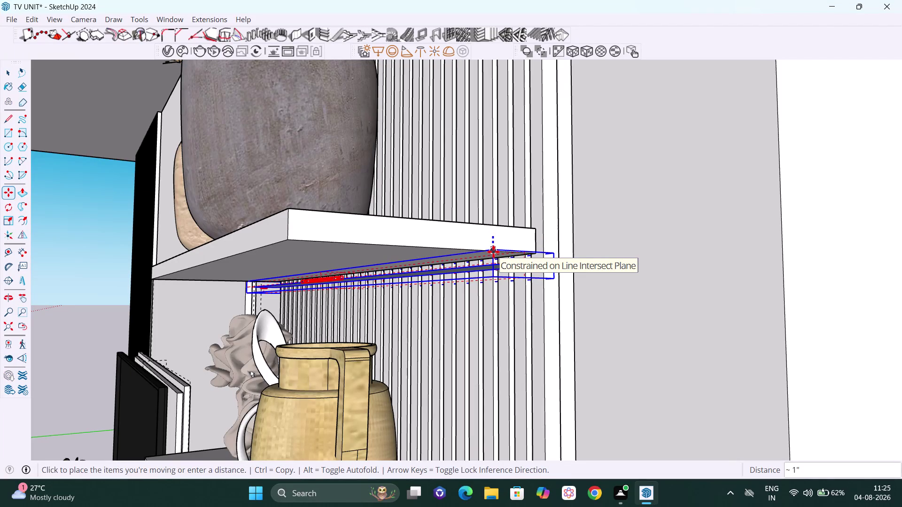
Scale the light strip under the shelf to about half its thickness.
scroll(up, 3)
scroll(up, 3)
middle_drag(493, 252, 497, 269)
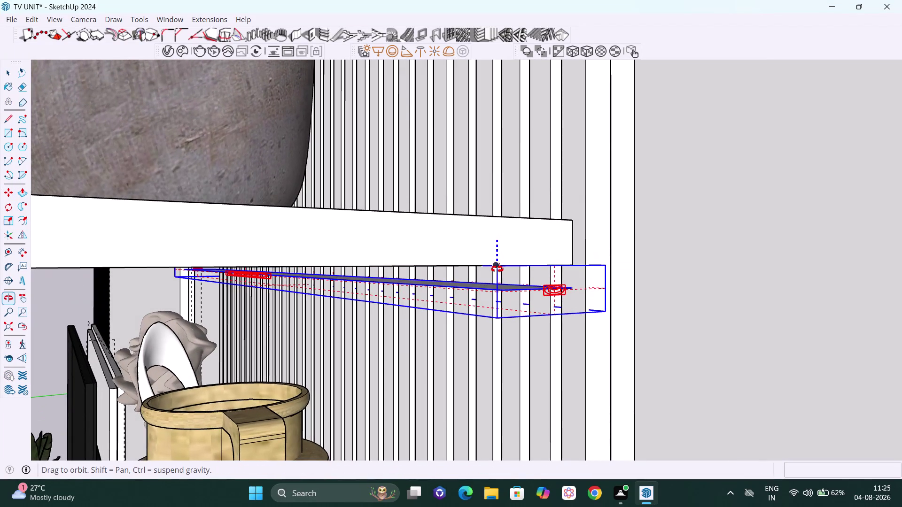
middle_drag(497, 269, 487, 254)
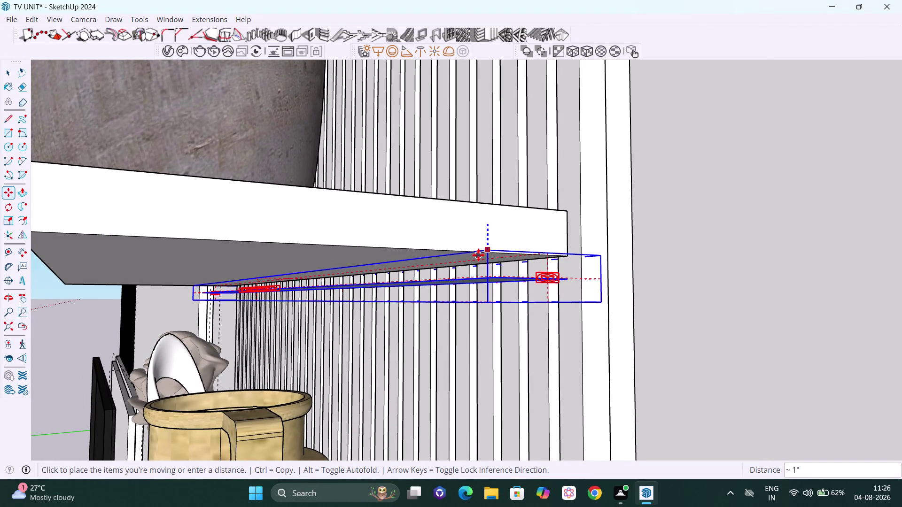
key(Escape)
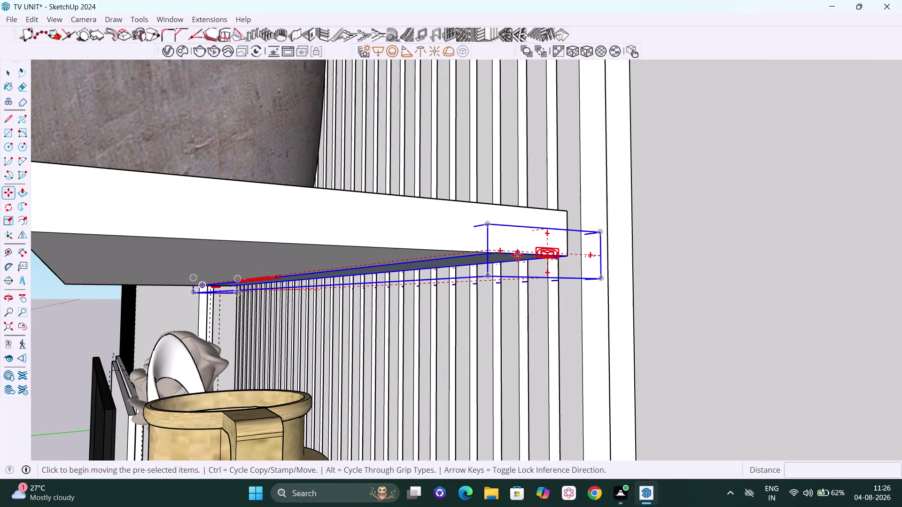
key(s)
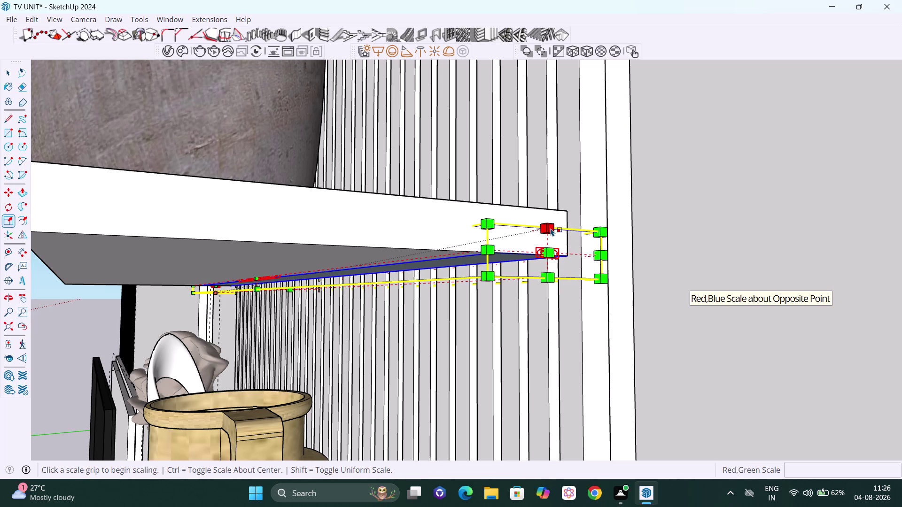
click(551, 228)
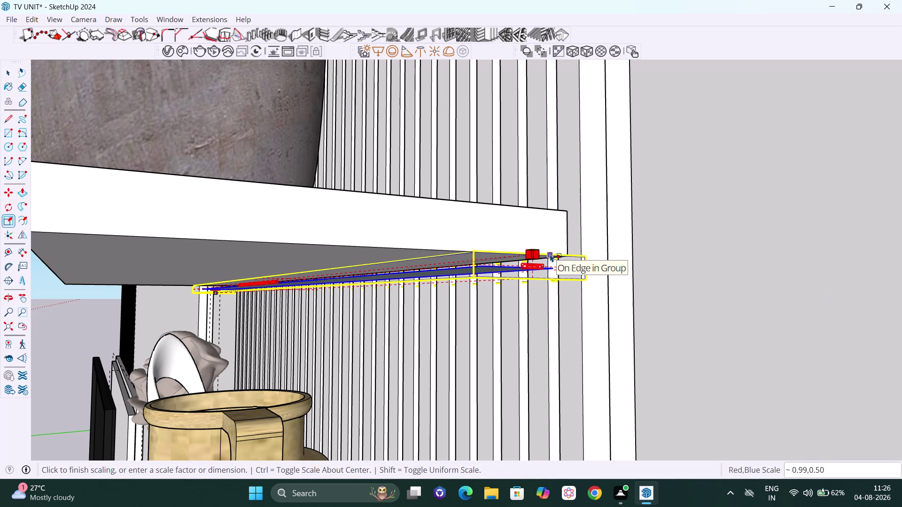
click(550, 254)
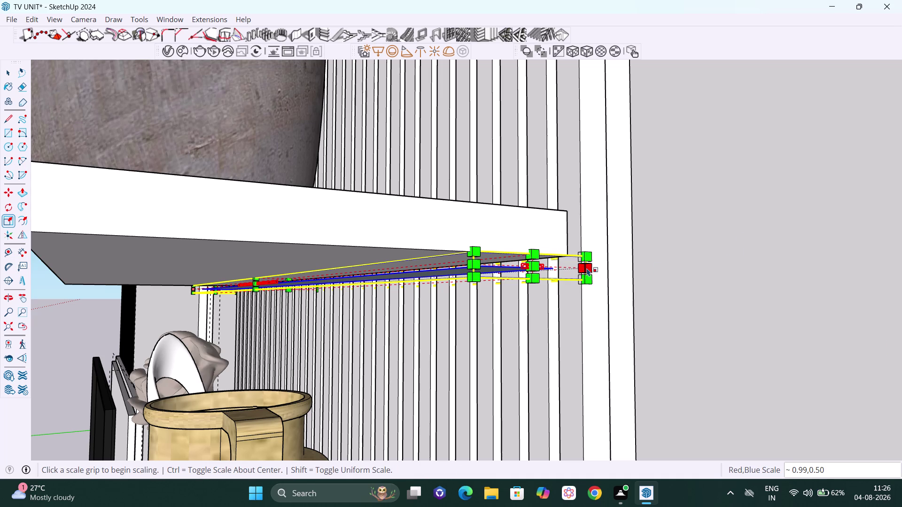
Shorten the light strip so it fits under the shelf.
click(586, 268)
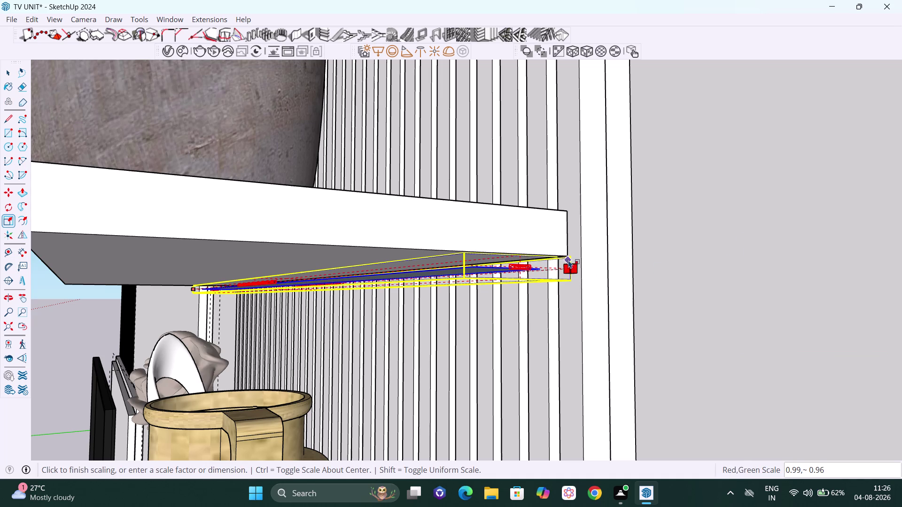
click(569, 256)
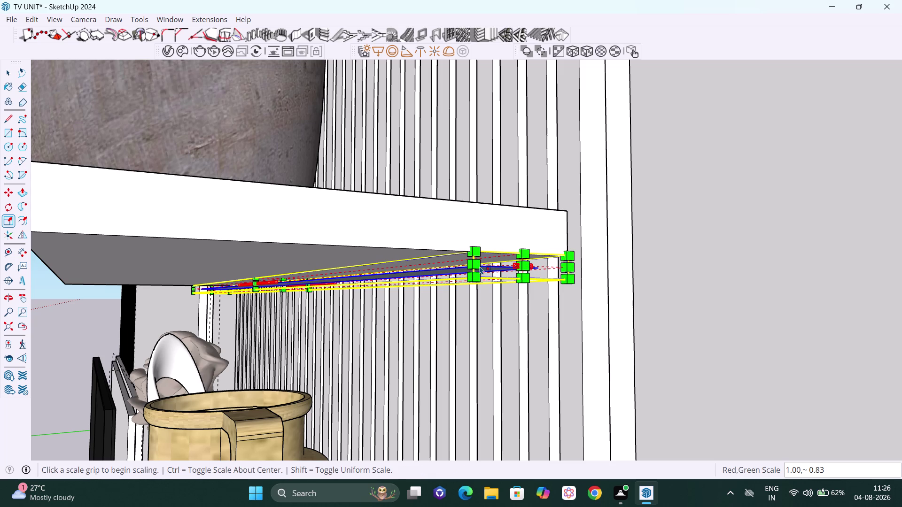
scroll(down, 3)
scroll(down, 3)
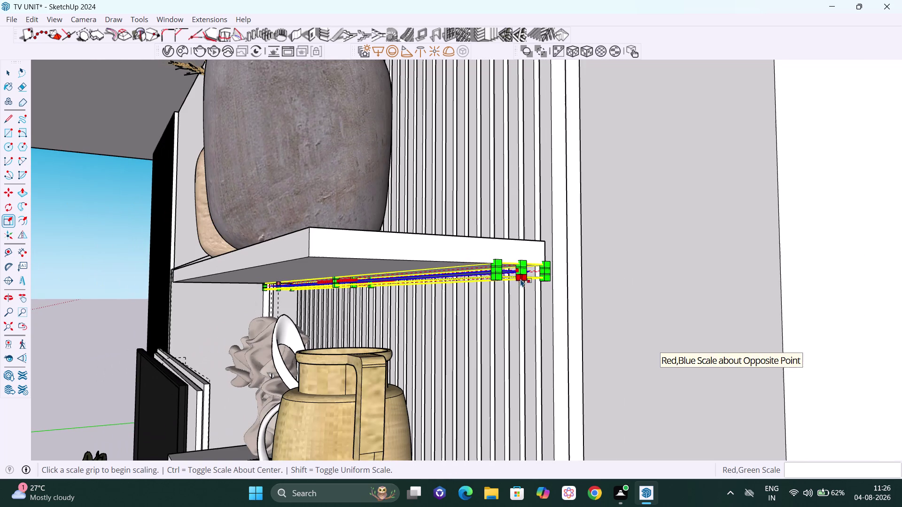
scroll(down, 3)
key(space)
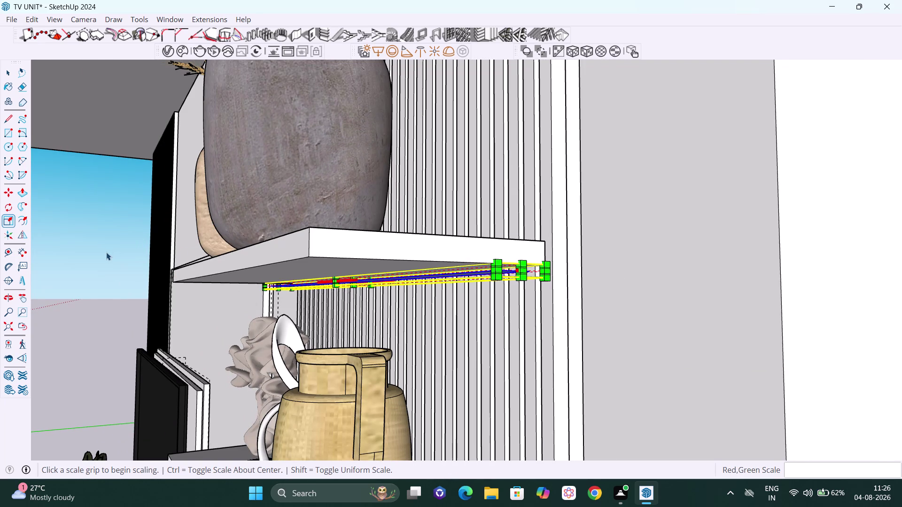
click(106, 252)
middle_drag(552, 288, 457, 267)
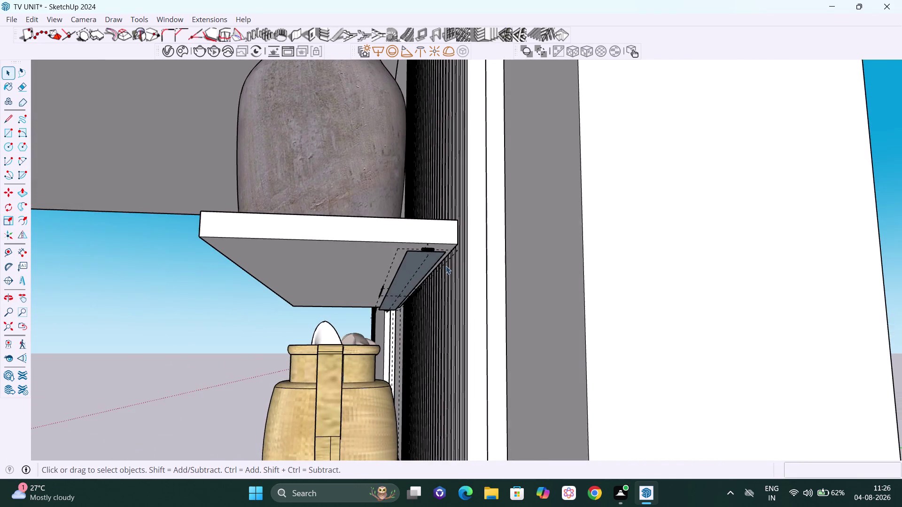
scroll(up, 3)
middle_drag(440, 260, 442, 271)
scroll(up, 3)
middle_drag(431, 279, 417, 269)
scroll(up, 3)
middle_drag(429, 256, 400, 248)
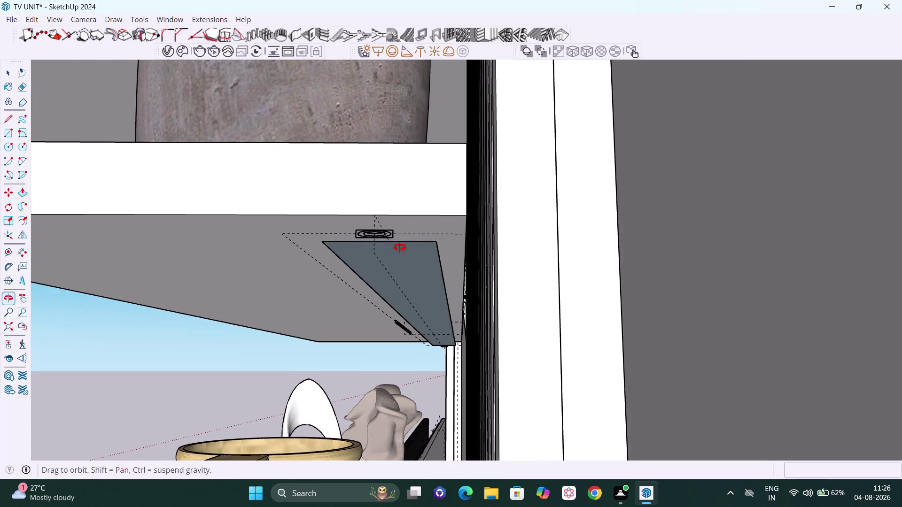
middle_drag(400, 247, 416, 140)
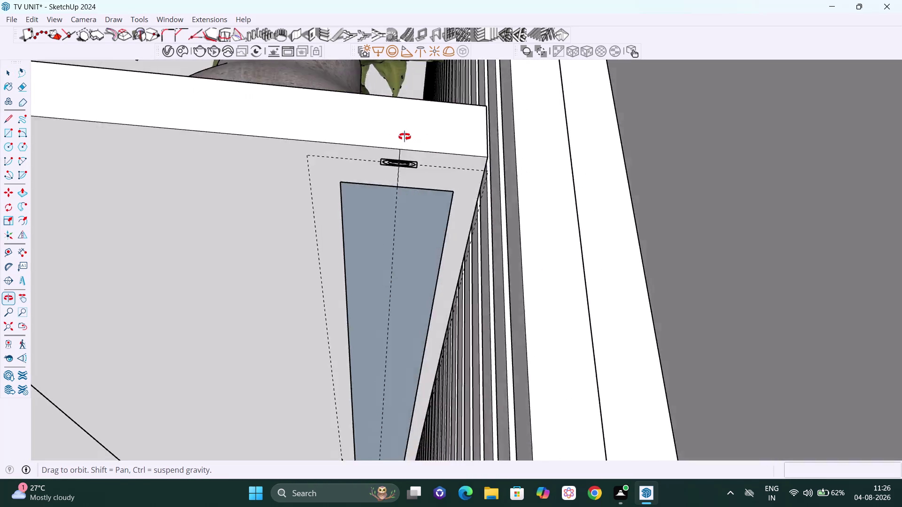
middle_drag(415, 140, 398, 339)
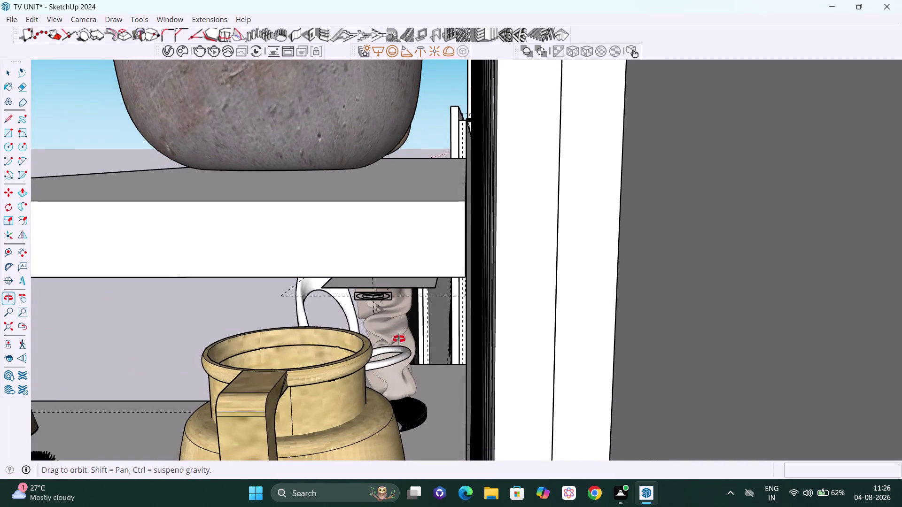
middle_drag(399, 338, 398, 340)
middle_drag(437, 312, 430, 309)
middle_drag(429, 282, 444, 284)
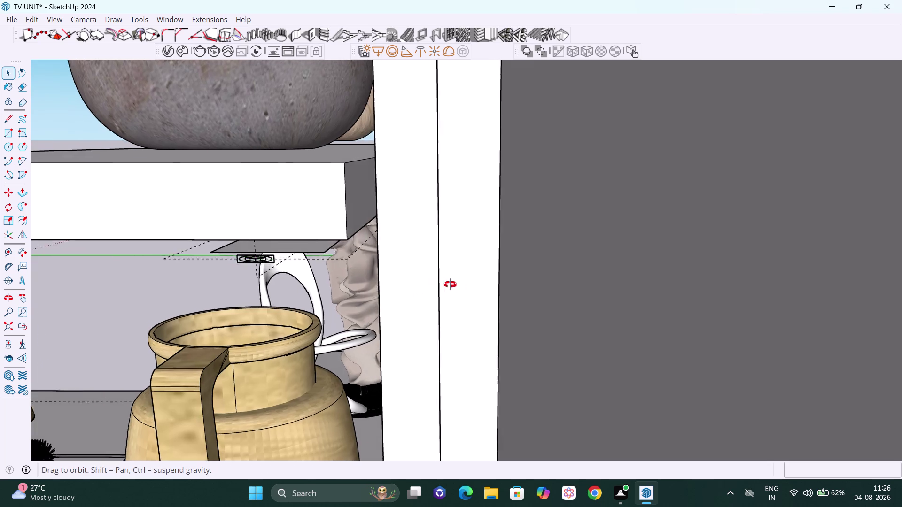
middle_drag(444, 284, 470, 293)
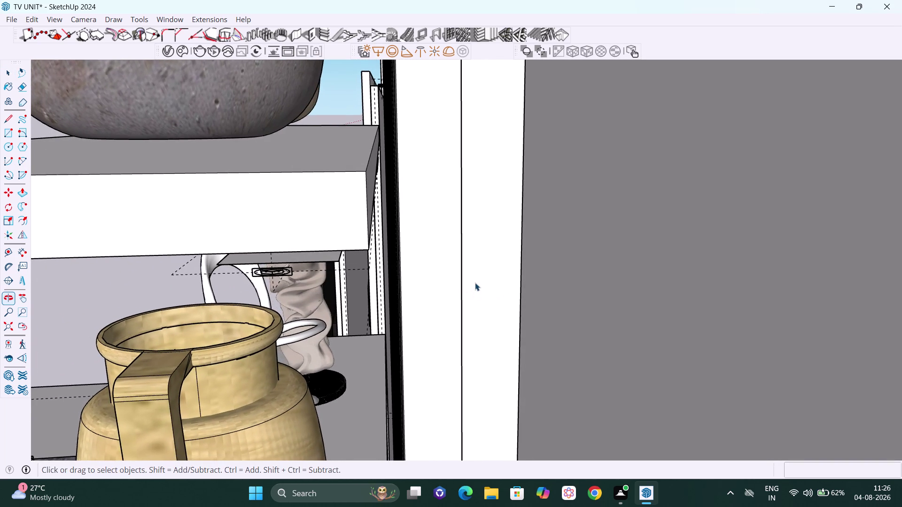
scroll(down, 3)
middle_drag(430, 243, 450, 258)
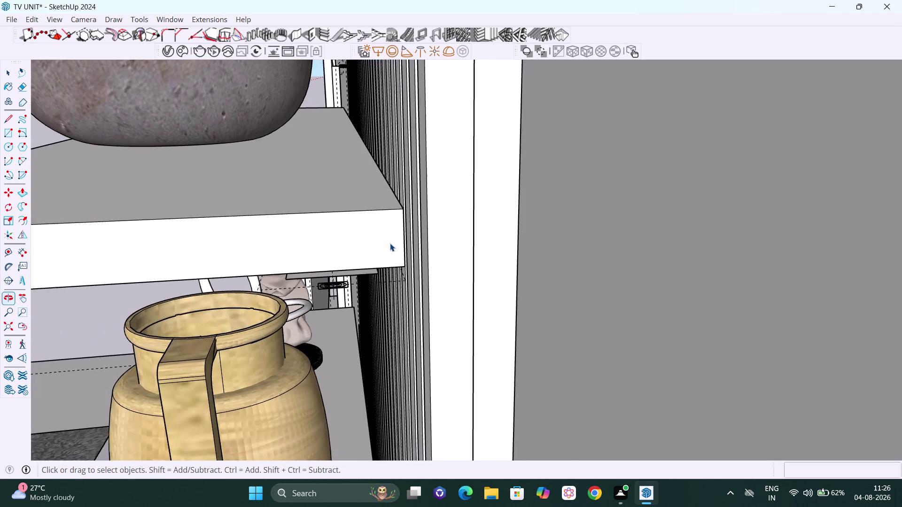
scroll(up, 3)
scroll(down, 3)
middle_drag(422, 281, 409, 279)
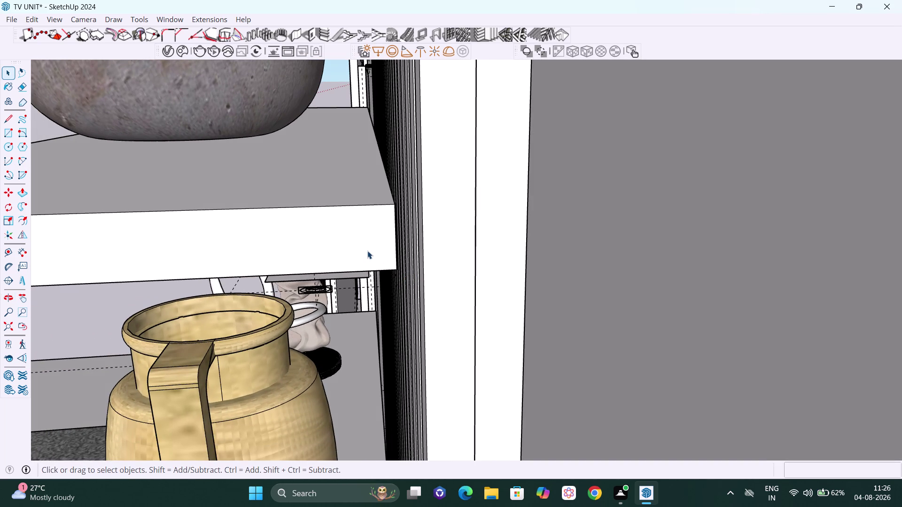
scroll(down, 3)
key(h)
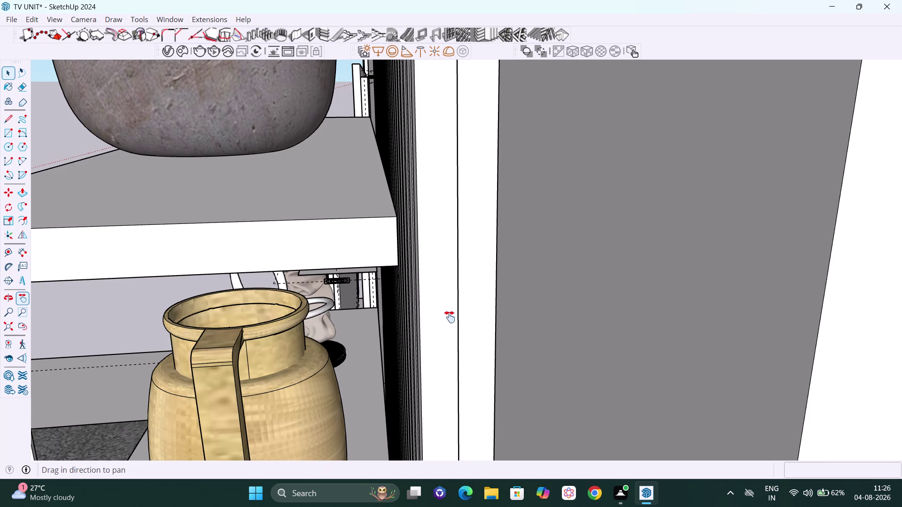
drag(450, 317, 486, 120)
drag(424, 466, 447, 250)
drag(448, 333, 459, 183)
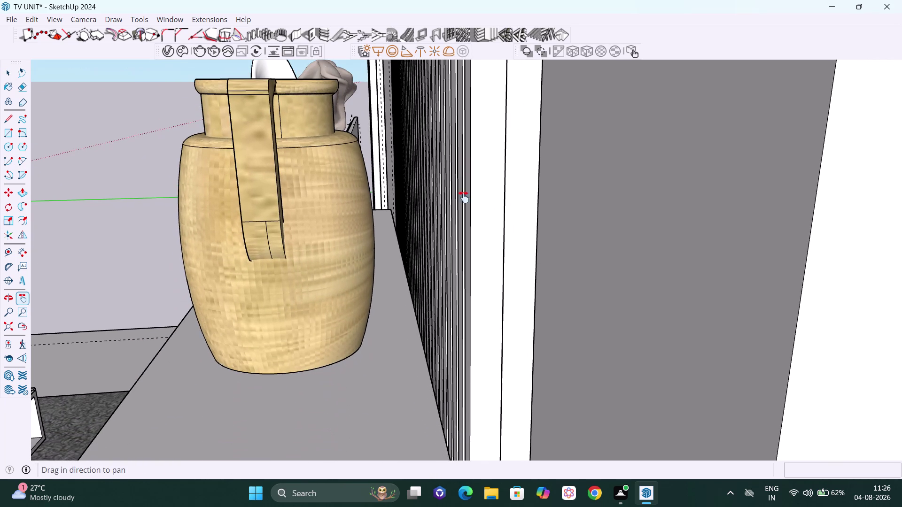
drag(448, 360, 474, 166)
middle_drag(480, 267, 455, 250)
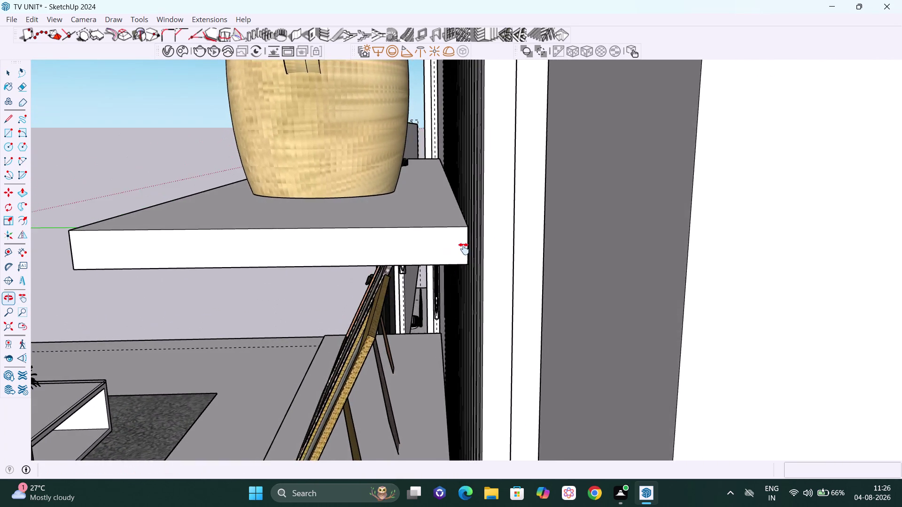
scroll(up, 3)
middle_drag(466, 254, 447, 255)
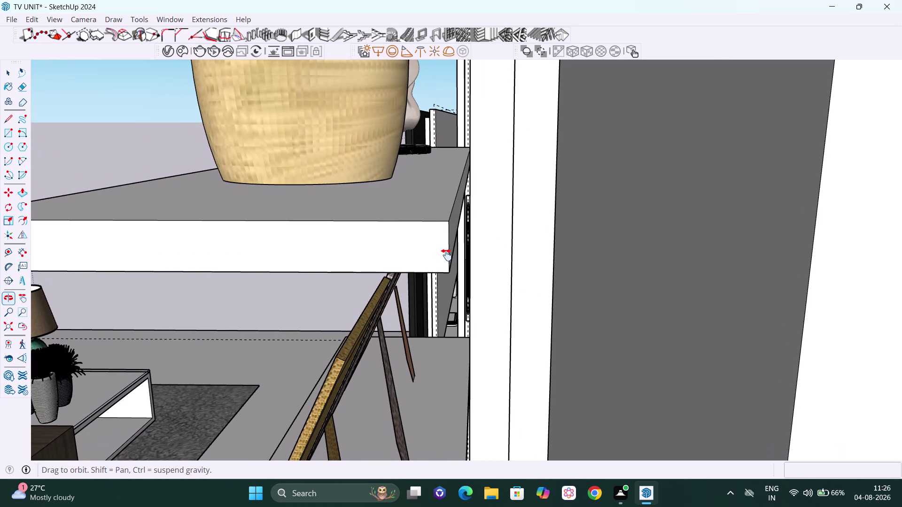
key(space)
click(421, 253)
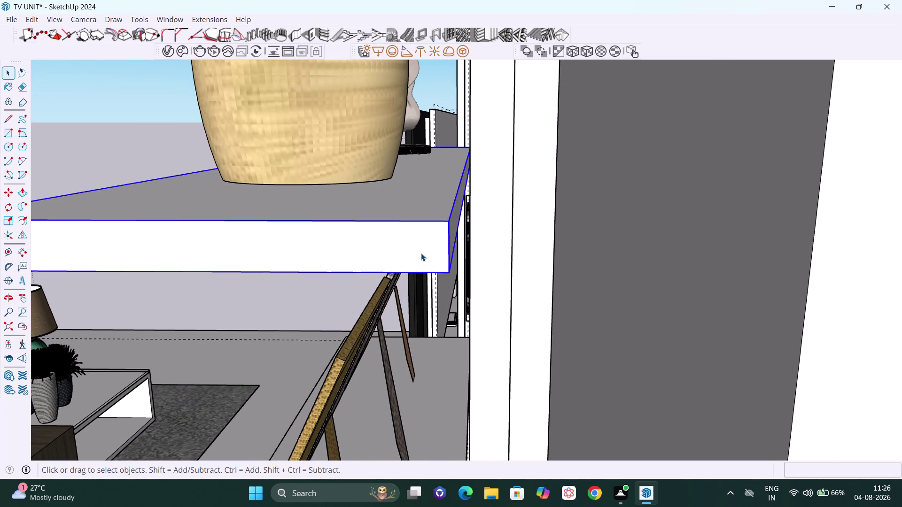
scroll(down, 3)
middle_drag(433, 257, 449, 263)
scroll(up, 3)
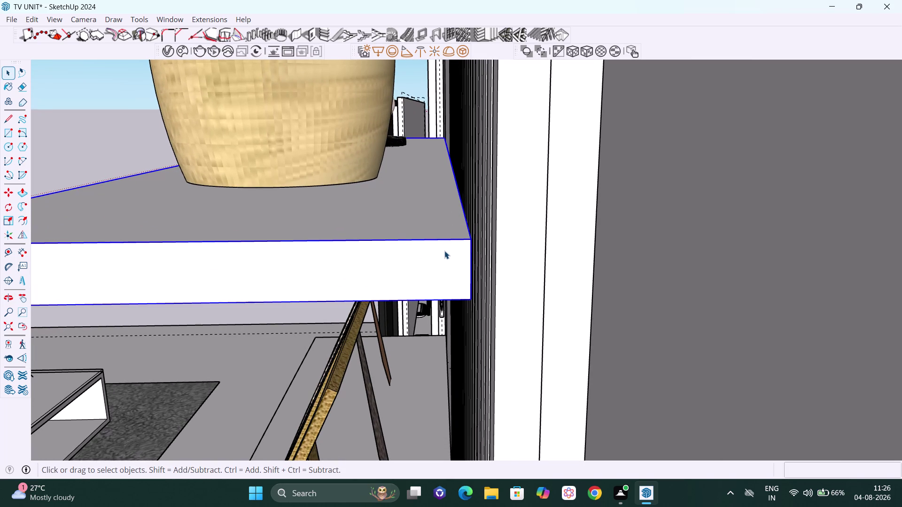
click(137, 137)
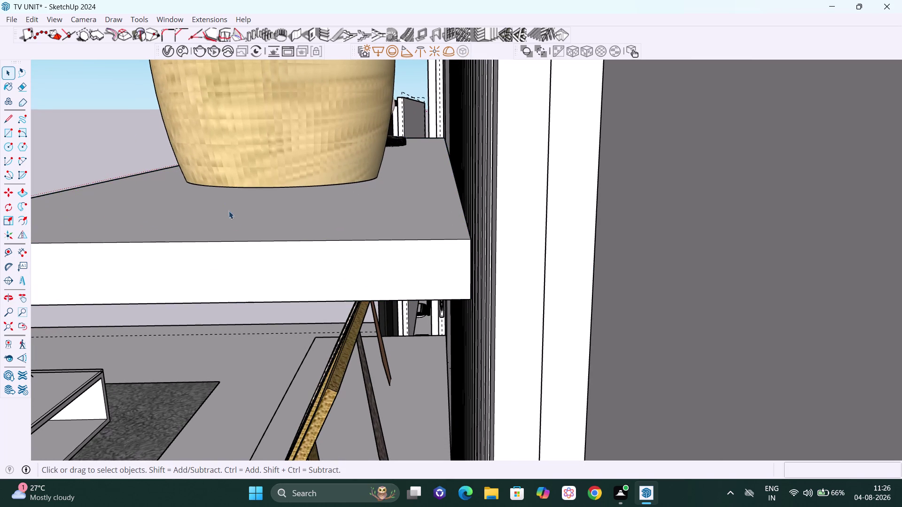
scroll(down, 3)
middle_drag(260, 242, 285, 228)
key(h)
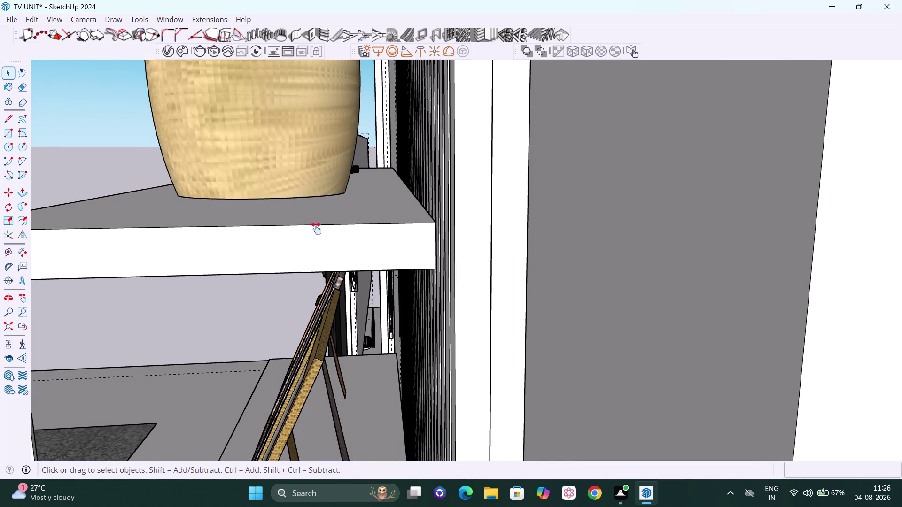
drag(314, 208, 344, 340)
drag(333, 255, 356, 364)
scroll(down, 3)
drag(380, 254, 402, 390)
drag(415, 352, 416, 382)
middle_drag(439, 334, 431, 261)
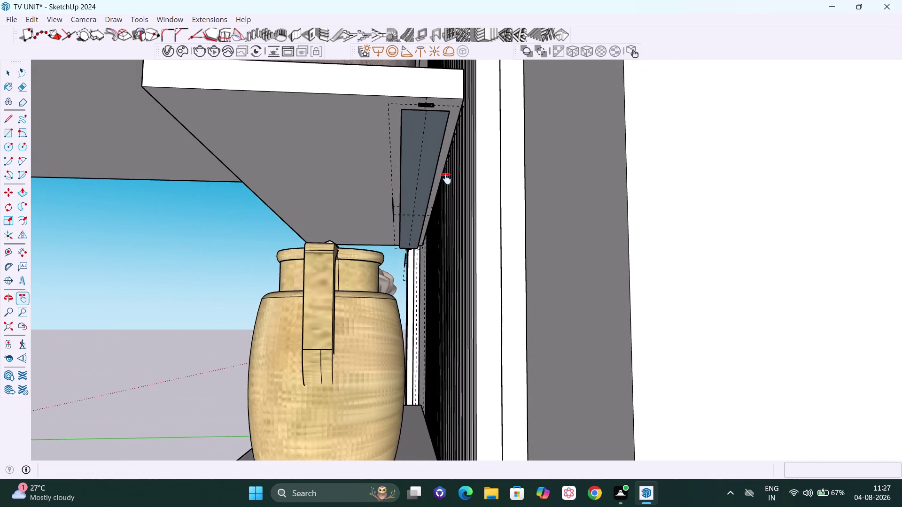
drag(444, 183, 449, 299)
middle_drag(436, 272, 415, 237)
scroll(up, 3)
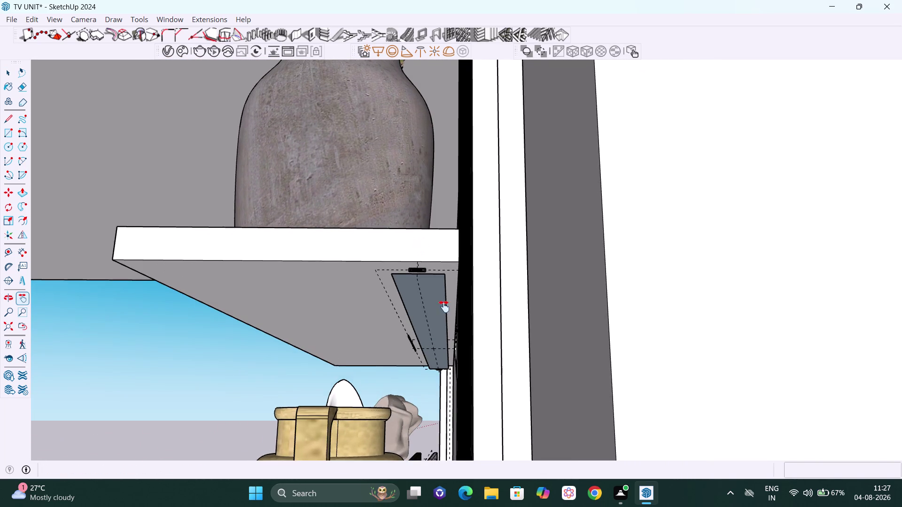
drag(444, 309, 476, 328)
scroll(up, 3)
key(space)
drag(468, 323, 463, 337)
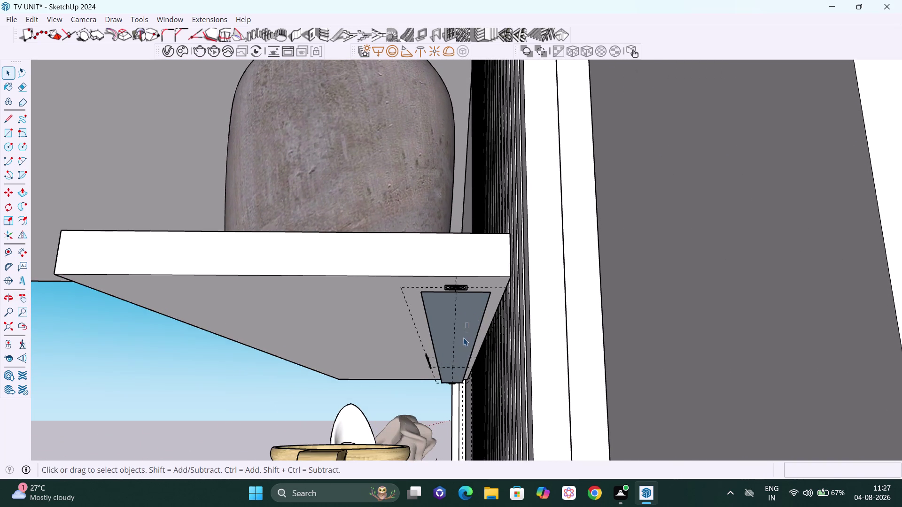
drag(463, 337, 463, 338)
click(146, 355)
click(445, 319)
middle_click(449, 317)
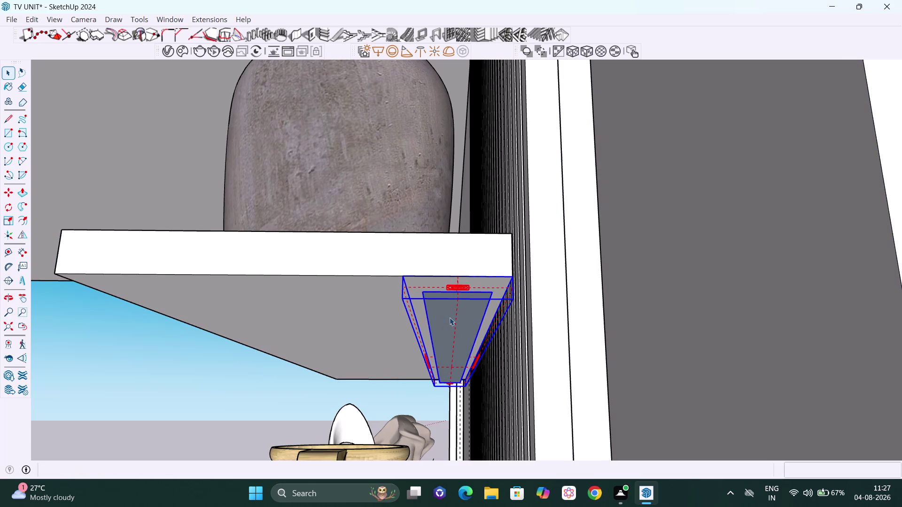
Start a copy of the tapered light fitting, then cancel the misplaced copy.
key(m)
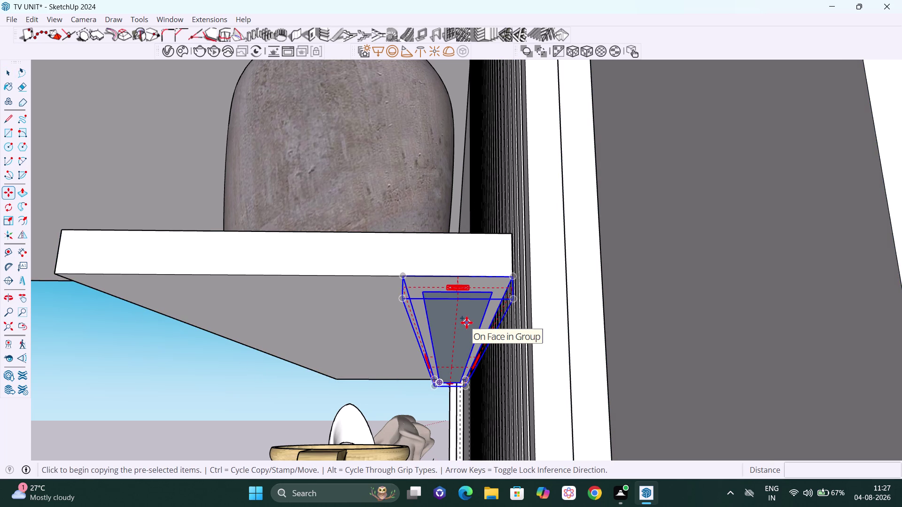
key(Up)
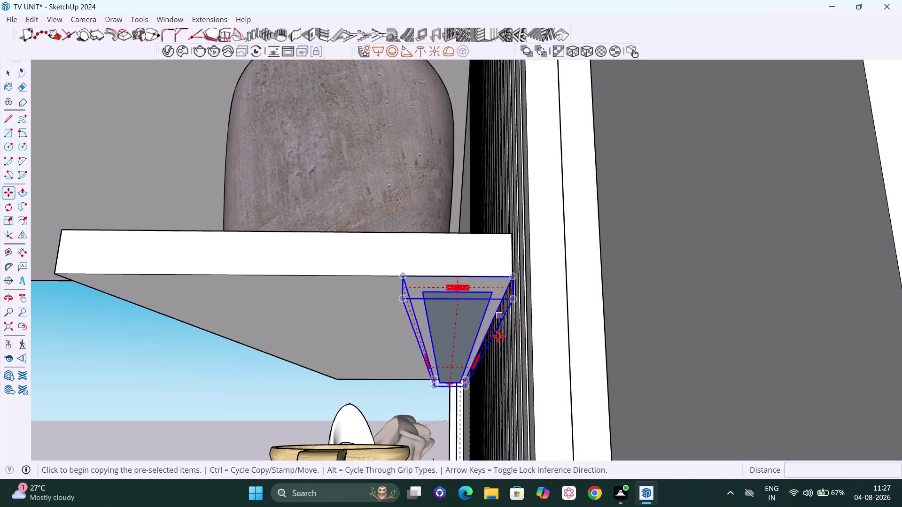
middle_drag(498, 347, 498, 379)
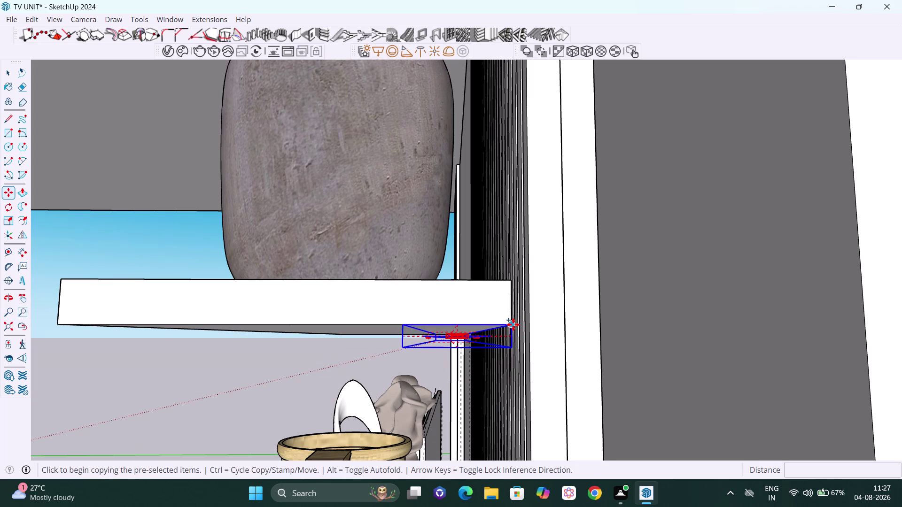
click(513, 325)
key(Up)
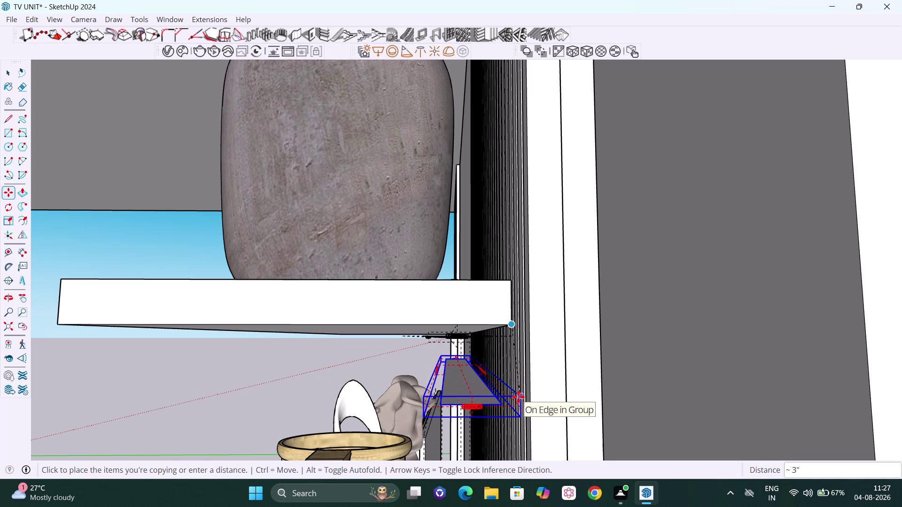
key(h)
Place a copy of the light fitting under the next shelf's corner.
drag(518, 397, 528, 225)
scroll(down, 3)
drag(534, 316, 541, 157)
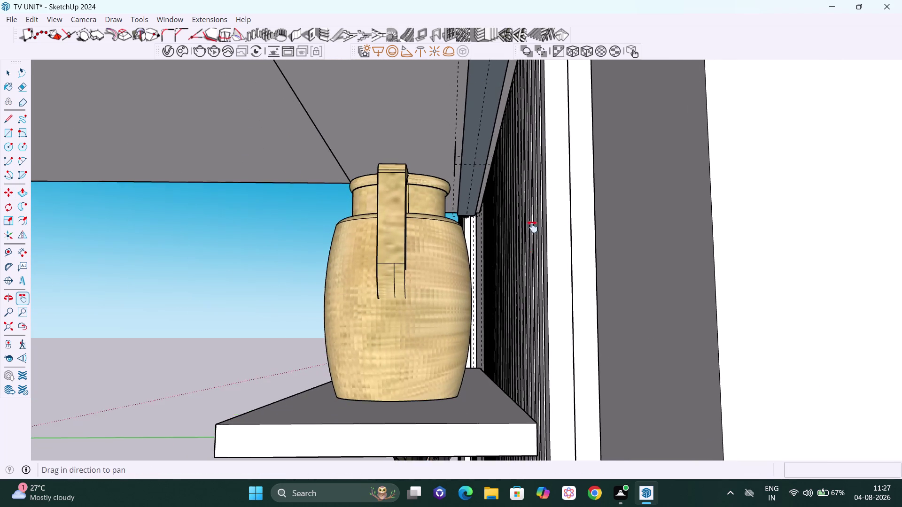
drag(526, 290, 526, 178)
scroll(down, 3)
drag(530, 291, 531, 181)
middle_drag(535, 173, 538, 190)
scroll(up, 3)
middle_drag(544, 180, 525, 170)
scroll(up, 3)
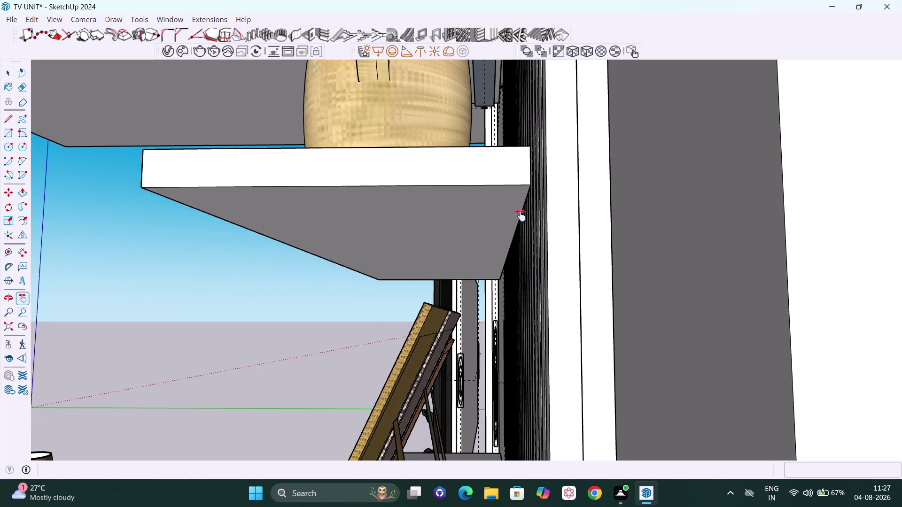
middle_drag(521, 215, 523, 226)
scroll(up, 3)
key(Escape)
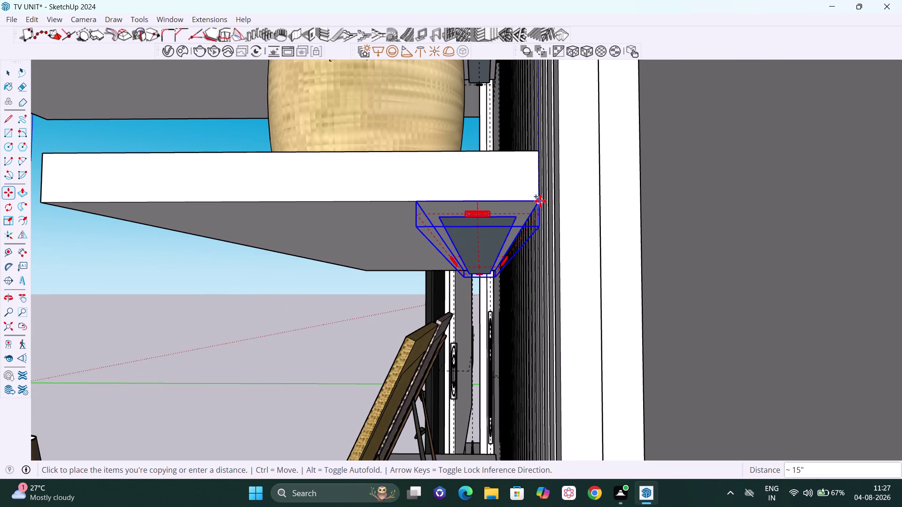
click(540, 201)
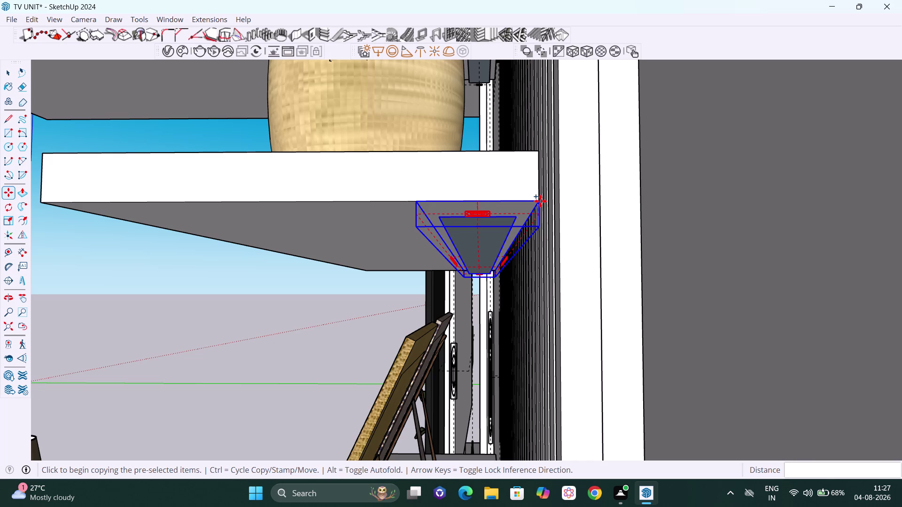
Start another fitting copy, cancel it, and pan toward another shelf.
click(541, 201)
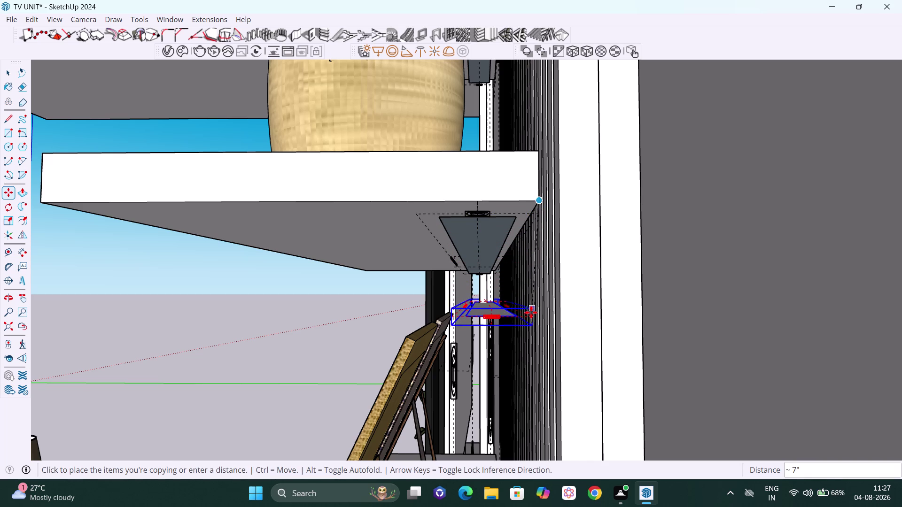
key(Up)
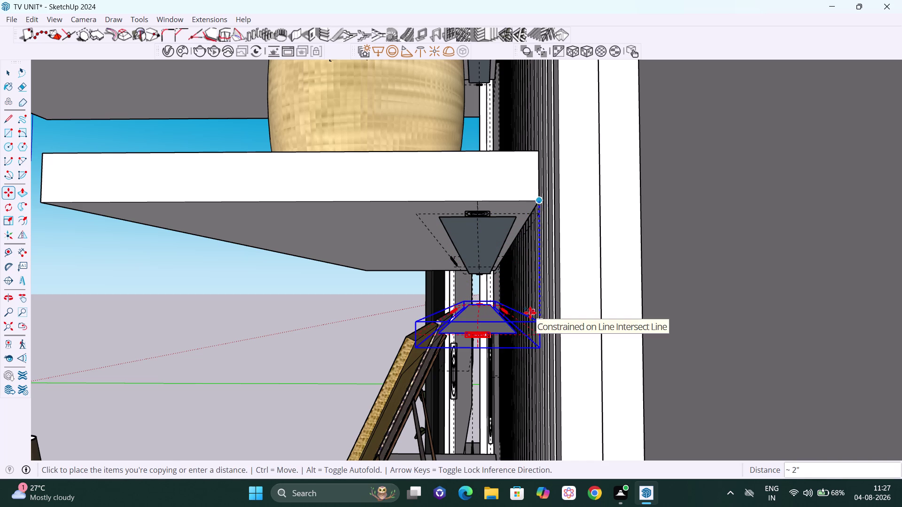
key(h)
drag(529, 314, 553, 172)
Place a fitting copy under the corner of the shelf with the plant.
scroll(down, 3)
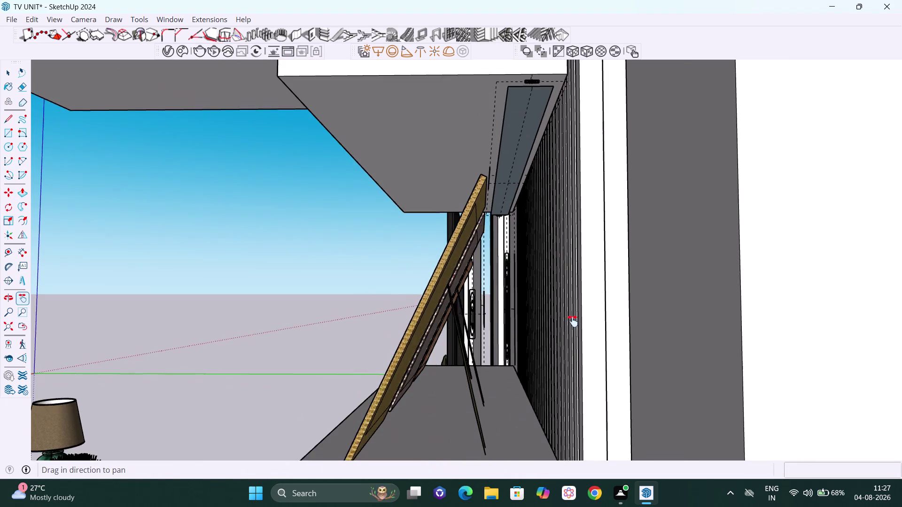
drag(572, 319, 575, 149)
drag(561, 281, 561, 147)
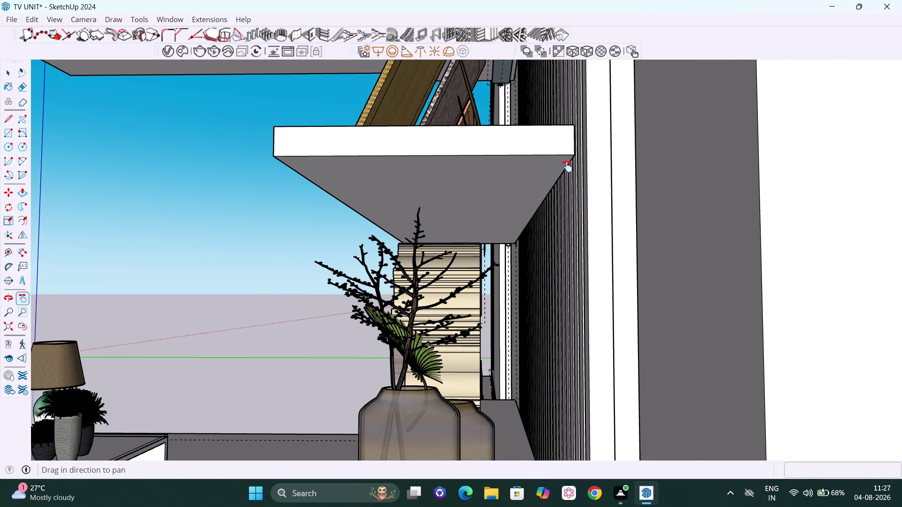
middle_drag(573, 147, 565, 144)
scroll(up, 3)
middle_drag(564, 153, 557, 150)
scroll(up, 3)
key(Escape)
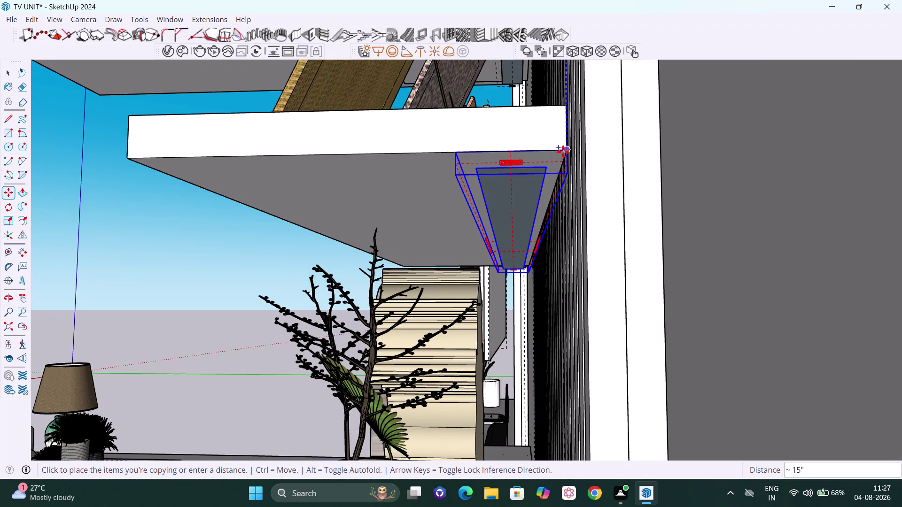
click(563, 152)
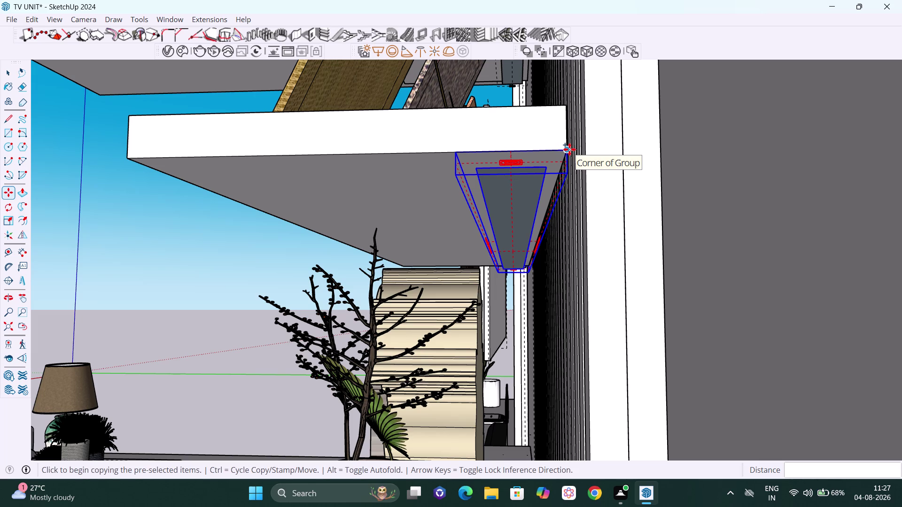
Copy the fitting onto the wall-side corner of the next shelf.
click(570, 149)
key(Up)
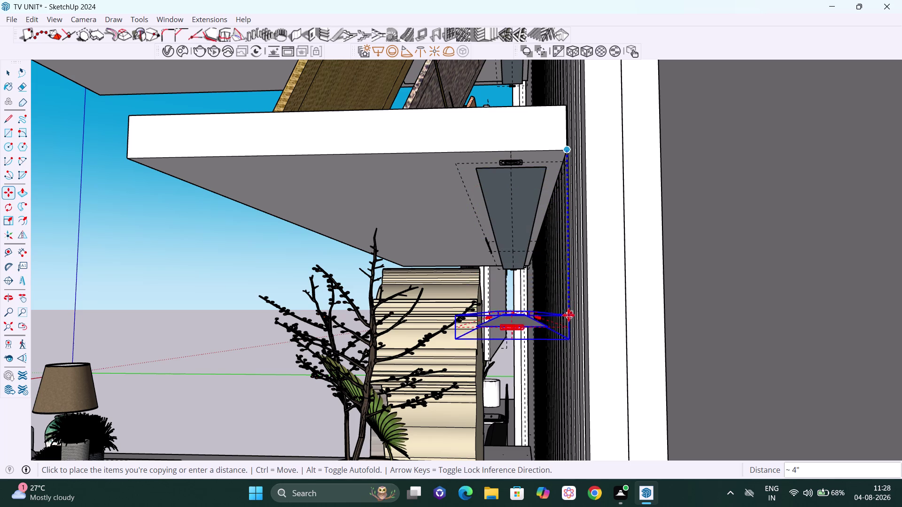
key(h)
drag(573, 334, 585, 163)
scroll(down, 3)
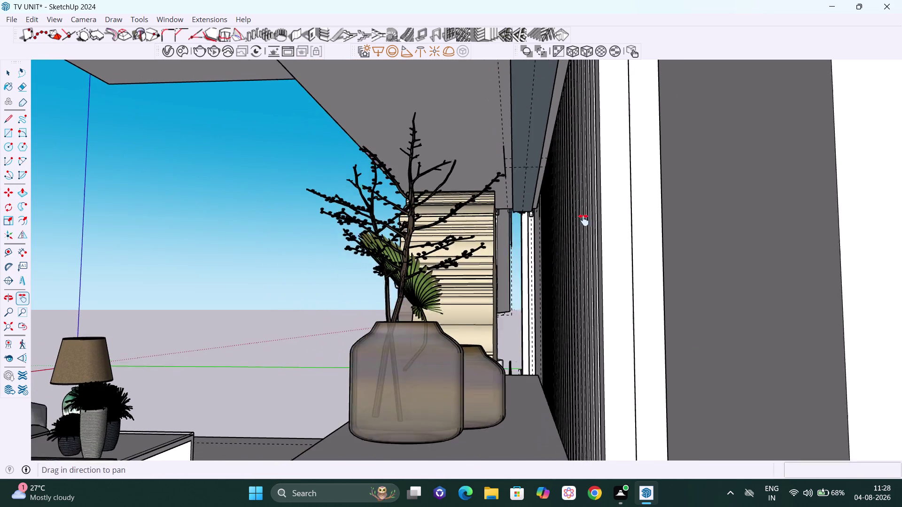
scroll(down, 3)
drag(578, 314, 596, 147)
drag(611, 255, 609, 141)
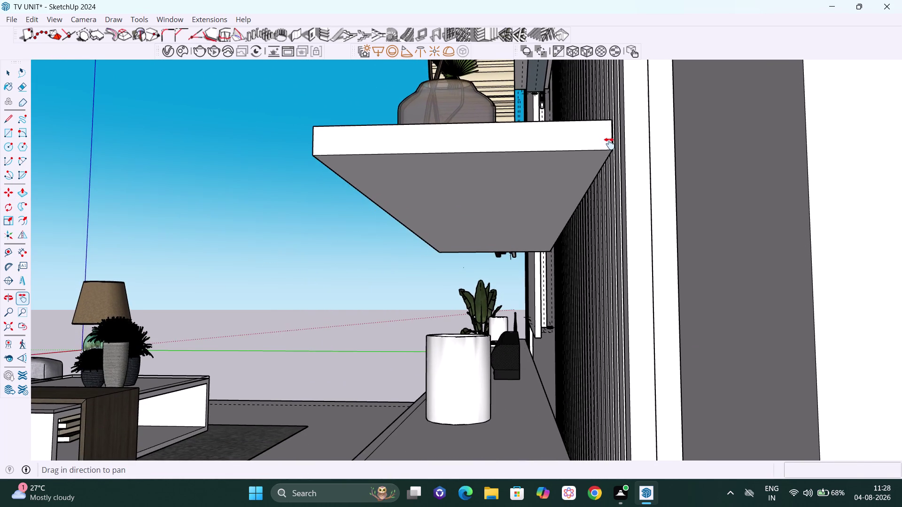
scroll(up, 3)
middle_drag(614, 154, 598, 156)
scroll(up, 3)
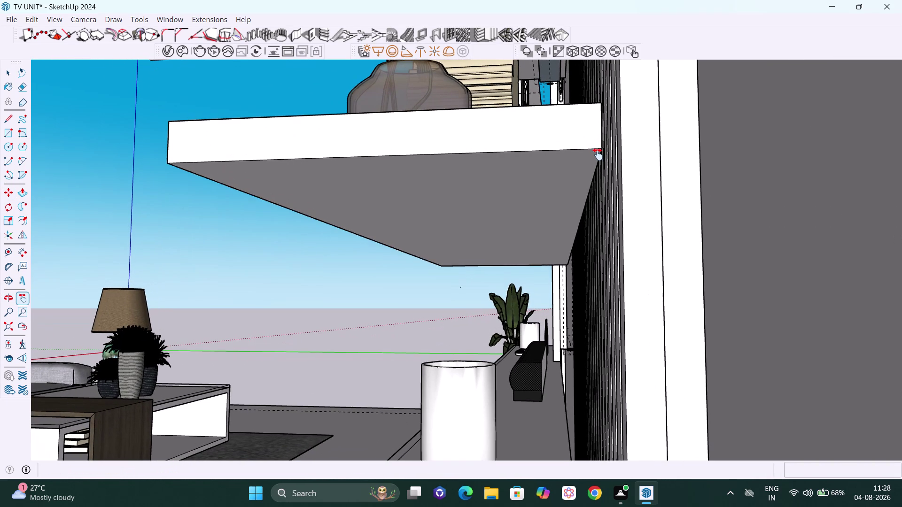
scroll(up, 3)
key(Escape)
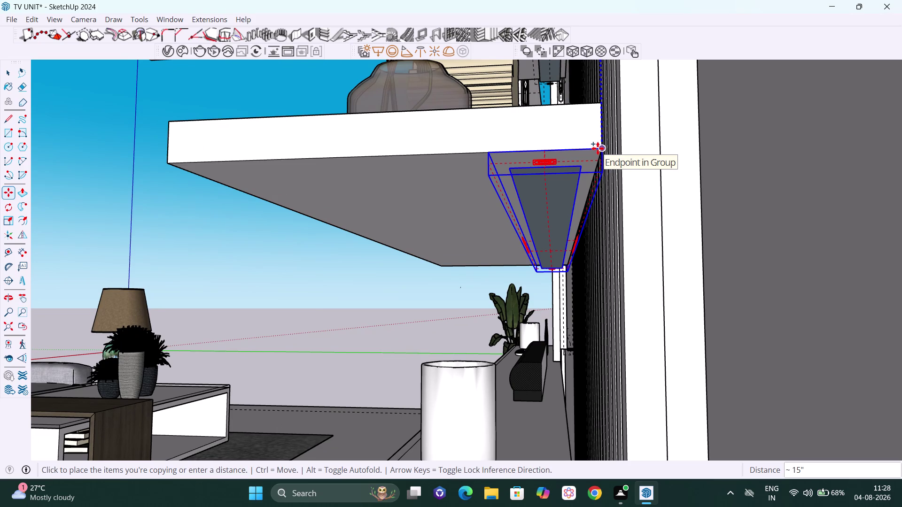
click(598, 149)
Clear the selection and orbit to view the TV unit from below.
key(space)
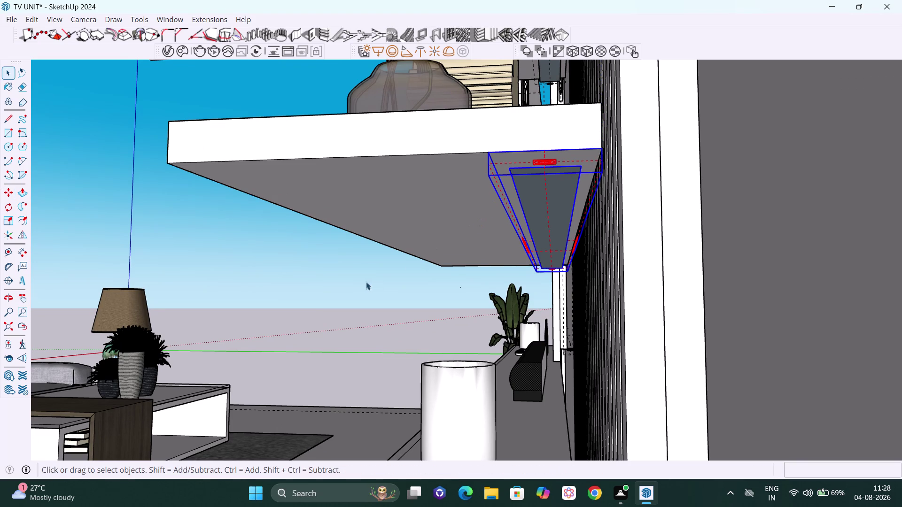
click(365, 281)
scroll(down, 3)
scroll(down, 3)
middle_drag(404, 291, 574, 236)
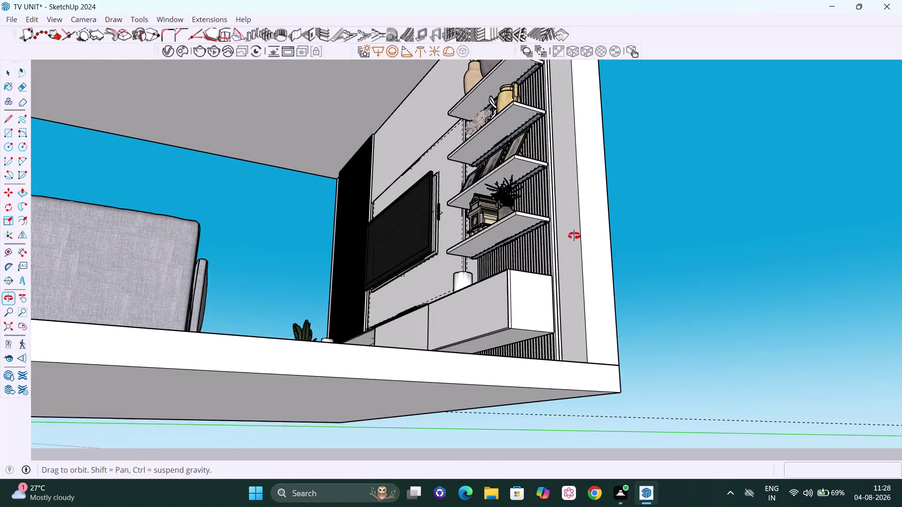
middle_drag(574, 236, 560, 232)
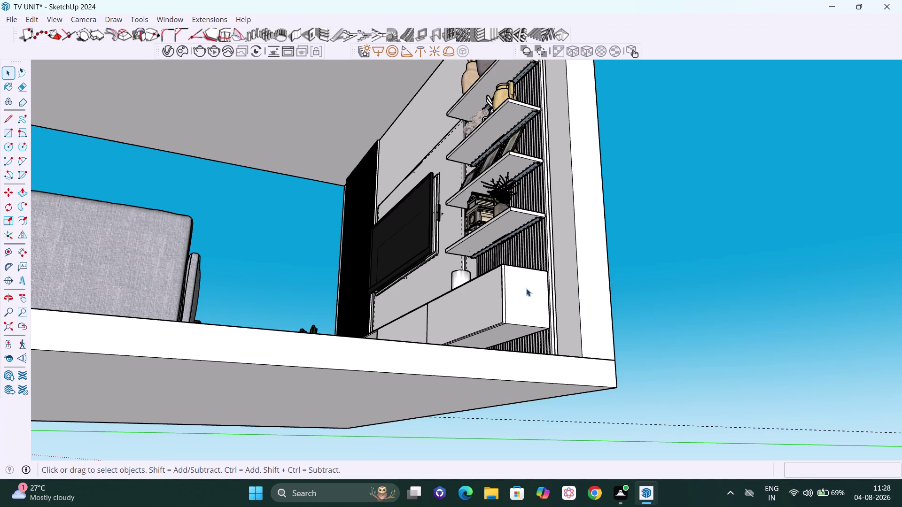
Select the light fitting under a shelf and start a Move copy.
middle_drag(527, 289, 463, 301)
scroll(up, 3)
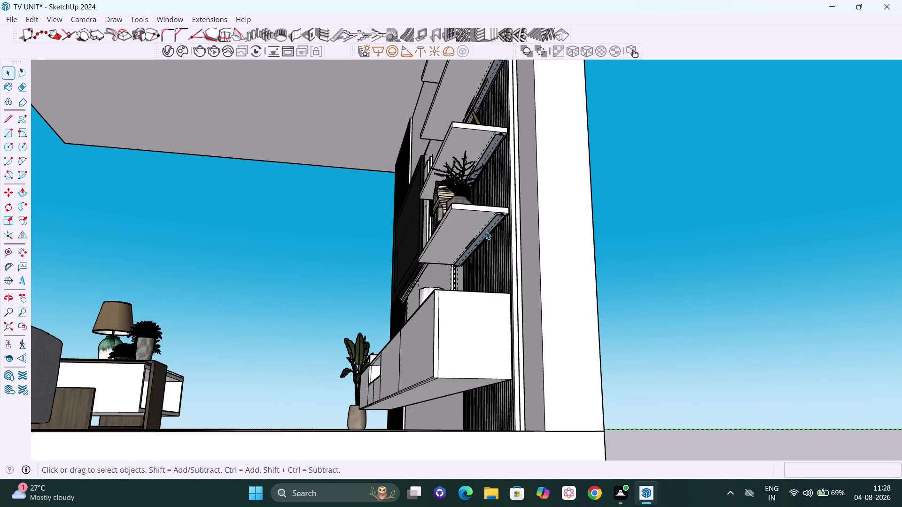
middle_drag(485, 231, 457, 223)
scroll(up, 3)
click(467, 210)
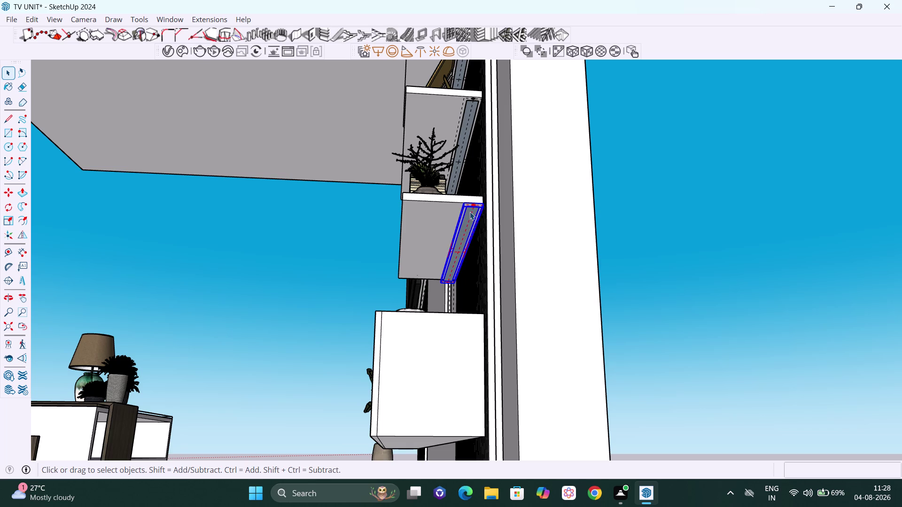
middle_click(474, 211)
key(m)
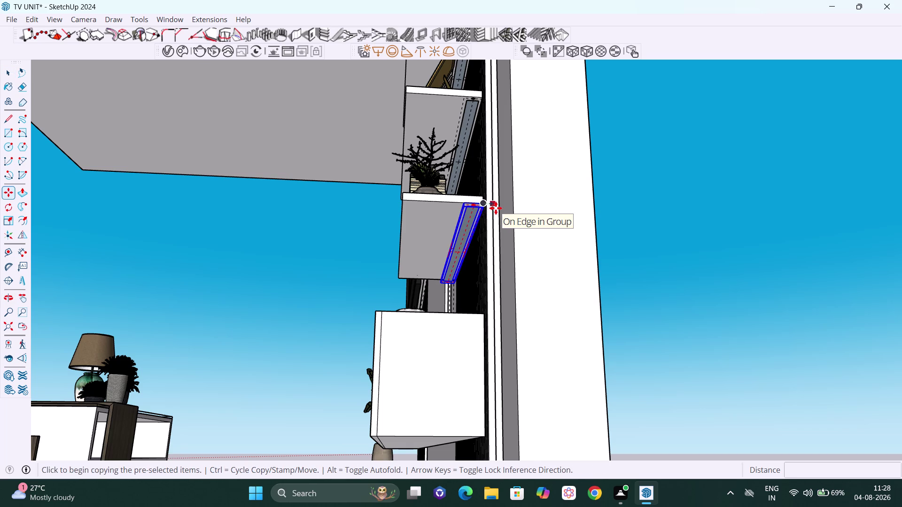
key(Up)
Pick the fitting's group corner, then cancel the copy and clear the selection.
scroll(up, 3)
middle_drag(485, 210, 458, 239)
scroll(up, 3)
scroll(up, 3)
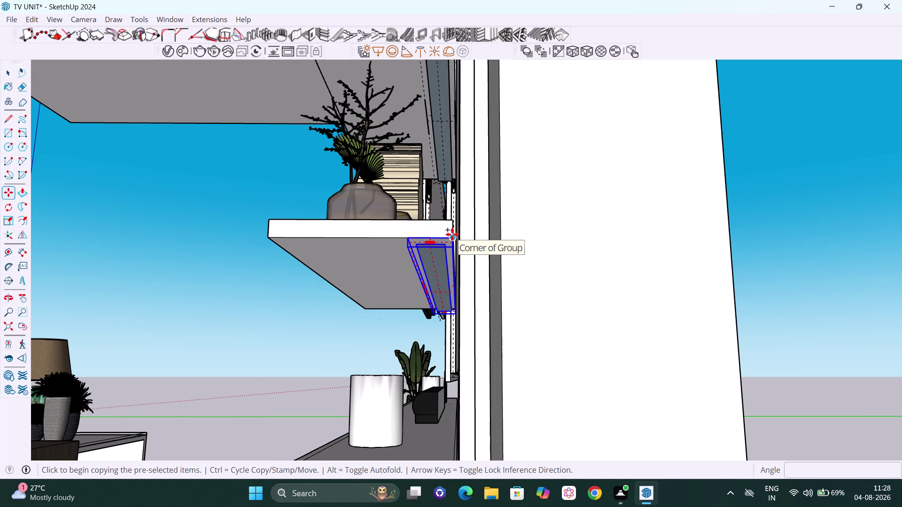
click(452, 234)
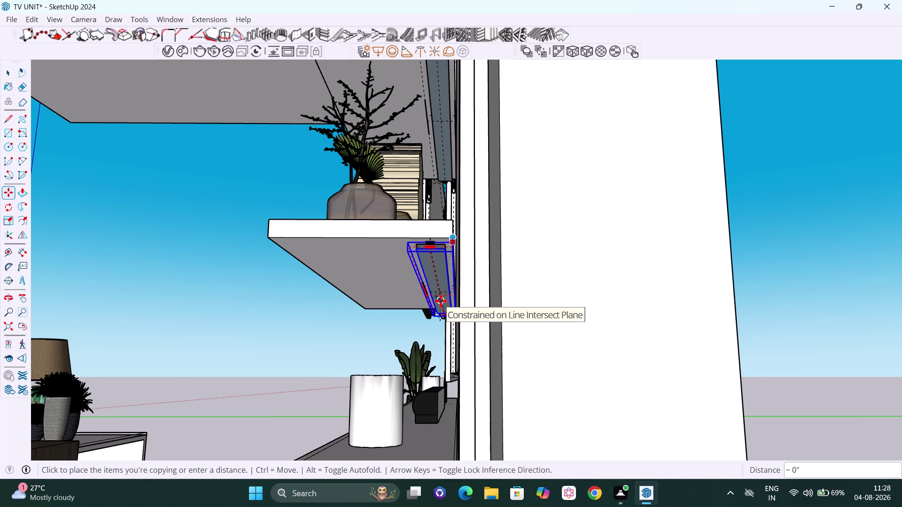
middle_drag(441, 301, 454, 326)
key(Escape)
key(space)
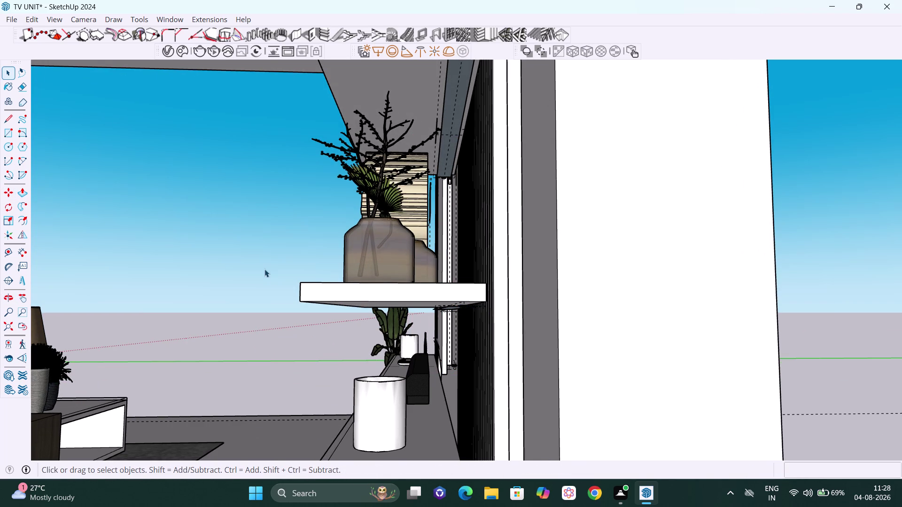
click(261, 267)
Select the rectangle light under the lower shelf and start copying it.
middle_drag(482, 305, 471, 251)
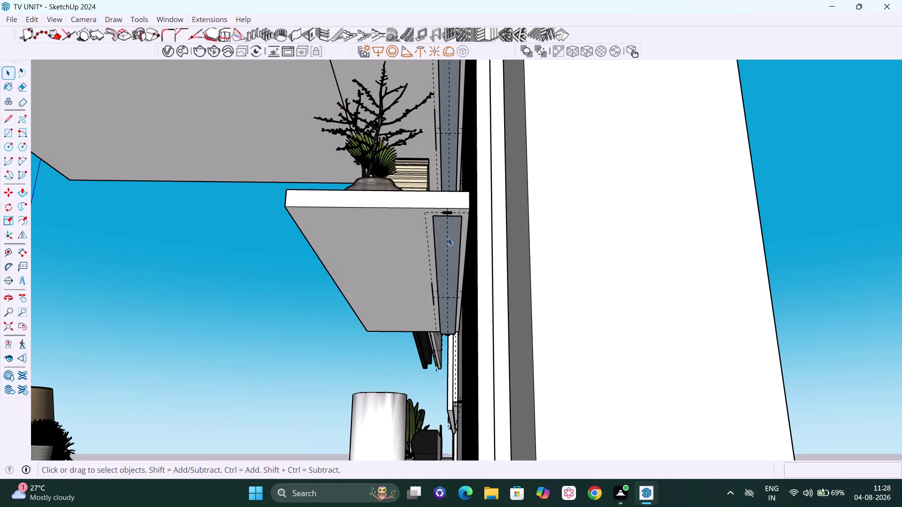
click(448, 238)
middle_drag(451, 237, 438, 272)
scroll(up, 3)
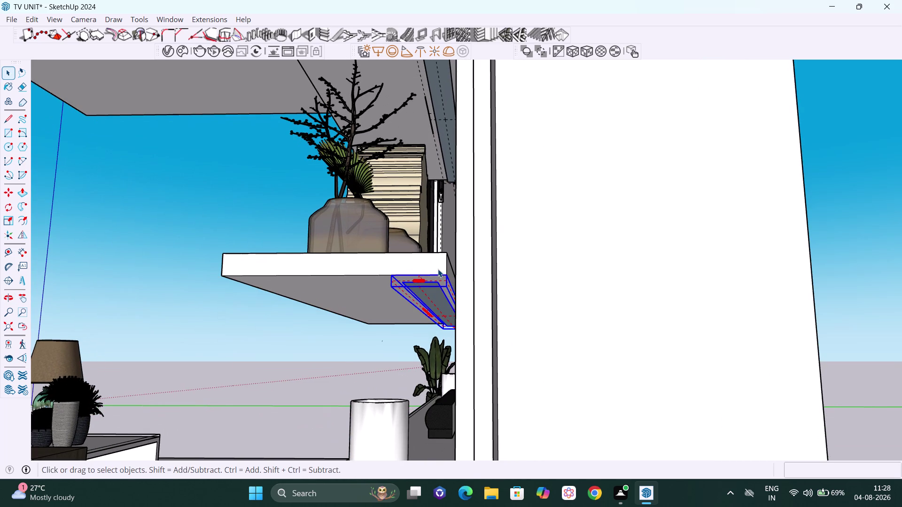
key(m)
key(Up)
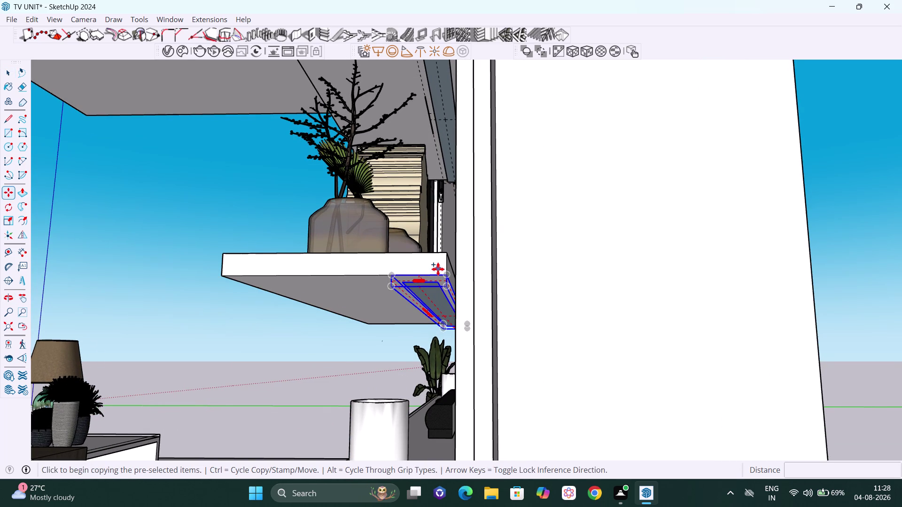
click(449, 276)
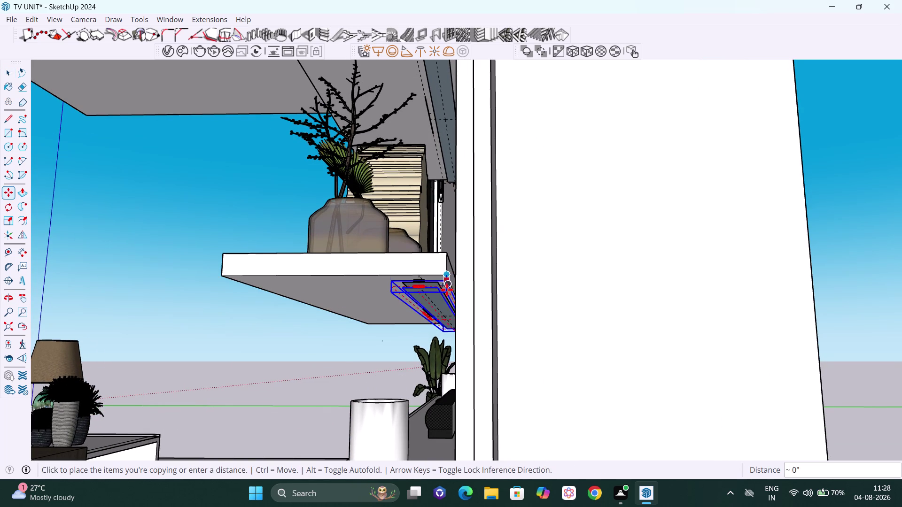
key(h)
Orbit around the room to face the underside of the lower TV cabinet.
drag(445, 375, 495, 261)
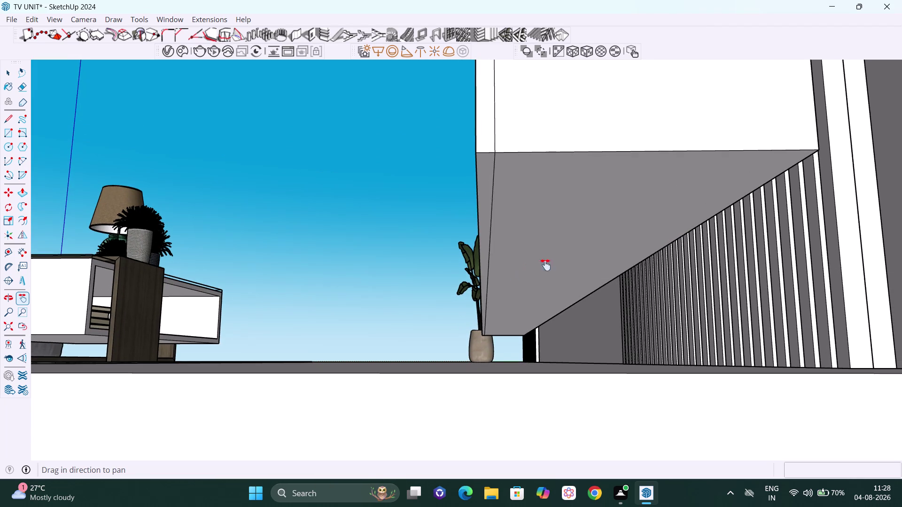
middle_drag(763, 173, 648, 206)
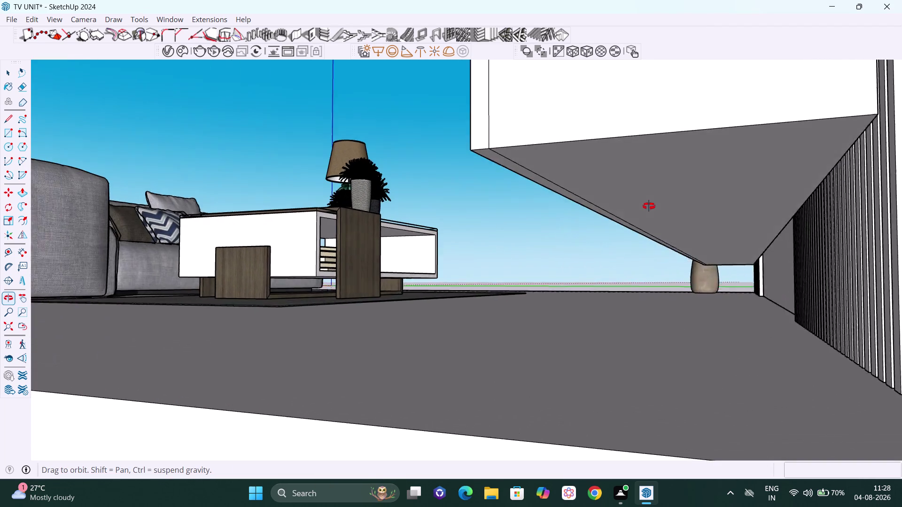
middle_drag(649, 206, 646, 211)
drag(745, 216, 687, 221)
middle_drag(710, 244, 744, 237)
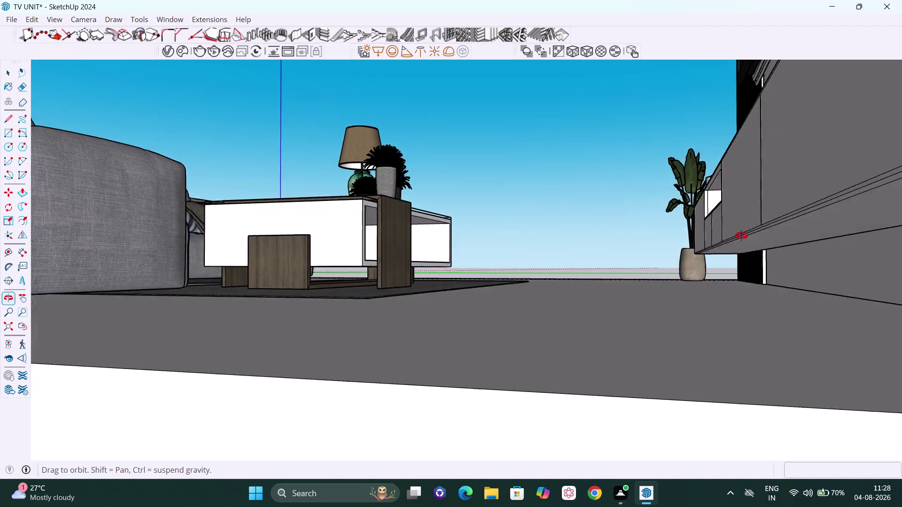
middle_drag(743, 236, 738, 234)
drag(711, 229, 619, 283)
scroll(down, 3)
middle_drag(696, 286, 728, 274)
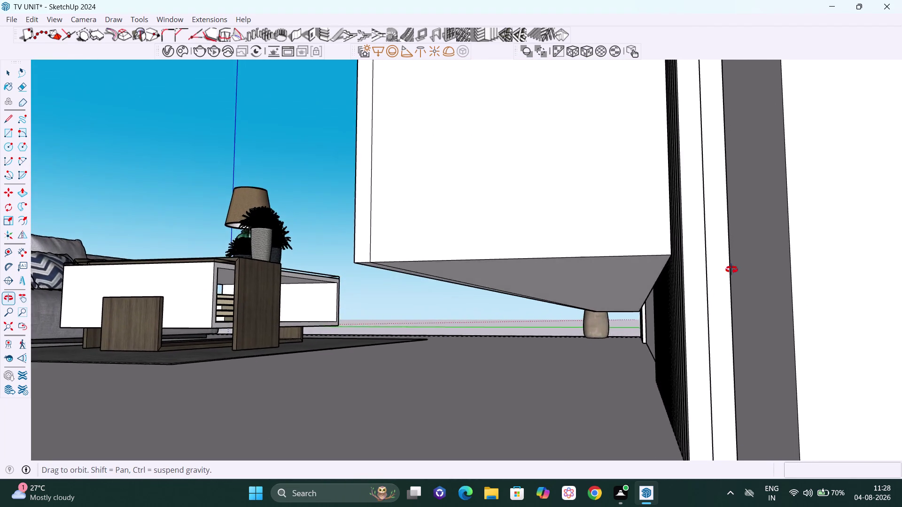
middle_drag(727, 275, 731, 266)
key(grave)
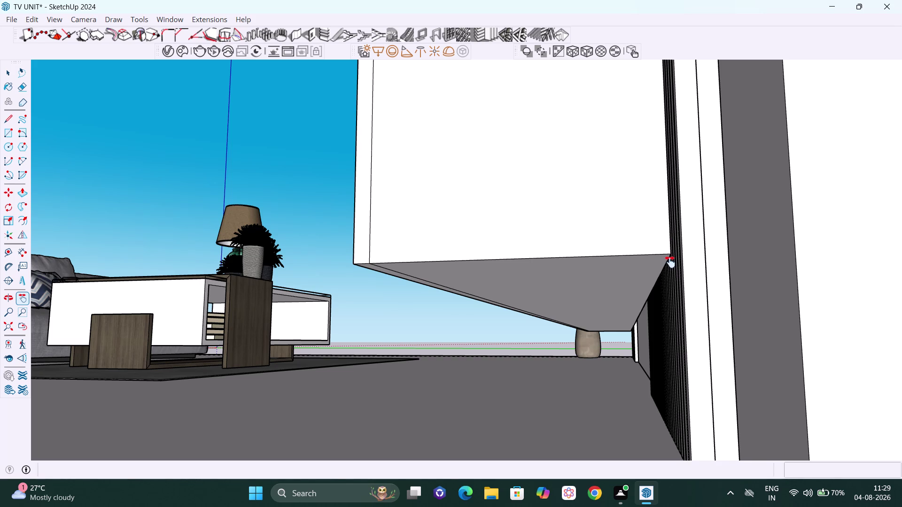
Grab the light copy at the cabinet corner, then orbit to the cabinet front.
key(Escape)
click(669, 255)
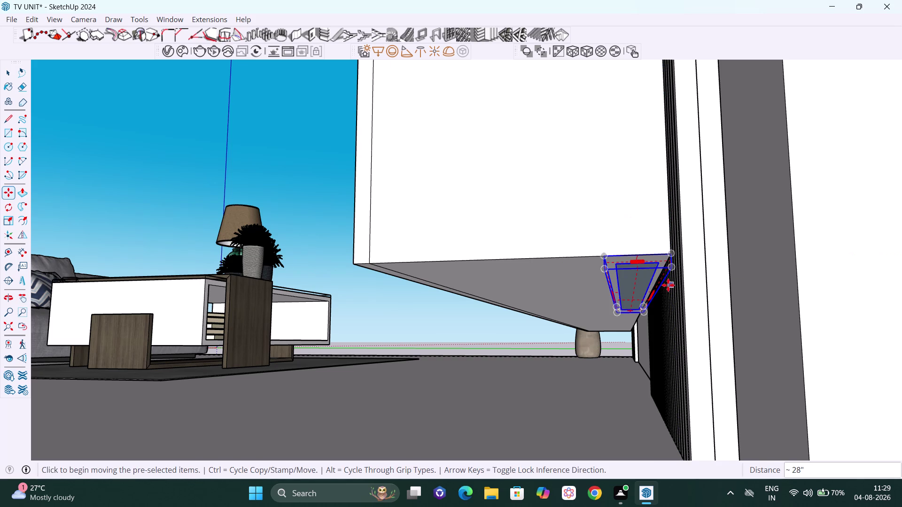
scroll(down, 3)
middle_drag(666, 288, 845, 304)
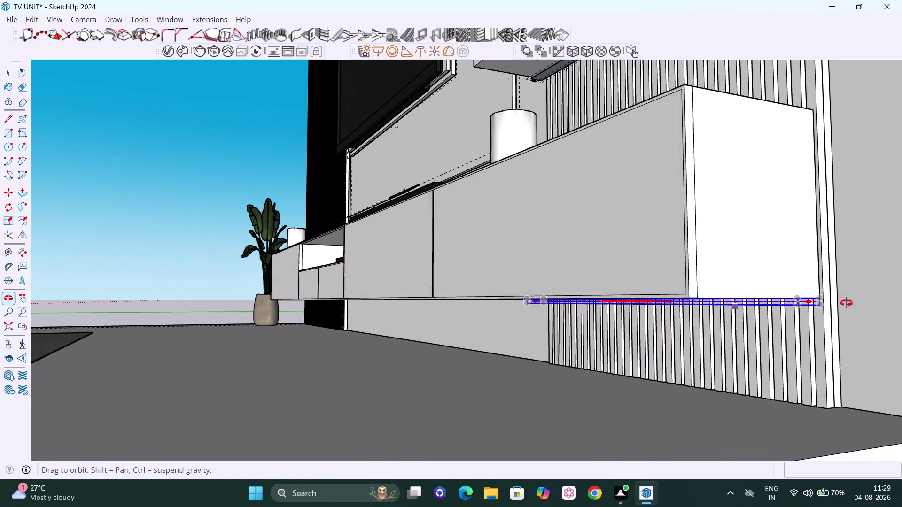
middle_drag(845, 305, 846, 303)
middle_drag(623, 301, 711, 291)
key(space)
middle_drag(615, 301, 628, 295)
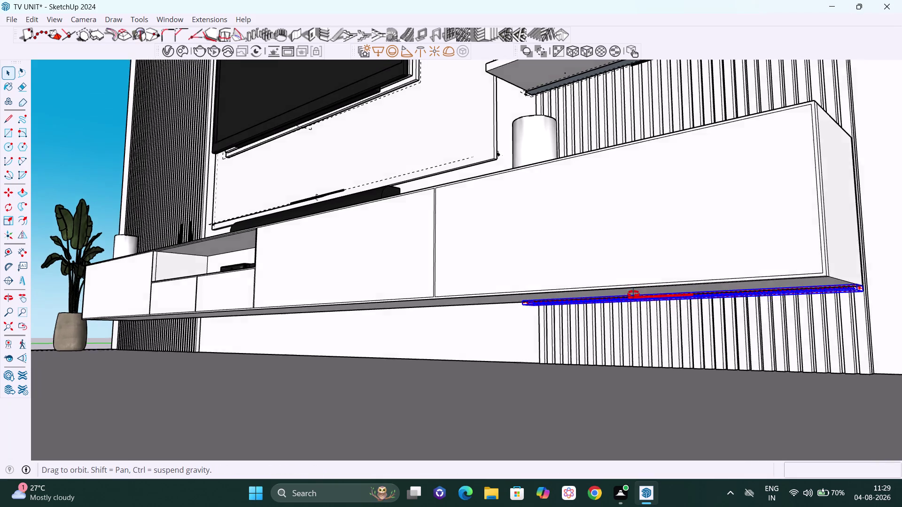
middle_drag(628, 296, 754, 291)
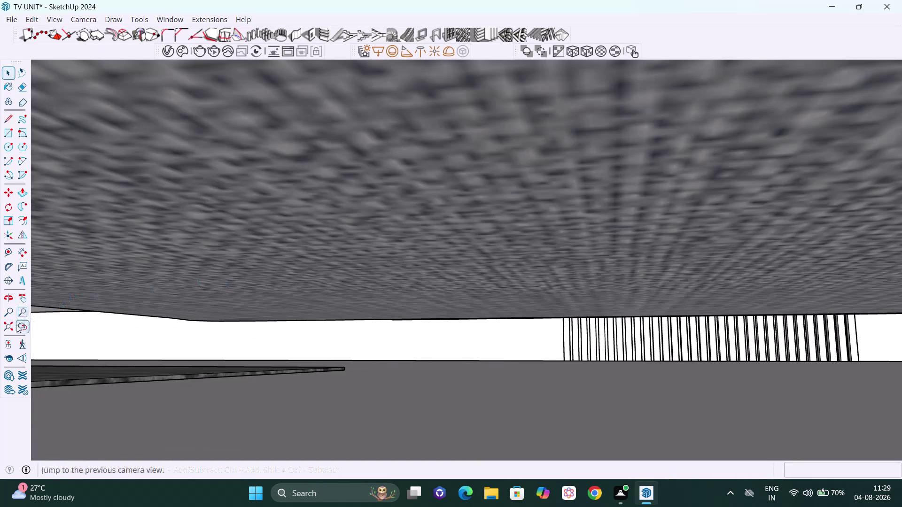
click(10, 326)
click(787, 330)
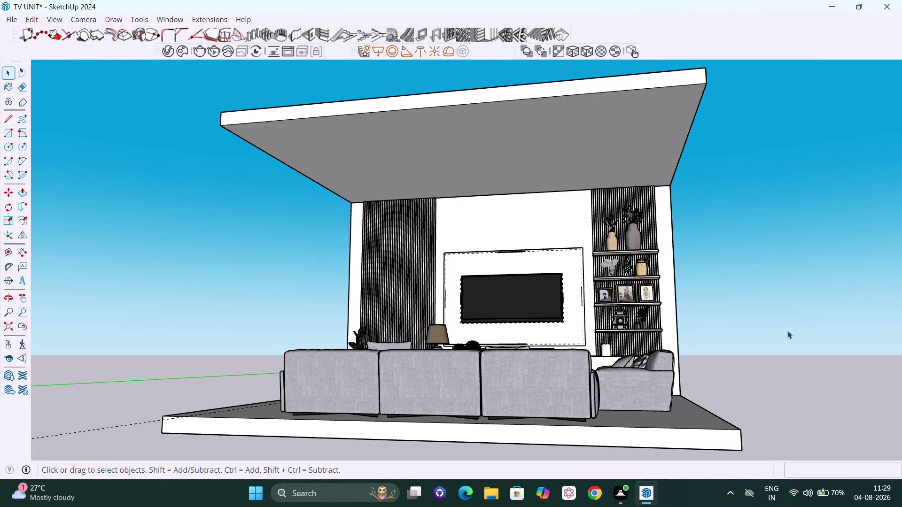
middle_drag(522, 350, 594, 396)
scroll(up, 3)
scroll(up, 3)
middle_drag(555, 428, 553, 403)
scroll(up, 3)
middle_drag(583, 418, 583, 410)
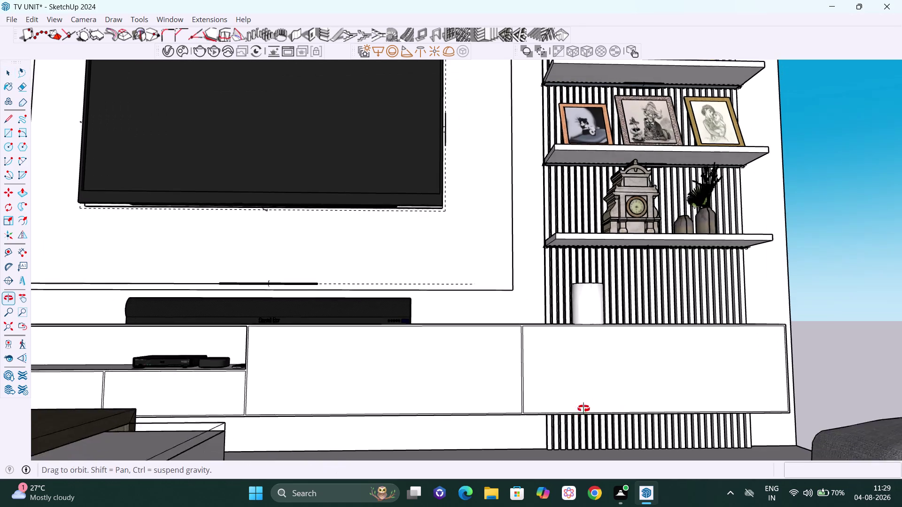
middle_drag(583, 410, 579, 389)
scroll(up, 3)
scroll(up, 3)
middle_drag(631, 385, 623, 340)
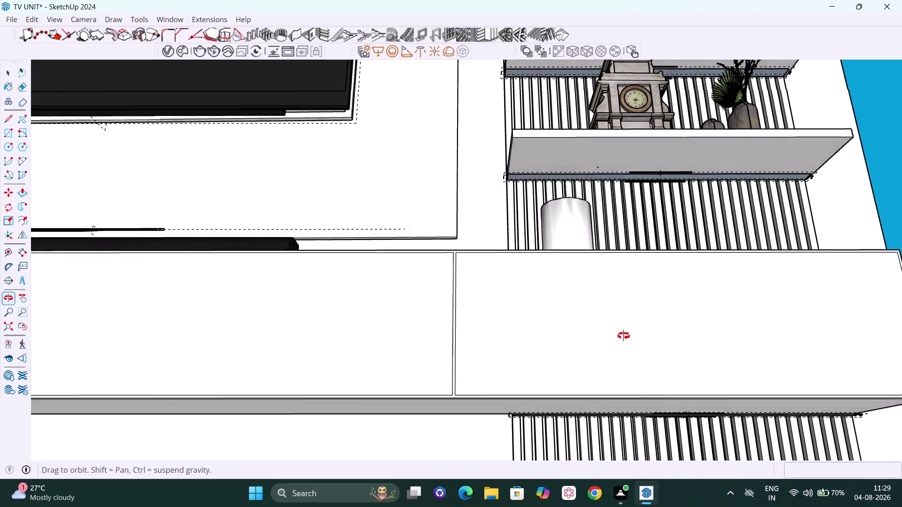
middle_drag(623, 339, 623, 336)
scroll(down, 3)
middle_drag(609, 390, 627, 490)
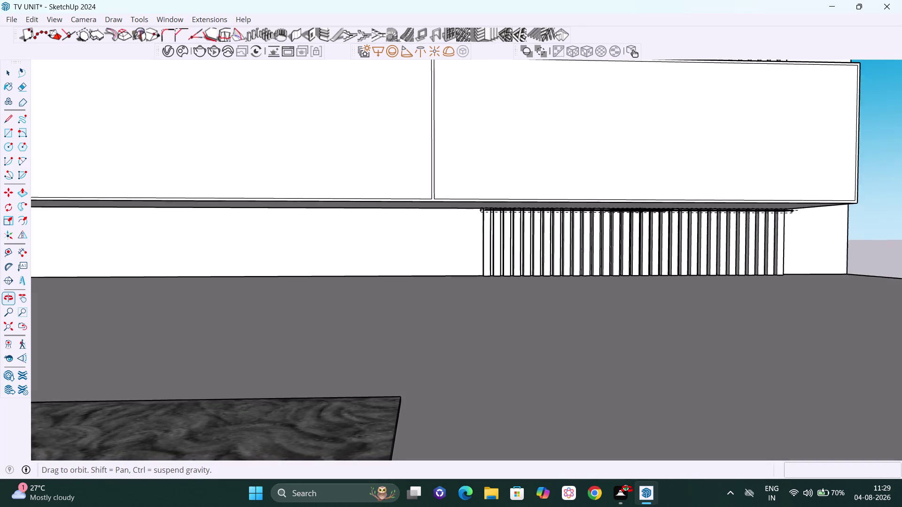
middle_drag(626, 491, 626, 487)
key(h)
drag(609, 314, 594, 398)
middle_drag(575, 270, 571, 253)
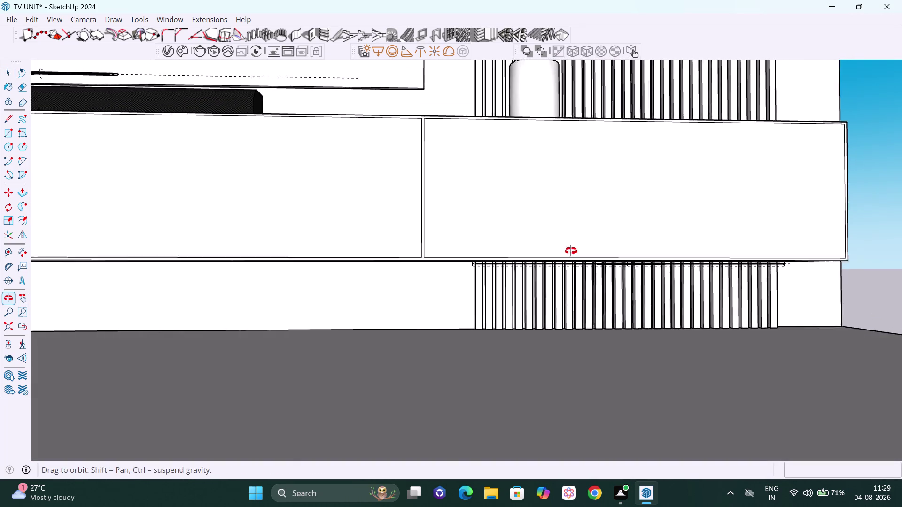
middle_drag(571, 252, 564, 227)
drag(570, 246, 556, 430)
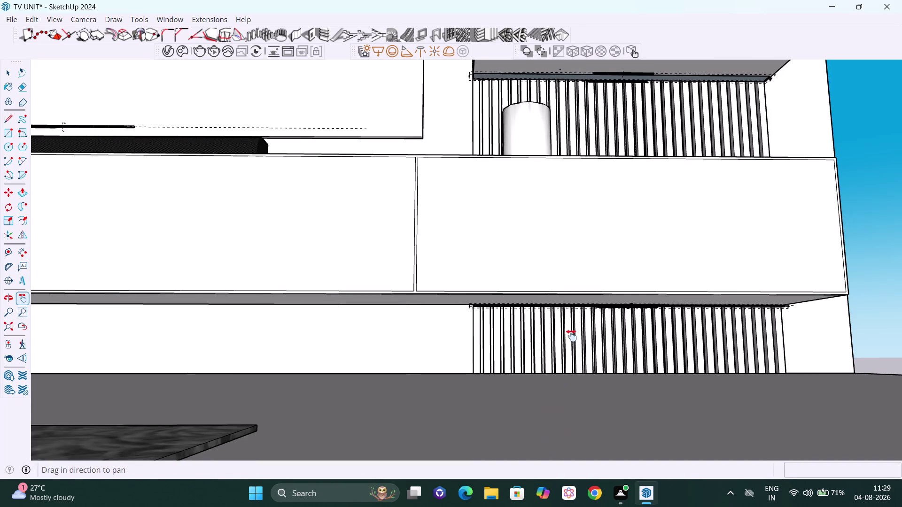
drag(571, 336, 559, 370)
scroll(up, 3)
middle_drag(542, 332, 547, 284)
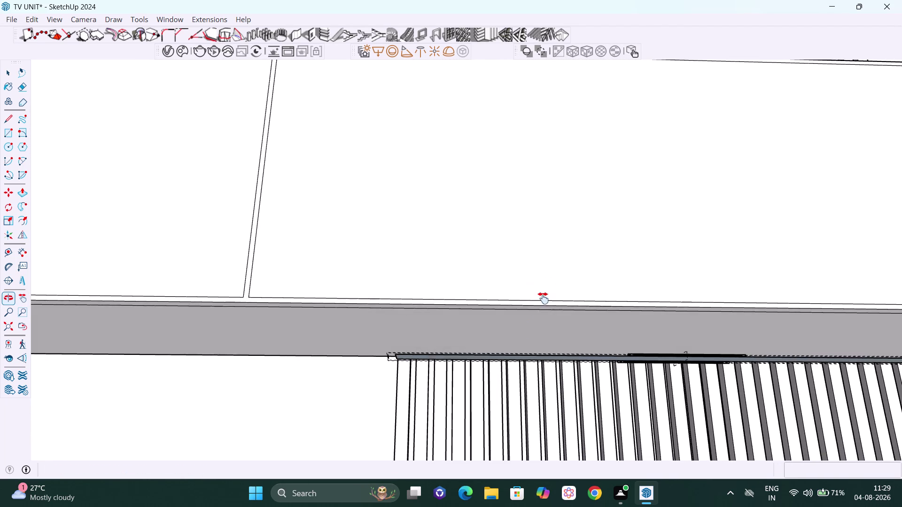
scroll(up, 3)
key(space)
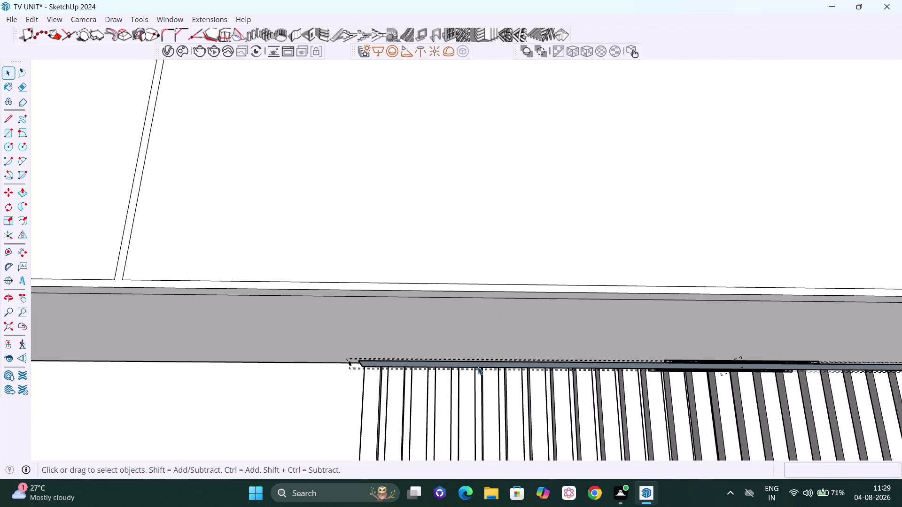
click(476, 362)
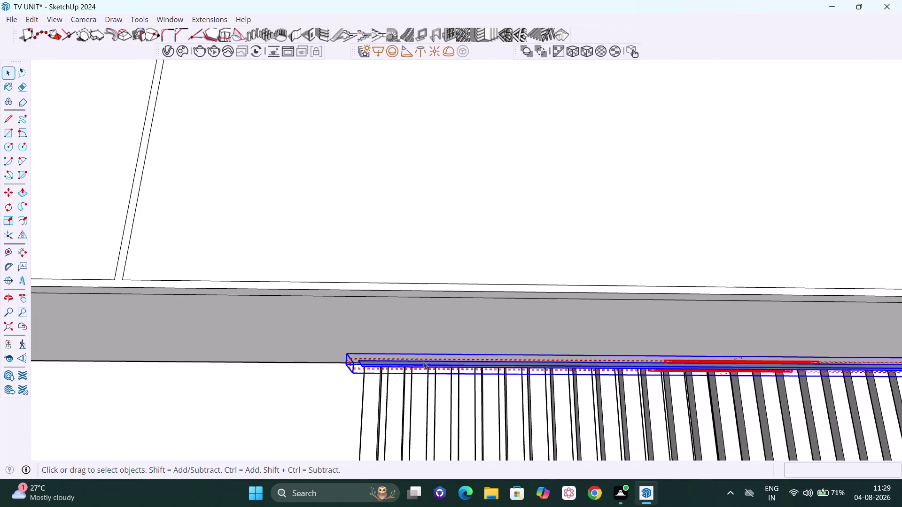
With Scale (S), grab the light strip's end handle and stretch it along the cabinet length.
key(s)
middle_drag(350, 378, 465, 383)
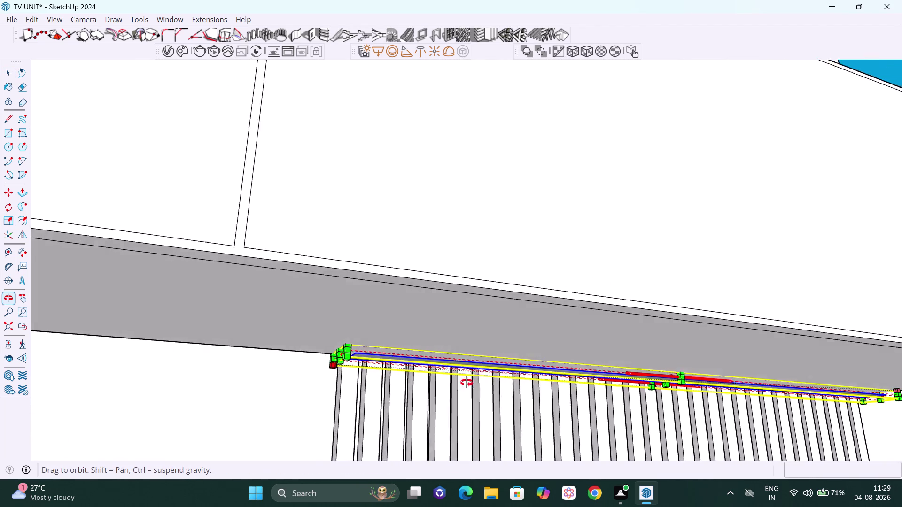
middle_drag(465, 383, 519, 389)
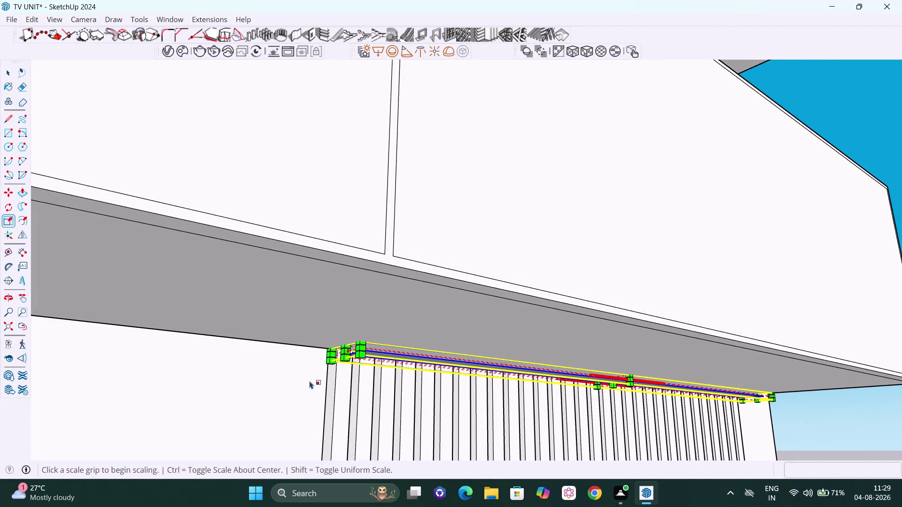
scroll(up, 3)
scroll(up, 3)
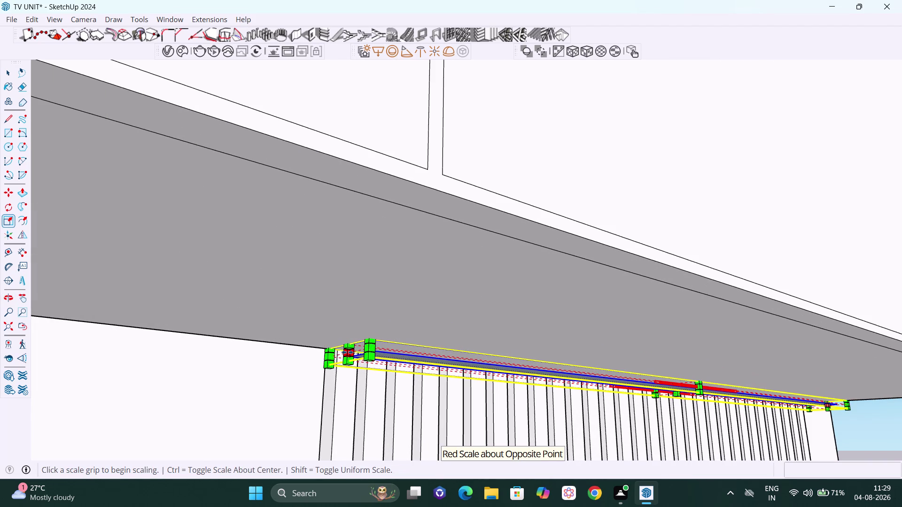
click(347, 352)
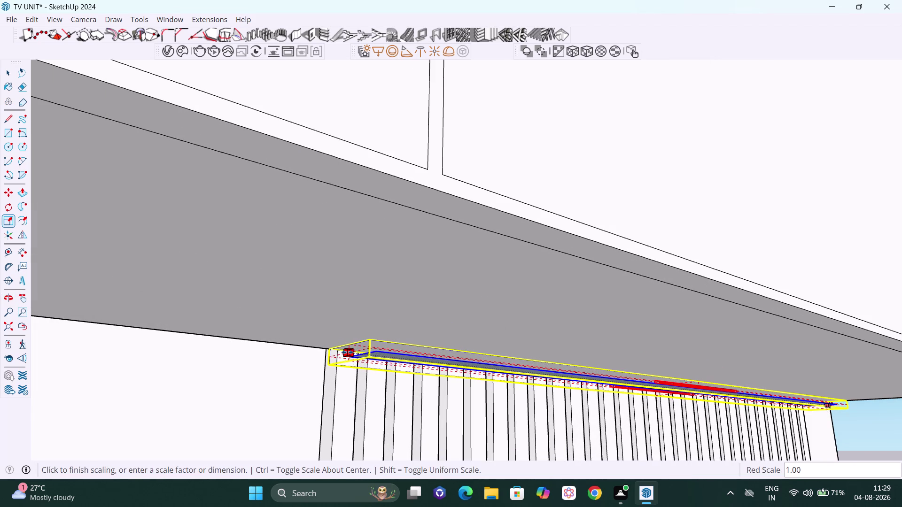
key(Left)
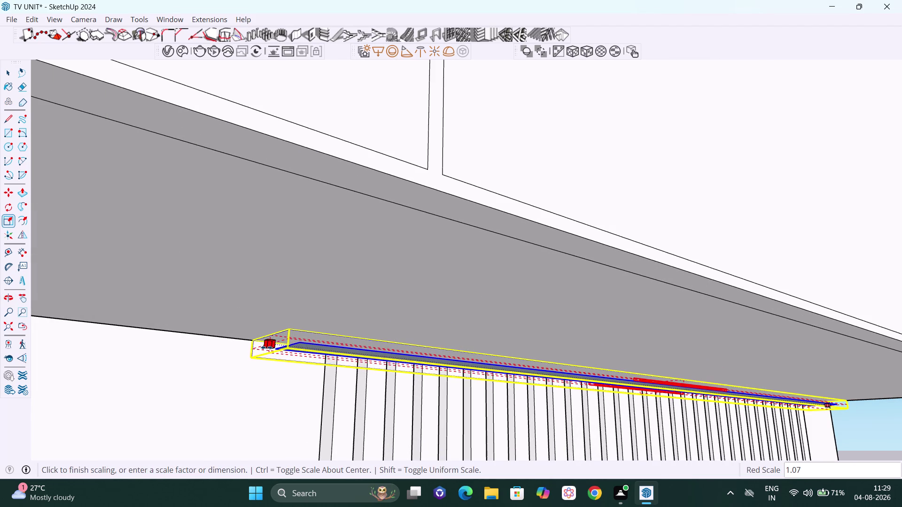
scroll(down, 3)
middle_drag(266, 347, 186, 346)
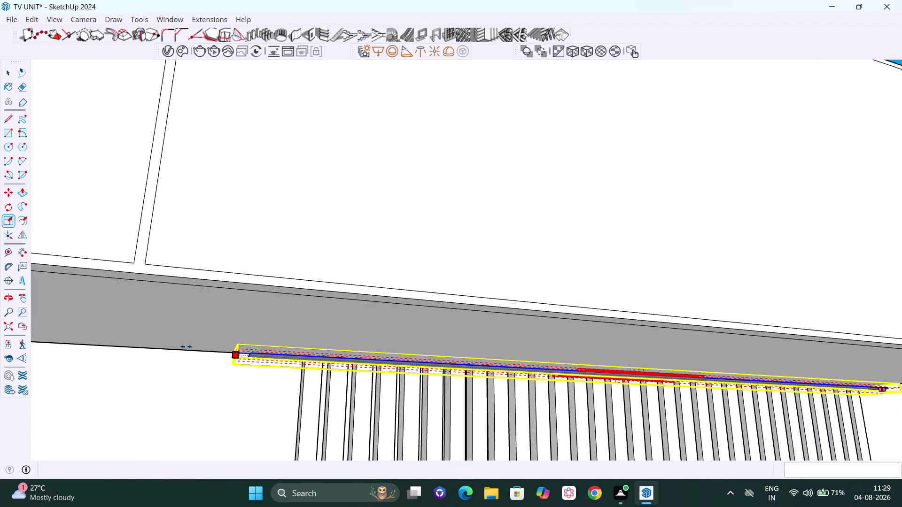
key(h)
drag(186, 346, 491, 332)
scroll(down, 3)
scroll(down, 3)
drag(414, 317, 386, 496)
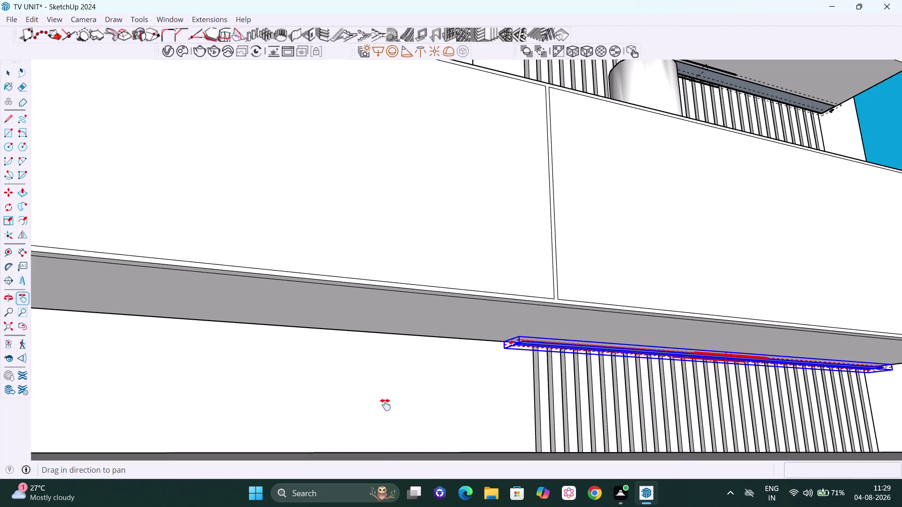
middle_drag(363, 383, 291, 447)
drag(308, 351, 314, 361)
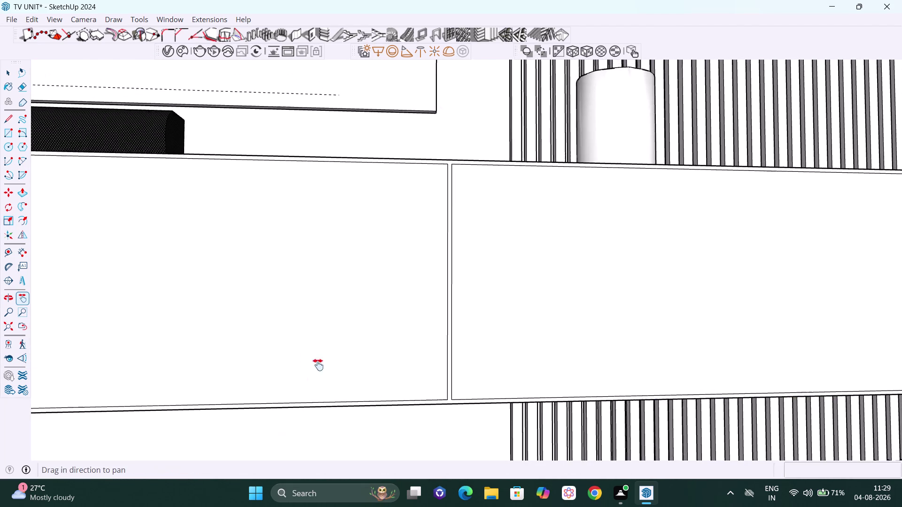
drag(314, 362, 567, 397)
scroll(down, 3)
drag(348, 342, 450, 351)
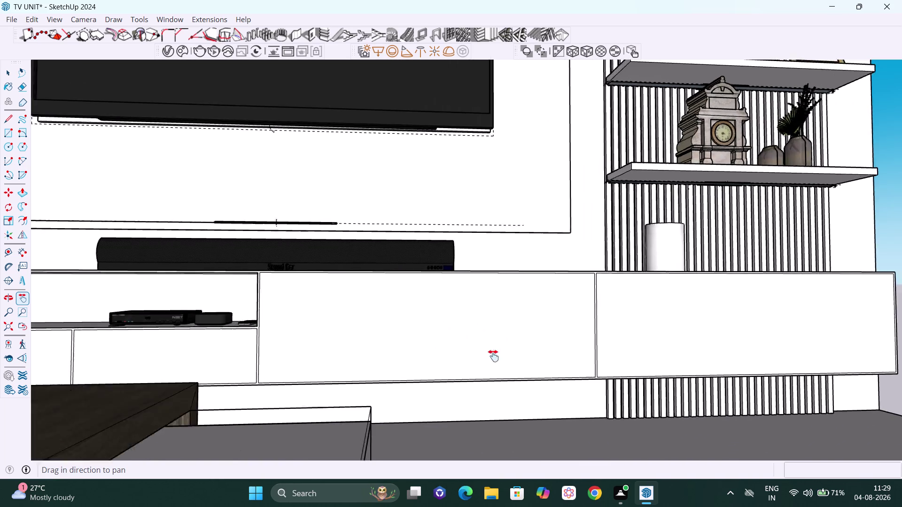
drag(450, 351, 731, 385)
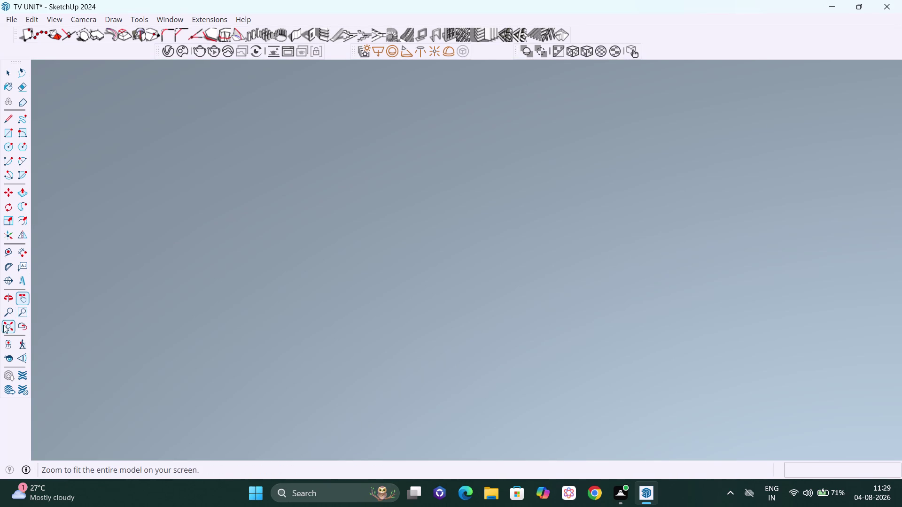
Zoom in under the left cabinet and snap the strip's end to the slab's corner endpoint.
click(3, 325)
scroll(up, 3)
scroll(up, 3)
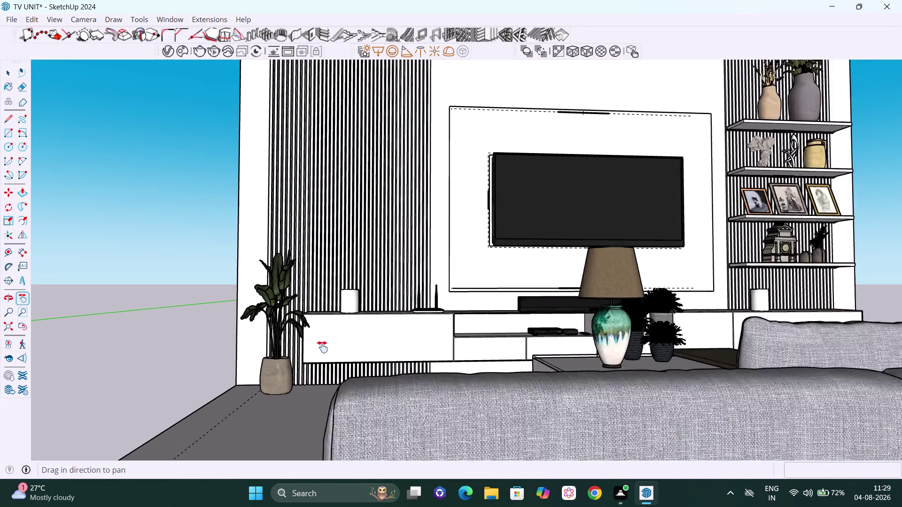
middle_drag(344, 368, 370, 367)
scroll(up, 3)
scroll(up, 3)
scroll(up, 3)
middle_drag(313, 384, 312, 349)
scroll(up, 3)
middle_drag(312, 388, 306, 358)
scroll(up, 3)
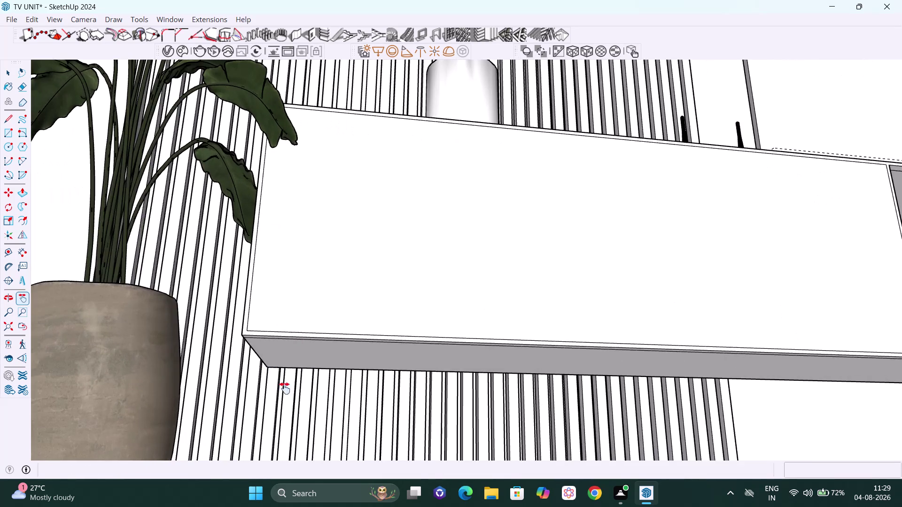
middle_drag(291, 379, 281, 390)
scroll(up, 3)
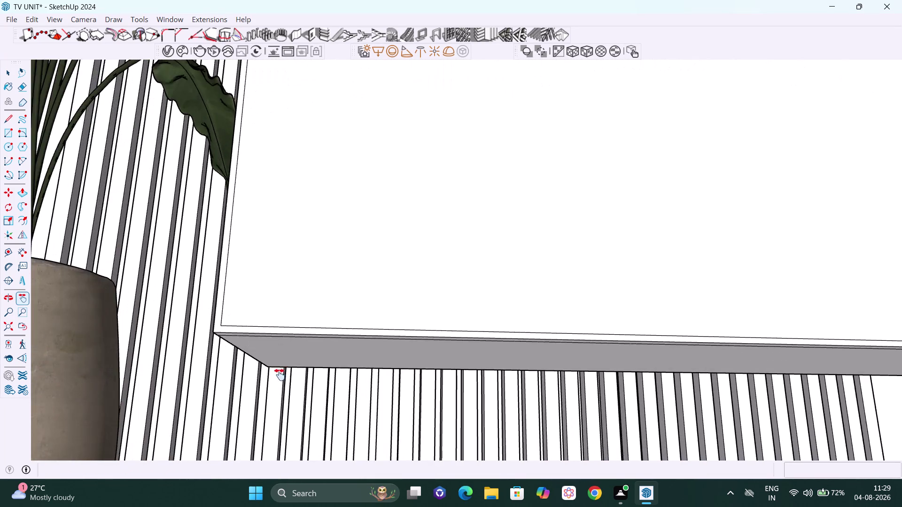
scroll(up, 3)
middle_drag(275, 372, 271, 362)
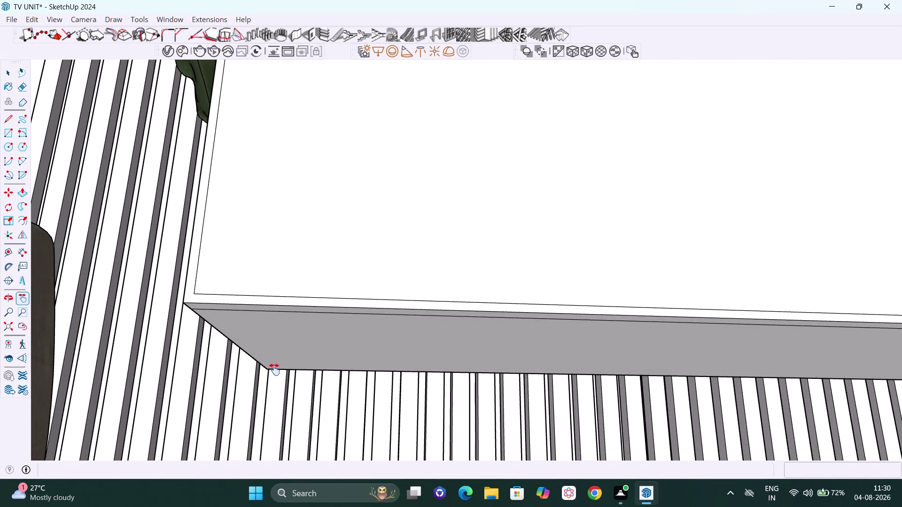
scroll(up, 3)
scroll(up, 3)
key(Escape)
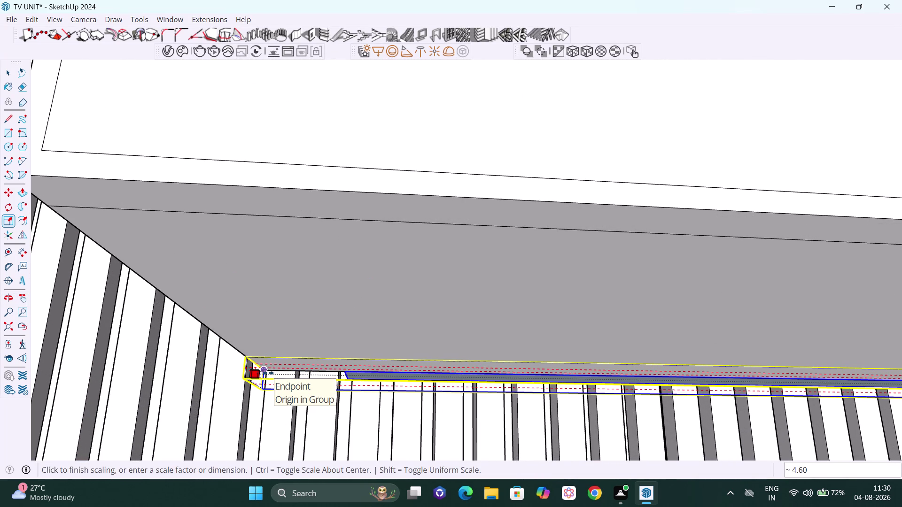
click(267, 373)
Zoom Extents to fit the whole model, then orbit around it toward a front view.
key(space)
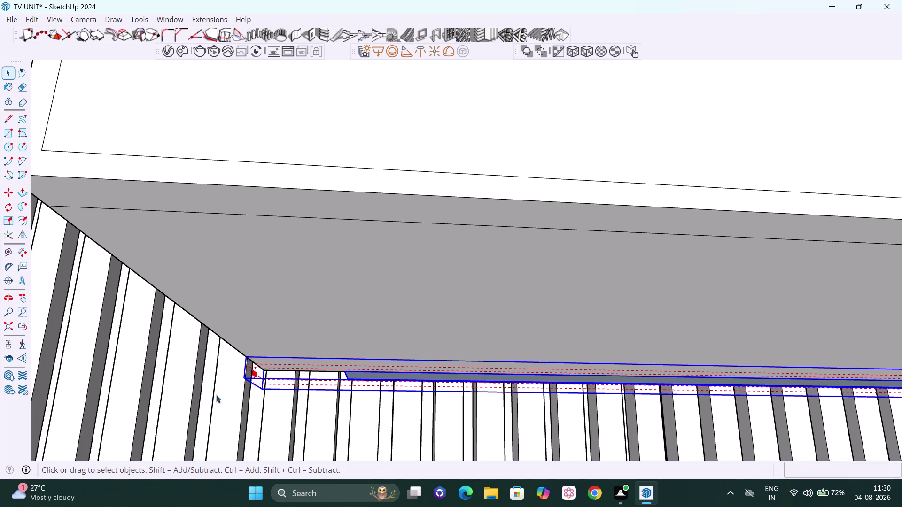
click(8, 325)
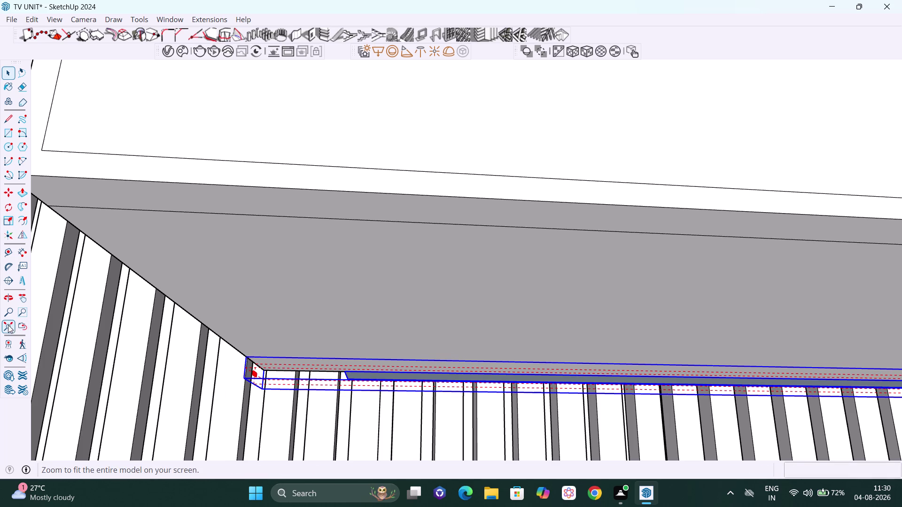
click(163, 330)
scroll(down, 3)
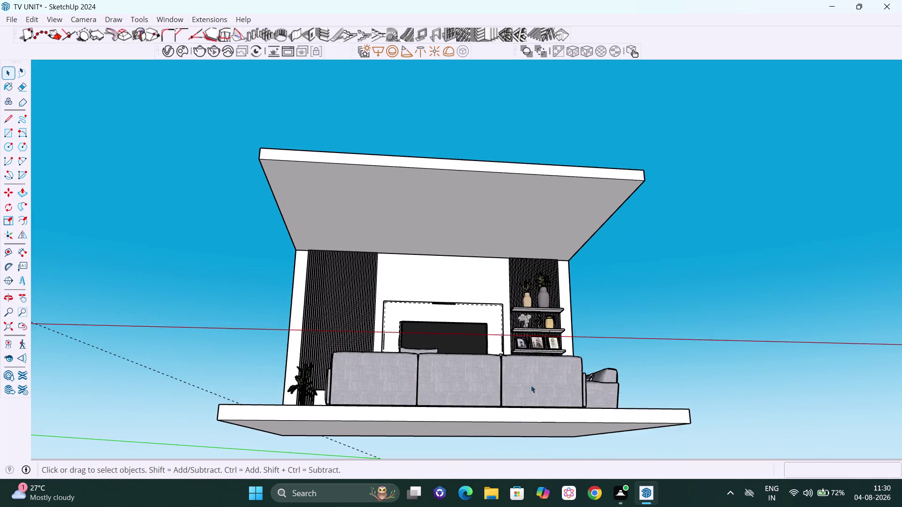
middle_drag(536, 396, 539, 474)
scroll(down, 3)
scroll(down, 3)
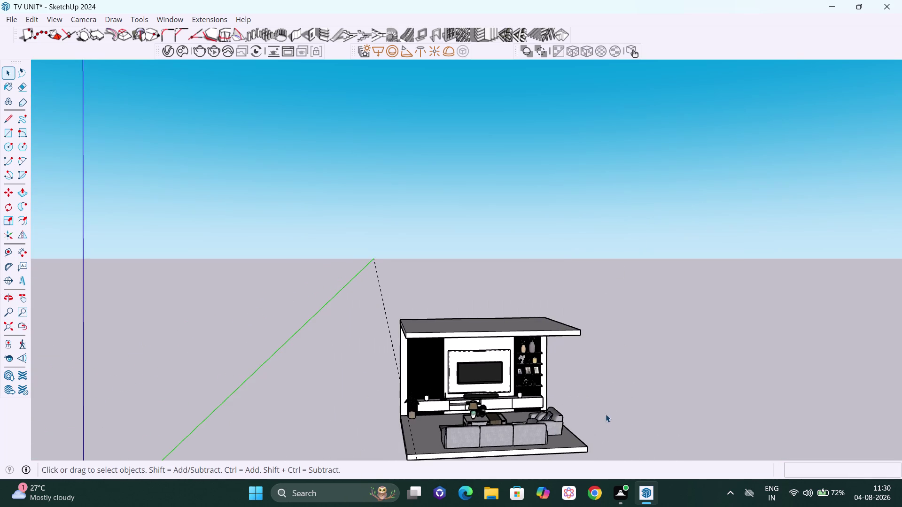
key(h)
drag(586, 406, 534, 347)
middle_drag(542, 346, 394, 387)
scroll(up, 3)
key(space)
click(579, 336)
middle_drag(563, 285, 523, 250)
scroll(up, 3)
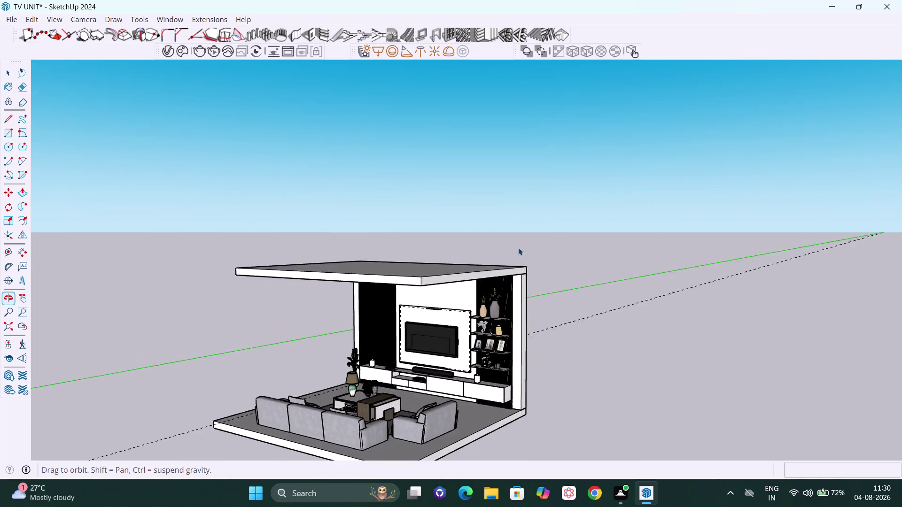
Orbit and zoom to face the TV wall, framing the console and soundbar.
middle_drag(523, 251, 518, 248)
scroll(up, 3)
scroll(down, 3)
middle_drag(560, 321, 531, 322)
middle_drag(504, 351, 623, 329)
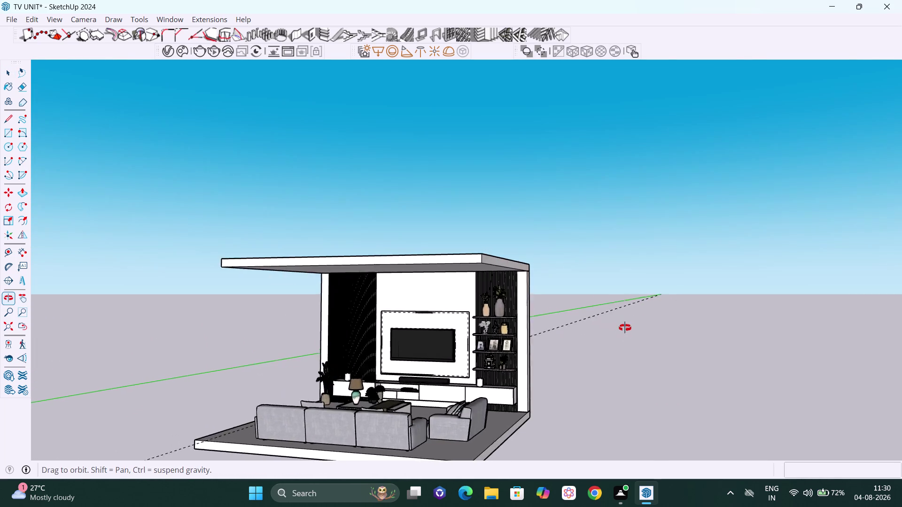
middle_drag(623, 329, 625, 327)
scroll(up, 3)
scroll(up, 3)
scroll(down, 3)
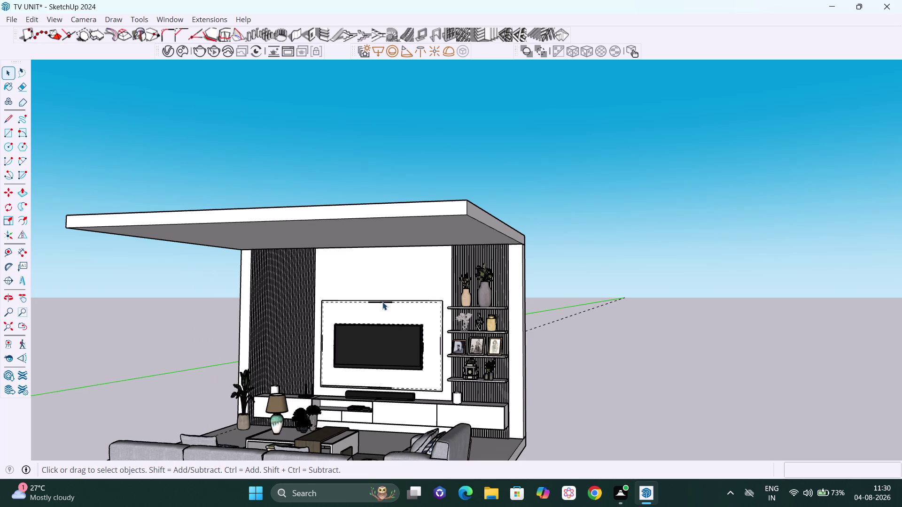
scroll(down, 3)
scroll(down, 3)
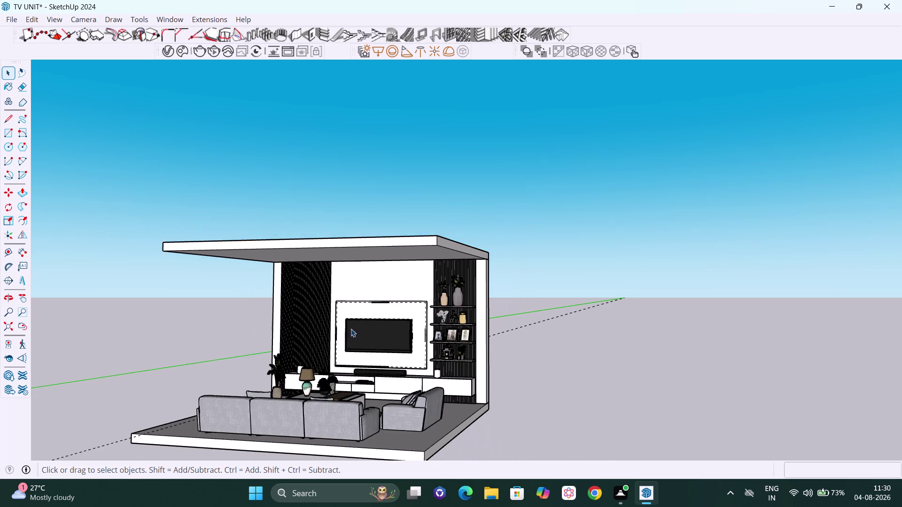
middle_drag(360, 340, 397, 386)
scroll(up, 3)
scroll(up, 3)
middle_drag(340, 367, 347, 358)
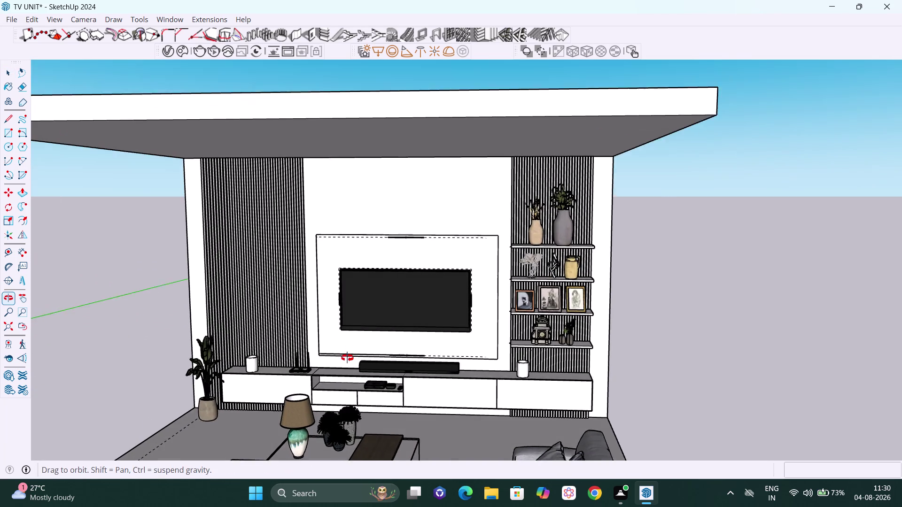
middle_drag(347, 359, 354, 344)
scroll(up, 3)
scroll(up, 3)
middle_drag(338, 363, 315, 363)
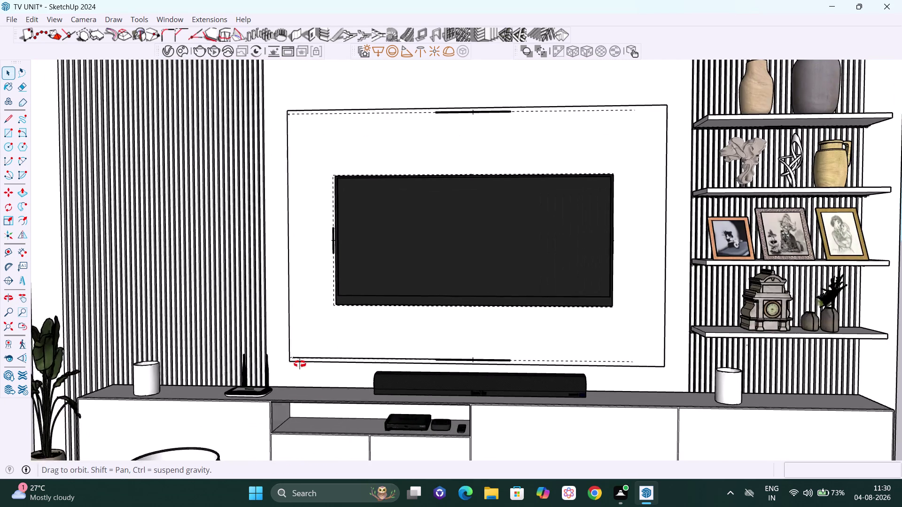
middle_drag(316, 363, 425, 368)
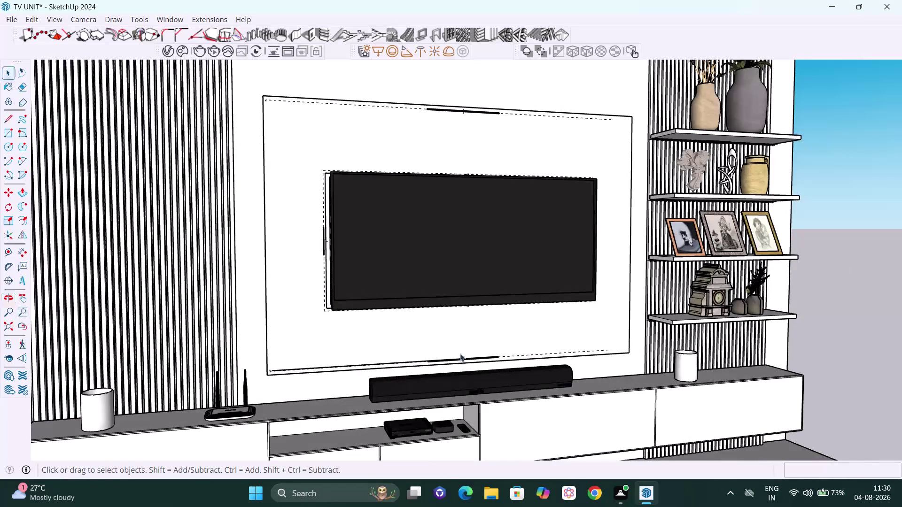
scroll(down, 3)
middle_drag(463, 352, 464, 325)
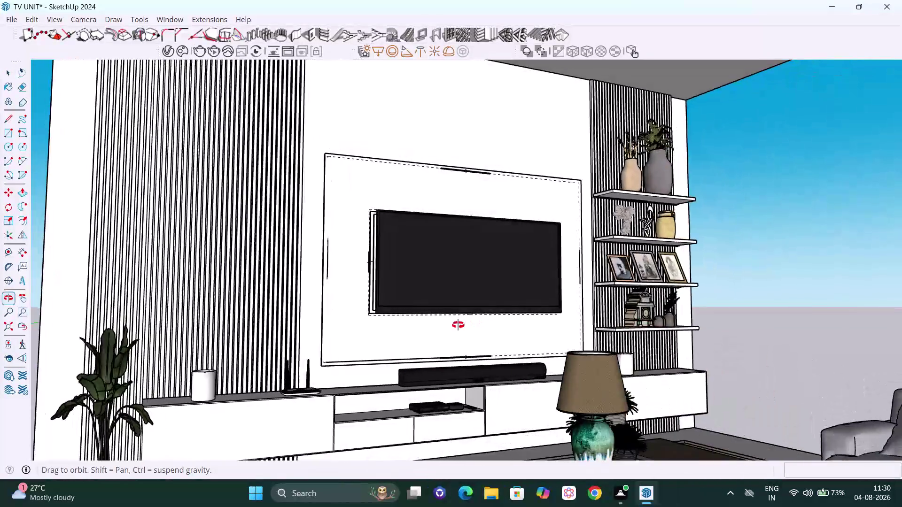
middle_drag(463, 325, 375, 370)
scroll(up, 3)
scroll(up, 3)
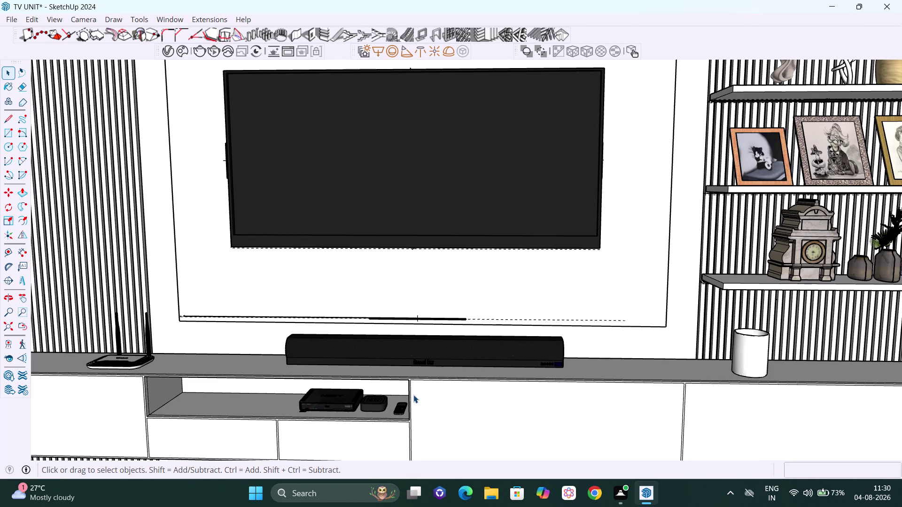
scroll(down, 3)
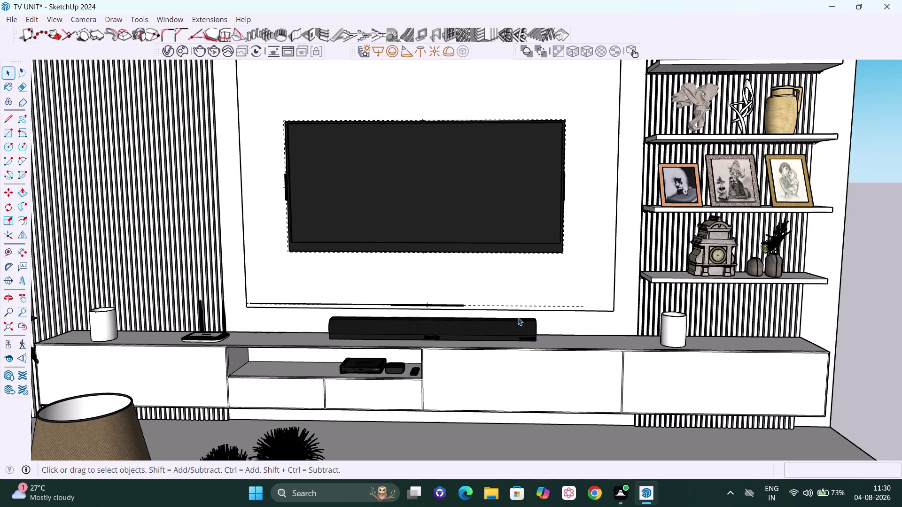
middle_drag(520, 317, 516, 286)
middle_drag(409, 230, 393, 278)
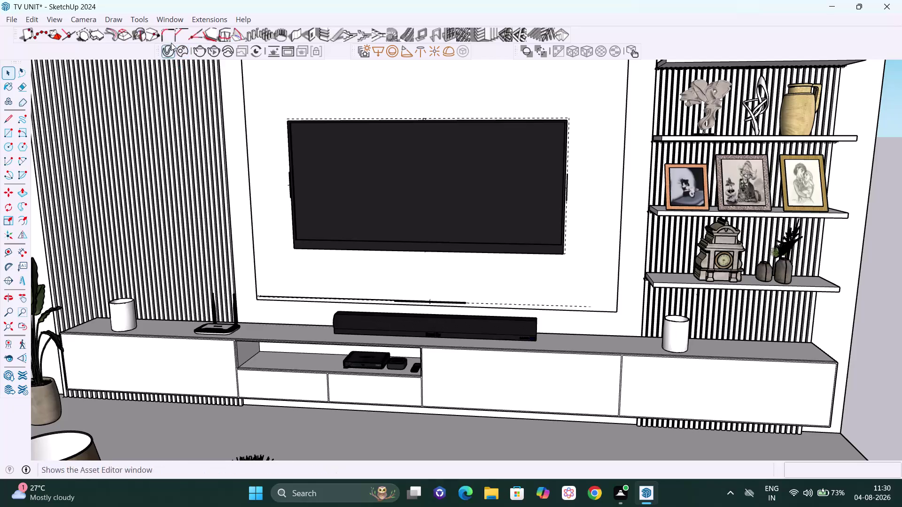
In 3D Warehouse, replace the previous decorative bowl search with 'sound bars'.
click(172, 16)
click(198, 111)
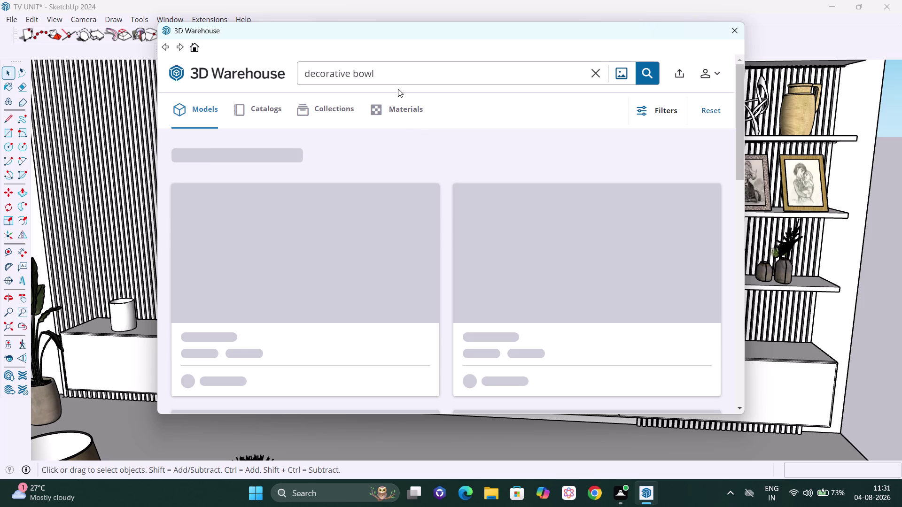
click(592, 69)
click(526, 81)
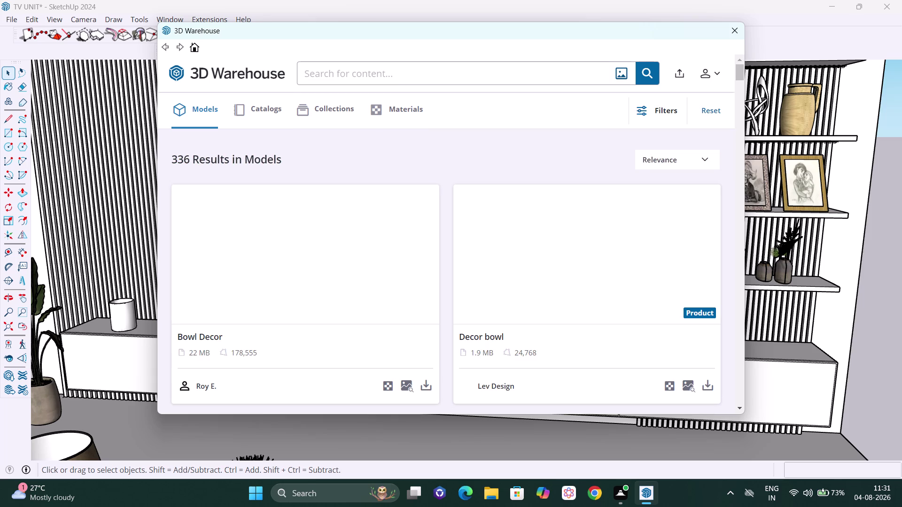
text(so)
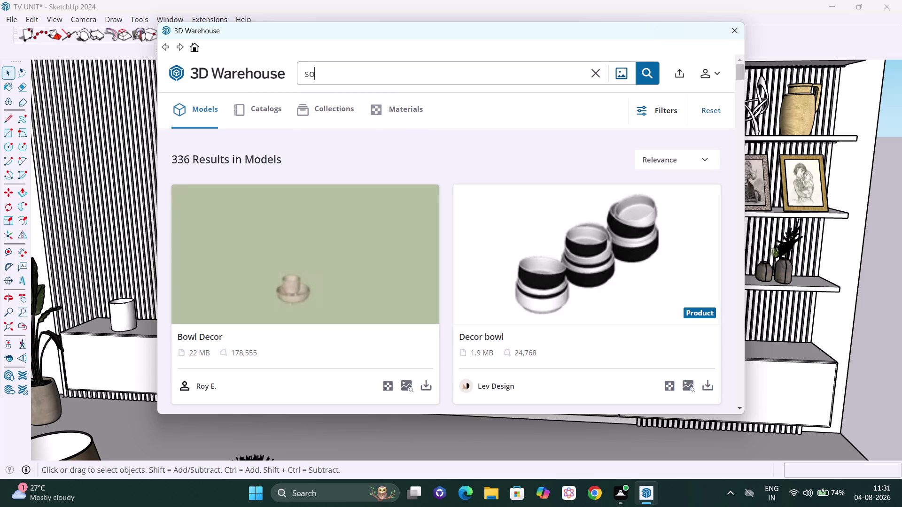
text(und ba)
text(rs)
key(Return)
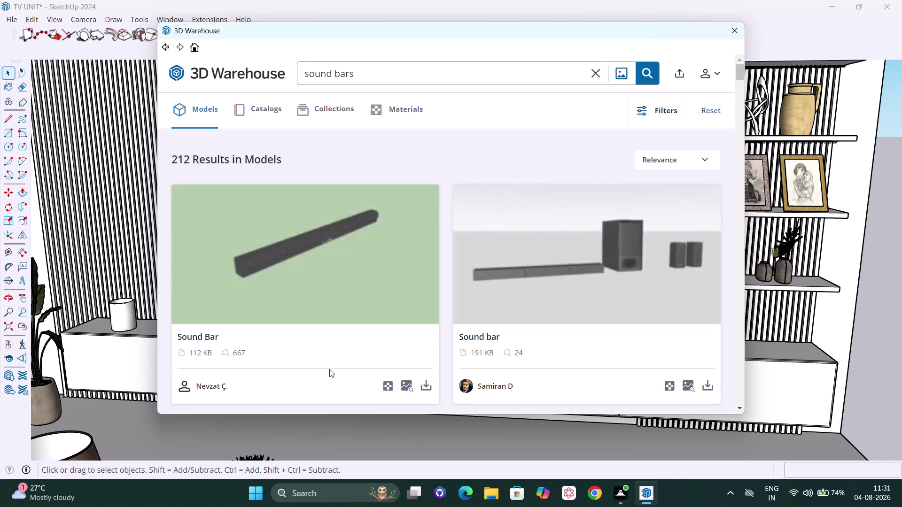
Browse the results and download the 'Sound bar with subwoofer' model.
scroll(down, 3)
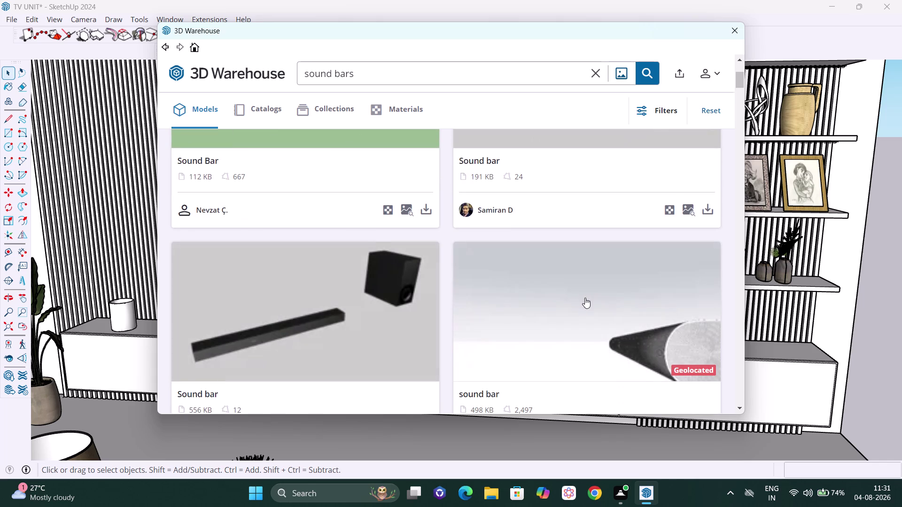
scroll(down, 3)
scroll(down, 3)
scroll(up, 3)
scroll(down, 3)
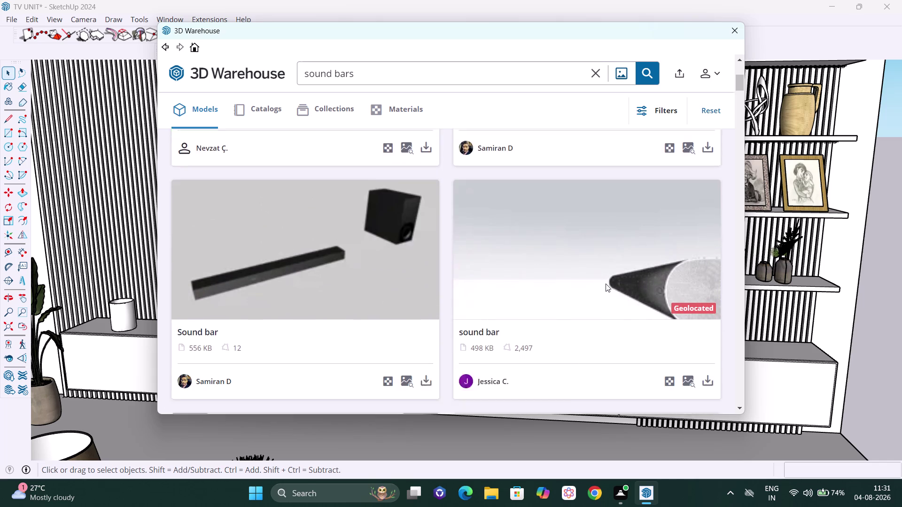
scroll(down, 3)
scroll(down, 3)
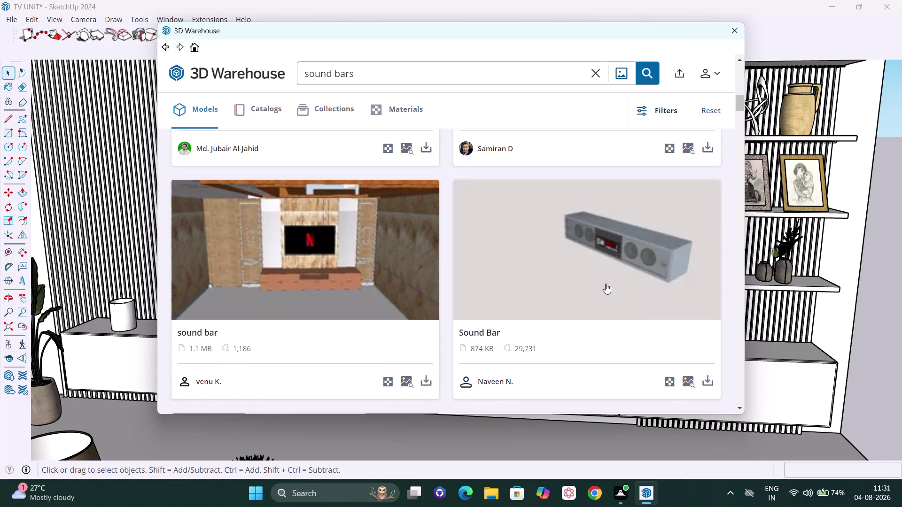
scroll(down, 3)
scroll(down, 3)
scroll(down, 3)
scroll(up, 3)
scroll(up, 3)
scroll(down, 3)
scroll(down, 3)
scroll(down, 3)
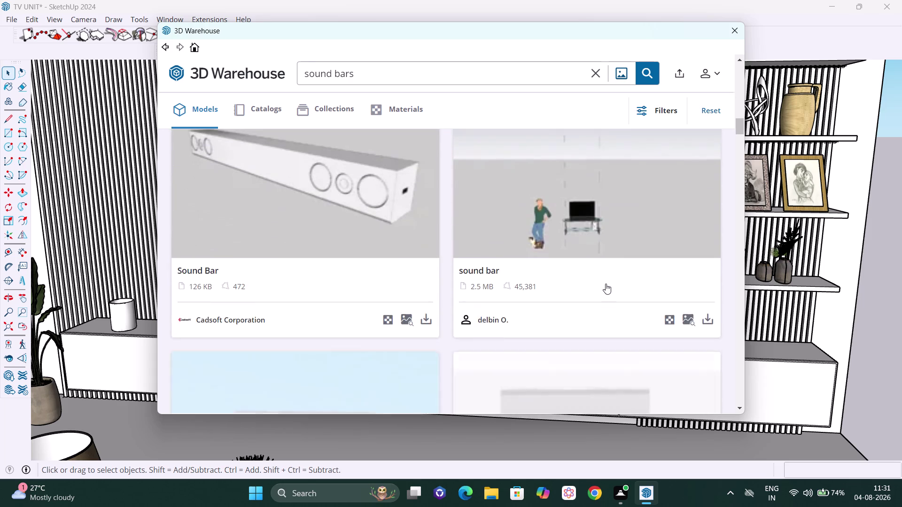
scroll(up, 3)
scroll(up, 3)
scroll(up, 3)
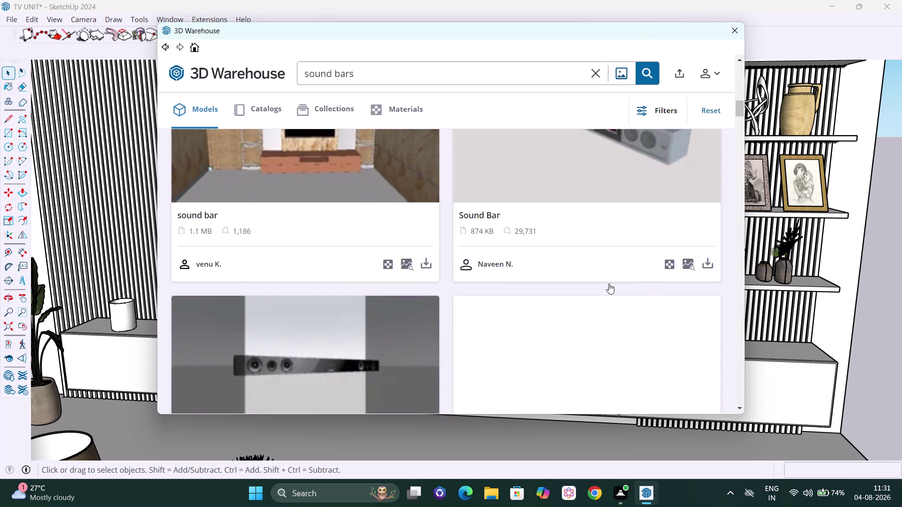
scroll(up, 3)
scroll(up, 3)
scroll(up, 3)
scroll(up, 3)
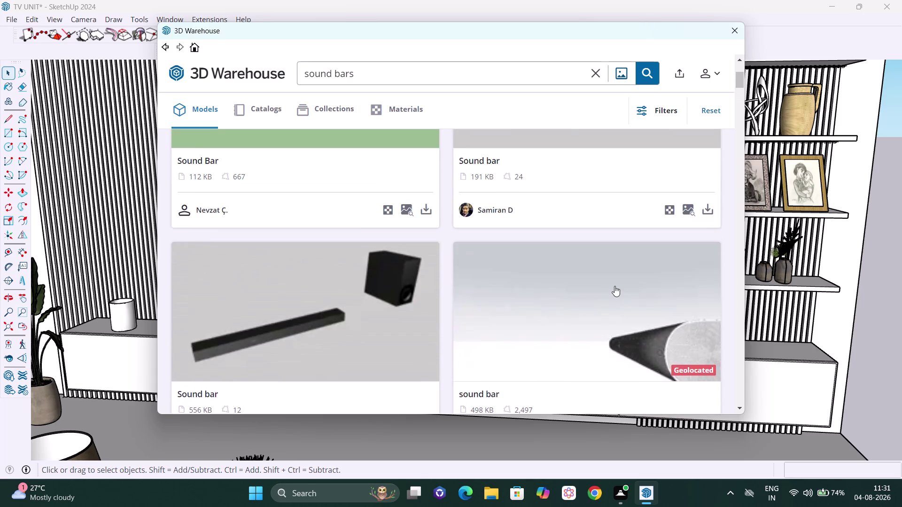
scroll(up, 3)
scroll(up, 3)
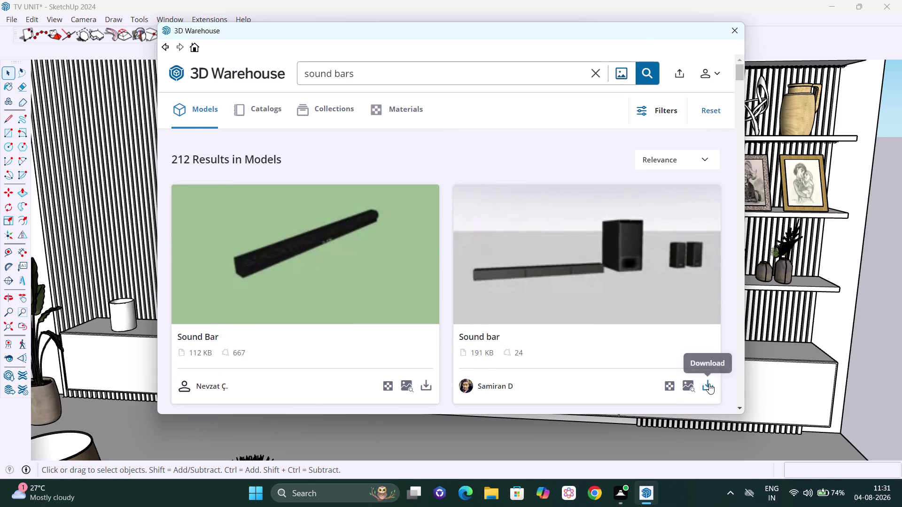
click(709, 383)
click(404, 232)
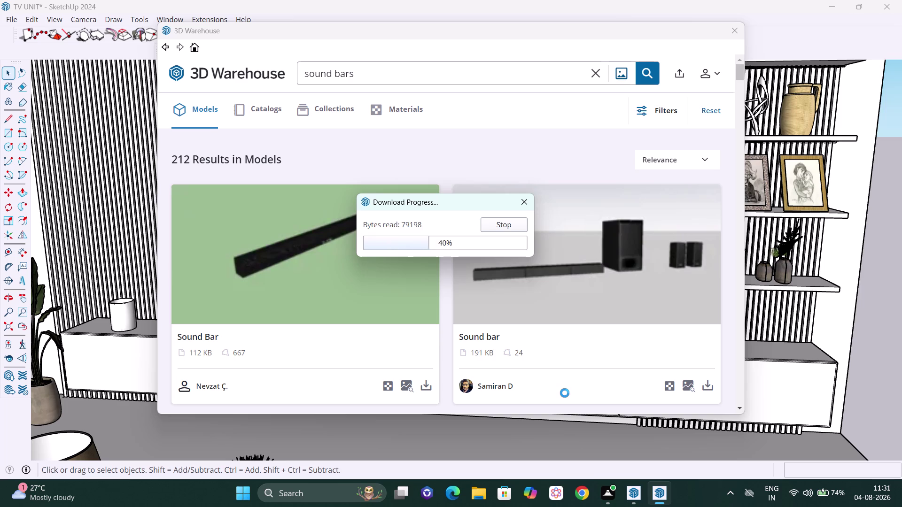
scroll(down, 3)
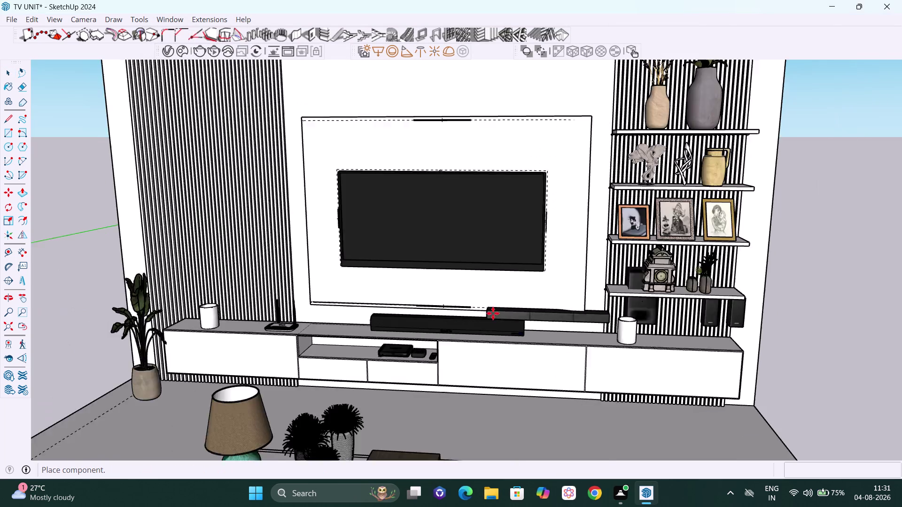
Place the downloaded speaker set on the floor in front of the TV unit.
scroll(down, 3)
scroll(down, 3)
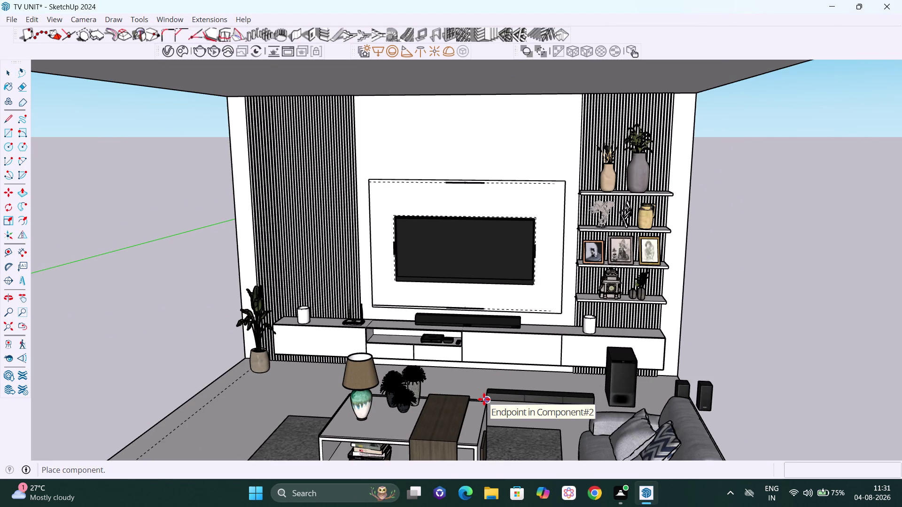
click(484, 399)
middle_drag(491, 393, 503, 411)
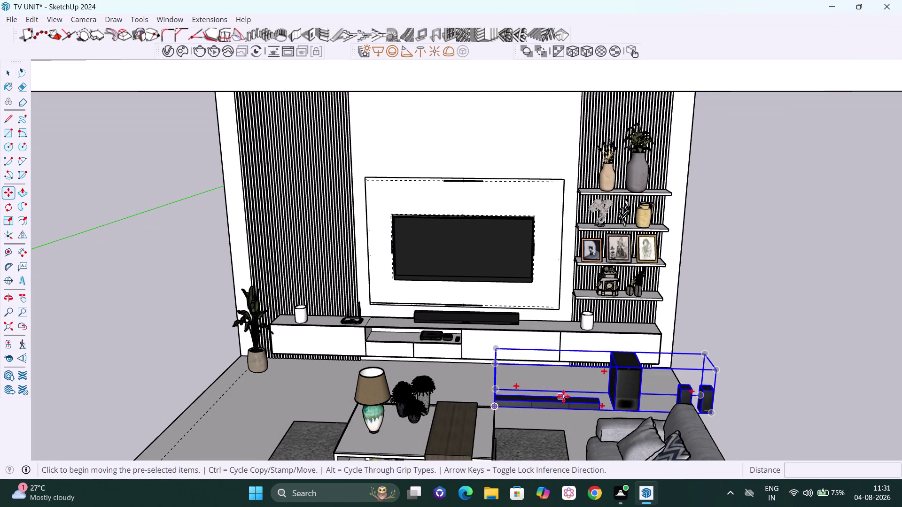
key(space)
click(781, 349)
Delete the old soundbar from the top of the TV unit.
scroll(up, 3)
scroll(up, 3)
middle_drag(569, 335, 568, 389)
scroll(up, 3)
click(534, 302)
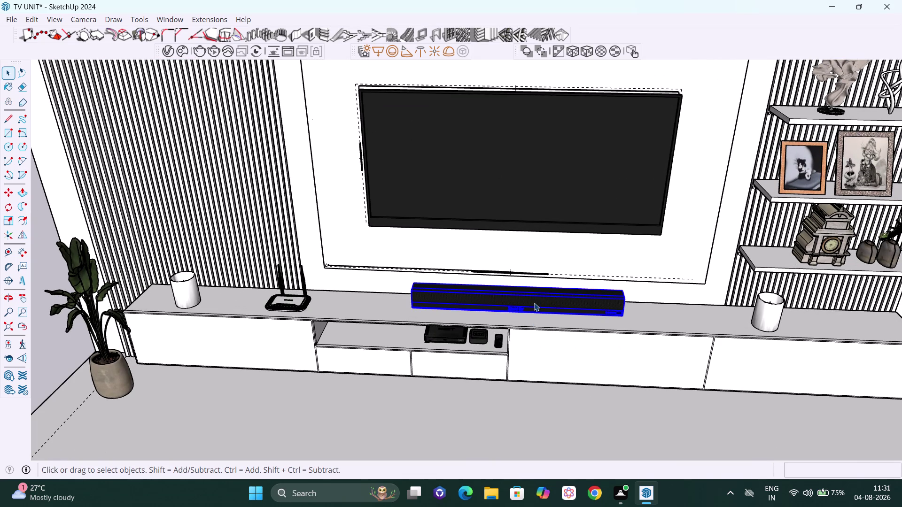
key(Delete)
scroll(down, 3)
Orbit back out to the room and select the new speaker set on the floor.
middle_drag(635, 404, 654, 323)
middle_drag(691, 350, 606, 376)
scroll(up, 3)
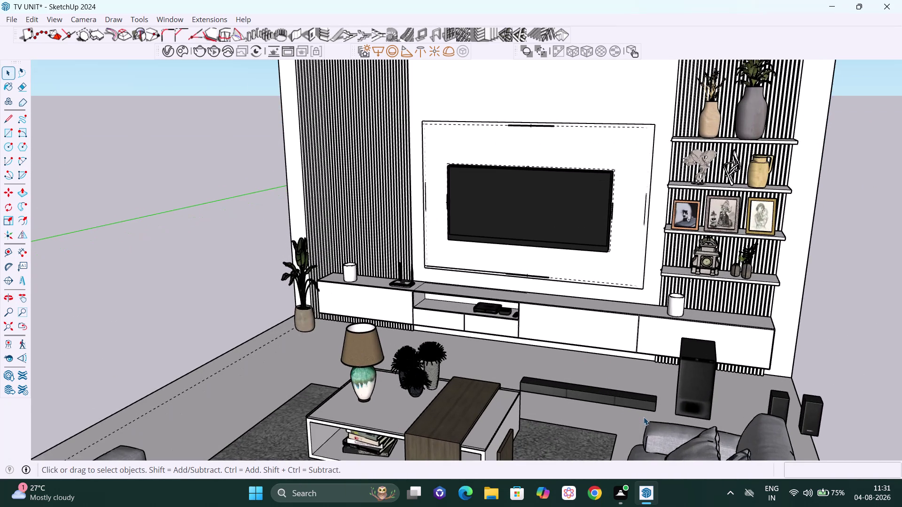
middle_drag(648, 418, 675, 422)
key(space)
scroll(up, 3)
drag(627, 416, 626, 422)
middle_drag(626, 421, 626, 426)
key(space)
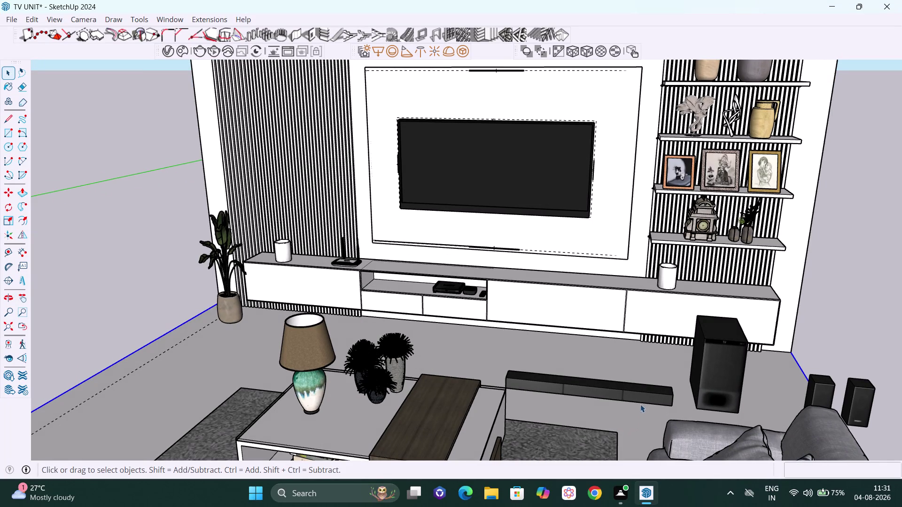
click(636, 399)
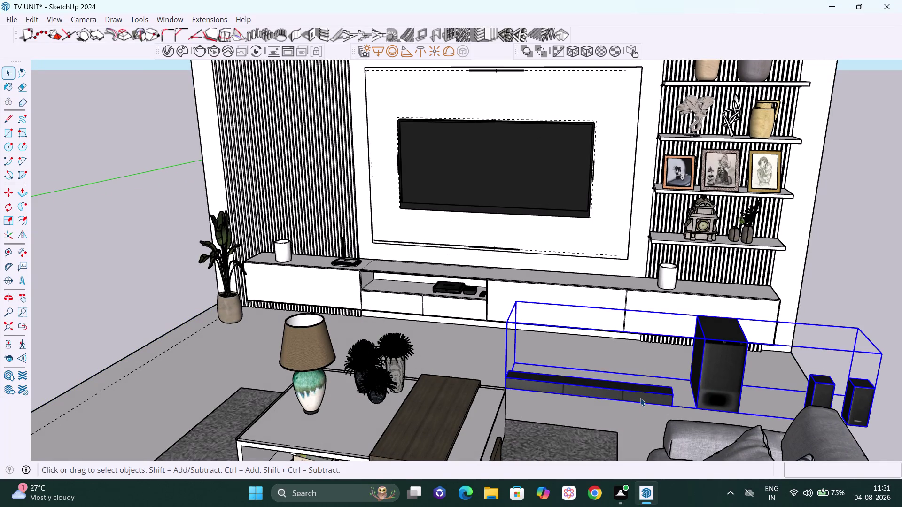
Move the speaker set by its soundbar corner onto the TV unit top.
key(m)
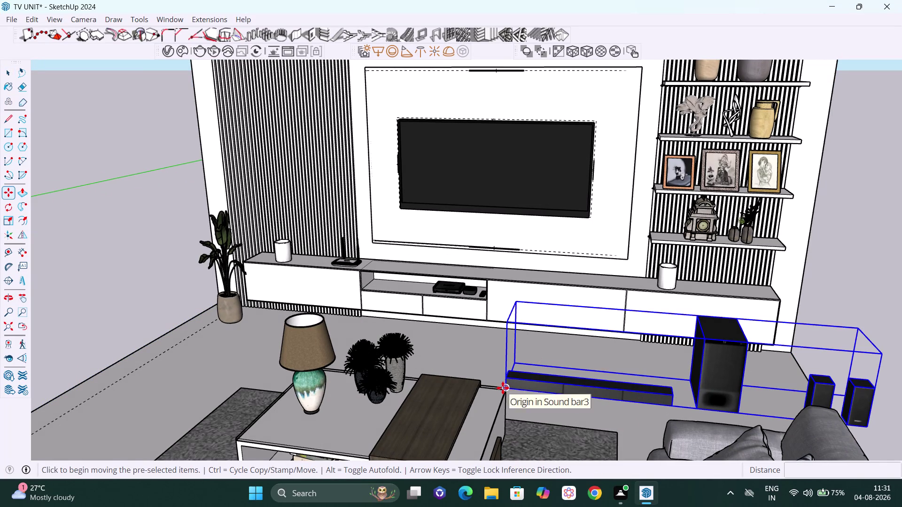
click(502, 388)
scroll(up, 3)
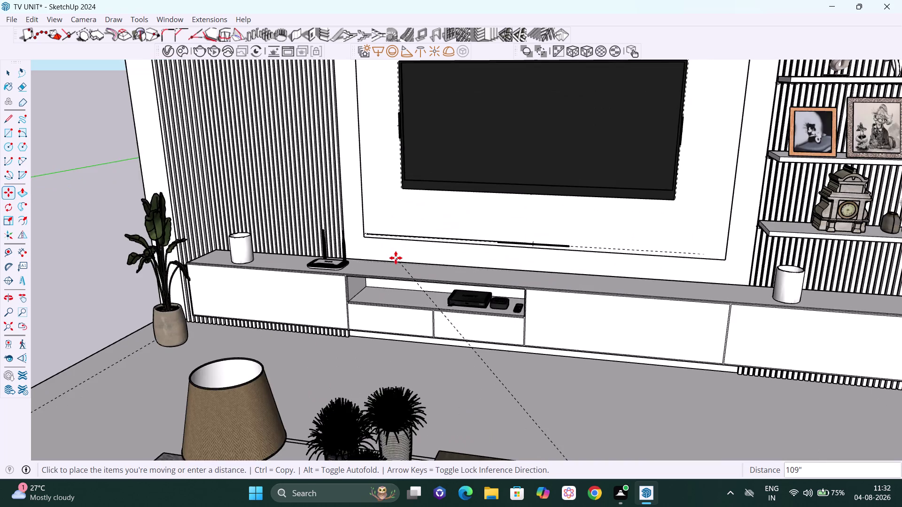
middle_drag(408, 277, 577, 299)
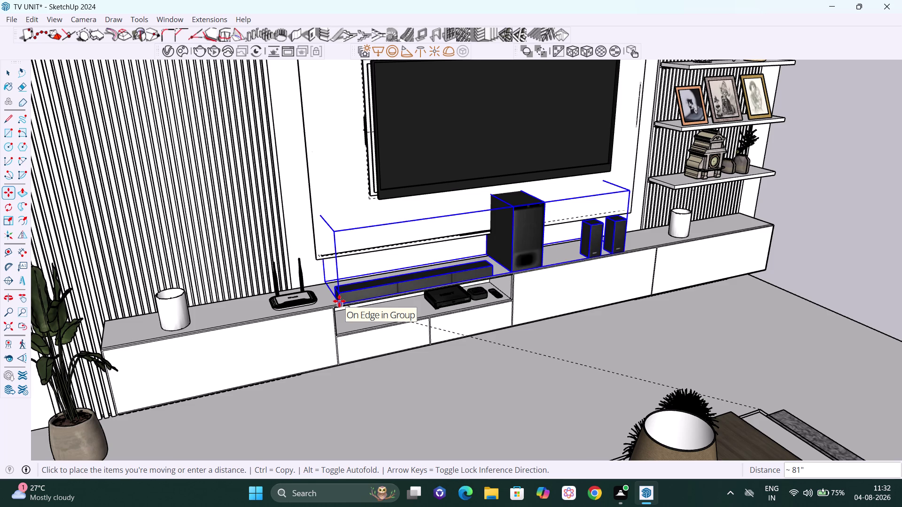
click(339, 301)
Orbit around the unit to check the speaker set's placement and depth on the top.
middle_drag(574, 223, 553, 235)
middle_drag(516, 240, 503, 242)
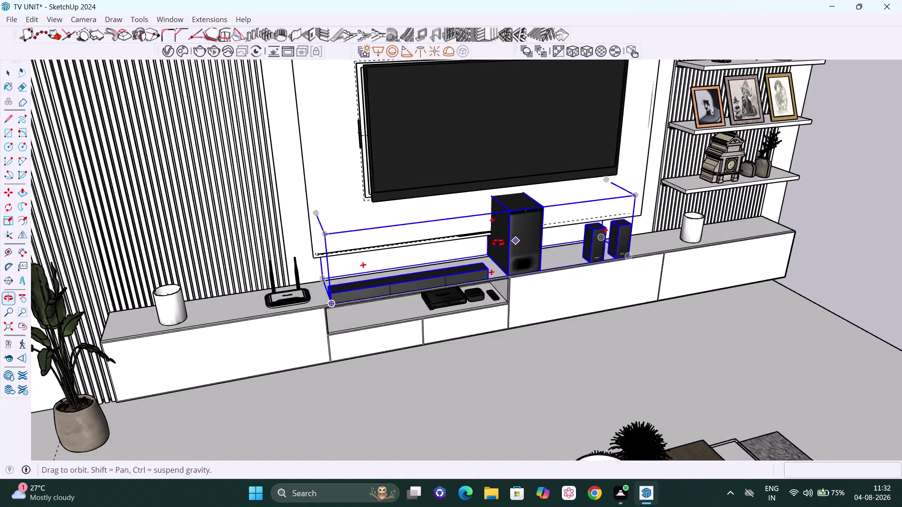
middle_drag(503, 242, 300, 267)
middle_drag(597, 308, 403, 290)
middle_drag(446, 301, 469, 307)
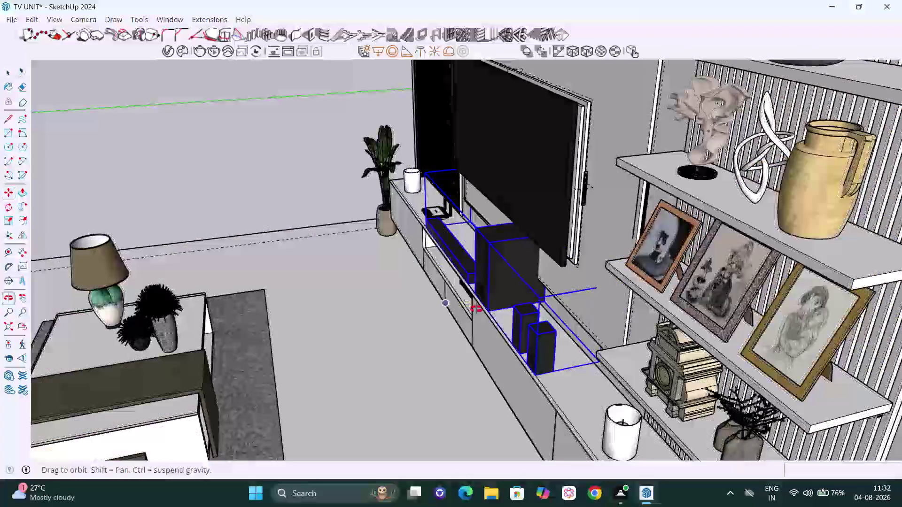
middle_drag(469, 307, 511, 309)
key(space)
middle_click(534, 260)
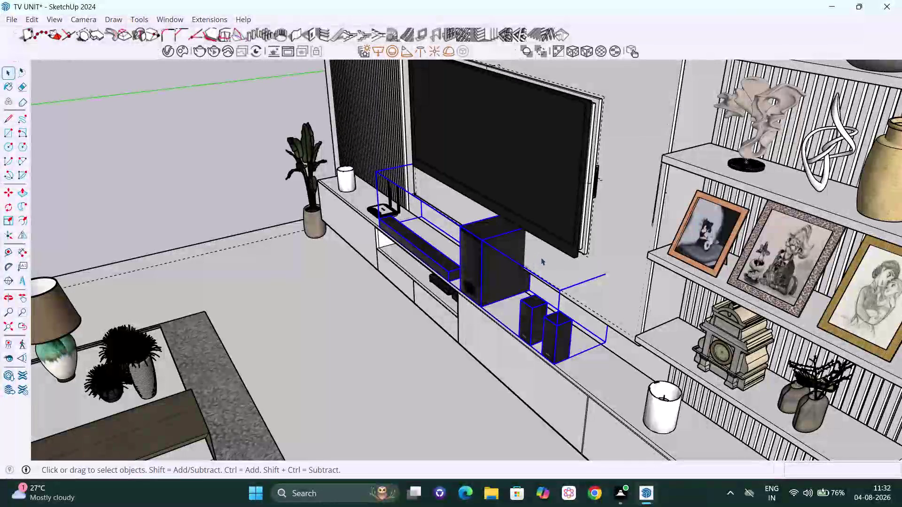
key(s)
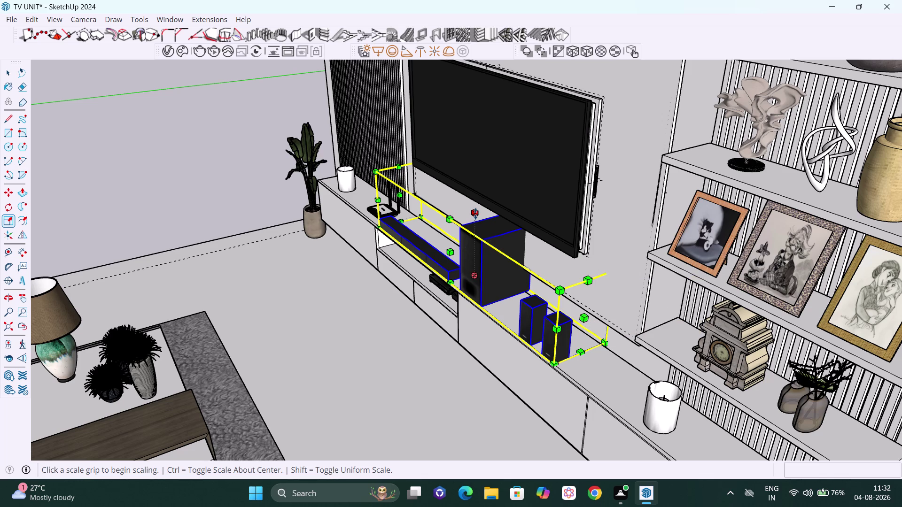
Scale the speaker set to 0.93 along the green axis, reducing its depth.
middle_drag(546, 264, 552, 178)
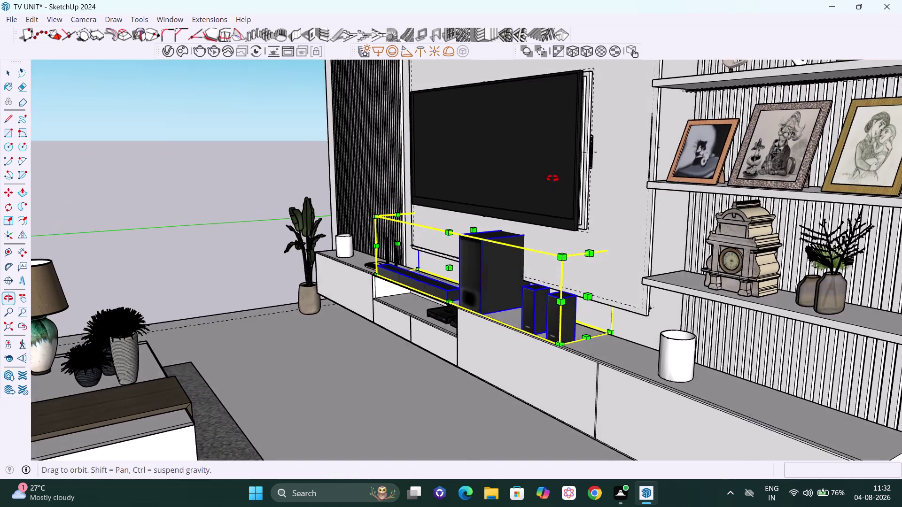
middle_drag(552, 179, 562, 176)
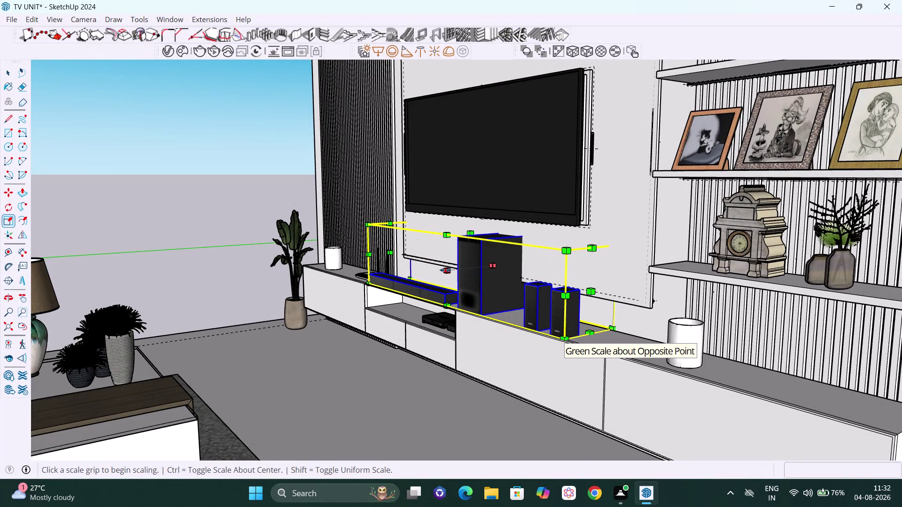
click(445, 270)
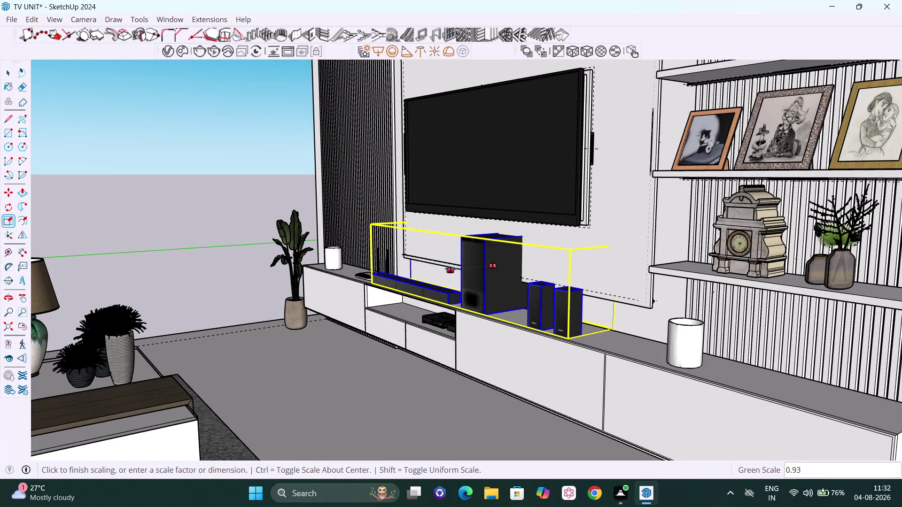
scroll(up, 3)
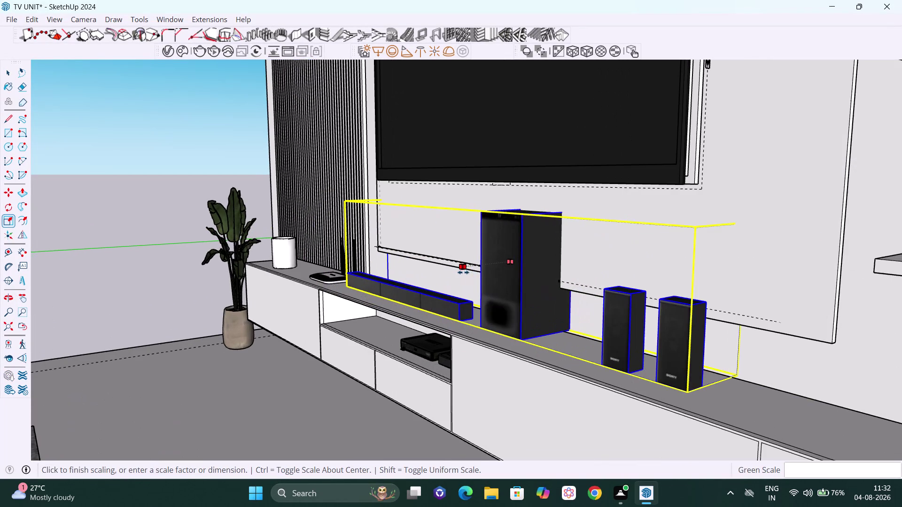
middle_drag(472, 292, 445, 294)
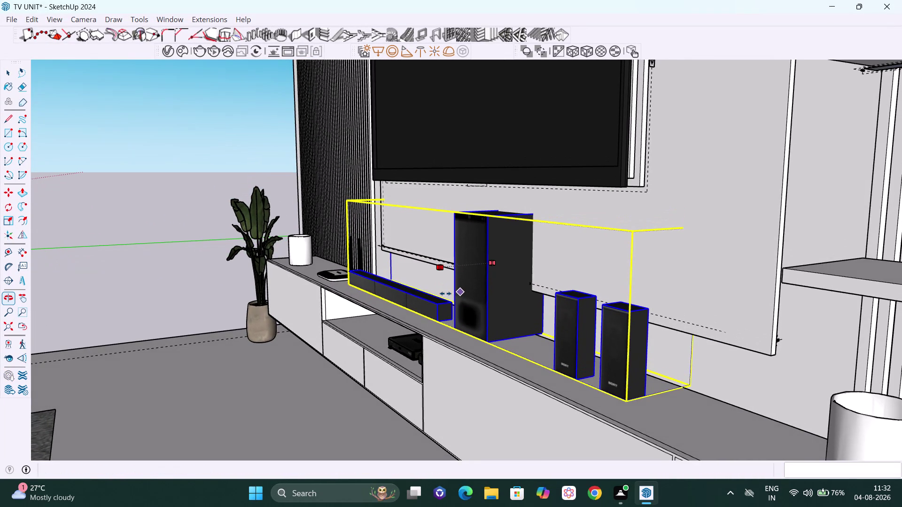
click(446, 294)
middle_drag(661, 442, 651, 476)
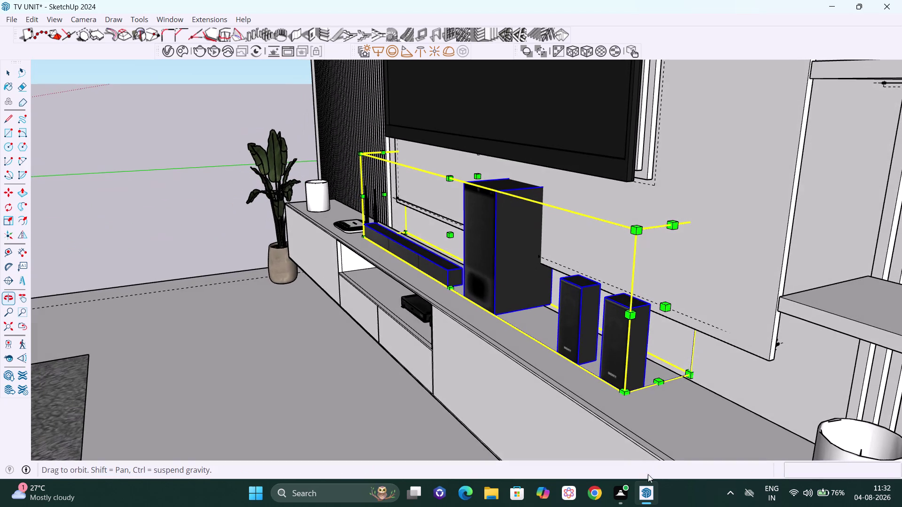
middle_drag(650, 475, 650, 475)
middle_drag(660, 391, 640, 392)
scroll(up, 3)
Shift the speaker set 3 inches along the TV unit top, then deselect it.
key(m)
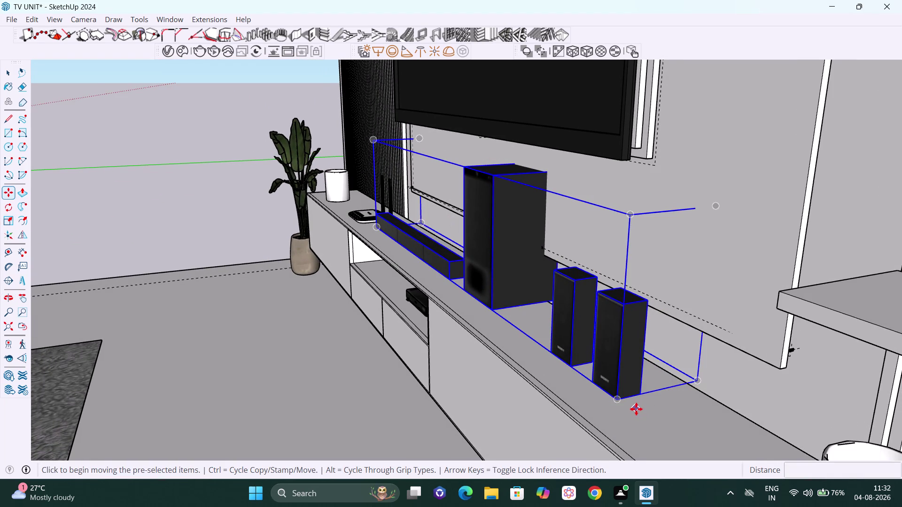
key(Right)
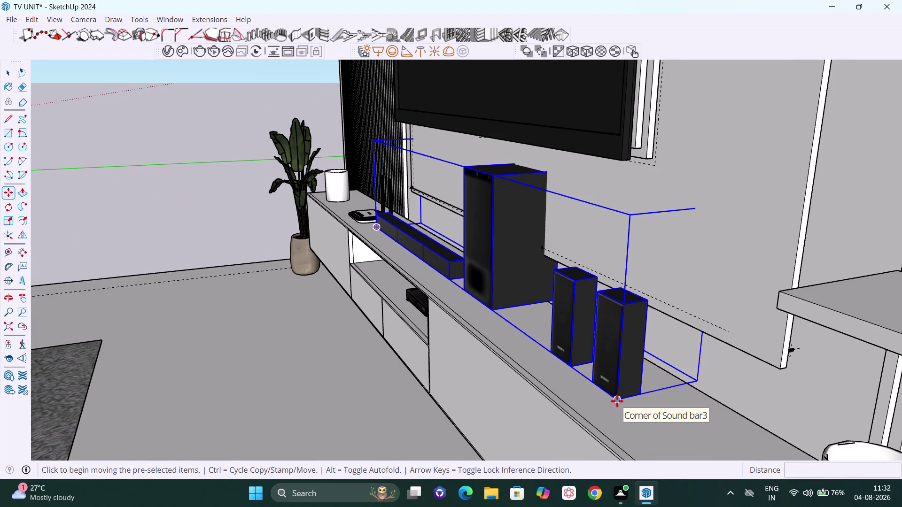
click(617, 401)
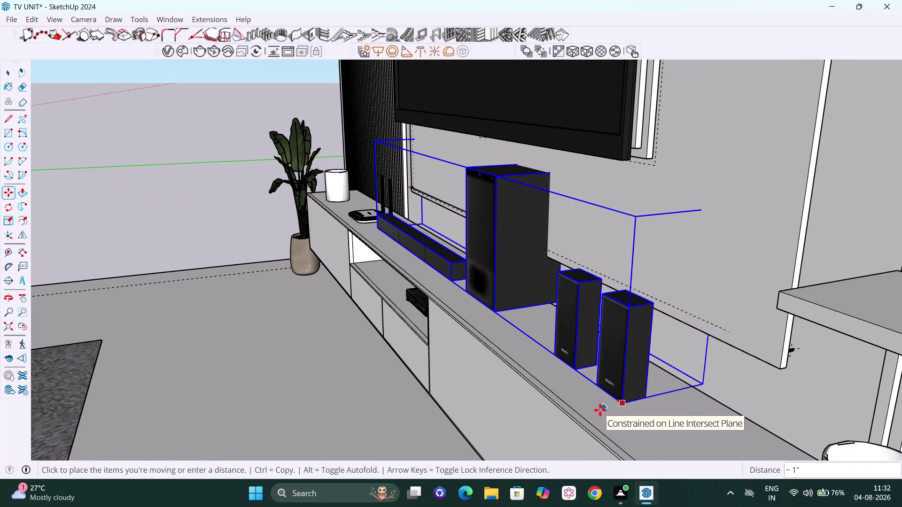
key(Left)
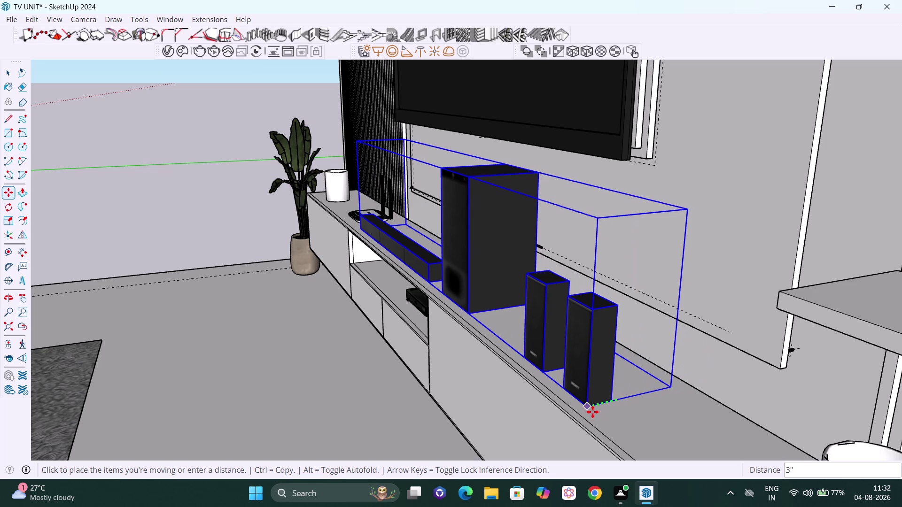
click(590, 413)
key(space)
scroll(down, 3)
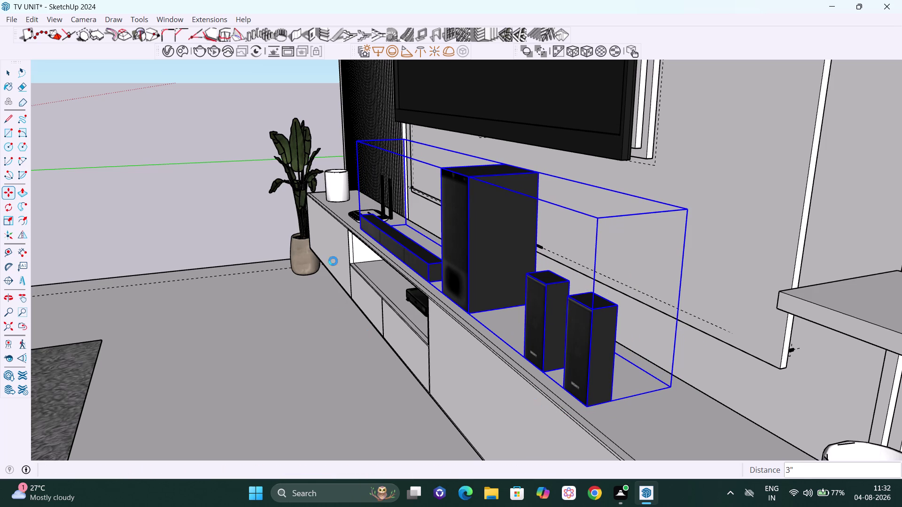
click(274, 230)
scroll(down, 3)
scroll(down, 3)
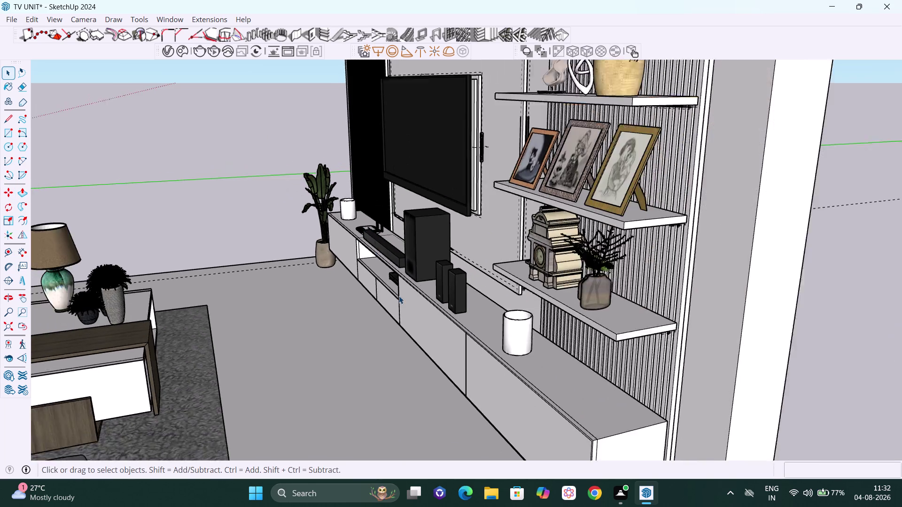
scroll(down, 3)
middle_drag(429, 355, 783, 341)
scroll(up, 3)
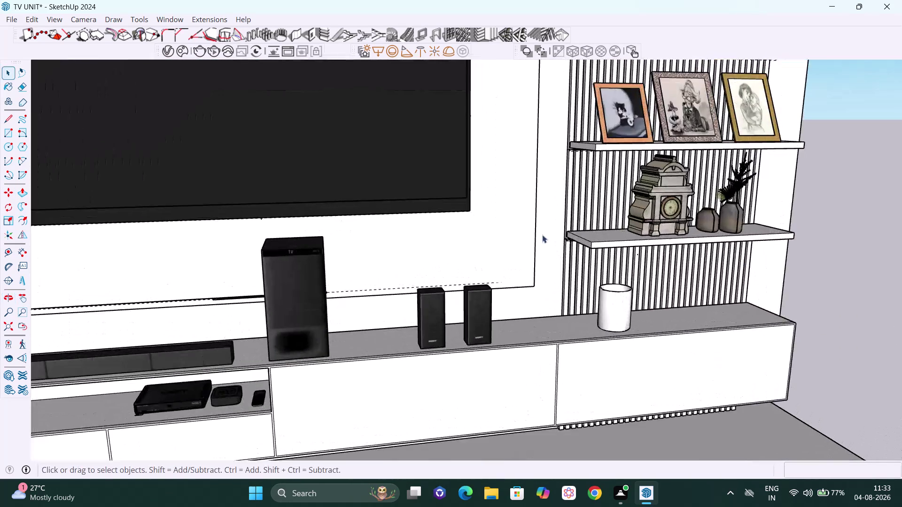
scroll(down, 3)
key(h)
drag(468, 322, 481, 324)
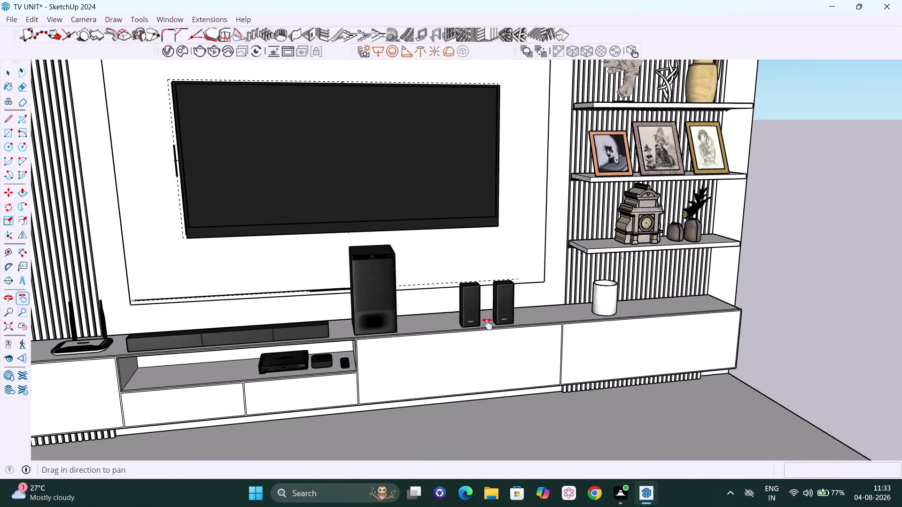
drag(481, 324, 628, 298)
middle_drag(646, 269, 628, 268)
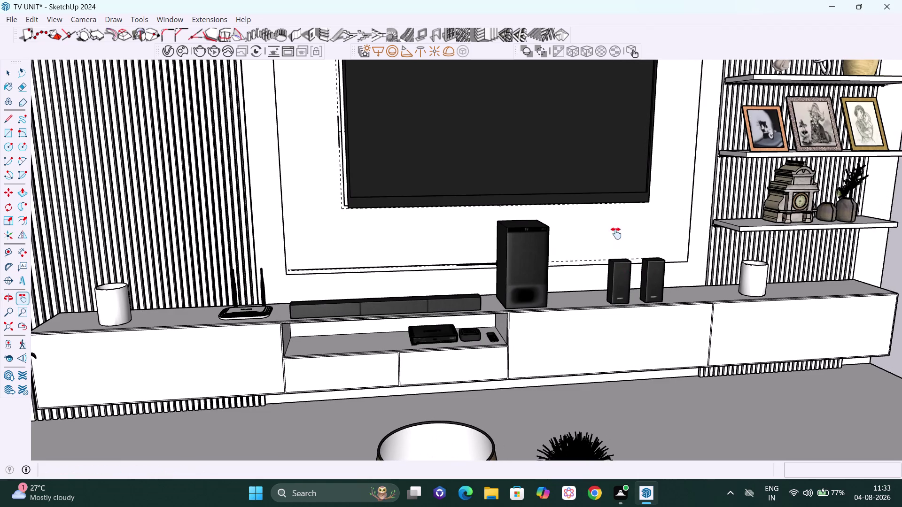
scroll(up, 3)
middle_drag(608, 268, 596, 251)
key(space)
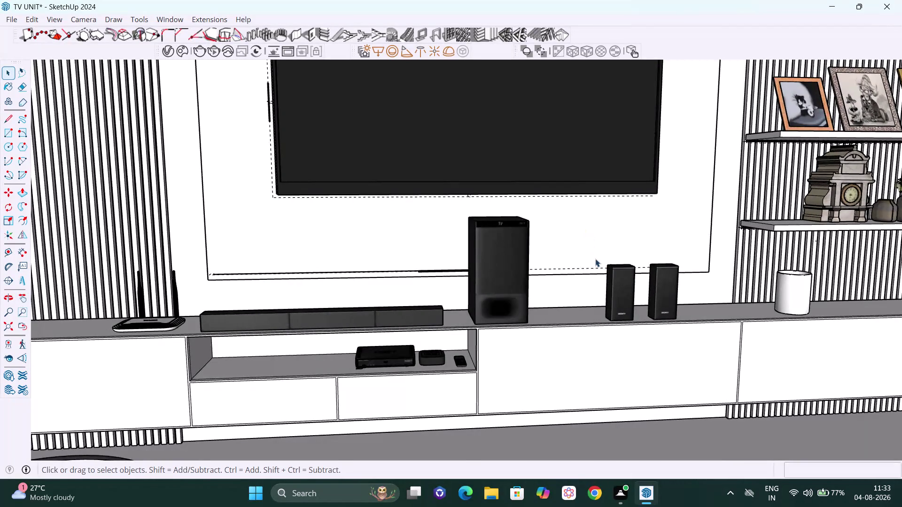
scroll(down, 3)
middle_drag(616, 281, 588, 298)
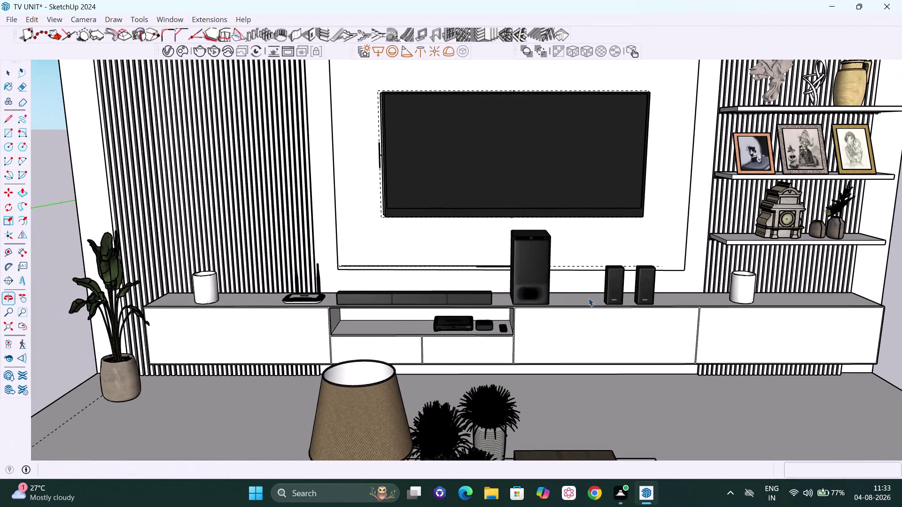
scroll(up, 3)
scroll(up, 3)
scroll(down, 3)
scroll(down, 3)
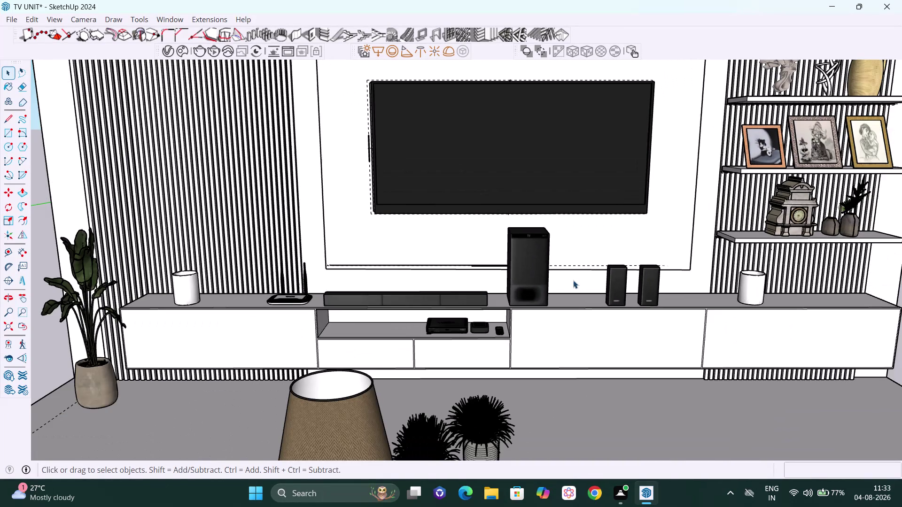
middle_click(573, 280)
scroll(up, 3)
middle_drag(551, 304, 564, 306)
scroll(down, 3)
scroll(down, 3)
middle_drag(539, 318, 571, 323)
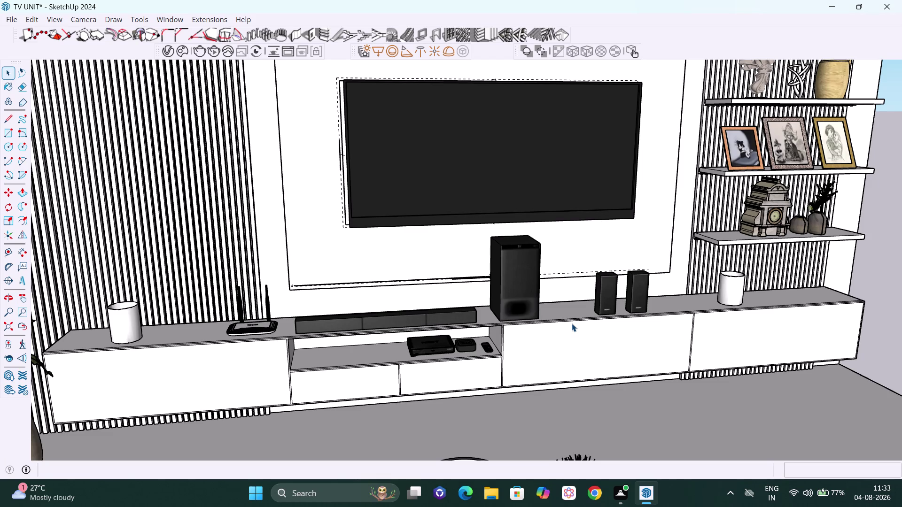
scroll(down, 3)
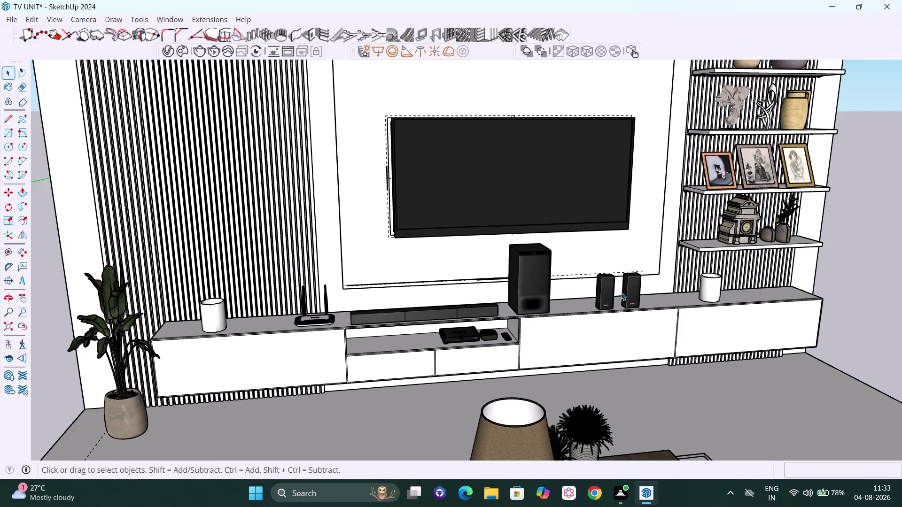
middle_drag(622, 296, 624, 343)
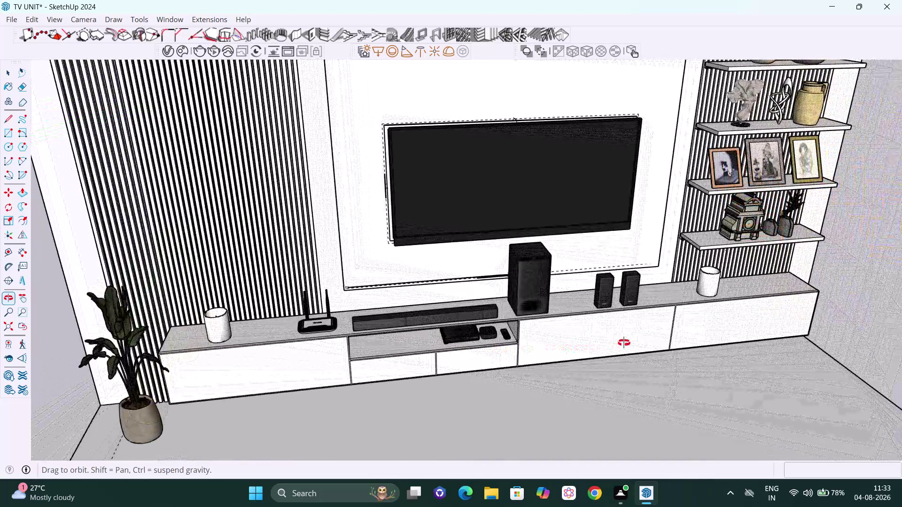
middle_drag(623, 343, 579, 321)
scroll(up, 3)
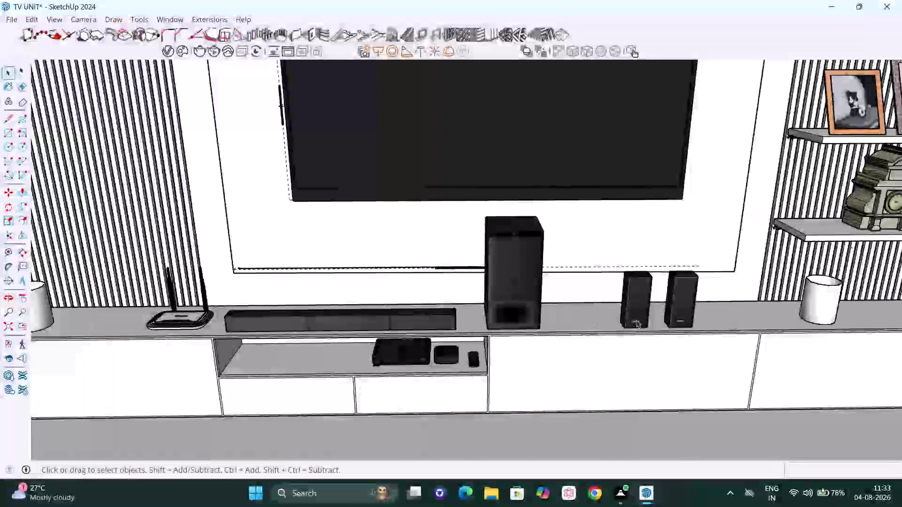
Inside the TV unit group, move the left small speaker along the red axis to the far right end.
double_click(637, 307)
click(636, 308)
click(636, 307)
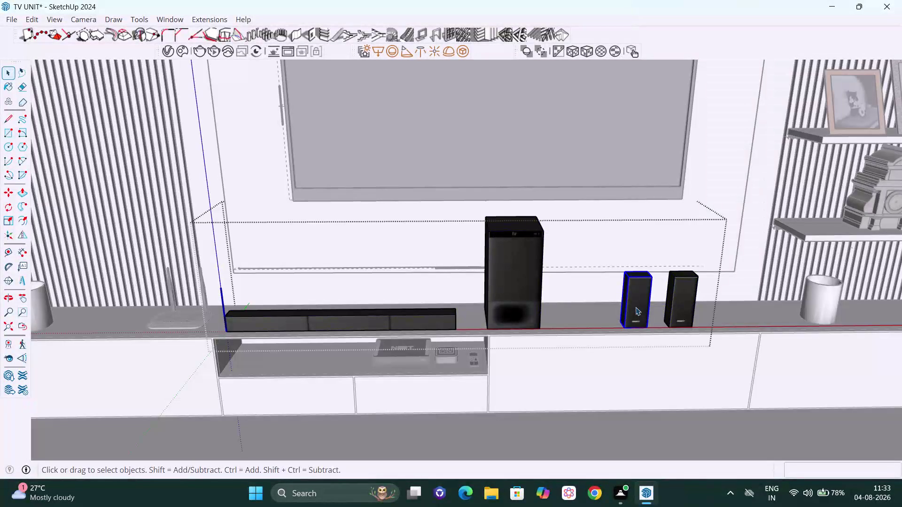
scroll(down, 3)
middle_drag(636, 307, 638, 321)
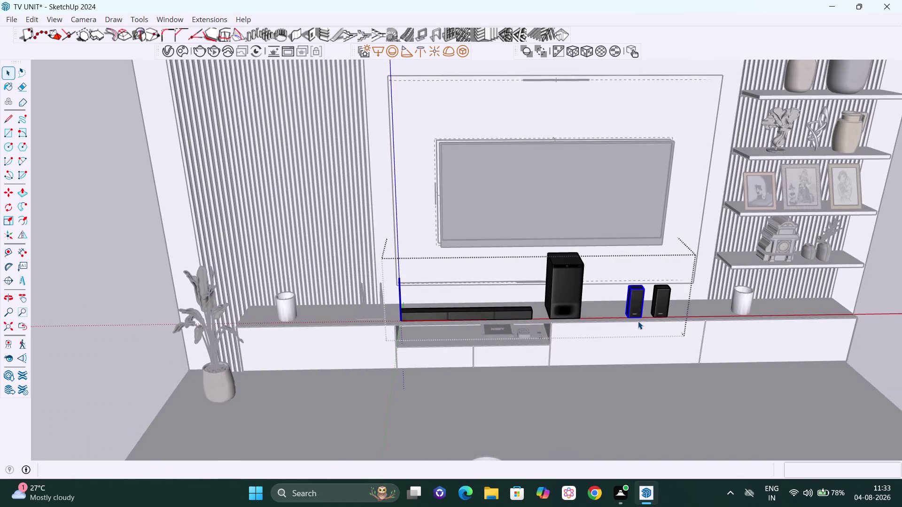
scroll(up, 3)
scroll(up, 3)
key(m)
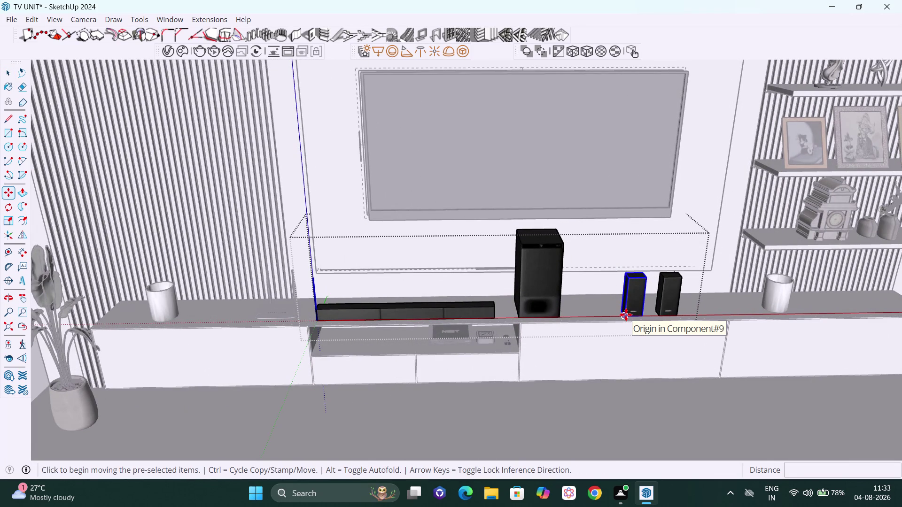
click(626, 315)
key(Left)
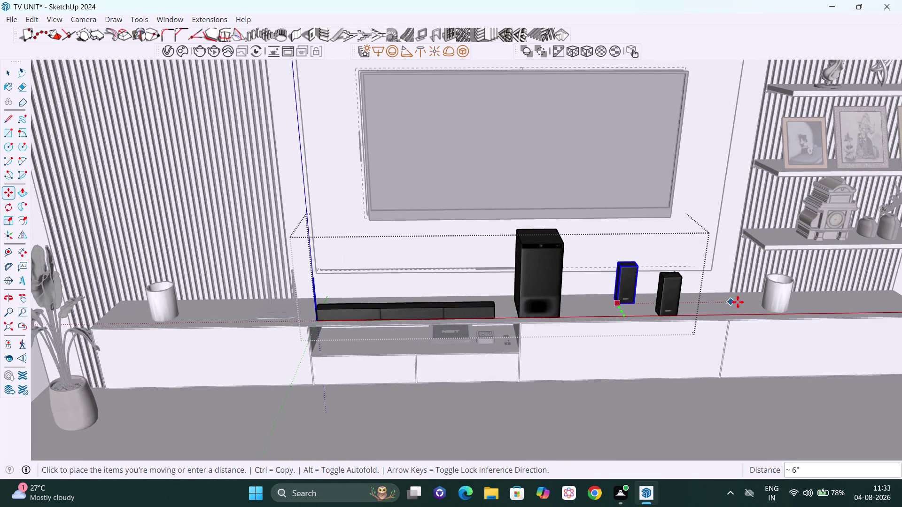
key(Right)
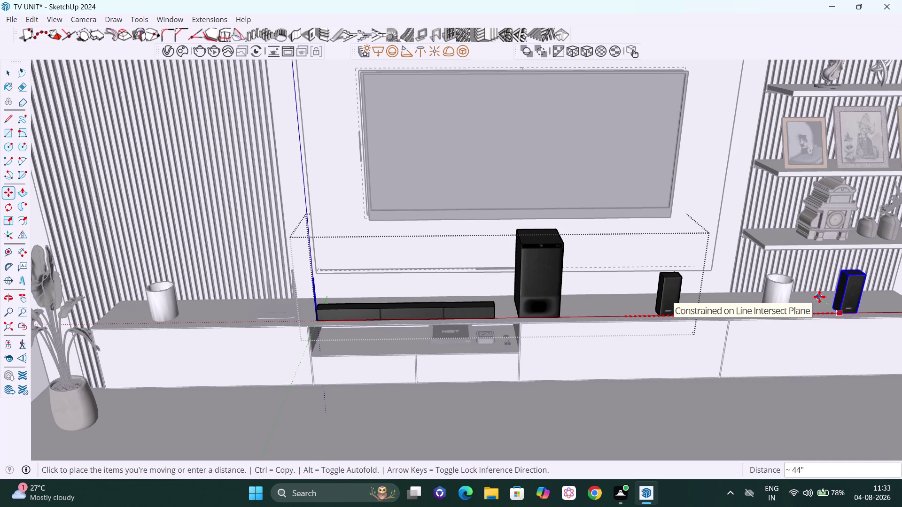
click(819, 297)
key(space)
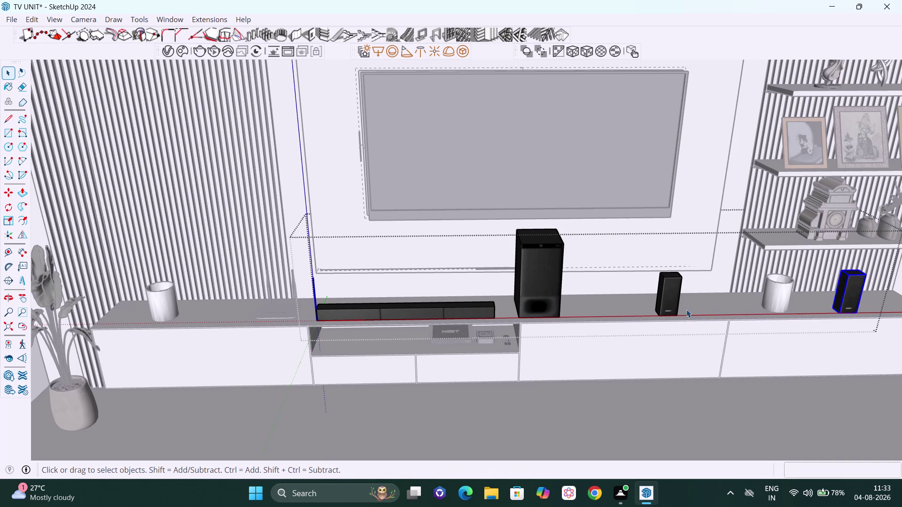
Move the second small speaker along the red axis to the right end beside the first.
click(673, 302)
key(m)
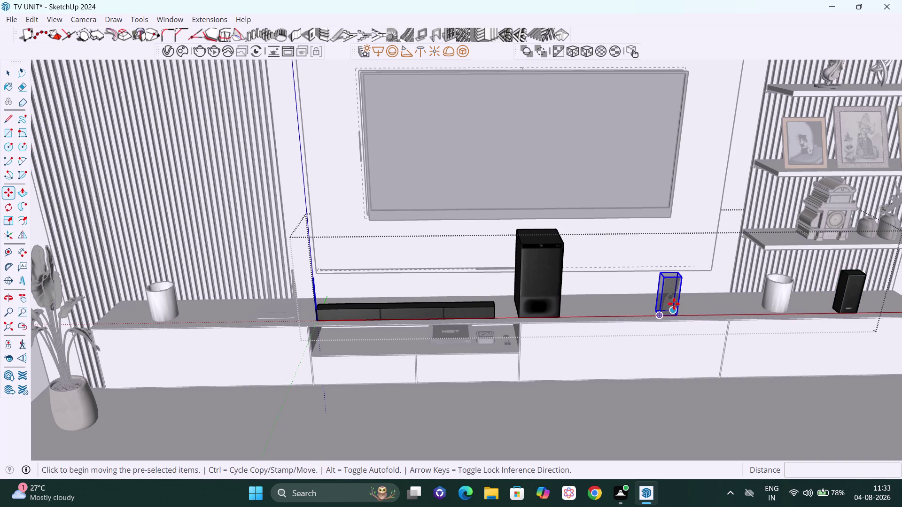
key(Right)
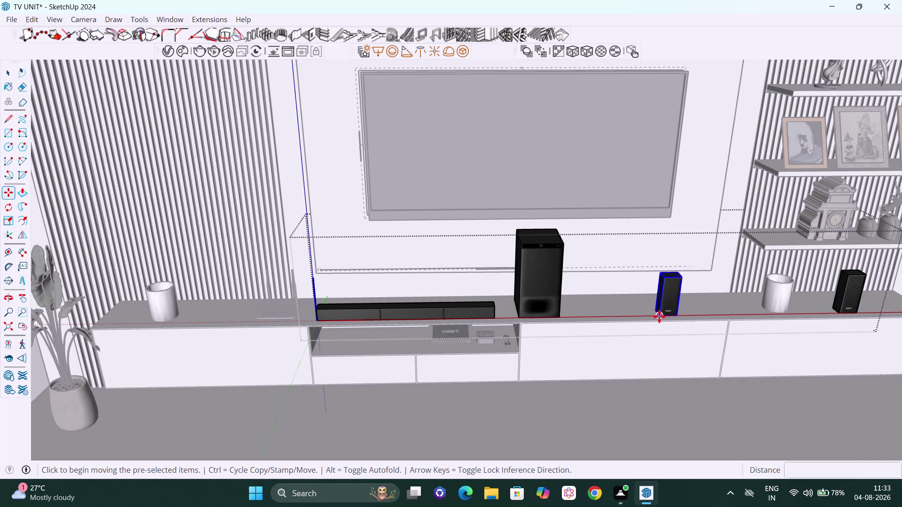
click(659, 317)
click(878, 308)
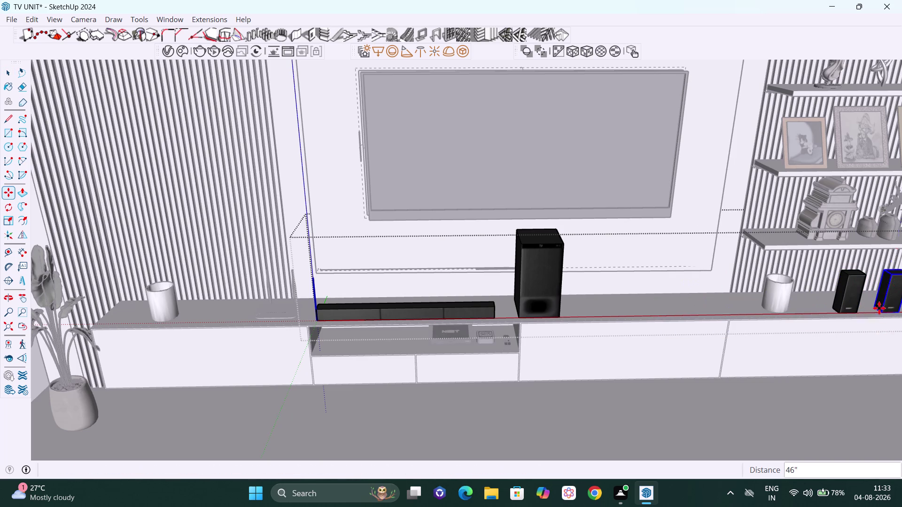
key(space)
Select the subwoofer and begin moving it rightward along the red axis.
click(516, 259)
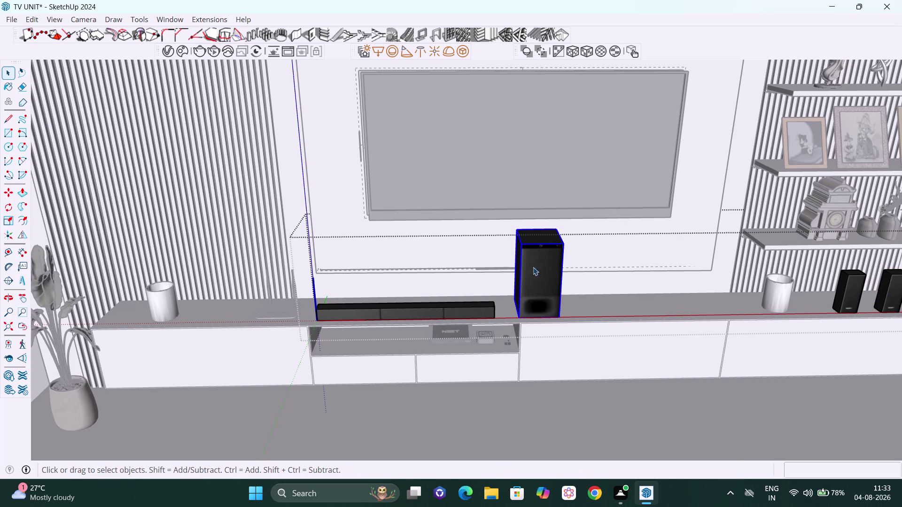
middle_drag(547, 244, 523, 228)
key(m)
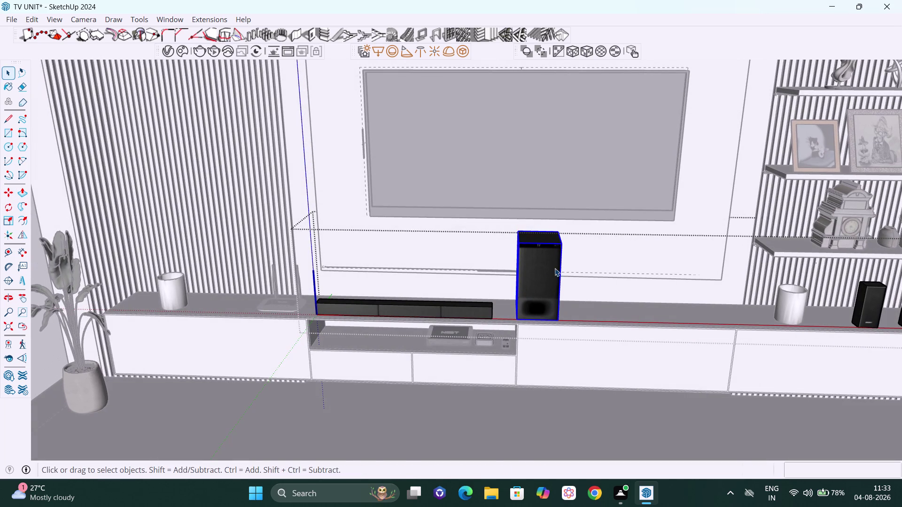
key(Right)
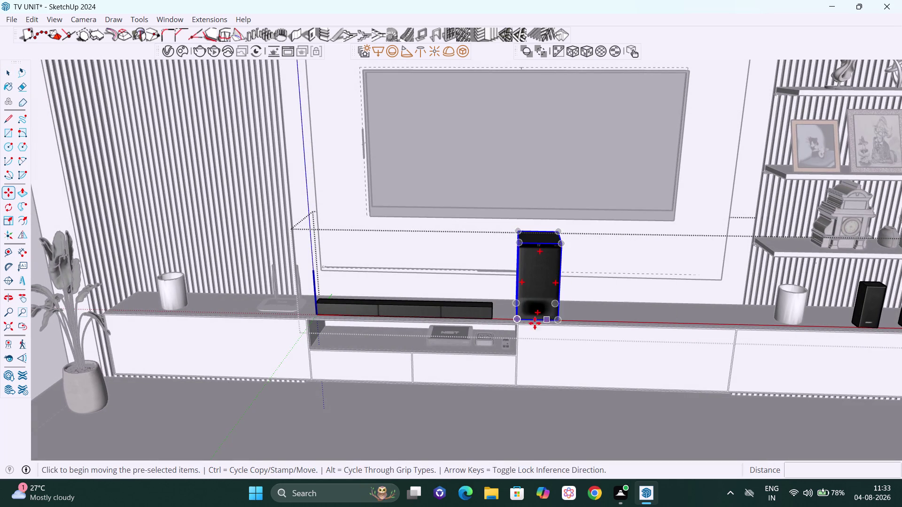
click(517, 318)
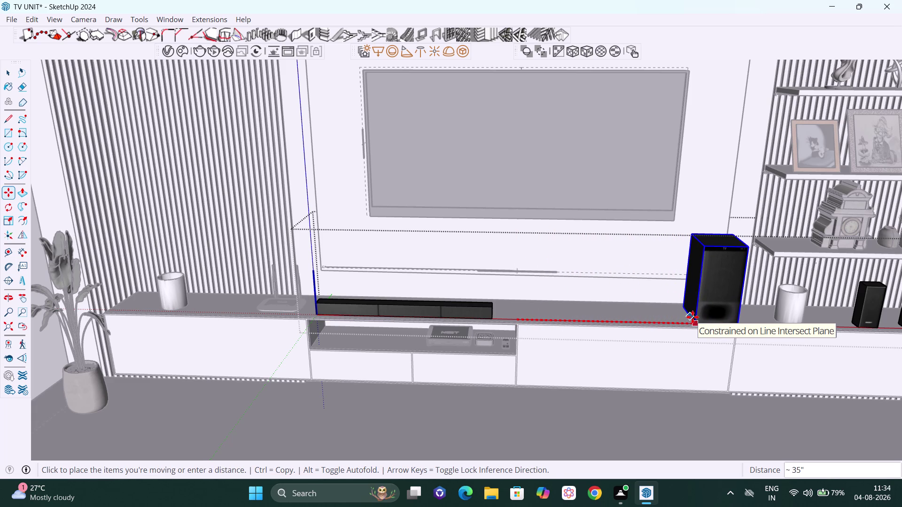
Place the subwoofer beside the white vase and select the soundbar.
click(693, 317)
key(space)
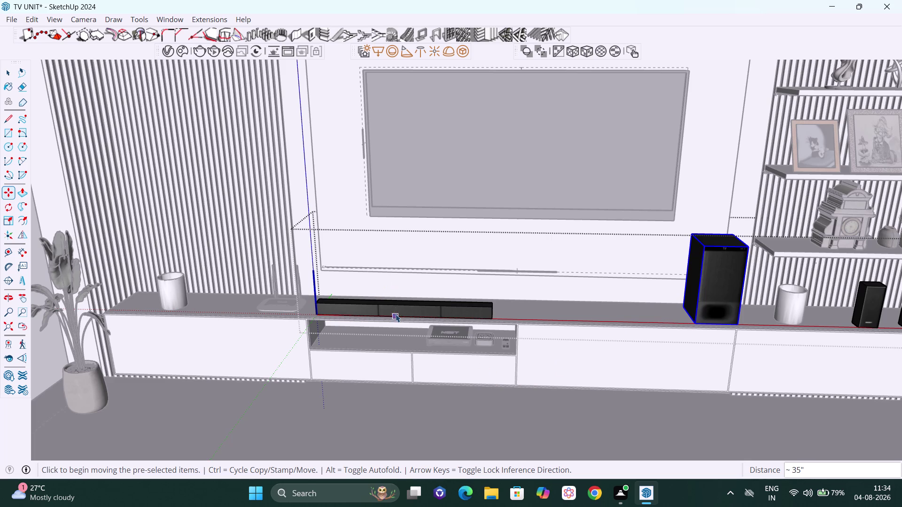
click(396, 314)
Move the soundbar along the red axis further along the TV unit top.
key(m)
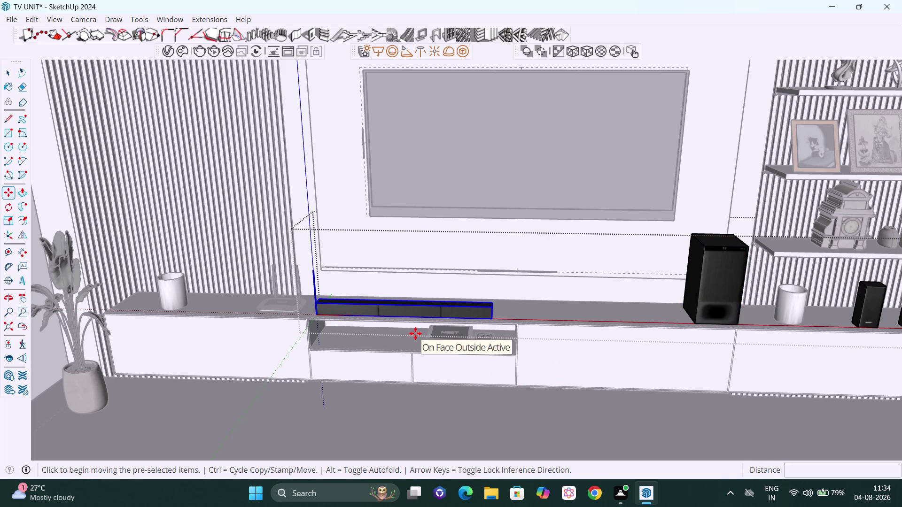
key(Right)
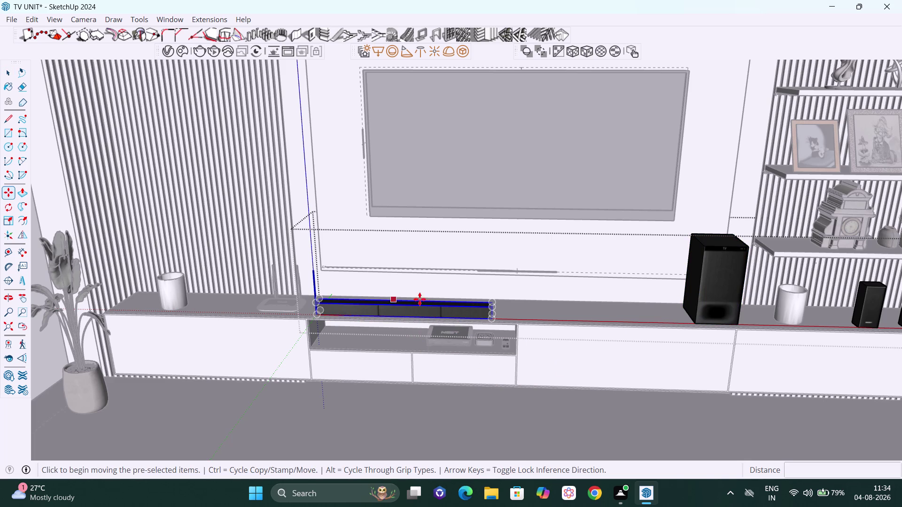
middle_drag(425, 301, 438, 334)
scroll(up, 3)
middle_drag(411, 306, 415, 359)
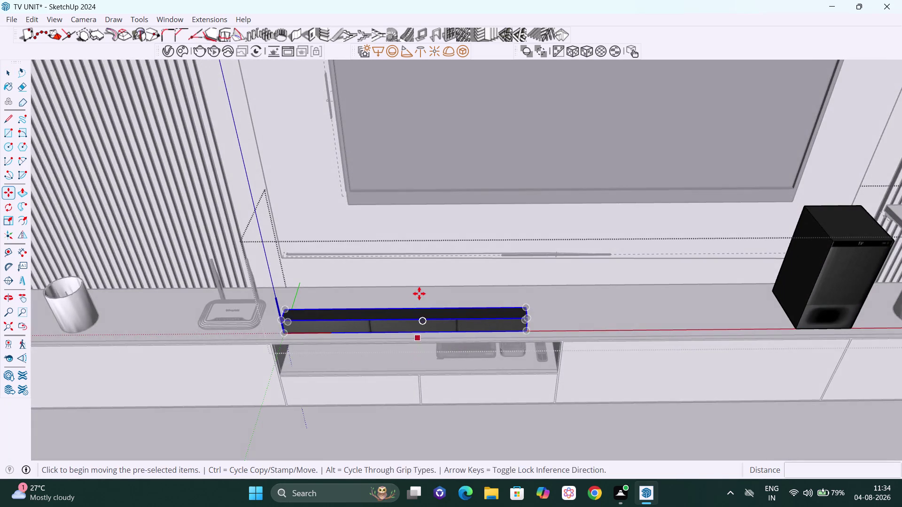
scroll(up, 3)
click(399, 313)
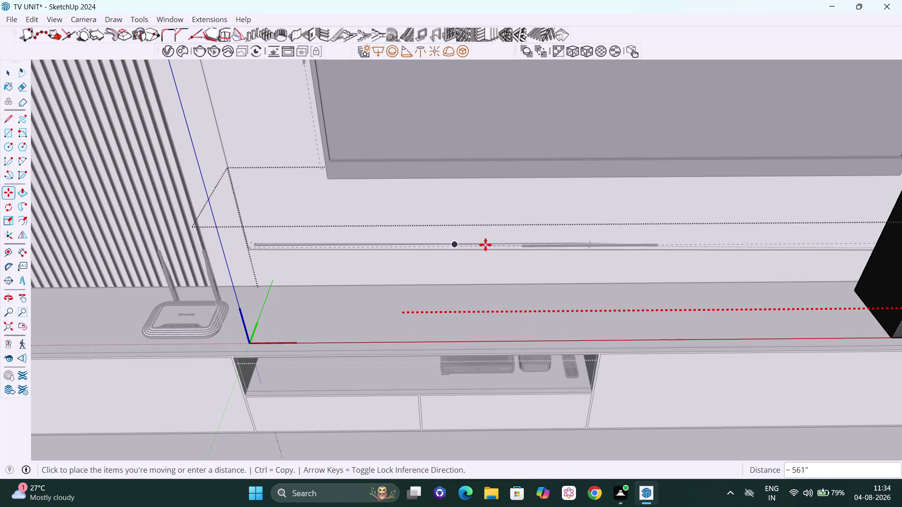
click(589, 242)
scroll(down, 3)
key(space)
scroll(down, 3)
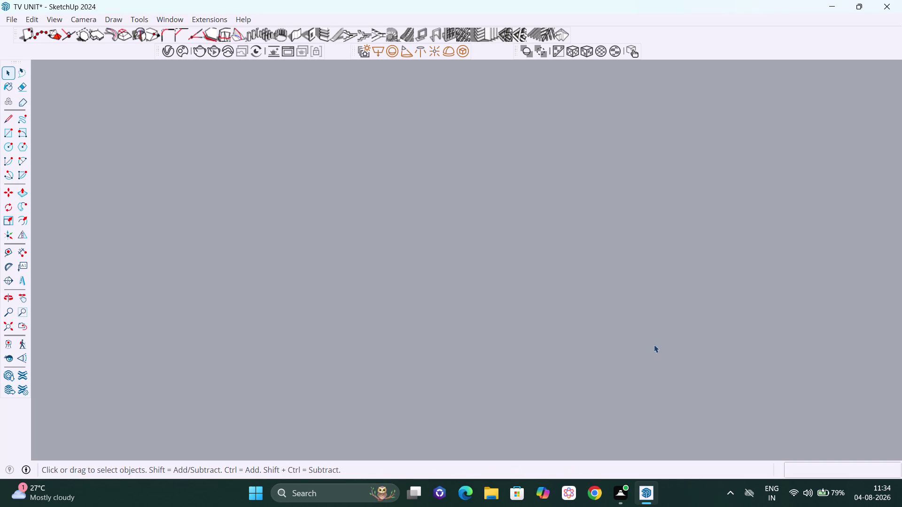
Reset the camera with Position Camera, then orbit and zoom back onto the TV unit.
click(5, 340)
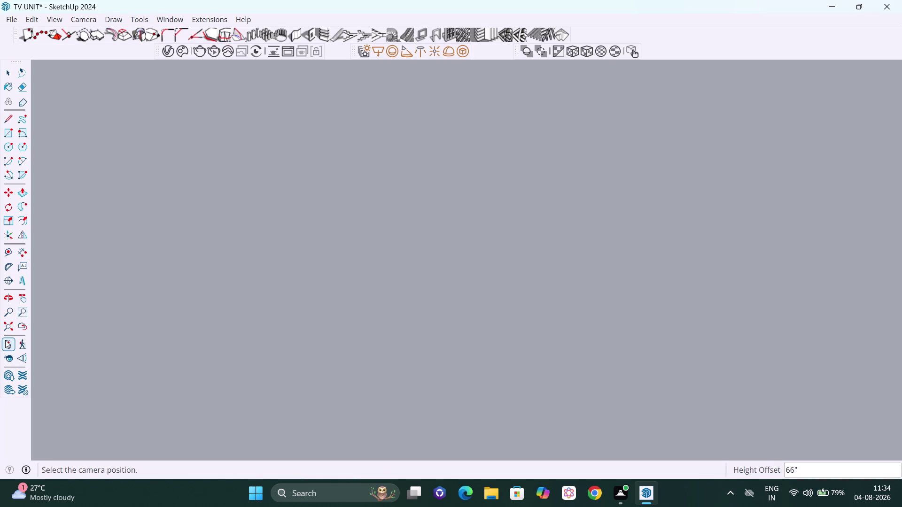
click(5, 341)
click(7, 328)
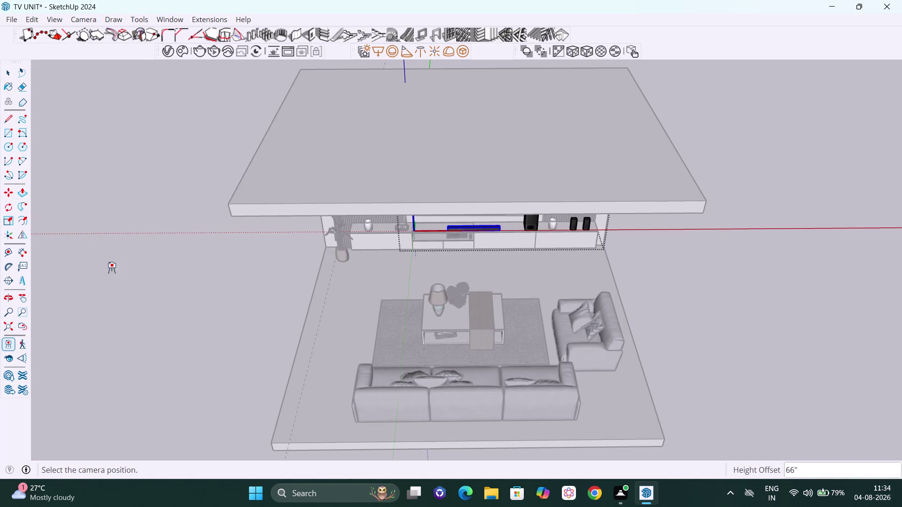
key(space)
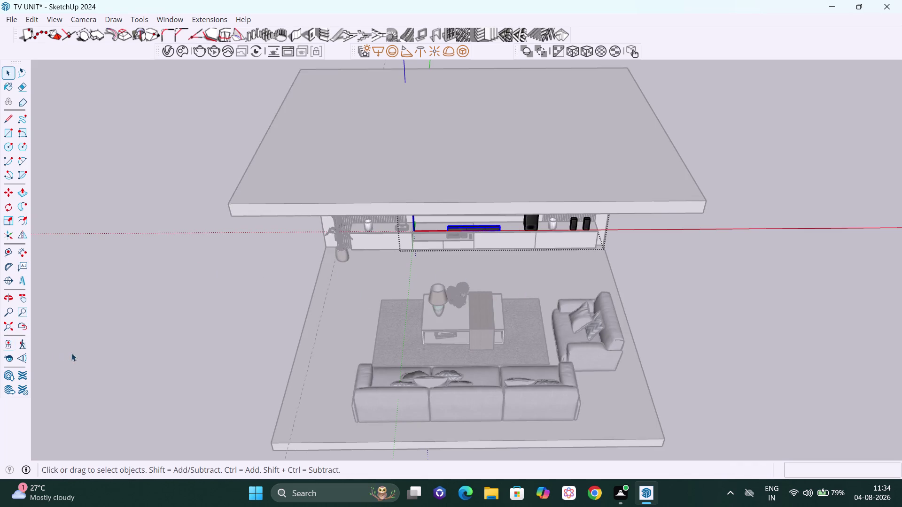
click(113, 342)
middle_drag(474, 247, 456, 176)
scroll(up, 3)
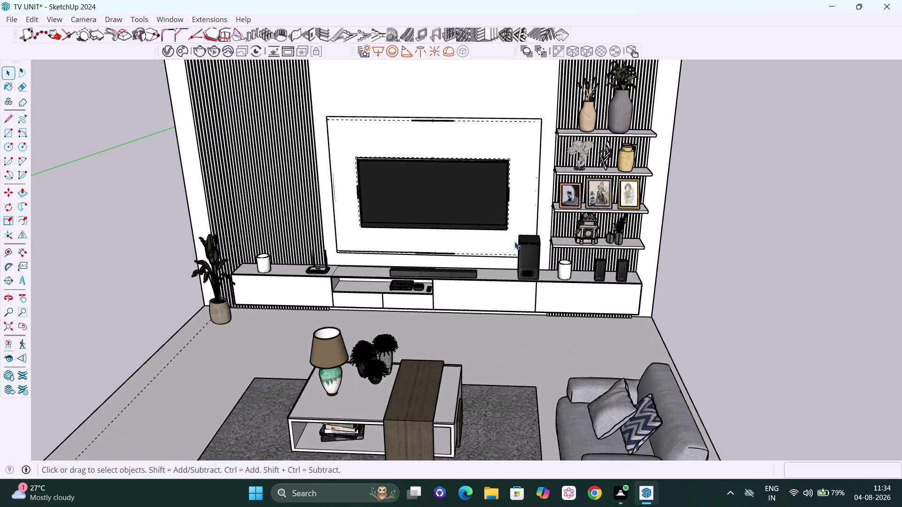
scroll(up, 3)
middle_drag(501, 271, 551, 237)
scroll(up, 3)
scroll(up, 3)
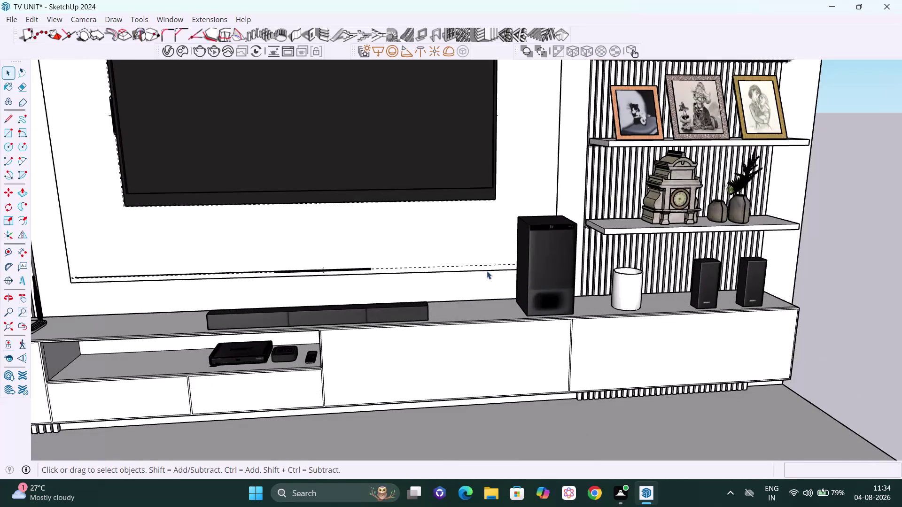
scroll(down, 3)
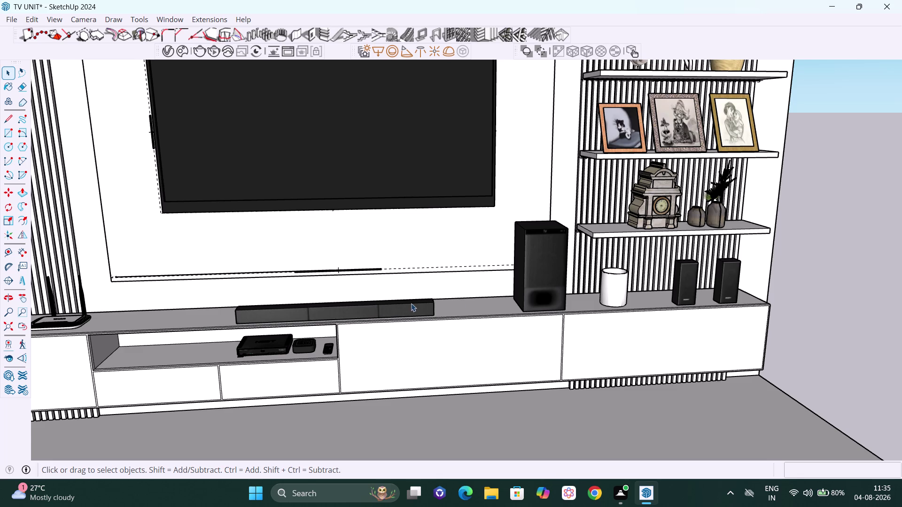
Enter the TV unit group and select the soundbar on its top.
scroll(up, 3)
middle_drag(423, 298, 408, 282)
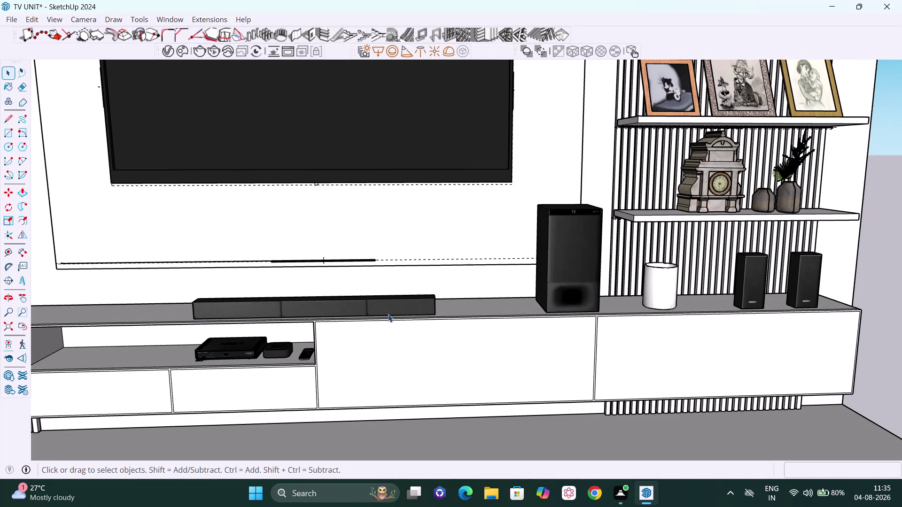
click(389, 314)
double_click(389, 313)
click(389, 313)
middle_drag(407, 310, 407, 312)
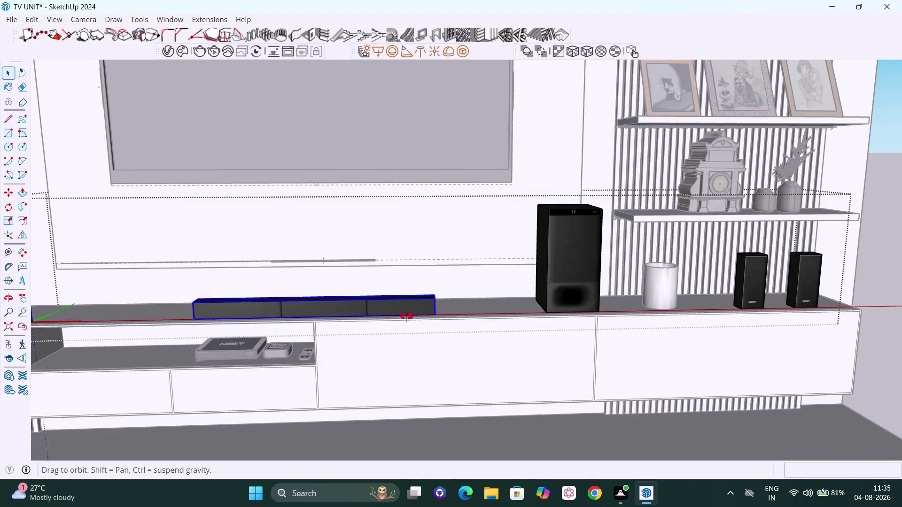
middle_drag(407, 312, 407, 347)
middle_drag(432, 287, 433, 310)
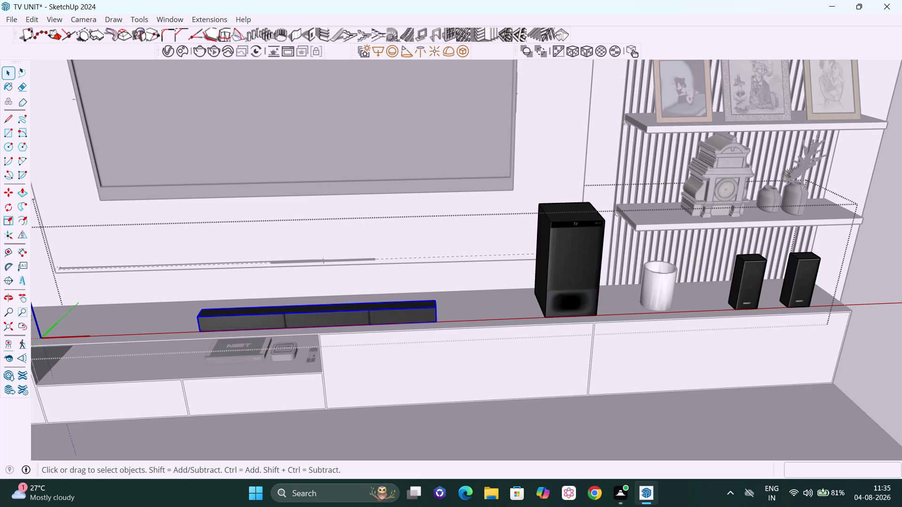
Scale the soundbar's height by a factor of 1.6 using its top grip.
key(s)
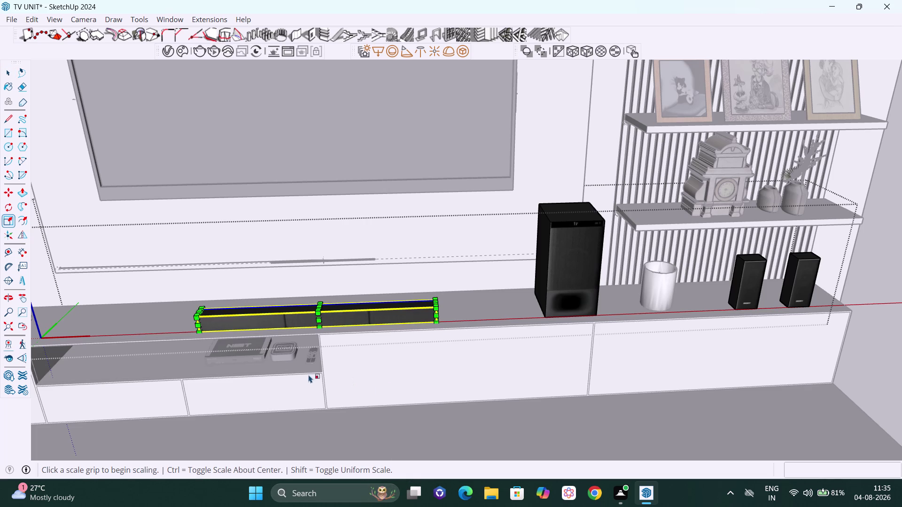
middle_drag(320, 299, 325, 307)
scroll(up, 3)
scroll(up, 3)
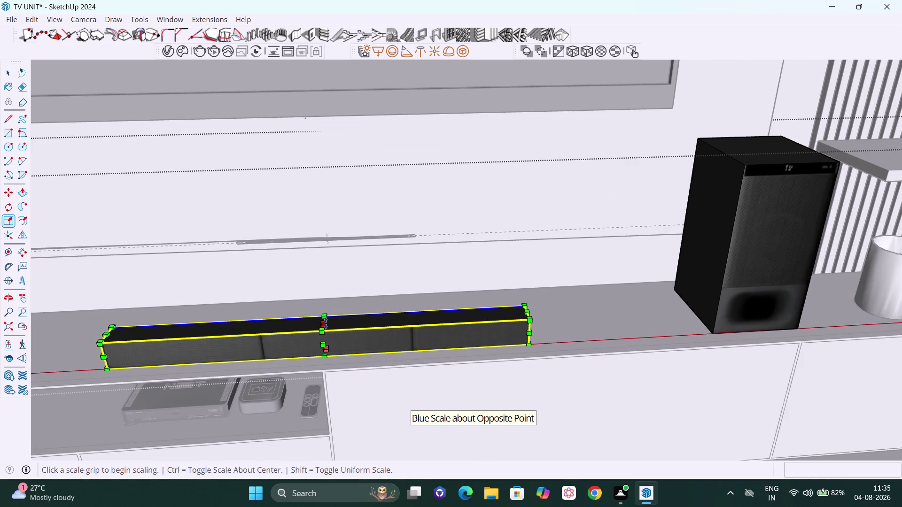
click(325, 323)
key(Up)
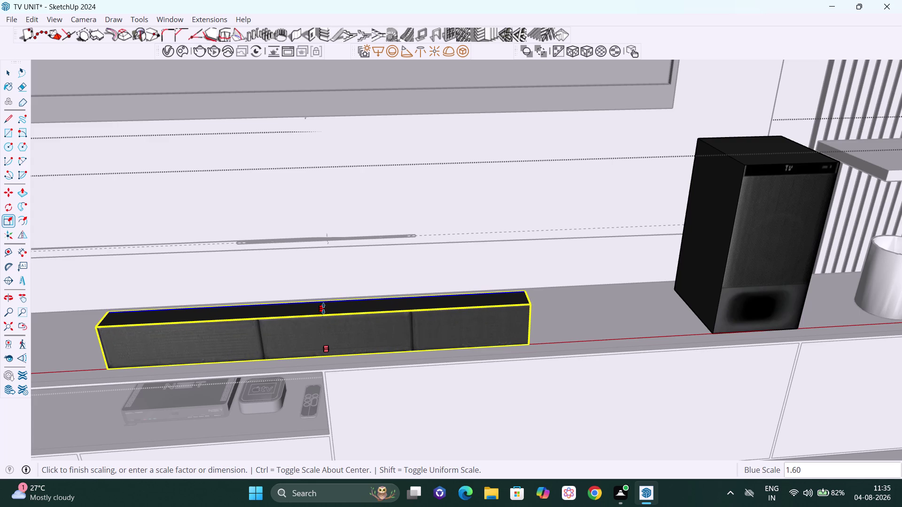
click(324, 309)
Lengthen the soundbar by dragging its right end grip along the unit top.
middle_drag(444, 310, 409, 301)
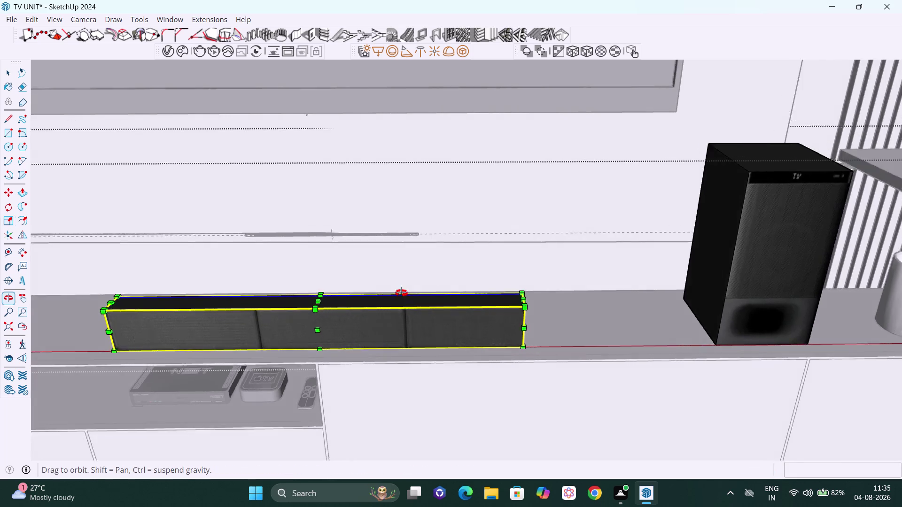
middle_drag(409, 301, 258, 252)
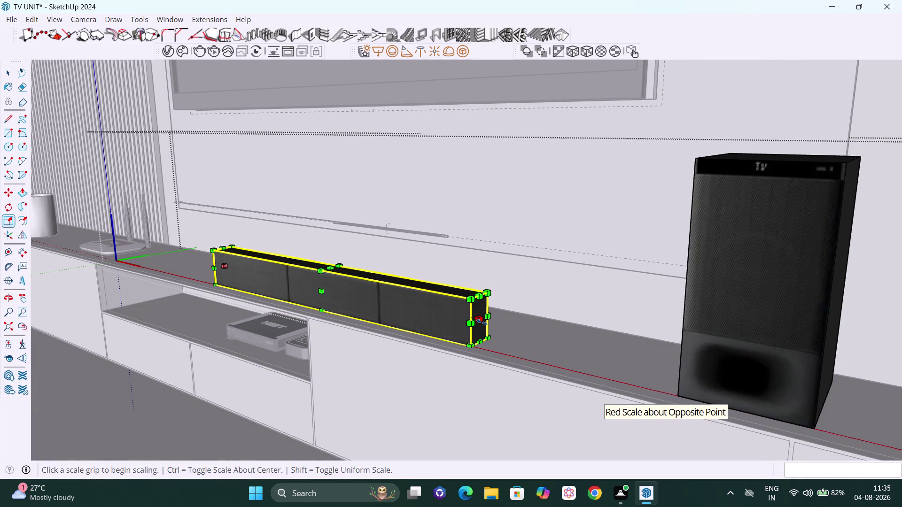
click(482, 324)
key(Right)
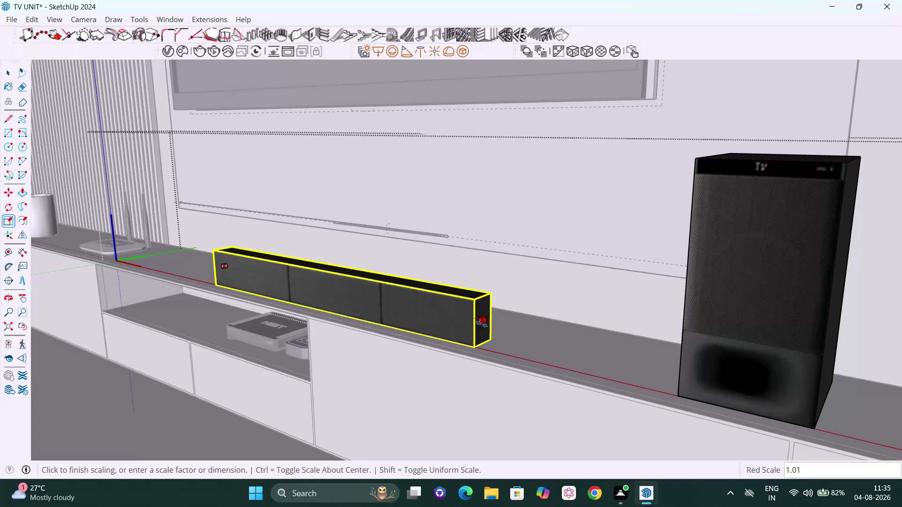
click(526, 358)
scroll(down, 3)
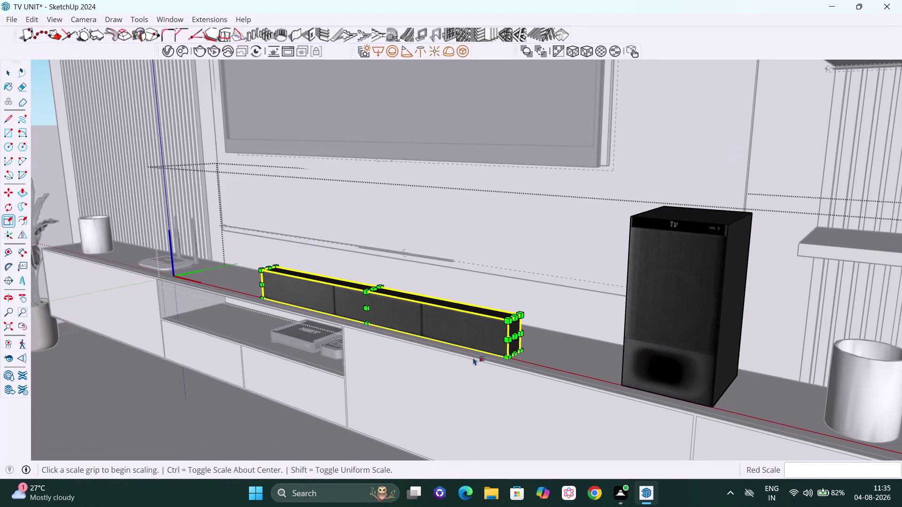
Lengthen the soundbar from its left end grip and finish scaling.
middle_drag(447, 352, 730, 353)
middle_drag(397, 345, 420, 368)
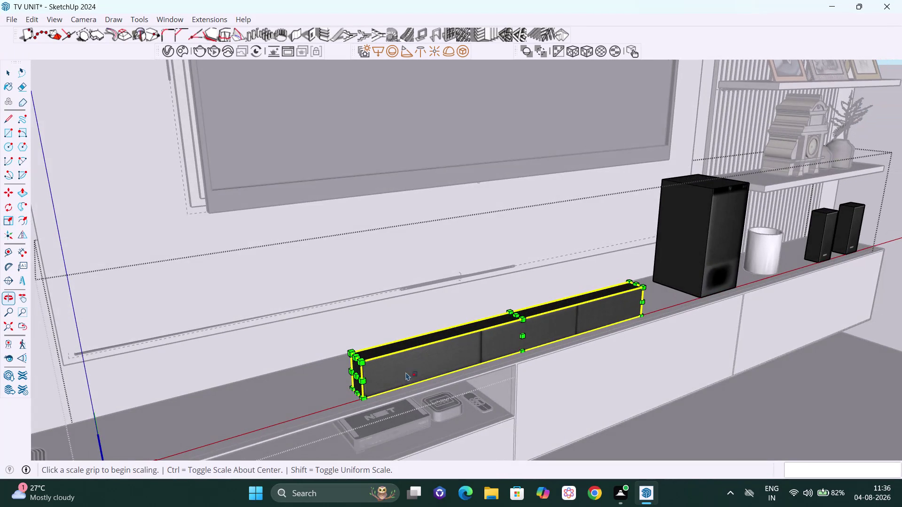
scroll(up, 3)
middle_drag(352, 393, 393, 386)
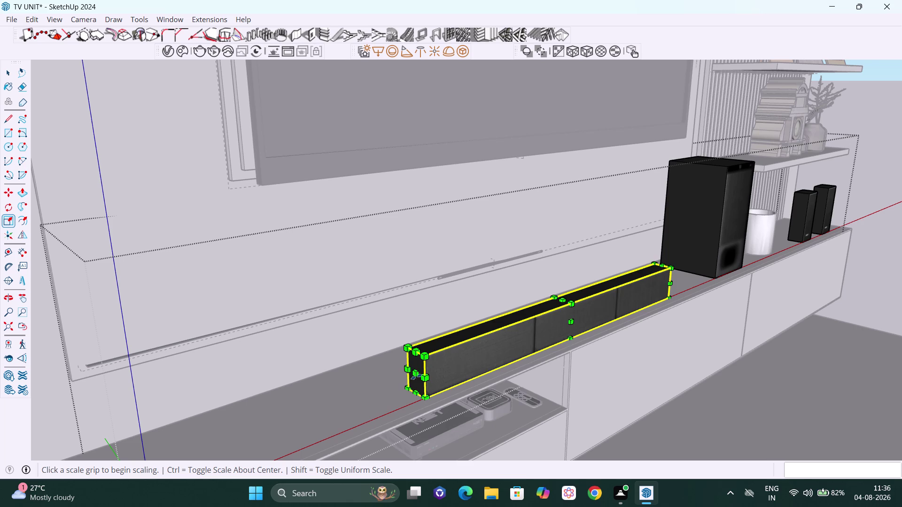
click(416, 375)
key(Right)
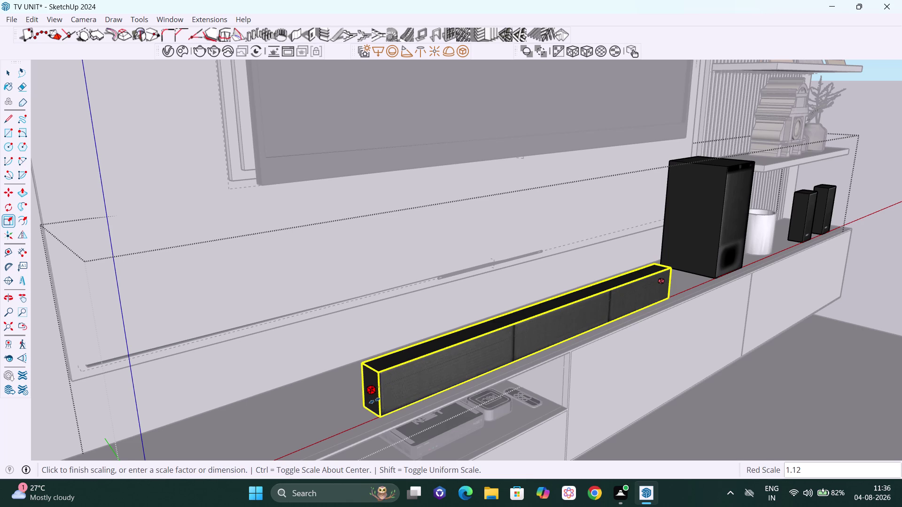
click(374, 401)
key(space)
scroll(down, 3)
scroll(down, 3)
middle_drag(654, 390, 560, 356)
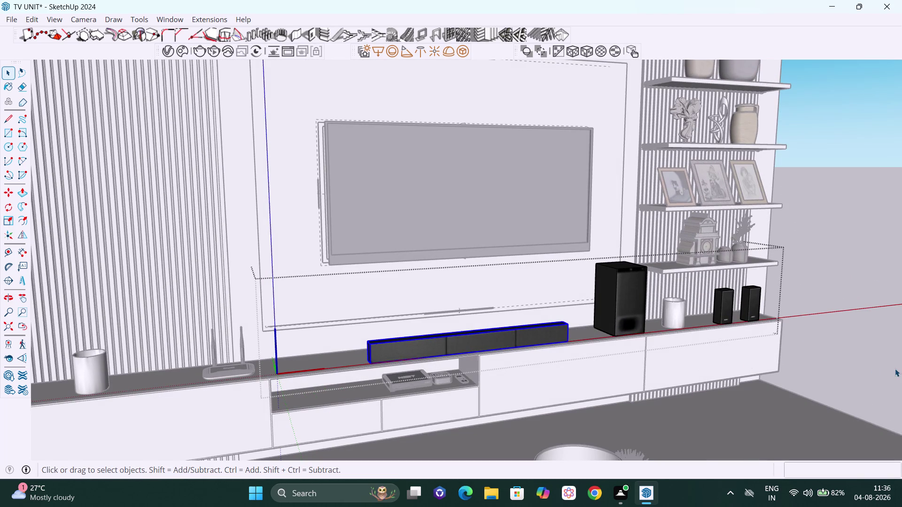
Deselect the soundbar and navigate toward the small speakers at the unit's right end.
click(895, 368)
scroll(down, 3)
middle_drag(838, 381, 726, 383)
scroll(up, 3)
middle_drag(671, 392, 753, 473)
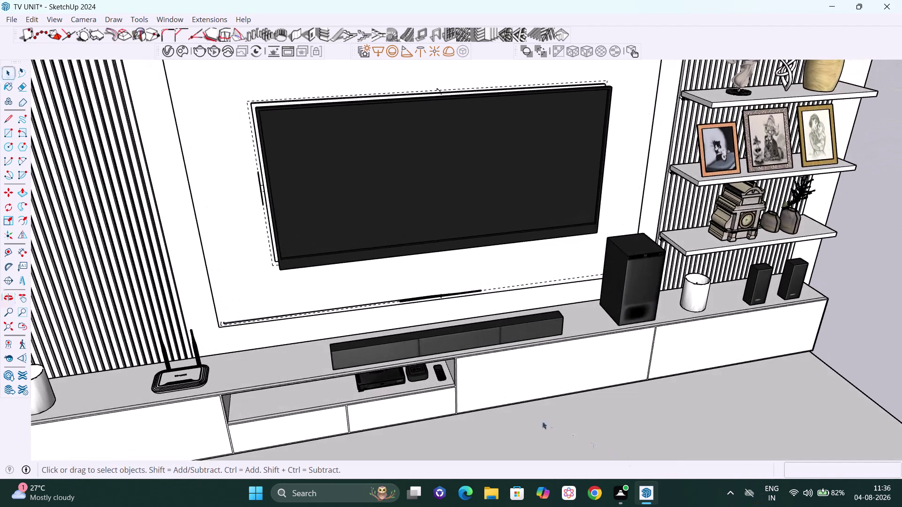
middle_drag(539, 417, 655, 392)
scroll(up, 3)
scroll(down, 3)
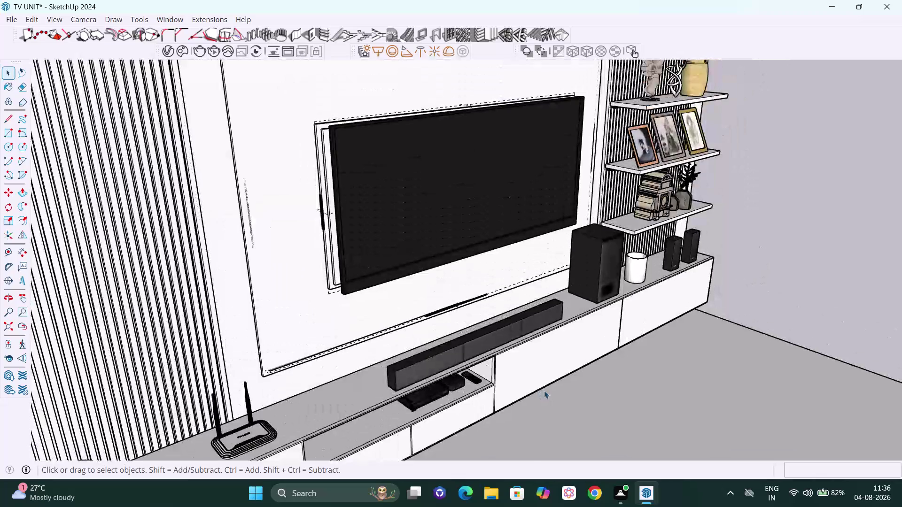
middle_drag(613, 383, 497, 363)
scroll(down, 3)
middle_drag(629, 329, 606, 316)
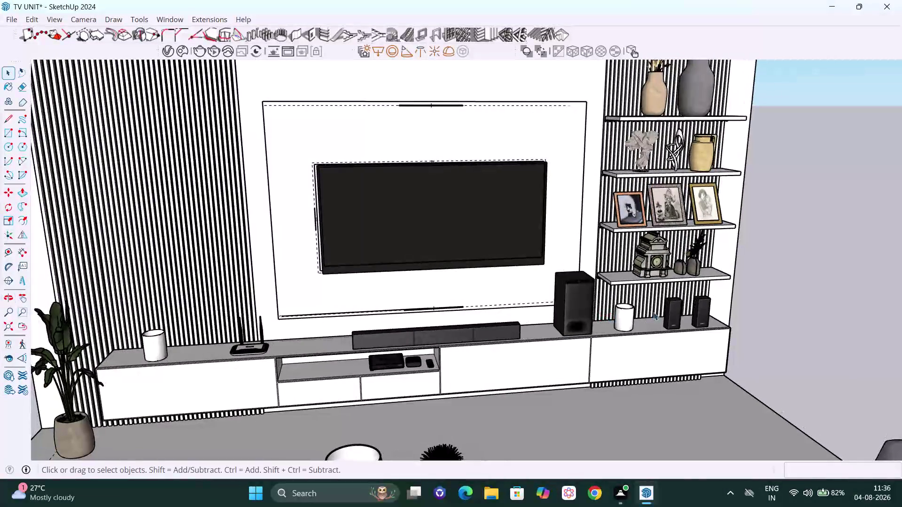
scroll(up, 3)
middle_drag(671, 292, 634, 289)
scroll(up, 3)
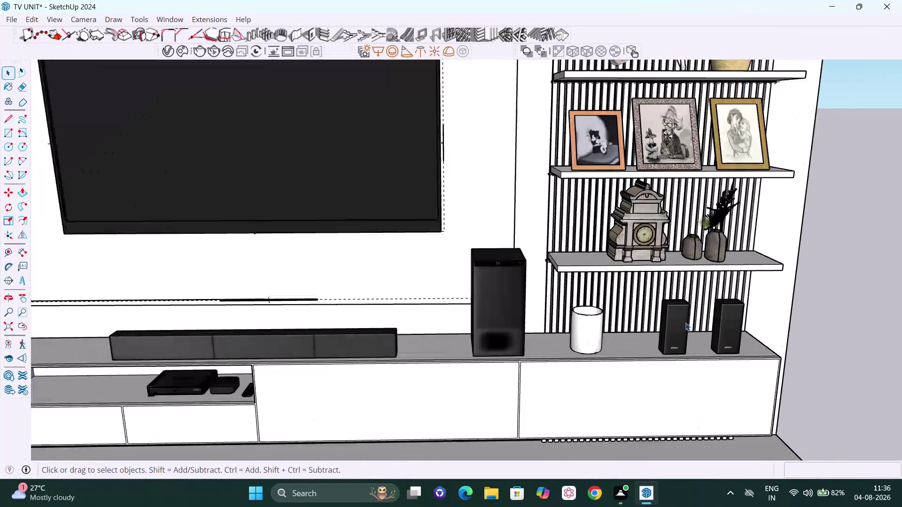
scroll(up, 3)
Select both small right-end speakers, Ctrl-adding the second to the first.
click(685, 325)
double_click(685, 325)
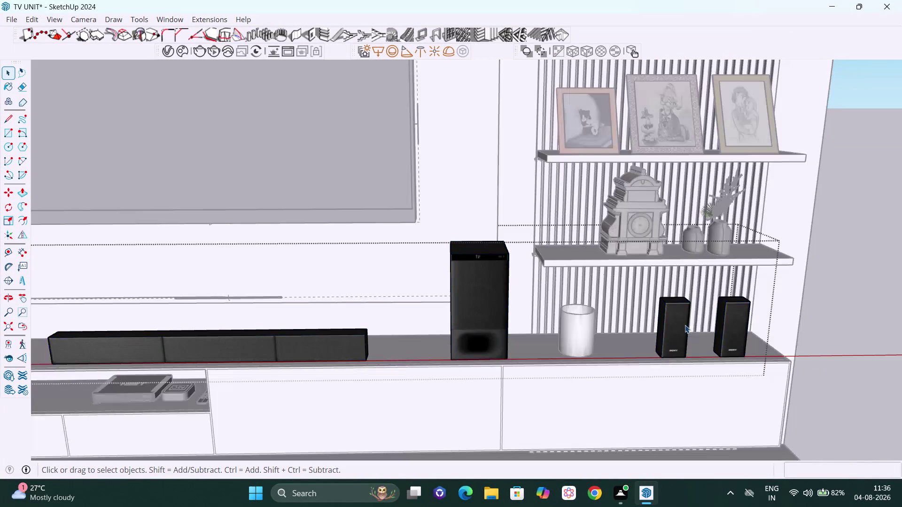
click(680, 327)
click(735, 329)
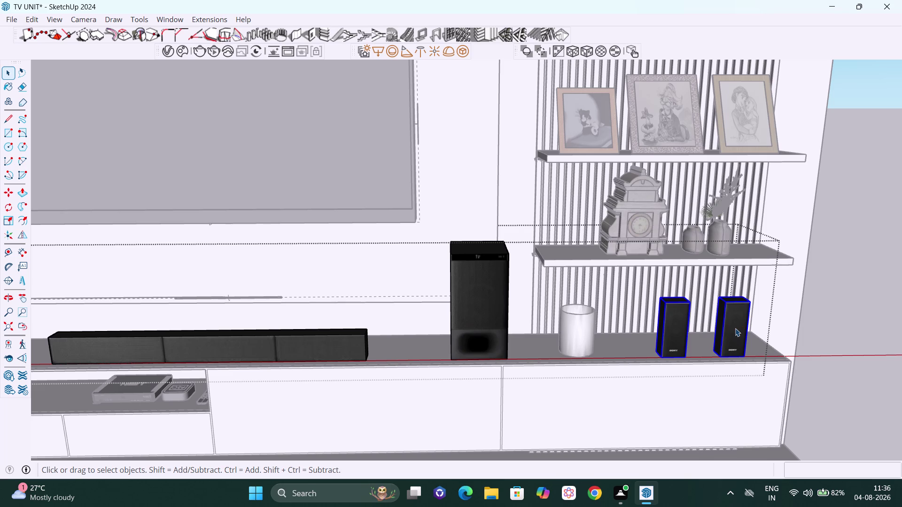
Move the two small speakers onto the console top, just left of the soundbar.
key(m)
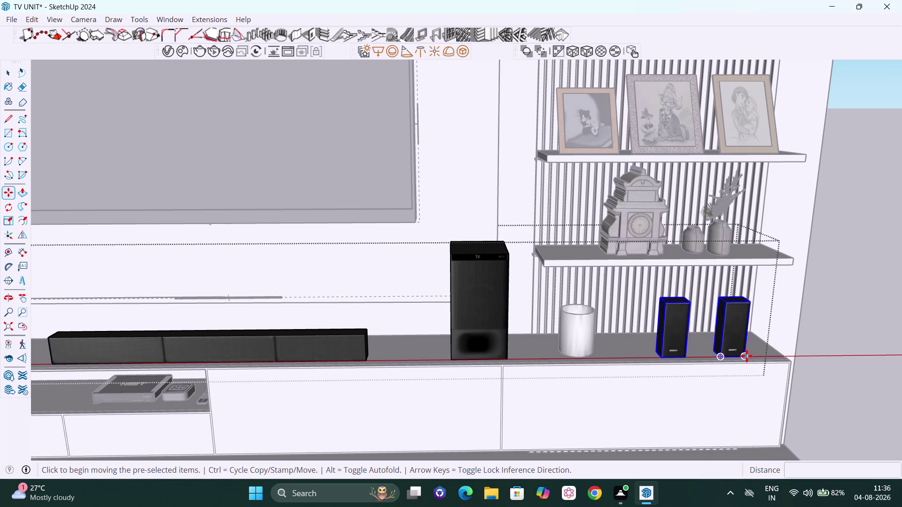
click(746, 356)
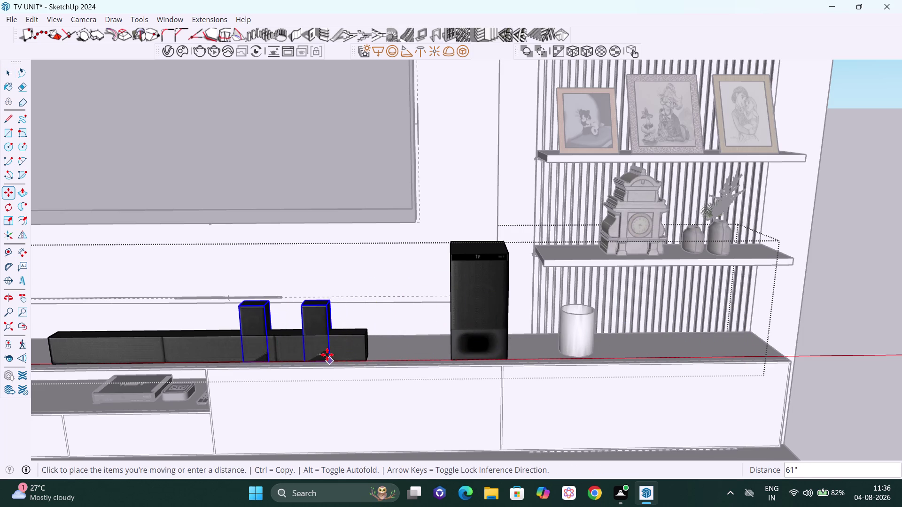
key(Right)
key(h)
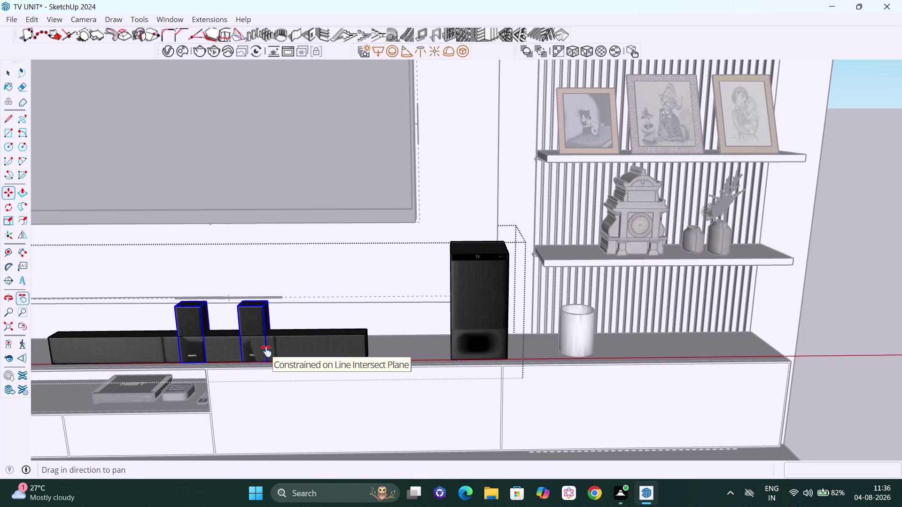
drag(266, 352, 654, 343)
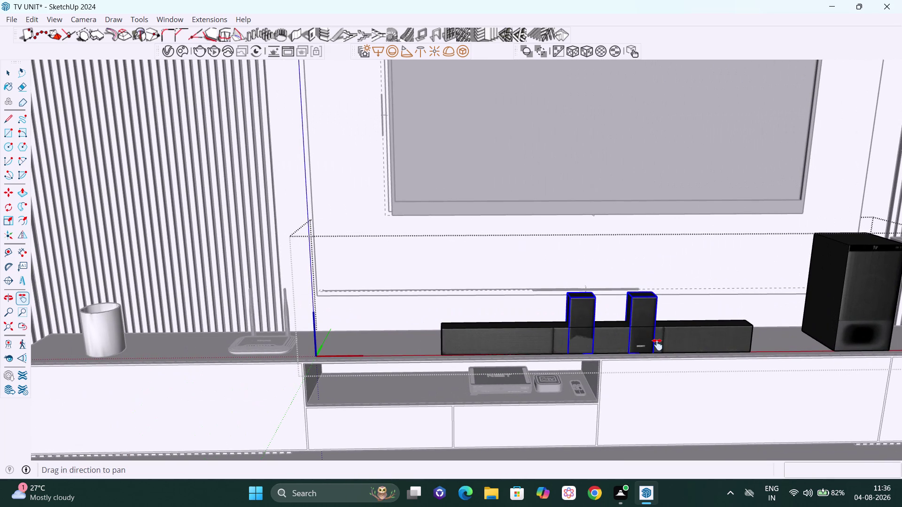
key(Escape)
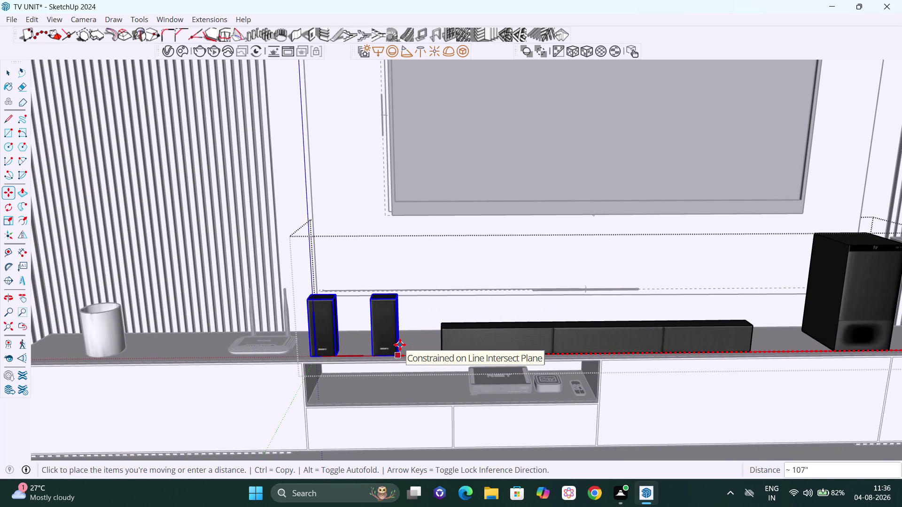
click(399, 345)
key(space)
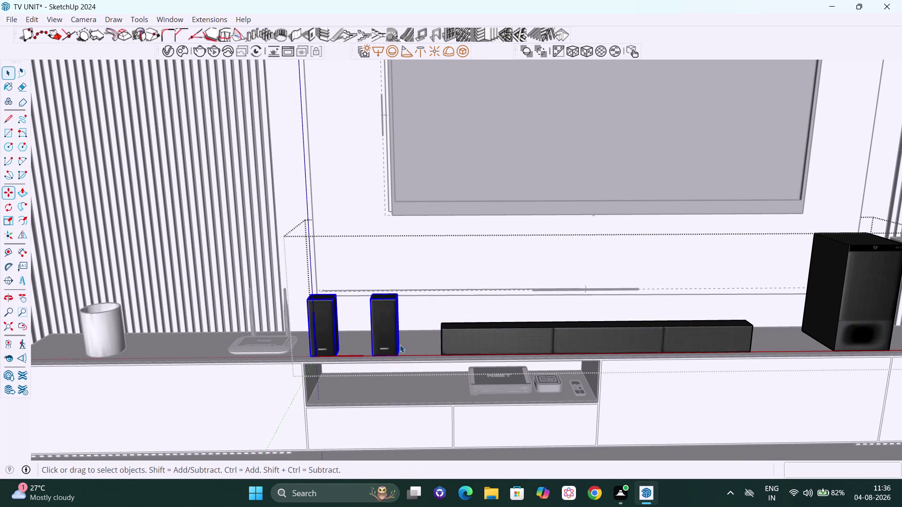
scroll(down, 3)
scroll(down, 3)
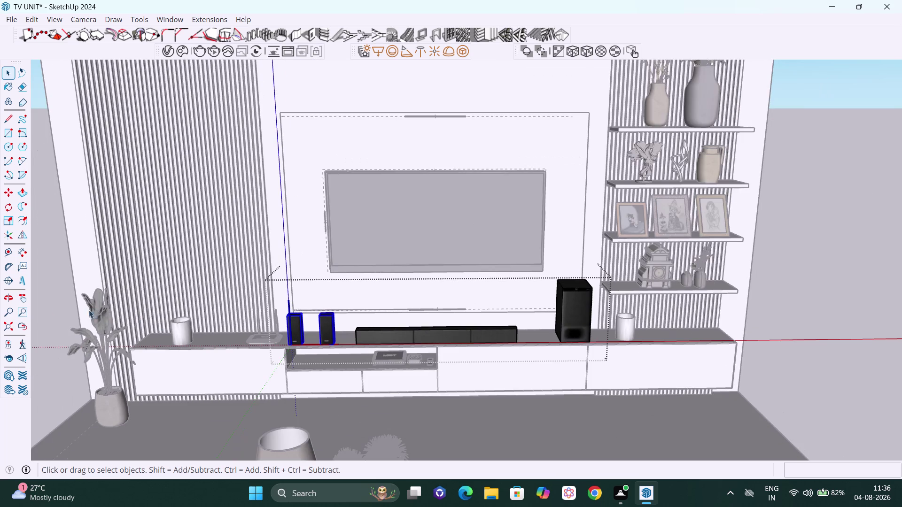
Clear the selection, orbit to the unit's left side, and select the speaker group.
click(38, 298)
scroll(up, 3)
middle_drag(360, 349, 376, 316)
scroll(up, 3)
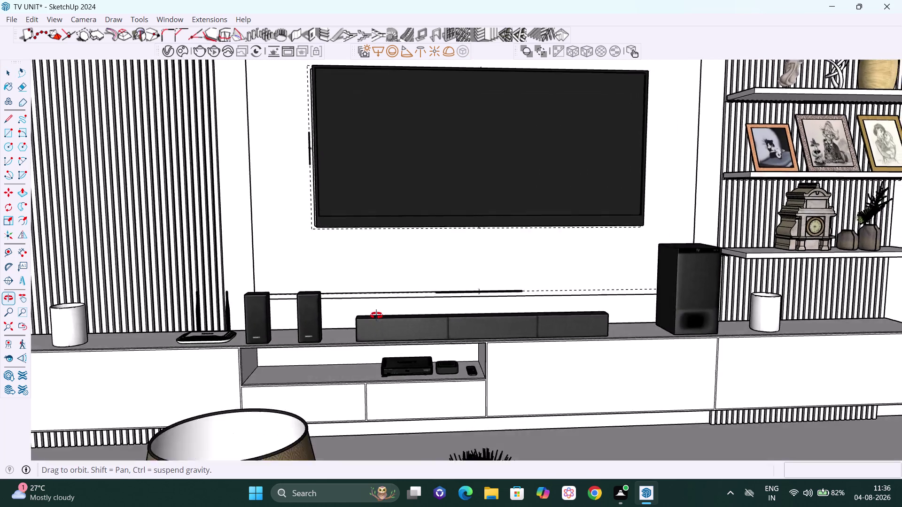
middle_drag(376, 316, 365, 350)
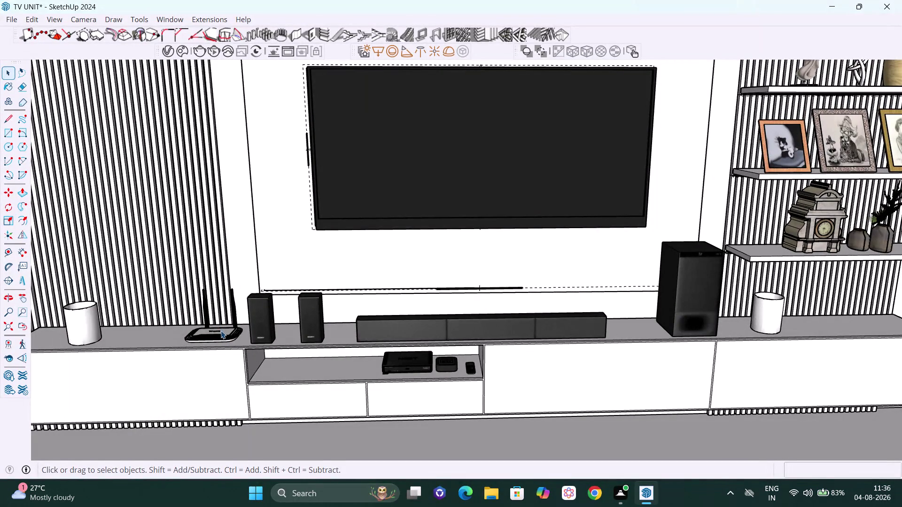
scroll(down, 3)
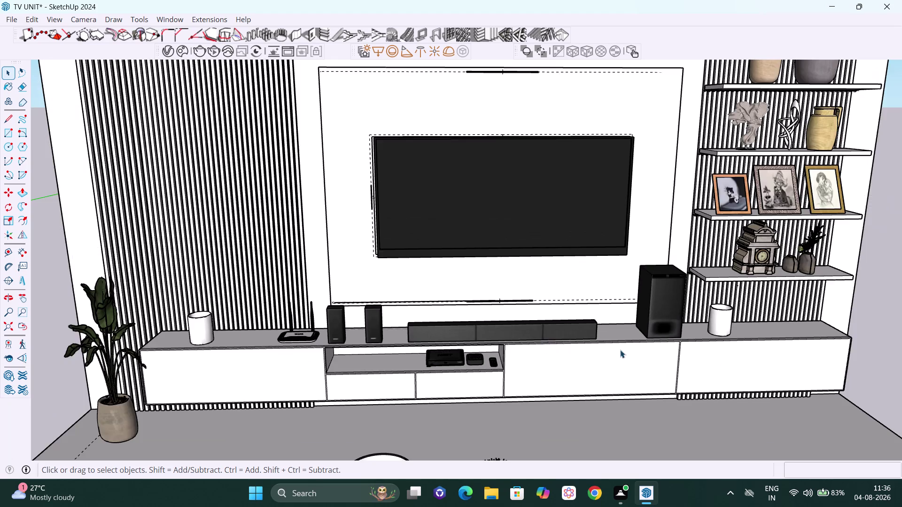
middle_drag(621, 350, 427, 353)
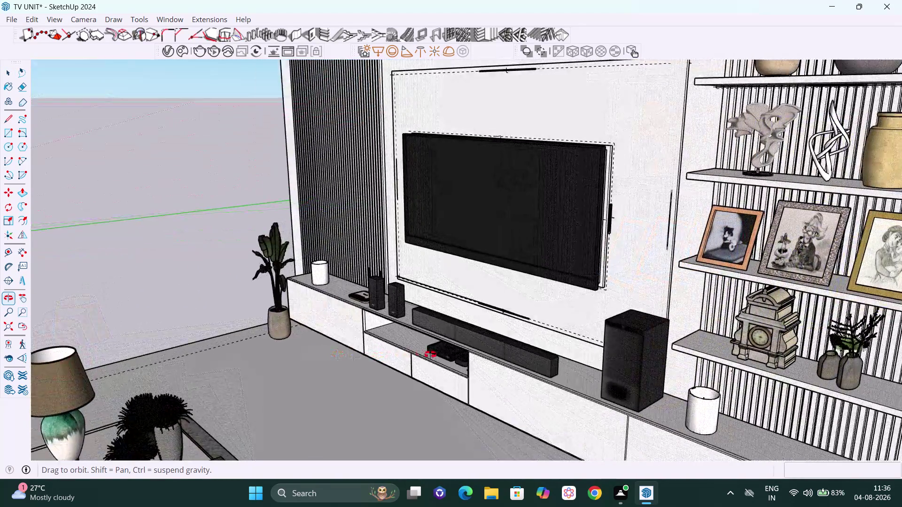
middle_drag(427, 353, 342, 329)
click(583, 348)
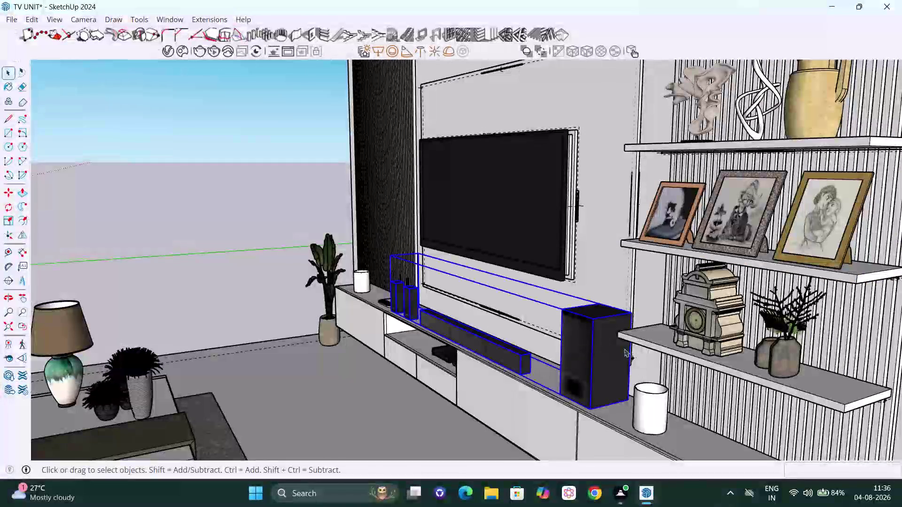
middle_drag(632, 348, 636, 352)
click(617, 348)
click(614, 348)
Enter the speaker set group for editing and select the subwoofer inside it.
double_click(596, 342)
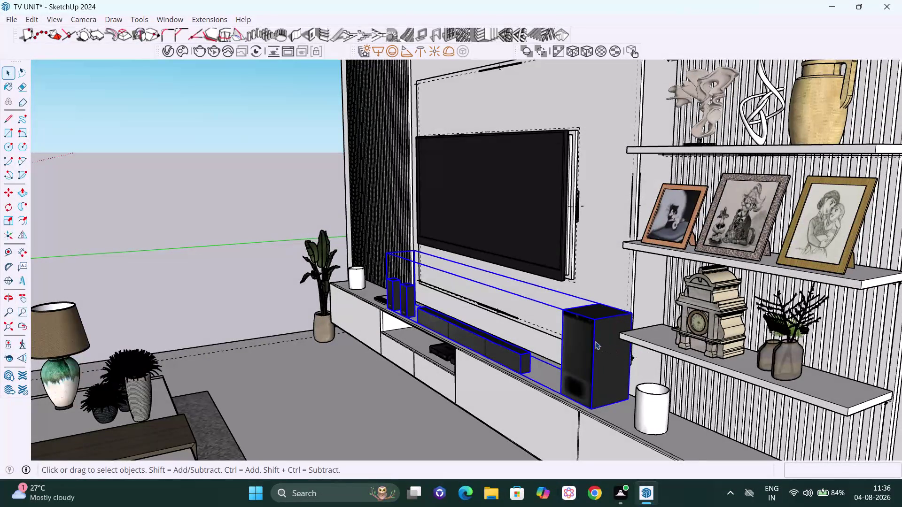
double_click(587, 338)
scroll(down, 3)
middle_drag(595, 347, 612, 356)
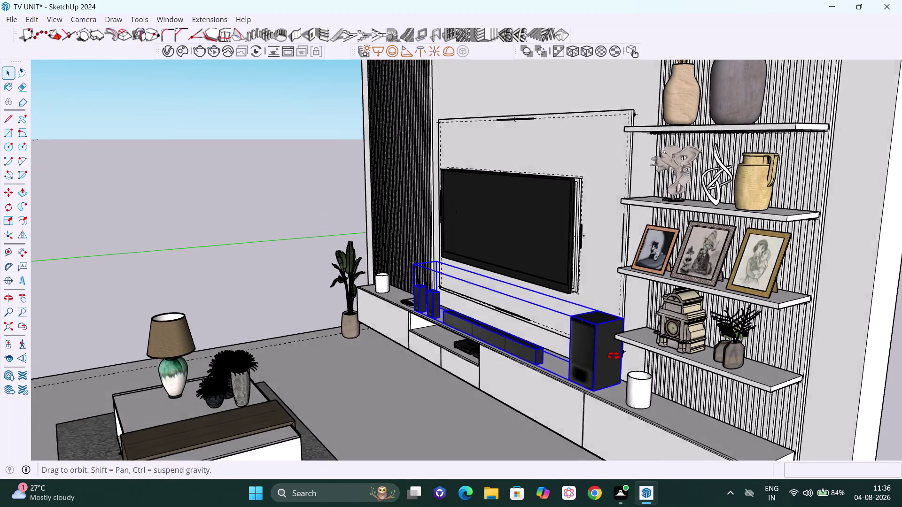
middle_drag(612, 356, 613, 356)
click(522, 354)
double_click(533, 352)
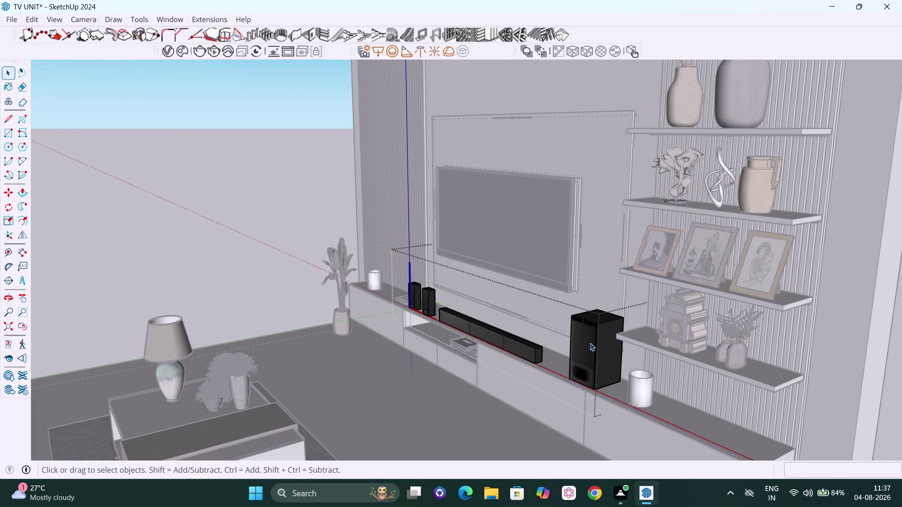
click(590, 343)
middle_drag(608, 343, 610, 348)
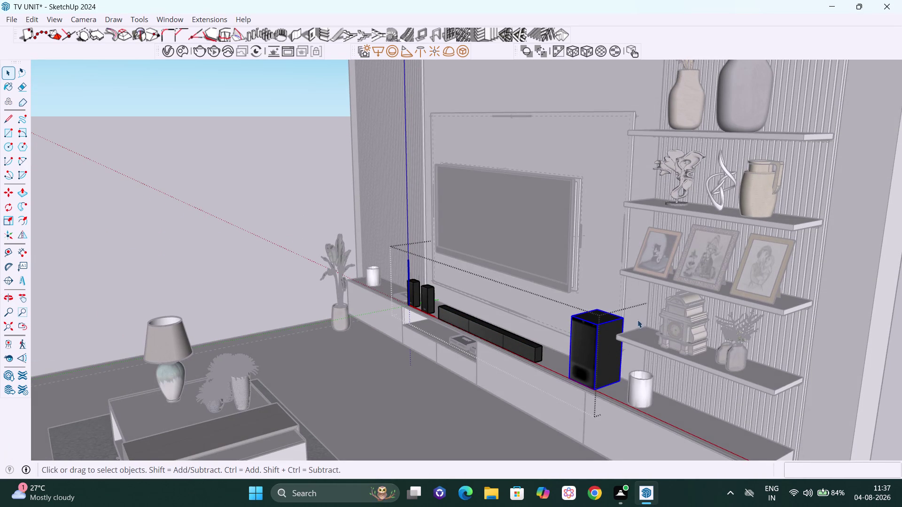
Scale the subwoofer to 0.75 along the green axis to make it shallower.
key(s)
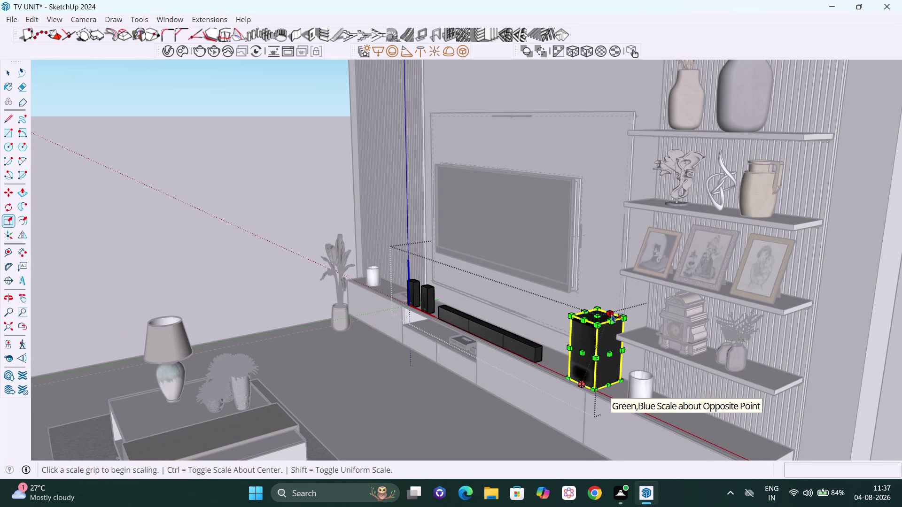
scroll(up, 3)
scroll(up, 3)
middle_drag(617, 349, 625, 351)
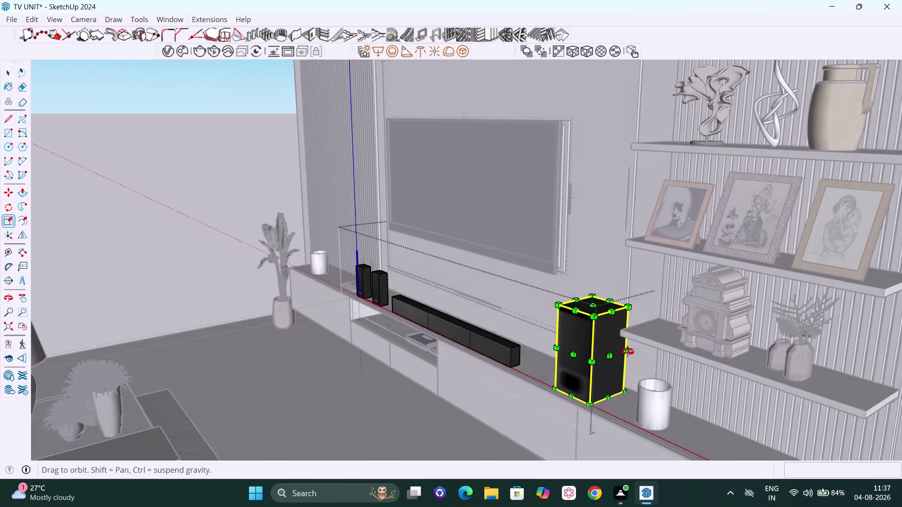
middle_drag(625, 351, 639, 353)
scroll(up, 3)
click(574, 352)
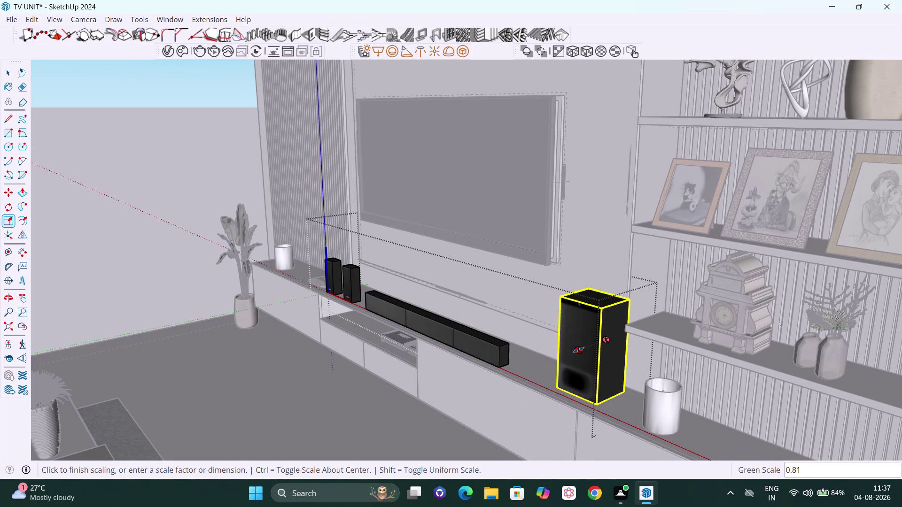
click(581, 349)
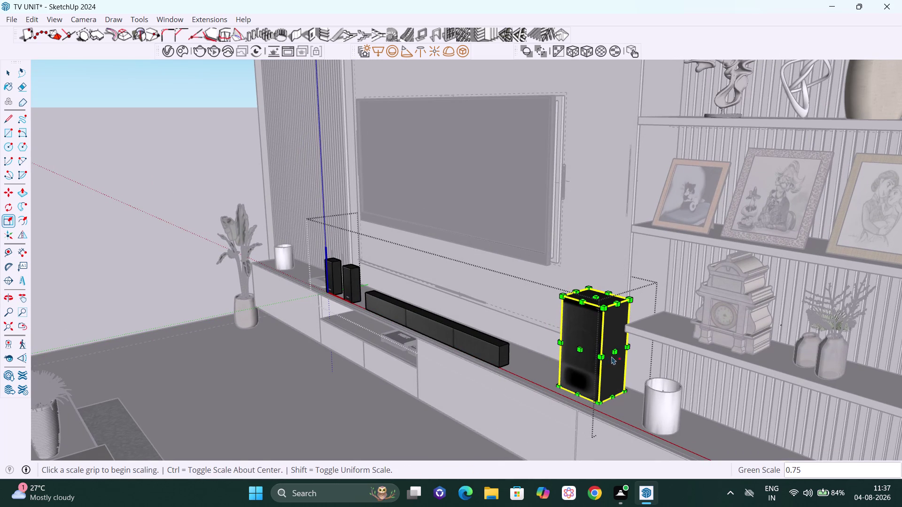
Widen the subwoofer to 1.21 along the red axis.
click(617, 351)
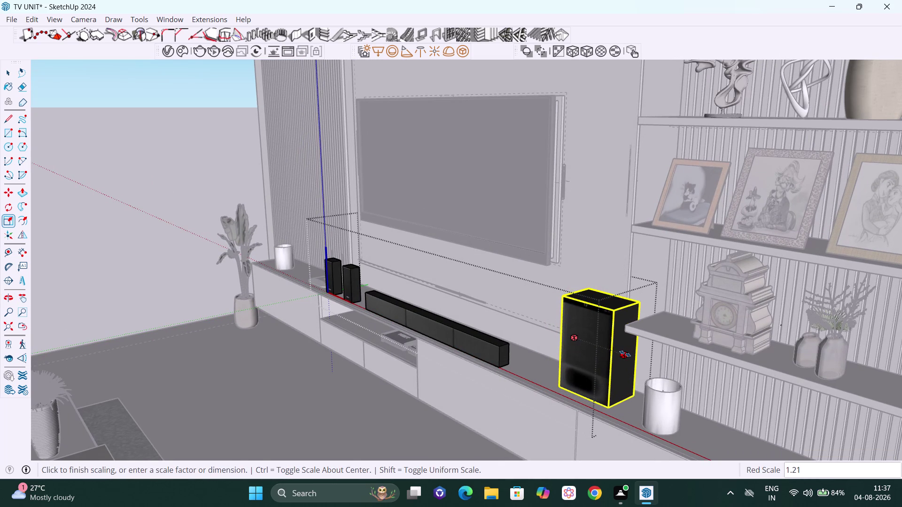
click(626, 355)
middle_drag(641, 359, 639, 355)
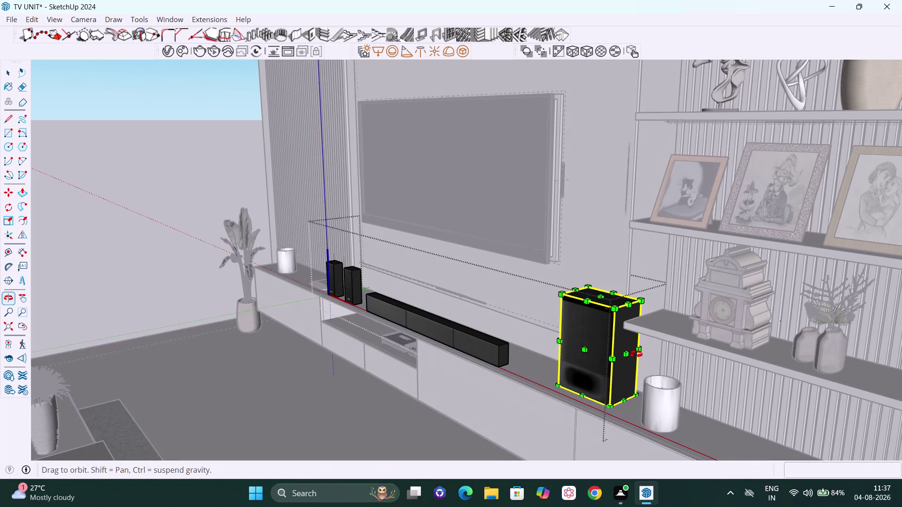
middle_drag(639, 354, 631, 353)
key(m)
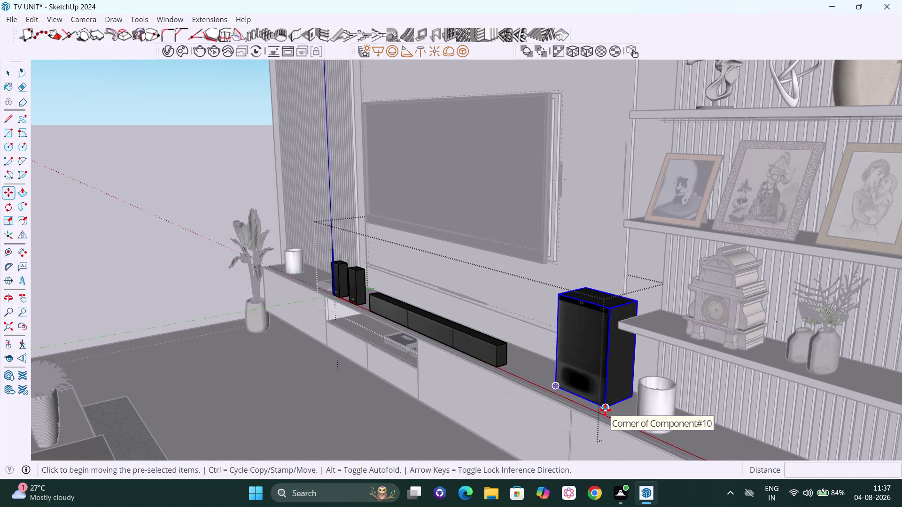
Nudge the resized subwoofer a few inches along the red axis, away from the vase.
click(605, 410)
key(Left)
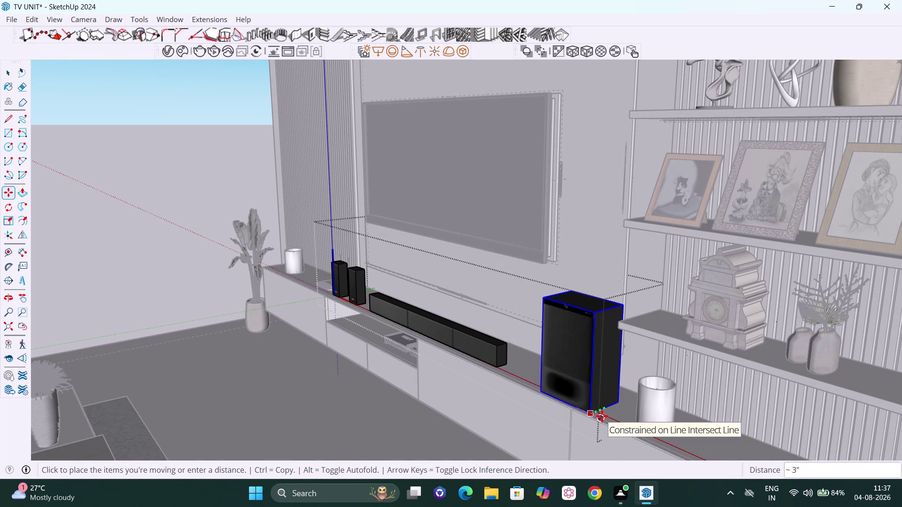
scroll(up, 3)
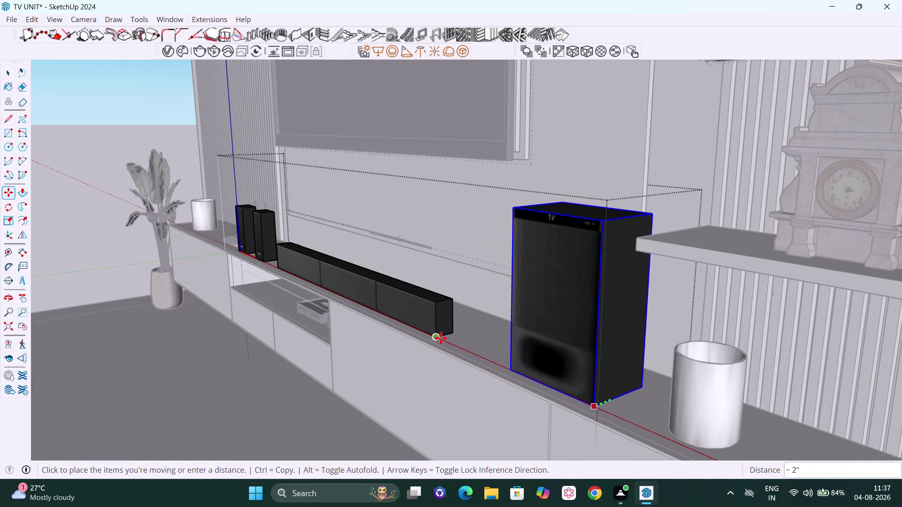
click(439, 337)
scroll(down, 3)
scroll(down, 3)
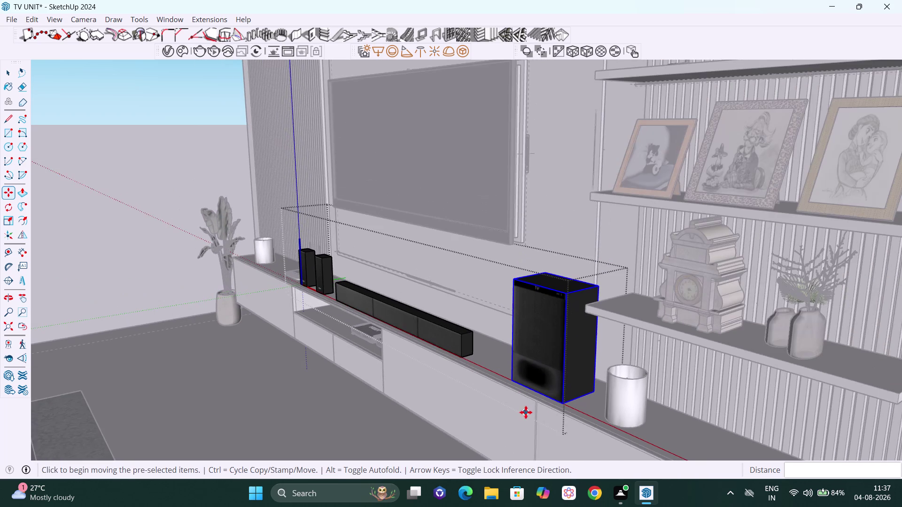
middle_drag(524, 408, 759, 404)
scroll(down, 3)
key(space)
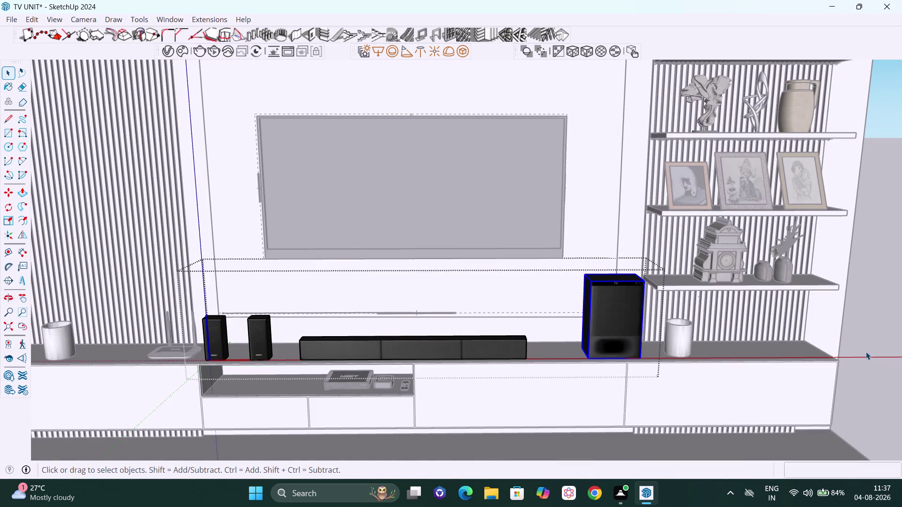
Exit the speaker group and orbit out to view the whole TV unit.
click(885, 336)
scroll(up, 3)
middle_drag(672, 317, 486, 266)
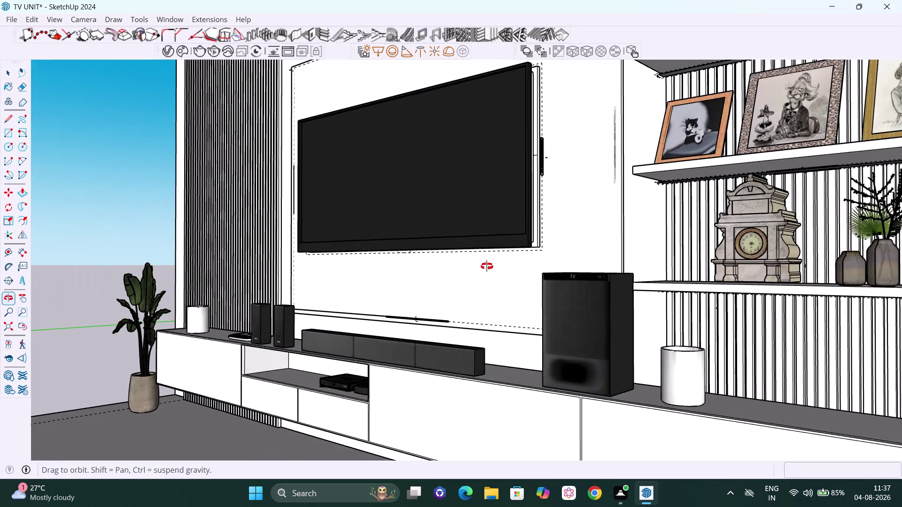
middle_drag(486, 266, 722, 281)
scroll(down, 3)
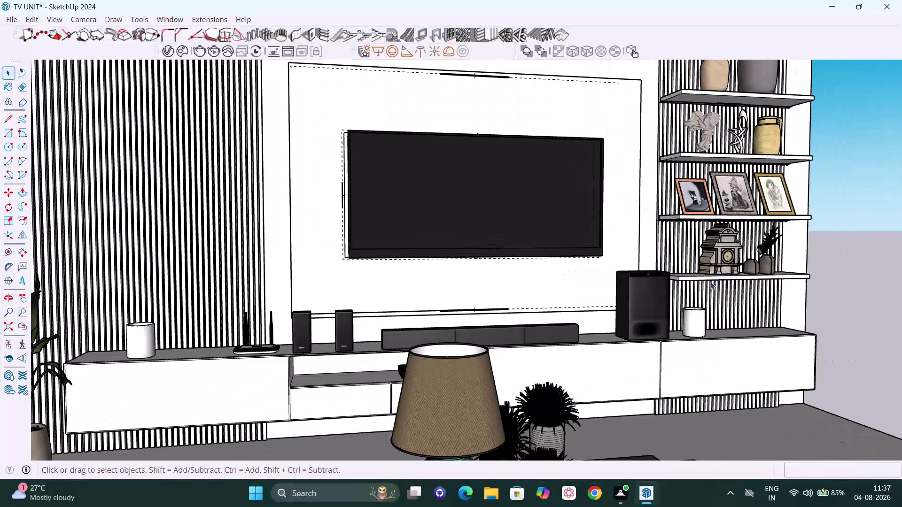
middle_drag(610, 325, 557, 340)
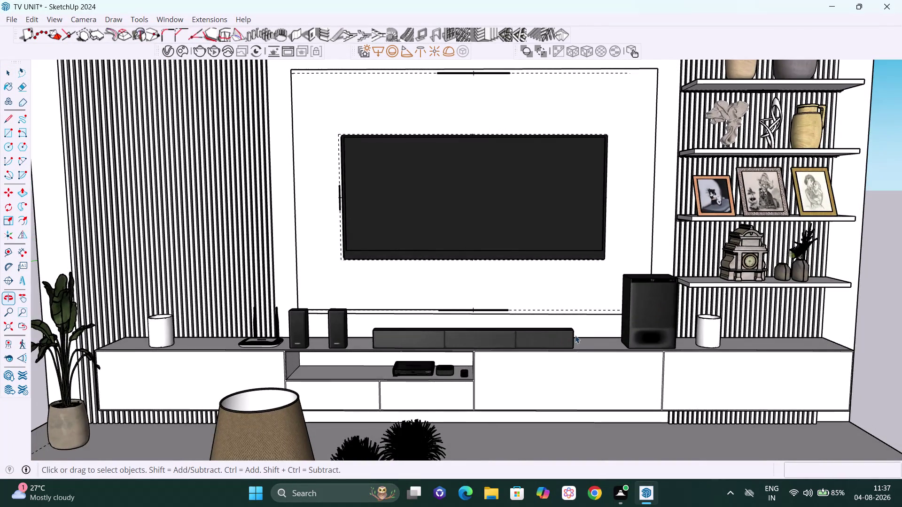
scroll(up, 3)
scroll(down, 3)
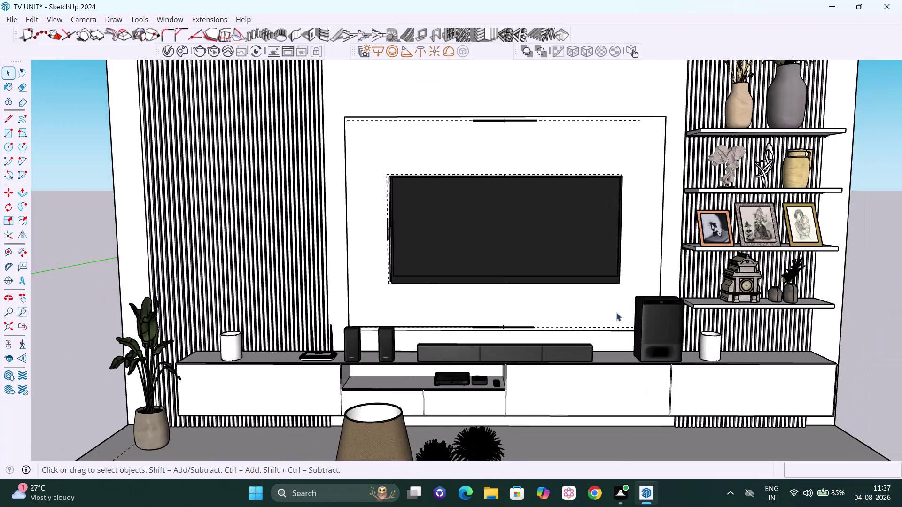
scroll(down, 3)
middle_drag(664, 341, 648, 337)
middle_drag(524, 366, 628, 408)
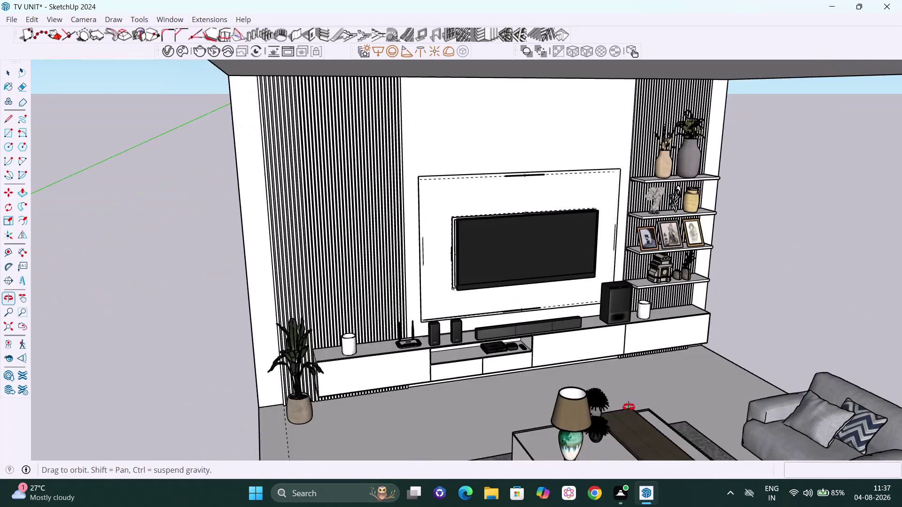
middle_drag(628, 408, 623, 405)
Orbit and zoom to inspect the router and speakers at the counter's left end.
scroll(up, 3)
scroll(up, 3)
middle_drag(411, 366, 396, 357)
scroll(up, 3)
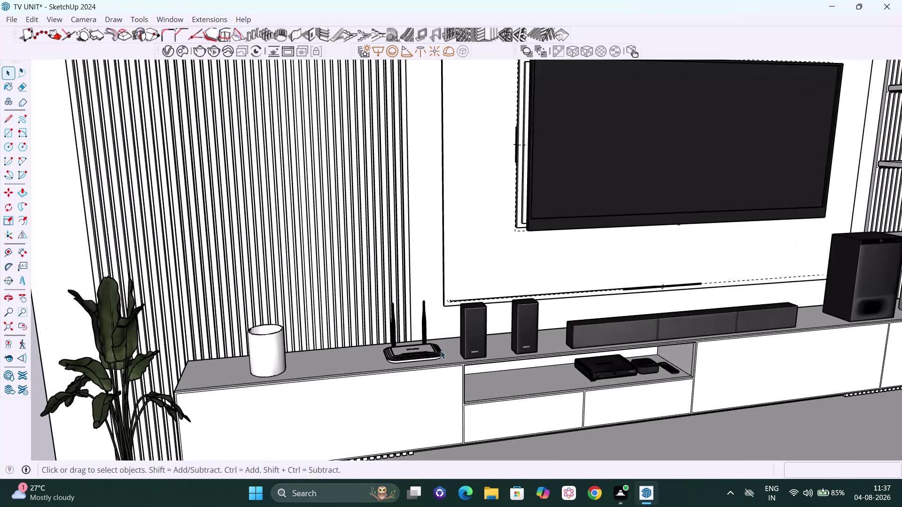
middle_drag(439, 368, 442, 392)
scroll(up, 3)
middle_drag(433, 376, 415, 349)
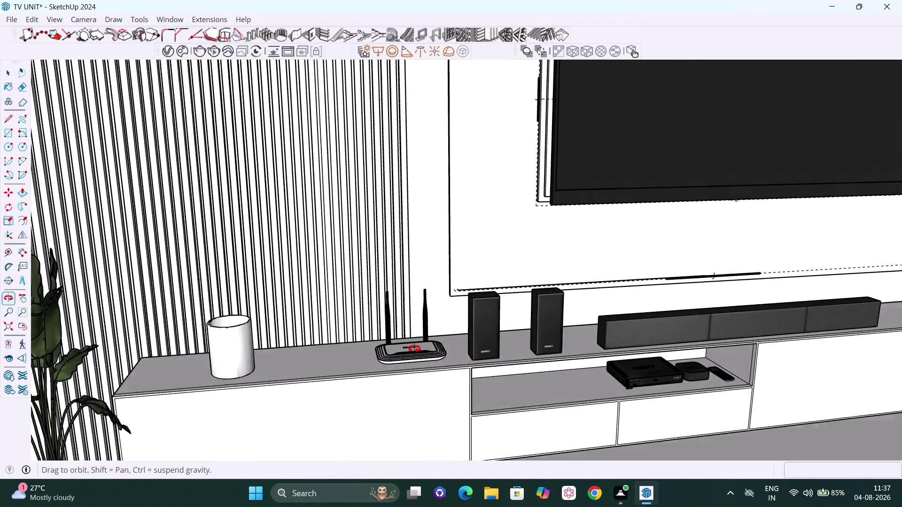
middle_drag(414, 349, 381, 343)
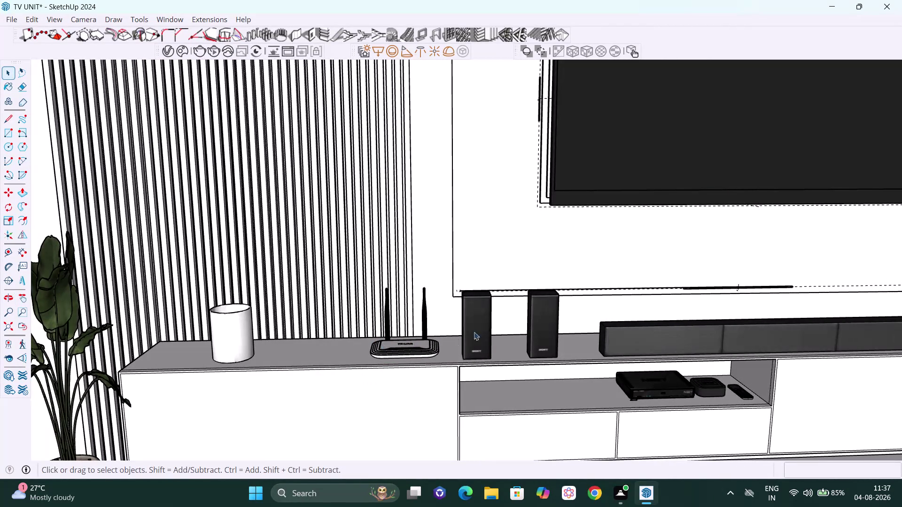
scroll(up, 3)
middle_drag(491, 349, 465, 331)
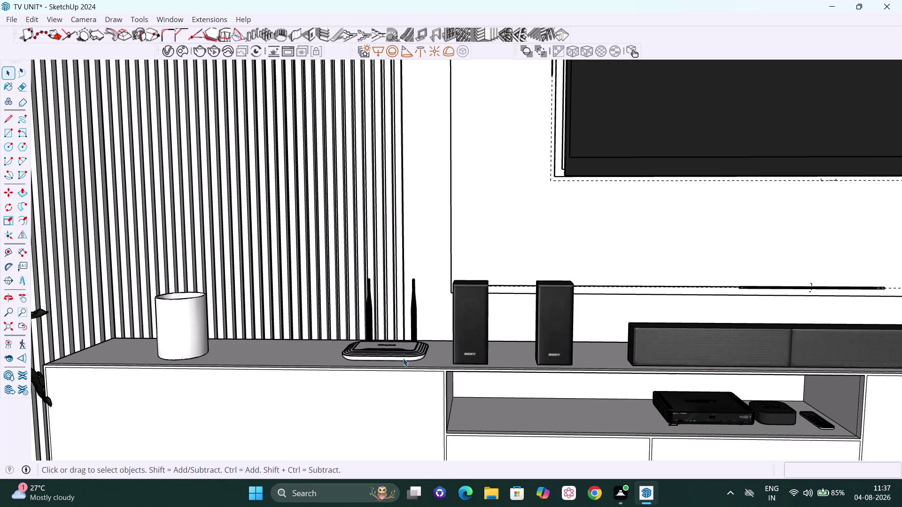
scroll(down, 3)
scroll(up, 3)
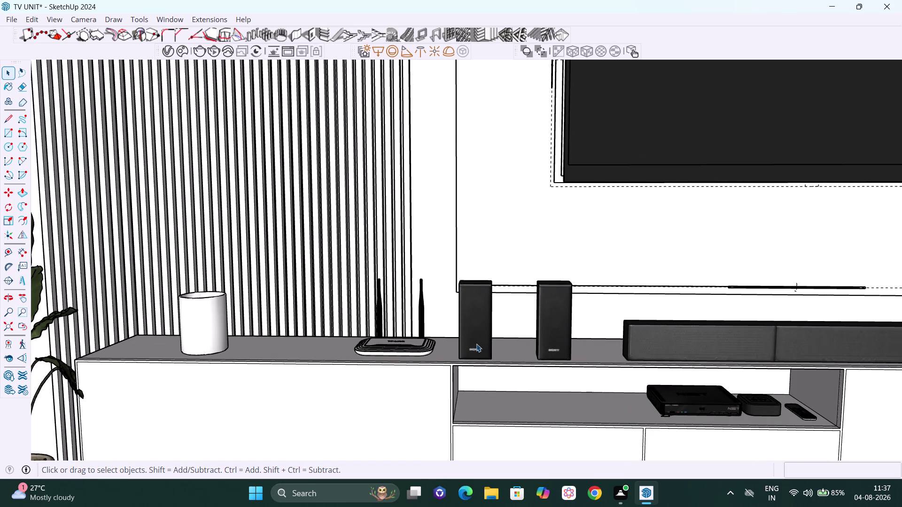
scroll(down, 3)
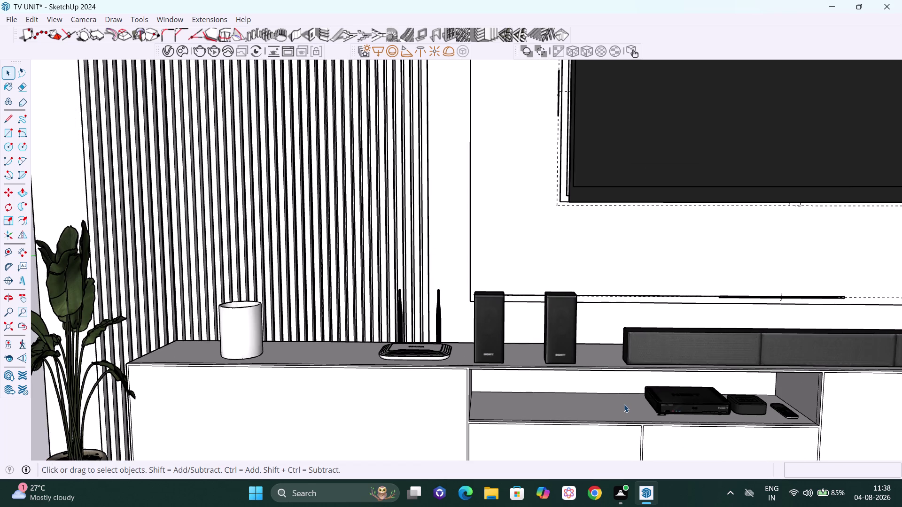
scroll(down, 3)
middle_drag(607, 361, 639, 393)
scroll(down, 3)
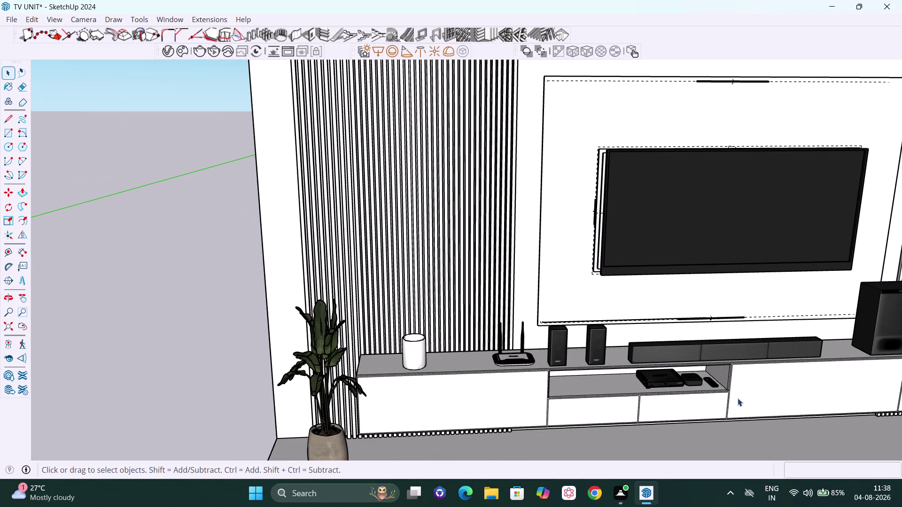
scroll(up, 3)
scroll(up, 3)
middle_drag(664, 376, 608, 335)
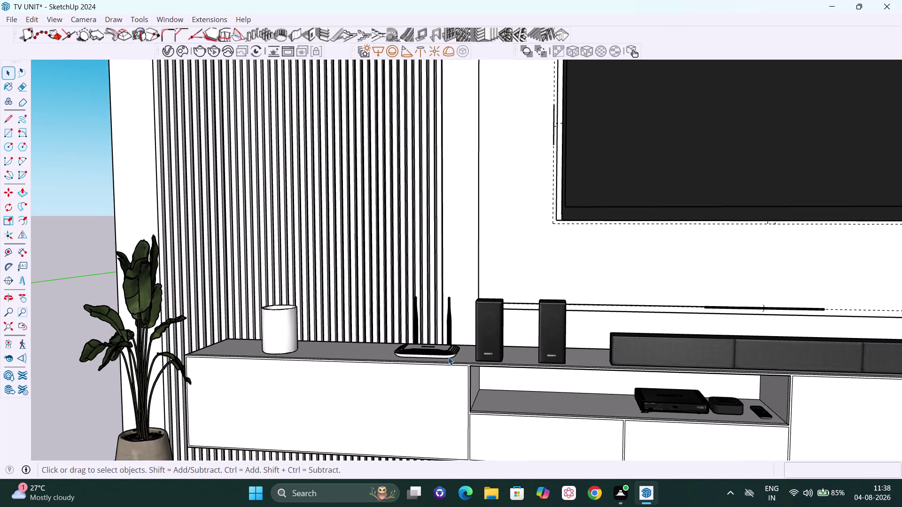
scroll(down, 3)
middle_drag(486, 366, 527, 343)
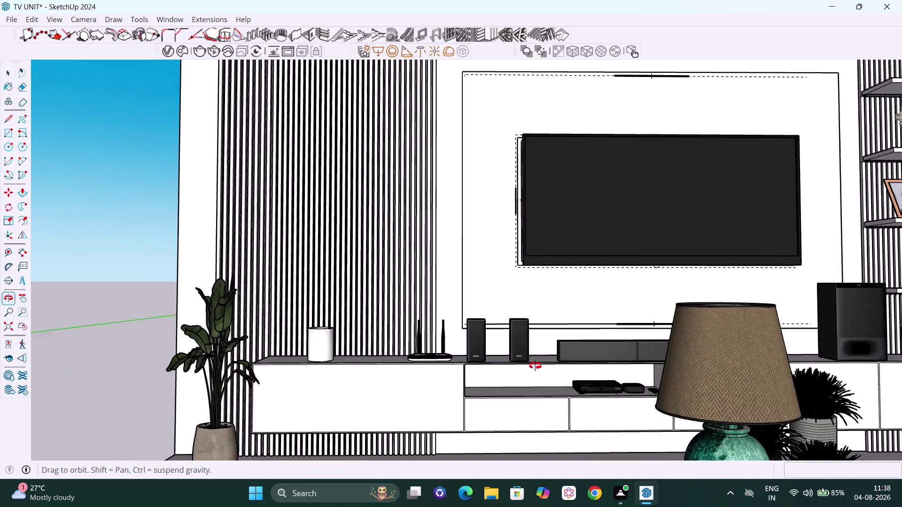
middle_drag(527, 344, 537, 376)
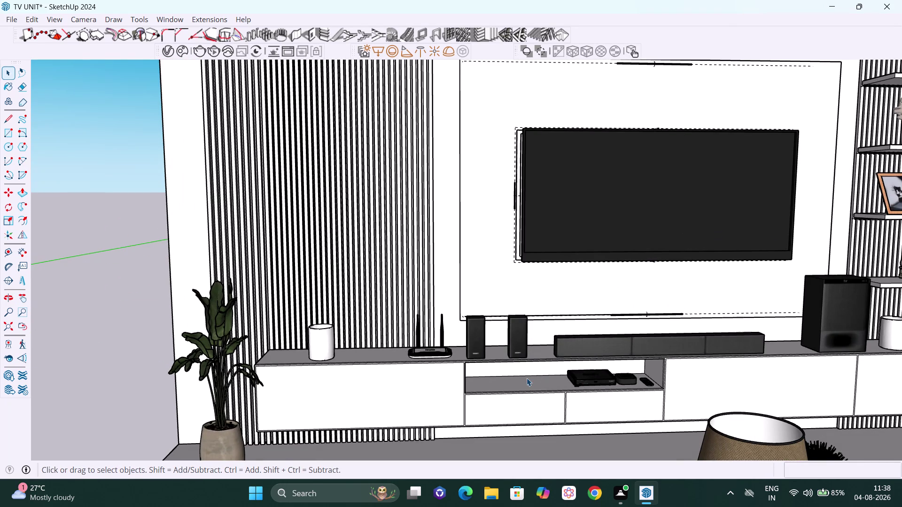
scroll(up, 3)
scroll(up, 3)
middle_drag(442, 365, 448, 369)
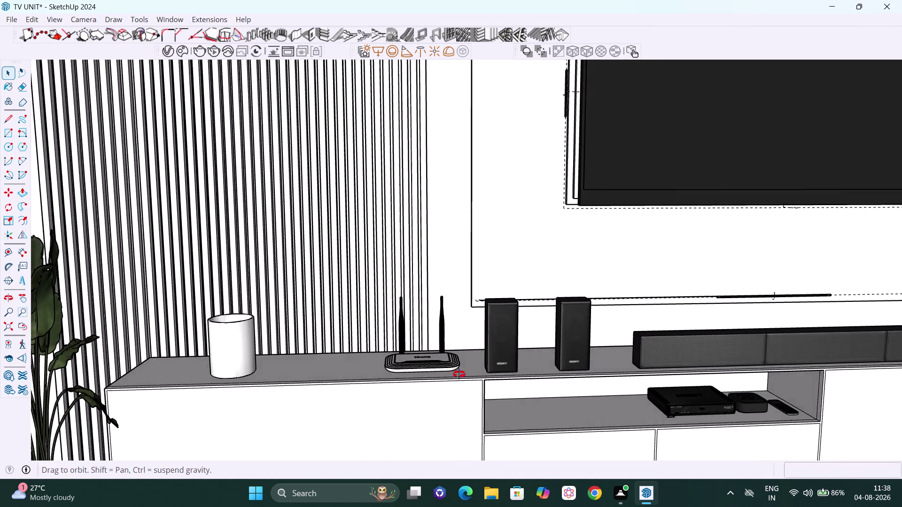
middle_drag(448, 369, 467, 377)
scroll(up, 3)
middle_drag(407, 358, 417, 401)
click(438, 372)
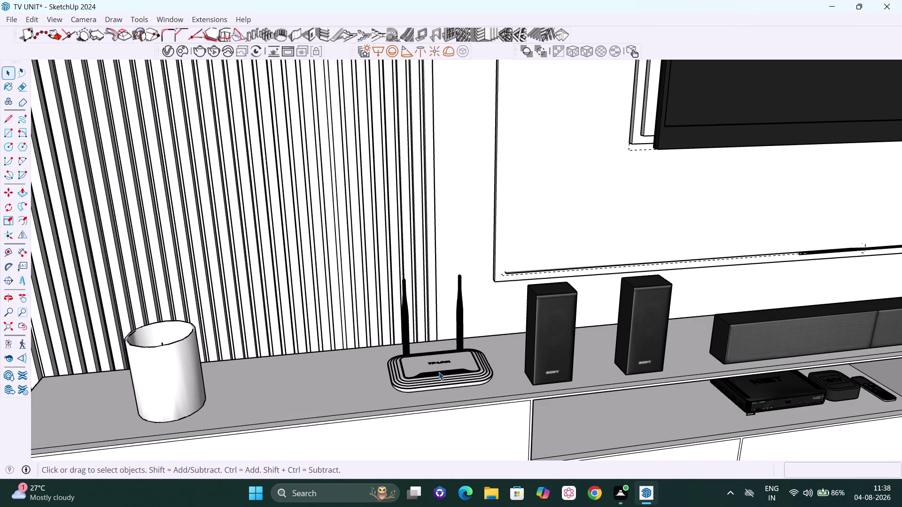
Shift the Wi-Fi router about 5 inches left along the red axis, nearer the vase.
key(m)
key(Left)
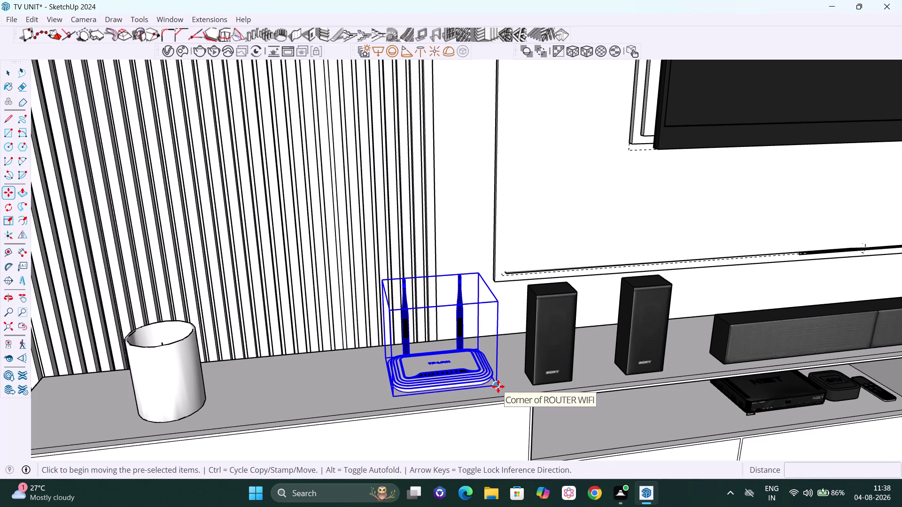
click(498, 387)
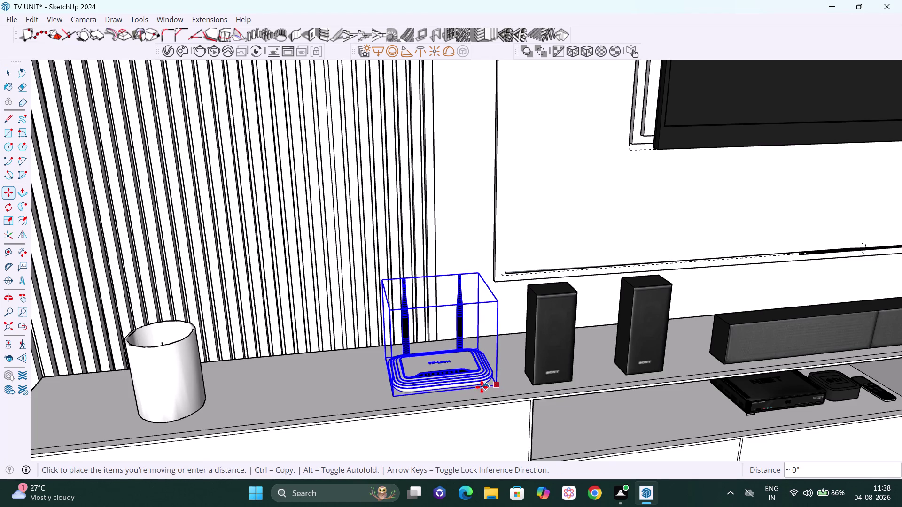
key(Right)
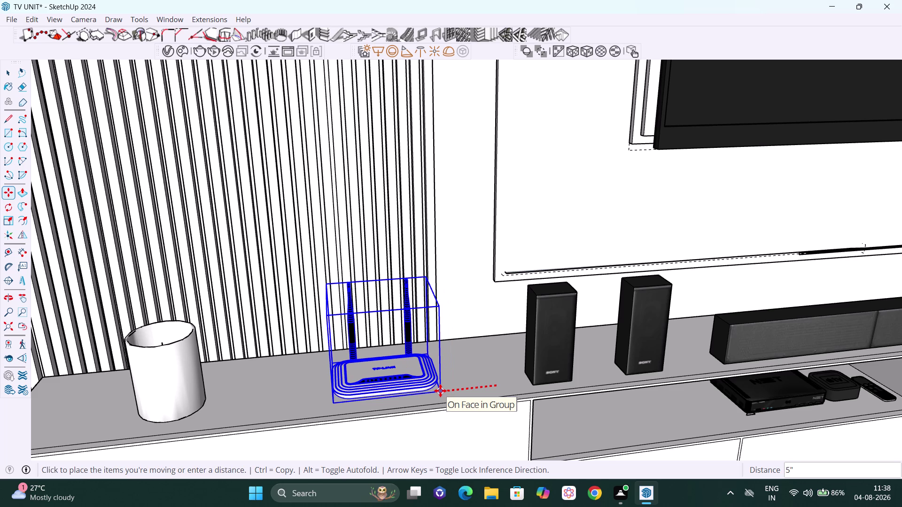
click(440, 391)
key(space)
scroll(down, 3)
scroll(down, 3)
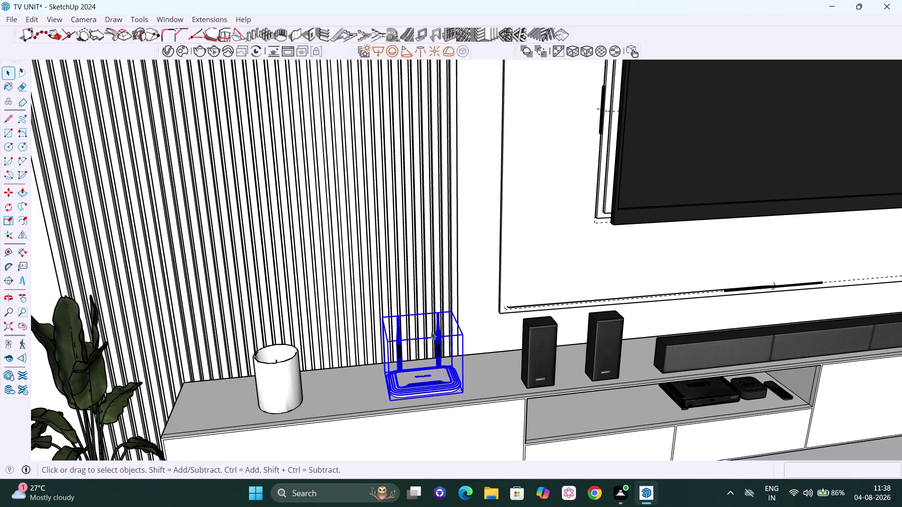
scroll(down, 3)
click(34, 315)
middle_drag(555, 365, 524, 332)
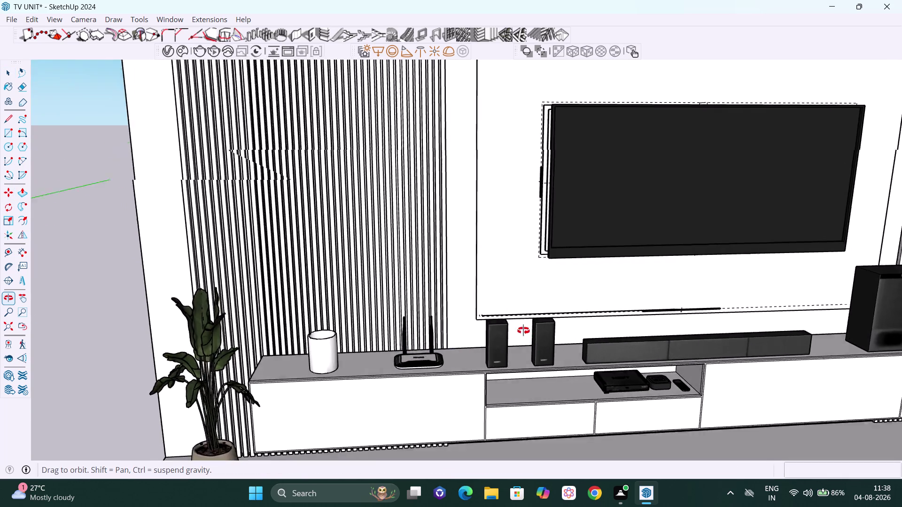
middle_drag(524, 333, 514, 274)
scroll(down, 3)
scroll(down, 3)
middle_drag(662, 400, 659, 412)
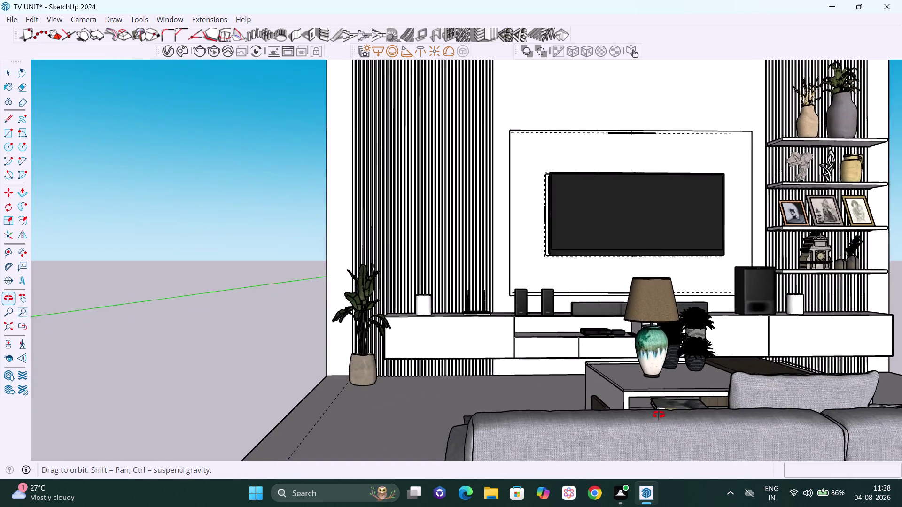
middle_drag(659, 412, 648, 439)
scroll(up, 3)
middle_drag(714, 286, 698, 281)
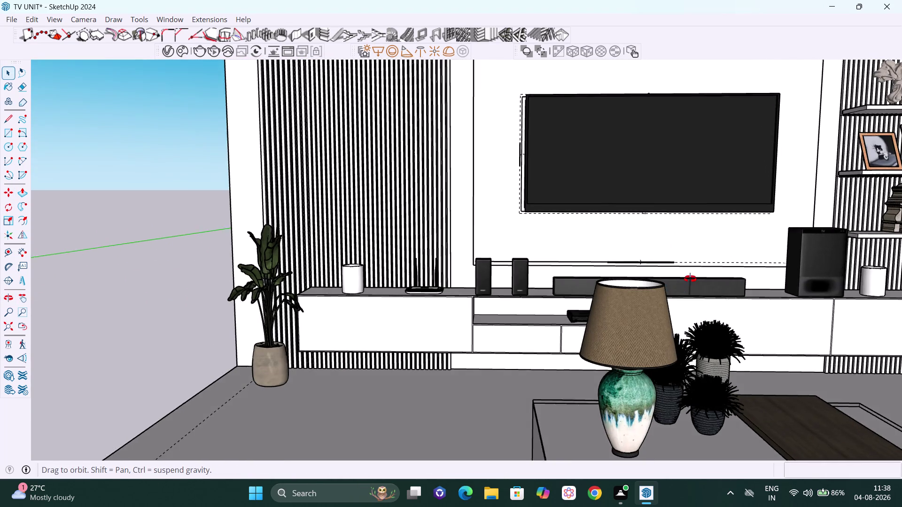
middle_drag(697, 281, 600, 335)
scroll(down, 3)
middle_drag(769, 310, 790, 280)
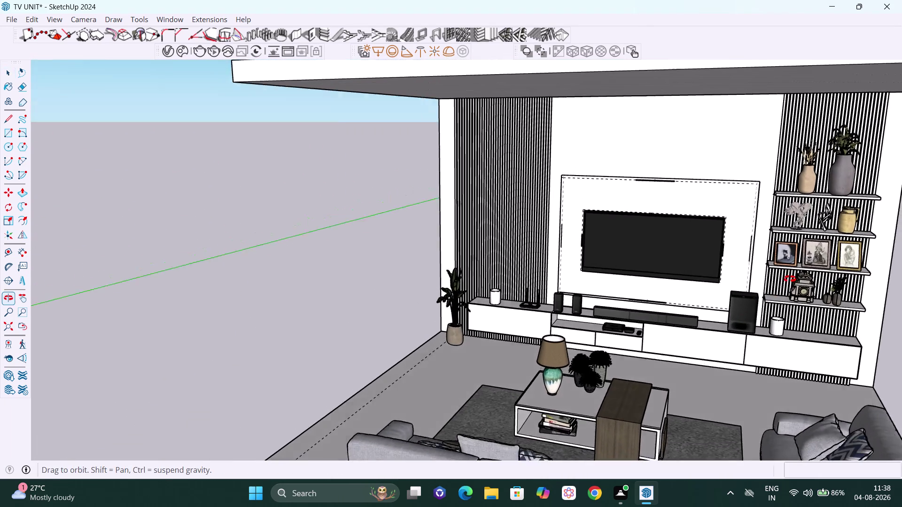
middle_drag(790, 279, 697, 319)
middle_drag(649, 357, 762, 305)
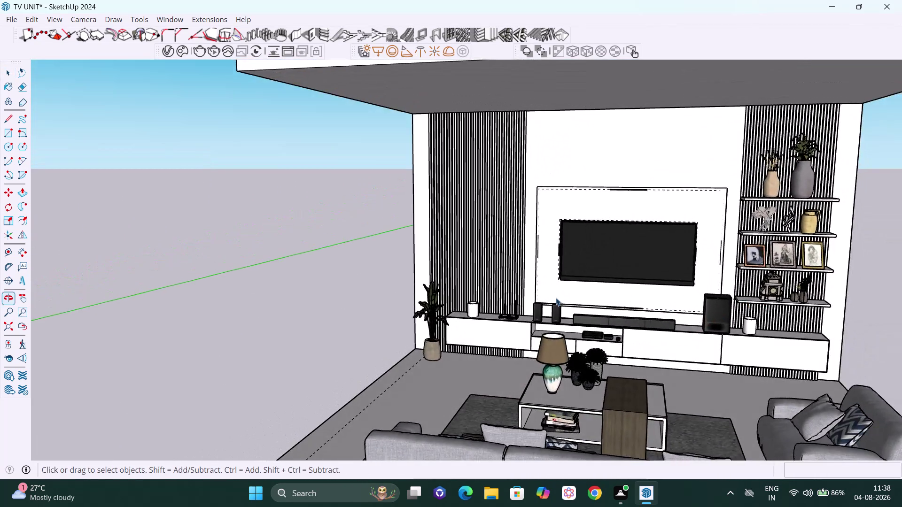
scroll(up, 3)
middle_drag(504, 363, 573, 372)
scroll(up, 3)
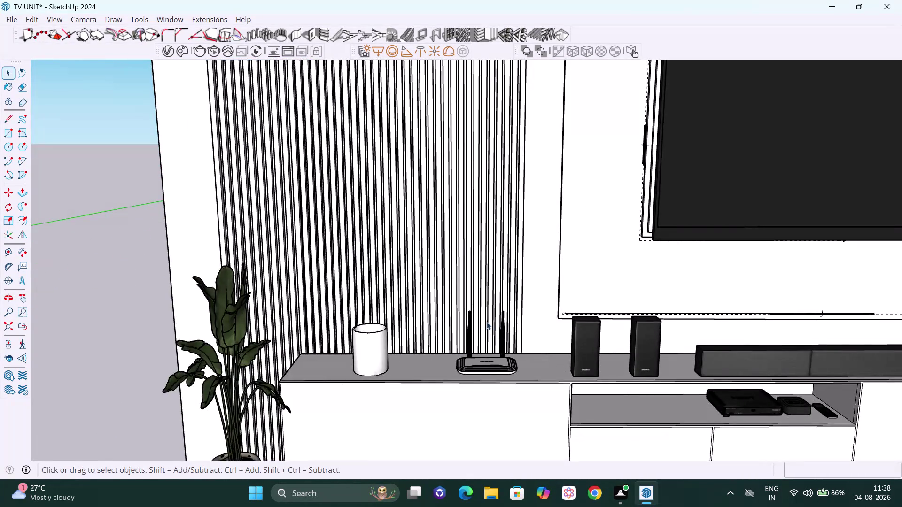
scroll(down, 3)
middle_drag(516, 374, 516, 359)
click(498, 370)
key(m)
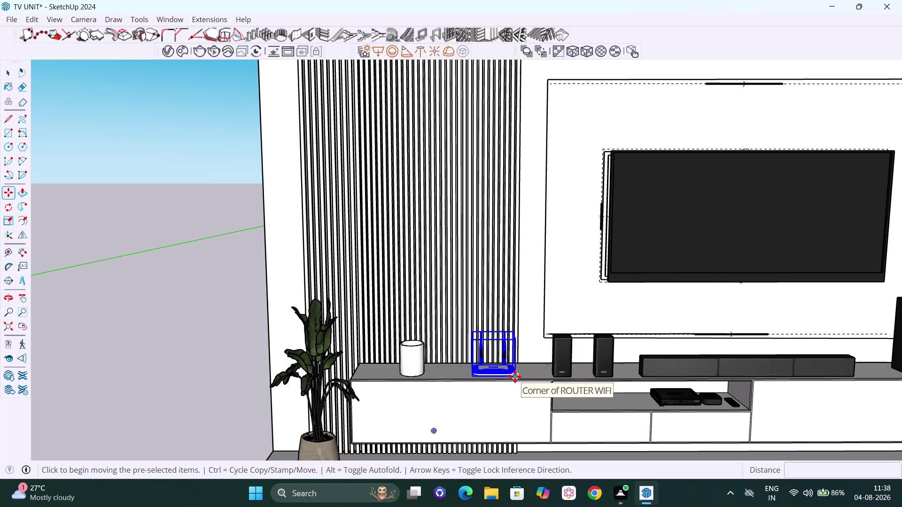
key(space)
click(231, 295)
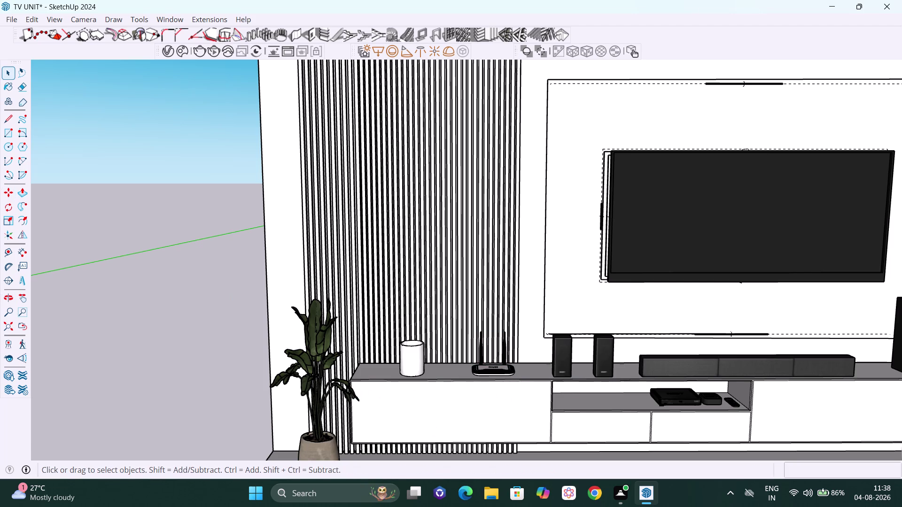
middle_drag(794, 411, 726, 385)
scroll(up, 3)
middle_drag(741, 434, 766, 496)
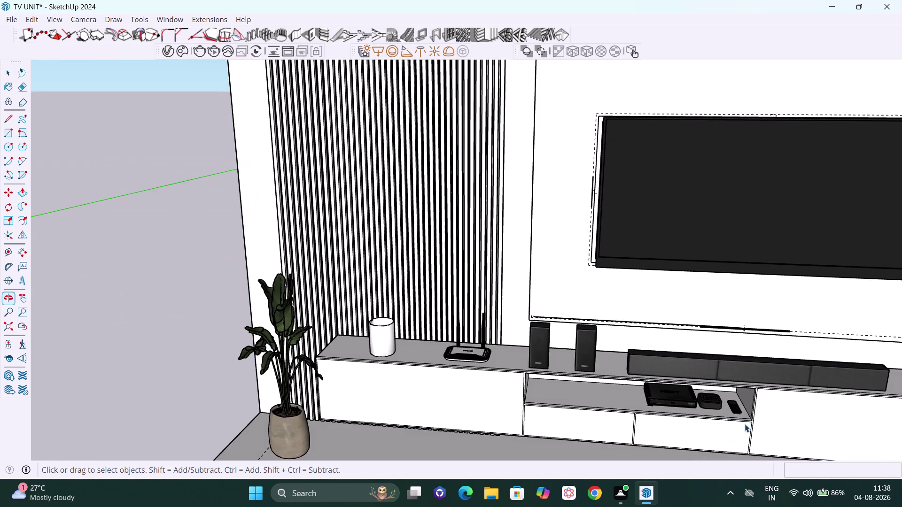
scroll(up, 3)
middle_drag(729, 390, 712, 362)
click(685, 411)
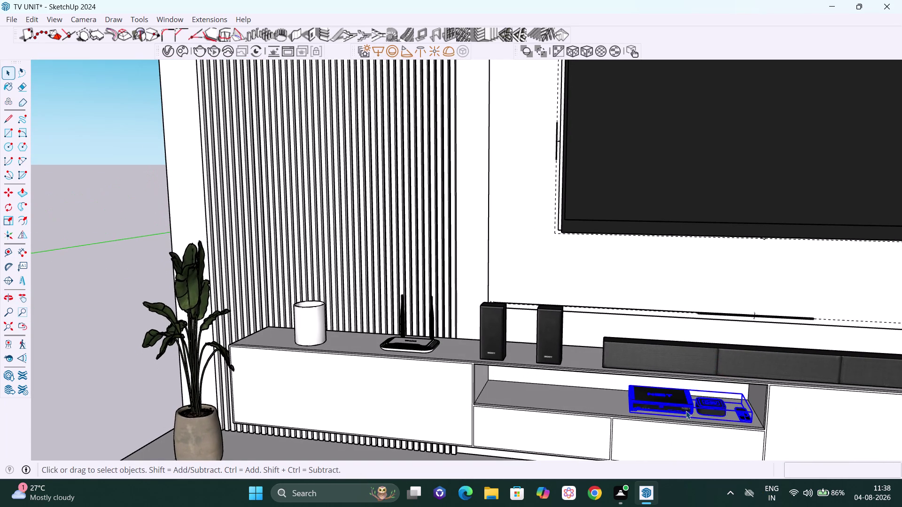
Orbit down close to the open shelf holding the set-top boxes.
scroll(up, 3)
middle_drag(717, 417, 651, 375)
middle_drag(655, 379, 677, 395)
key(m)
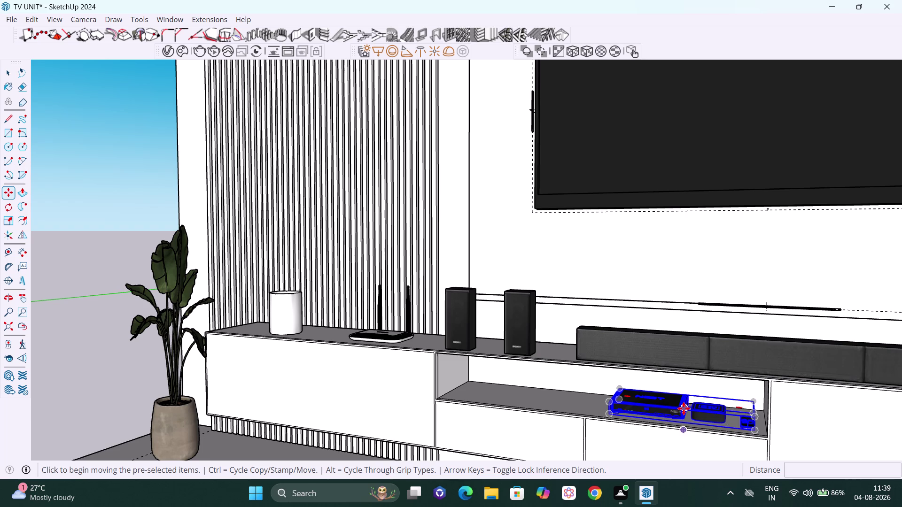
scroll(up, 3)
scroll(up, 3)
middle_drag(663, 440, 696, 425)
scroll(up, 3)
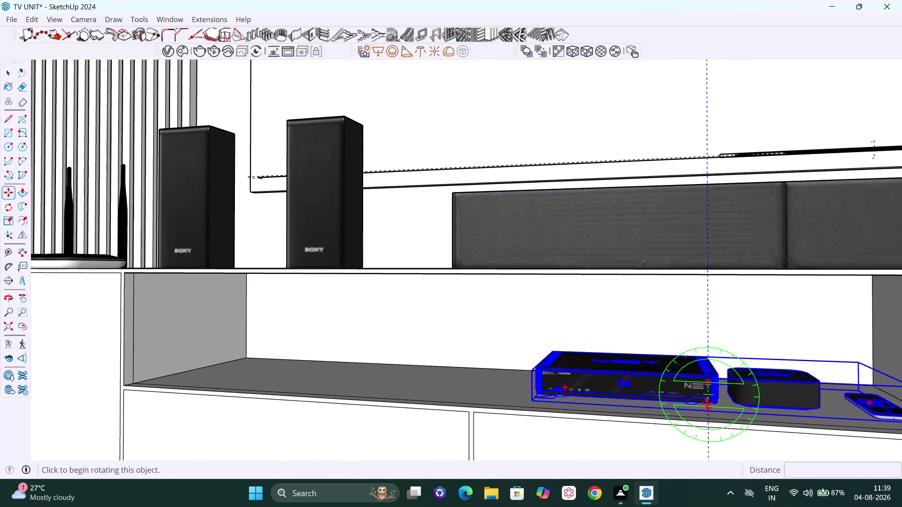
Move the set-top box, streaming box and remote together farther left along the shelf.
click(713, 376)
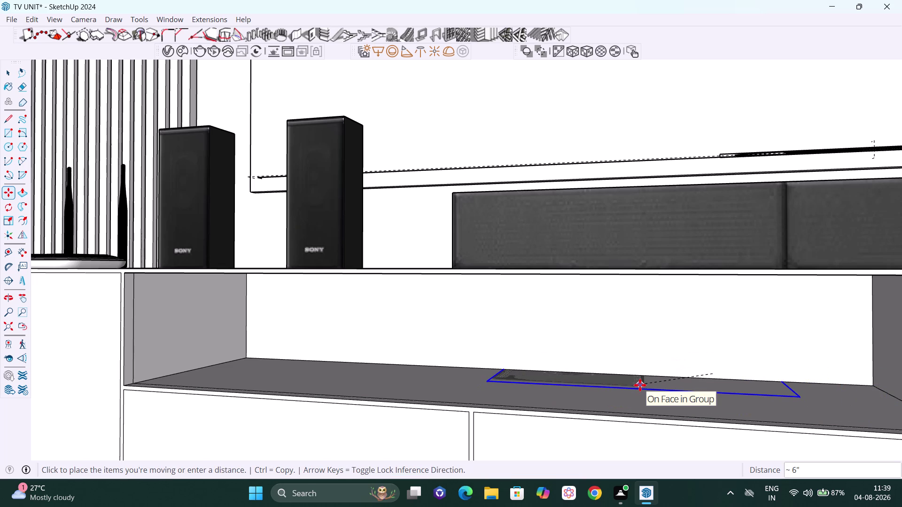
key(Left)
key(Right)
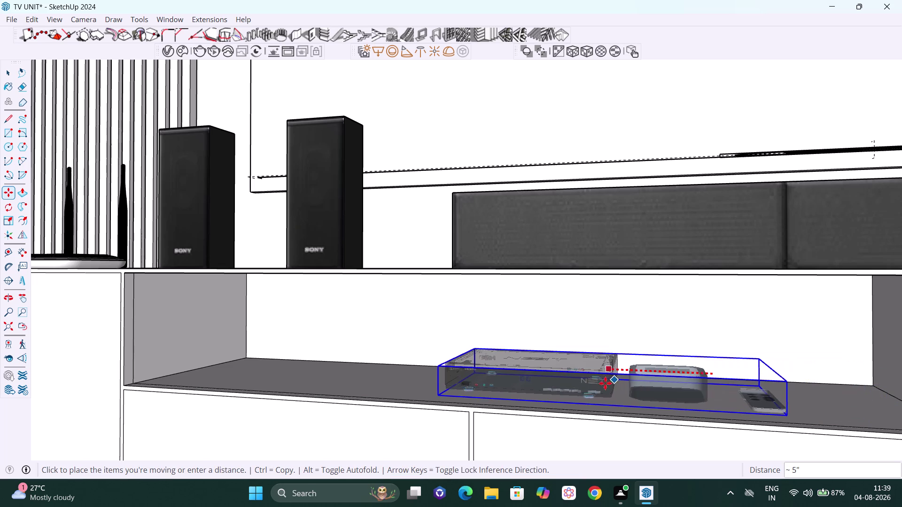
click(474, 276)
key(space)
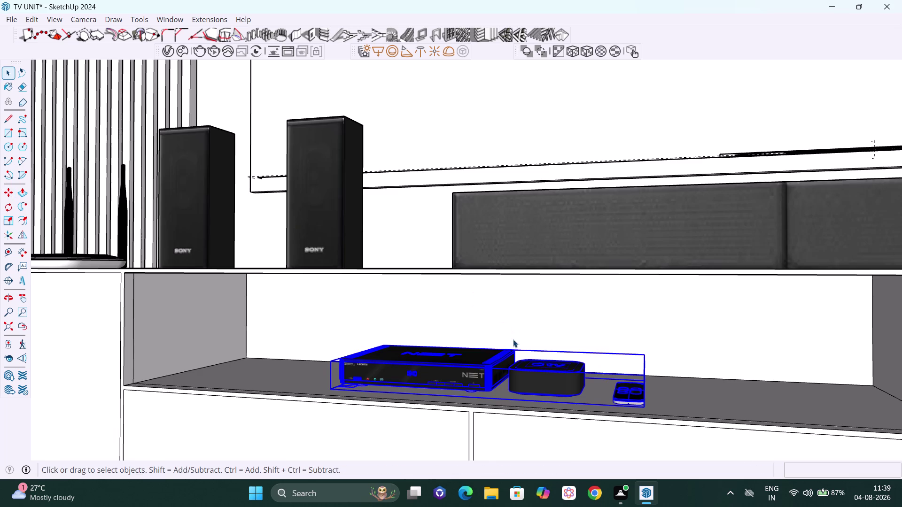
scroll(down, 3)
scroll(down, 3)
scroll(down, 3)
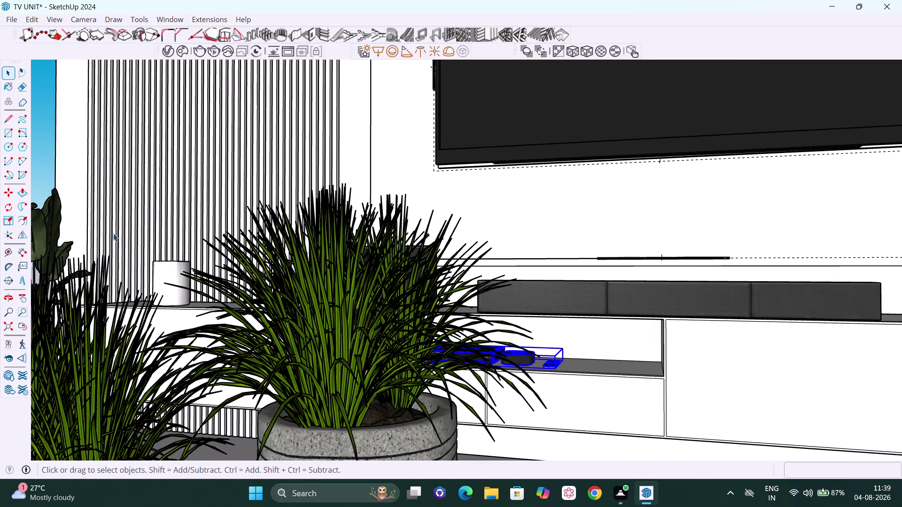
scroll(down, 3)
click(9, 323)
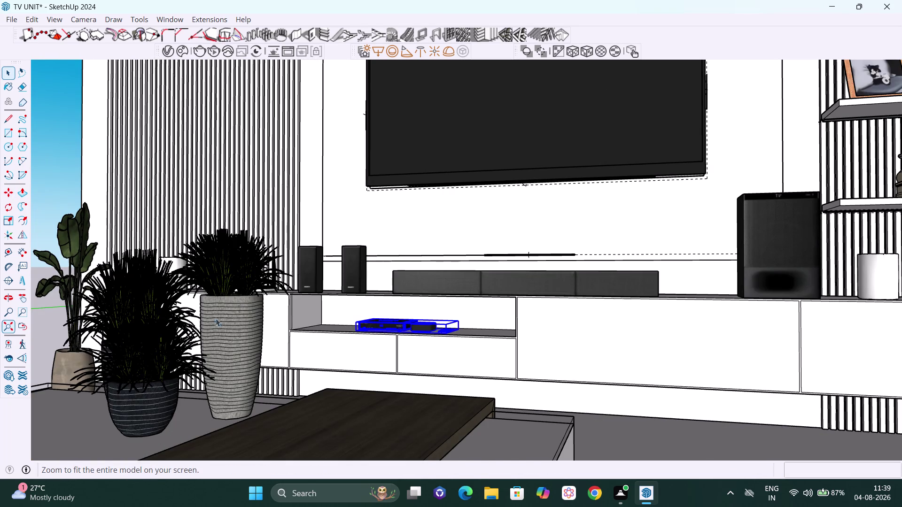
scroll(down, 3)
middle_drag(282, 329, 440, 342)
click(191, 293)
middle_drag(543, 232, 471, 258)
scroll(up, 3)
middle_drag(428, 341, 430, 370)
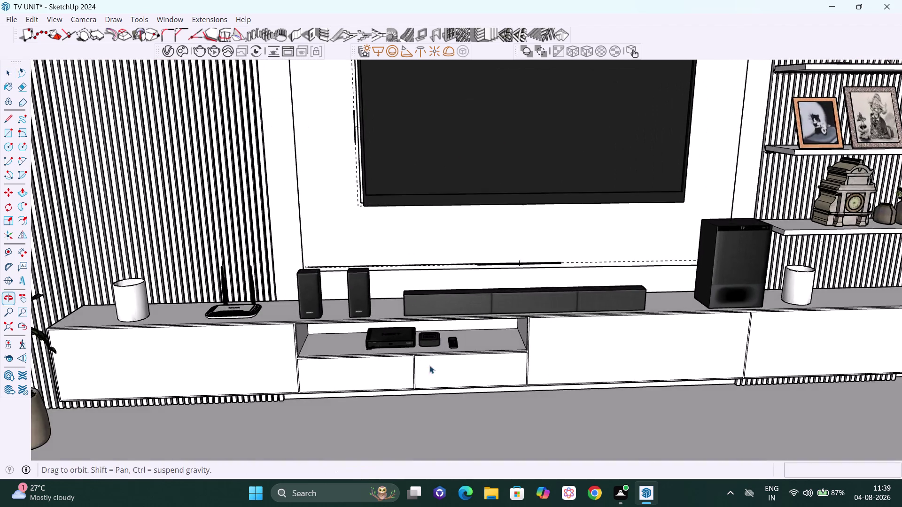
middle_drag(431, 370, 430, 367)
scroll(up, 3)
scroll(up, 3)
middle_drag(424, 305, 424, 287)
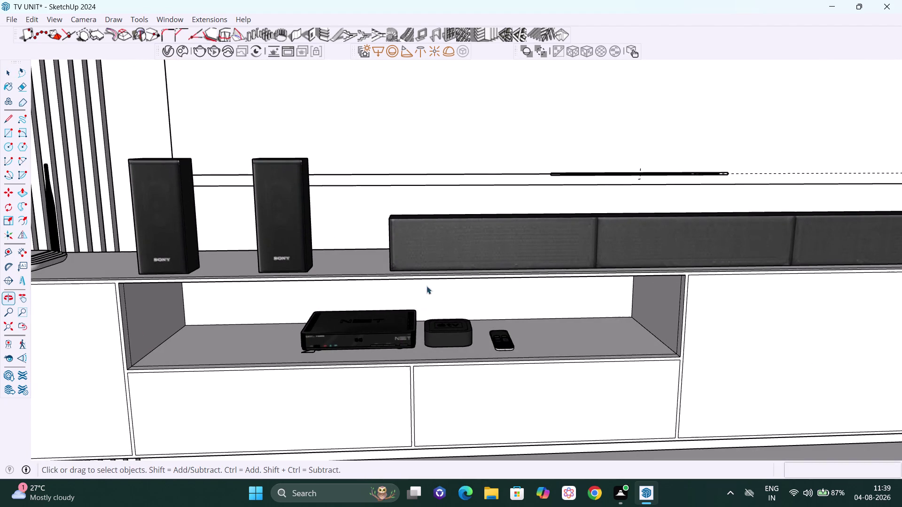
click(390, 338)
scroll(up, 3)
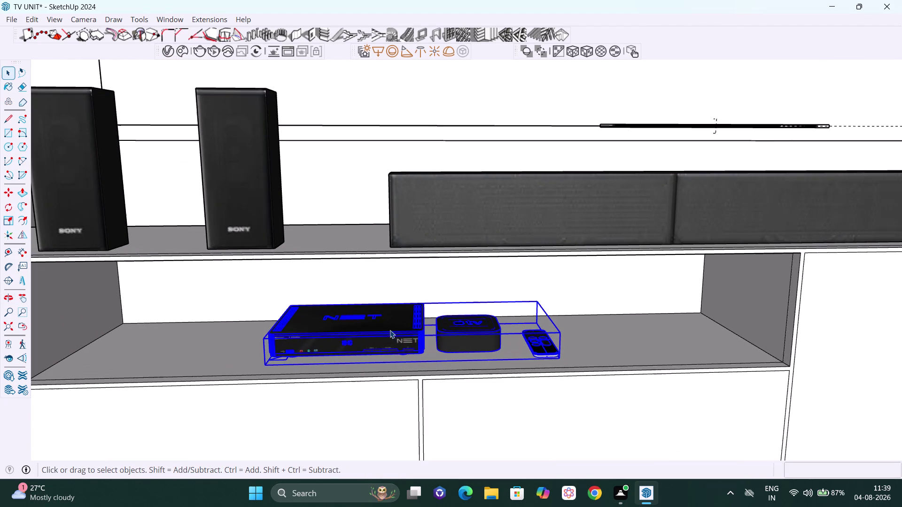
key(s)
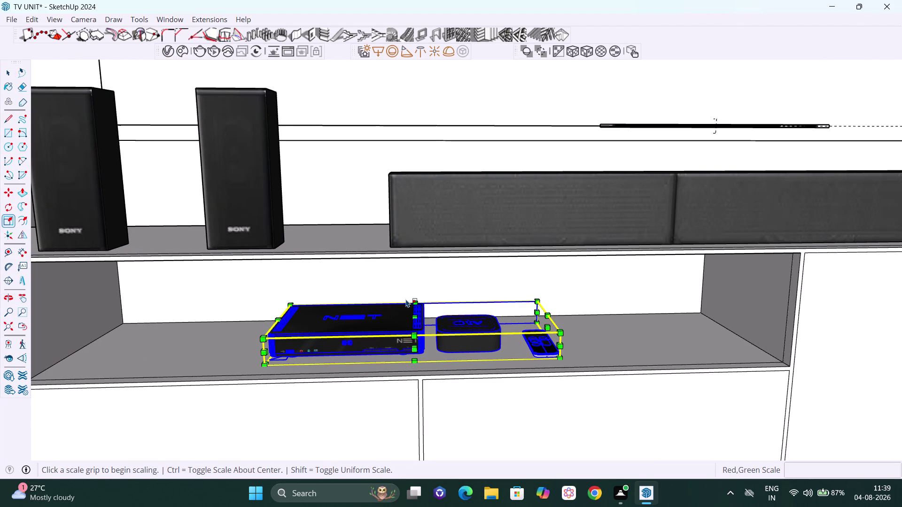
Stretch the device boxes, try a 10mm scale entry, then undo it.
drag(417, 321, 416, 304)
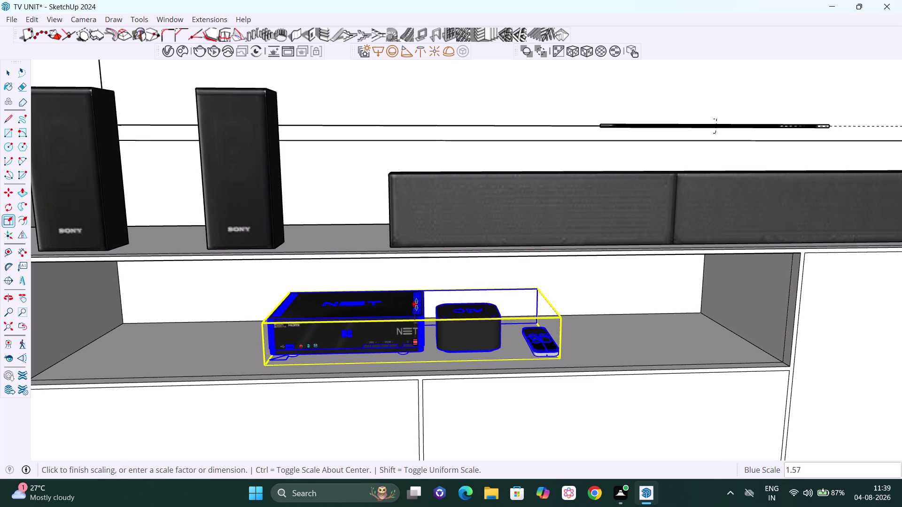
drag(416, 305, 417, 306)
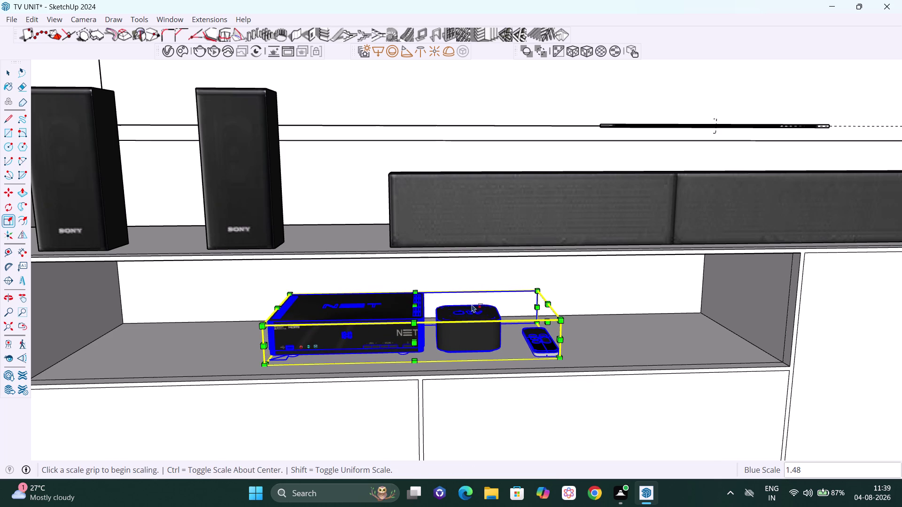
middle_drag(498, 329, 338, 307)
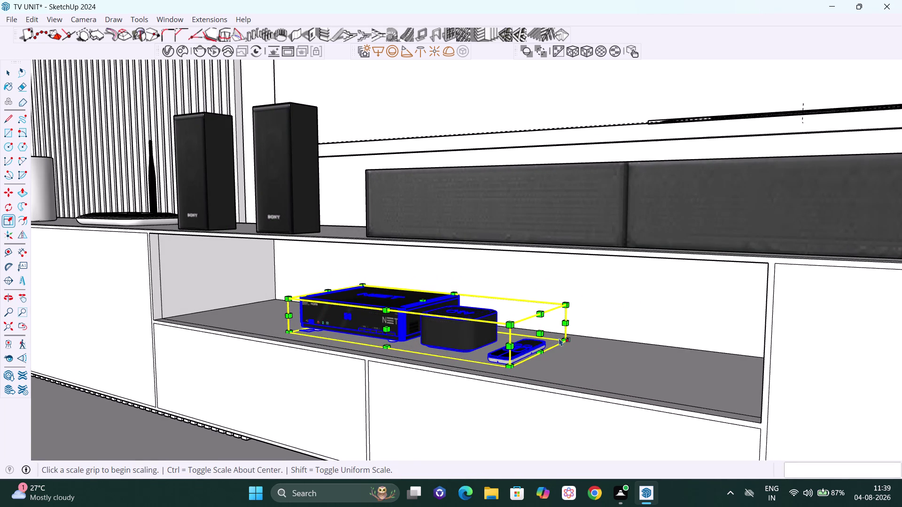
drag(542, 330, 556, 339)
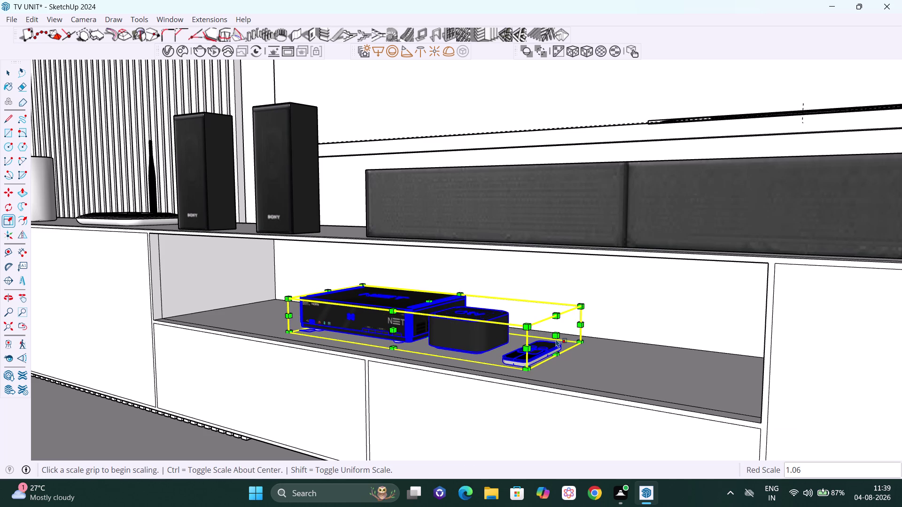
text(10)
key(BackSpace)
key(BackSpace)
text(10)
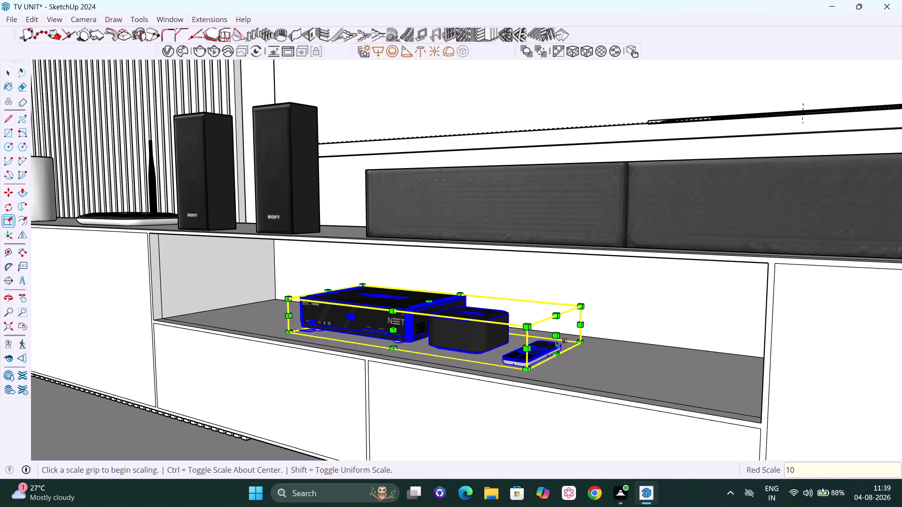
text(mm)
key(Return)
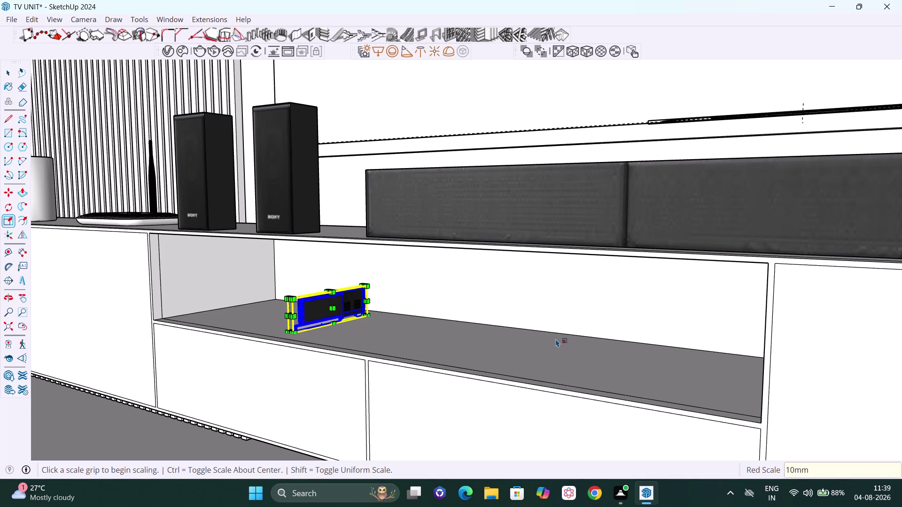
key(ctrl+z)
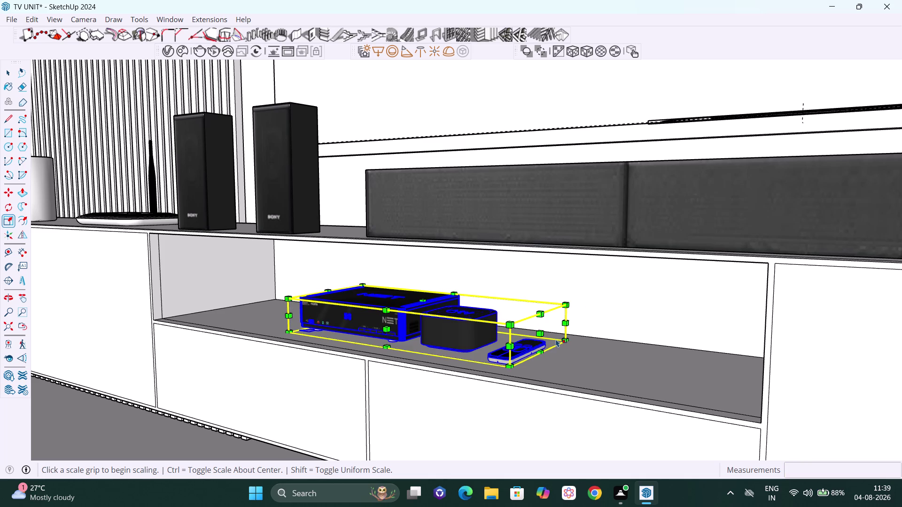
Scale the set-top box, media box and remote group slightly longer along the red axis.
drag(544, 331, 559, 338)
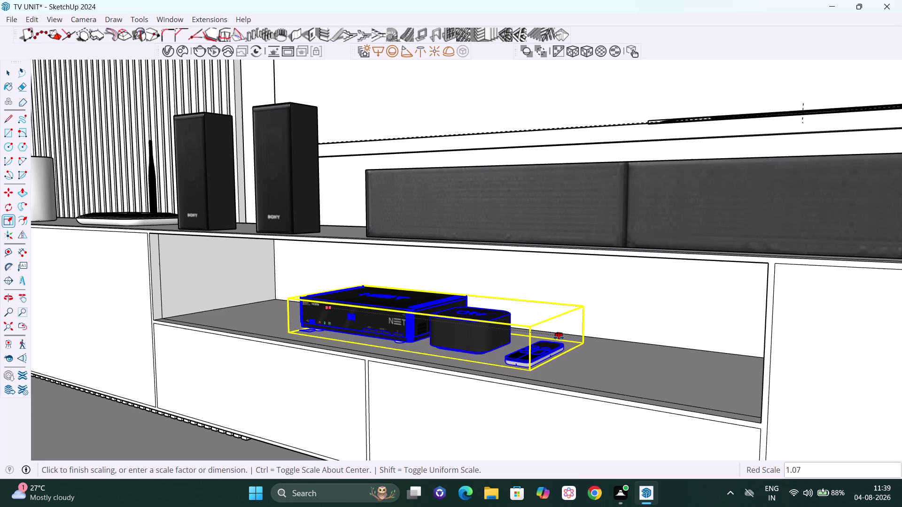
drag(558, 338, 564, 341)
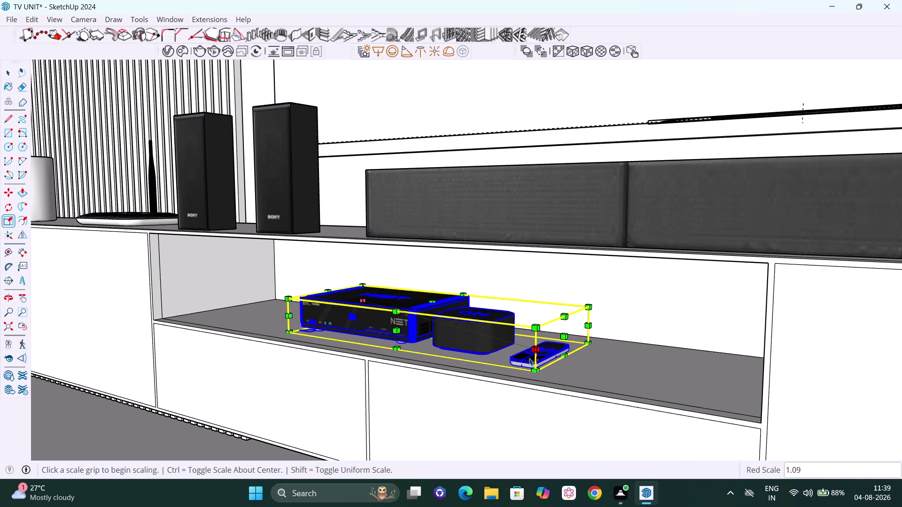
scroll(down, 3)
middle_drag(504, 335, 731, 352)
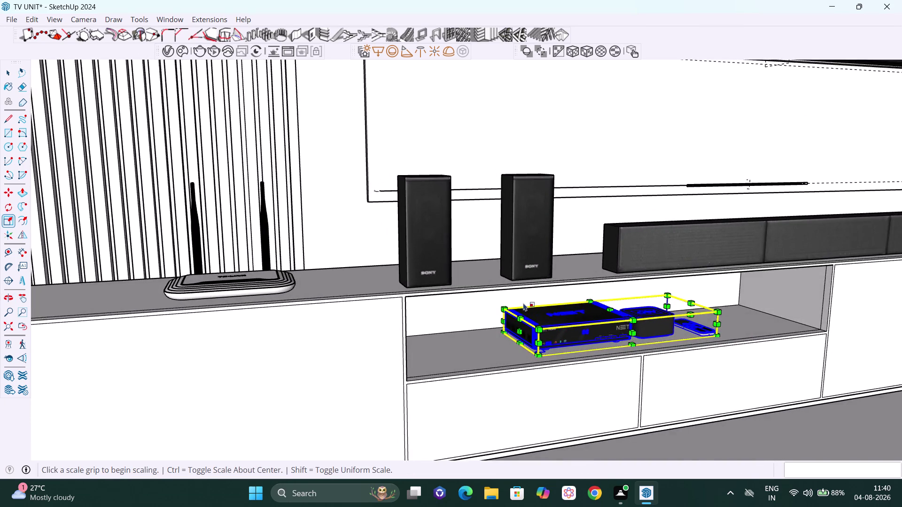
scroll(up, 3)
drag(521, 339, 514, 341)
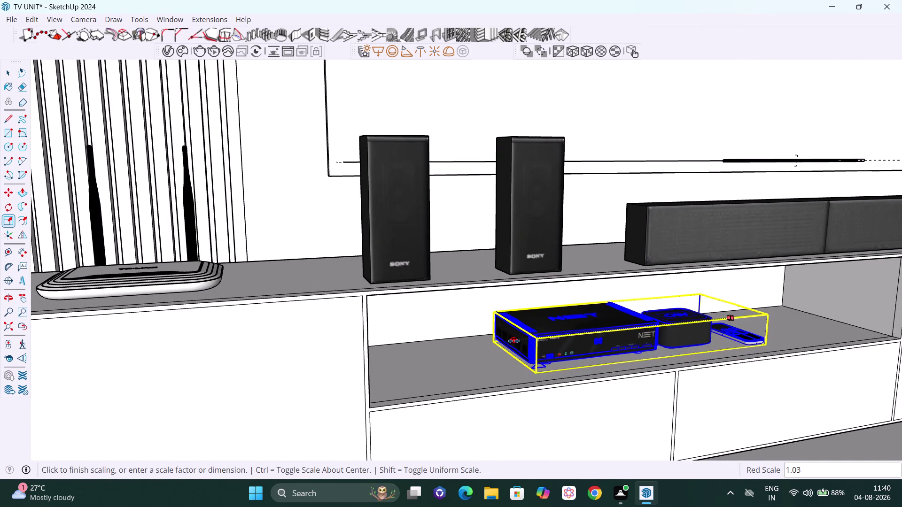
drag(515, 341, 495, 342)
scroll(down, 3)
middle_drag(731, 371, 645, 327)
scroll(down, 3)
middle_drag(774, 405, 650, 405)
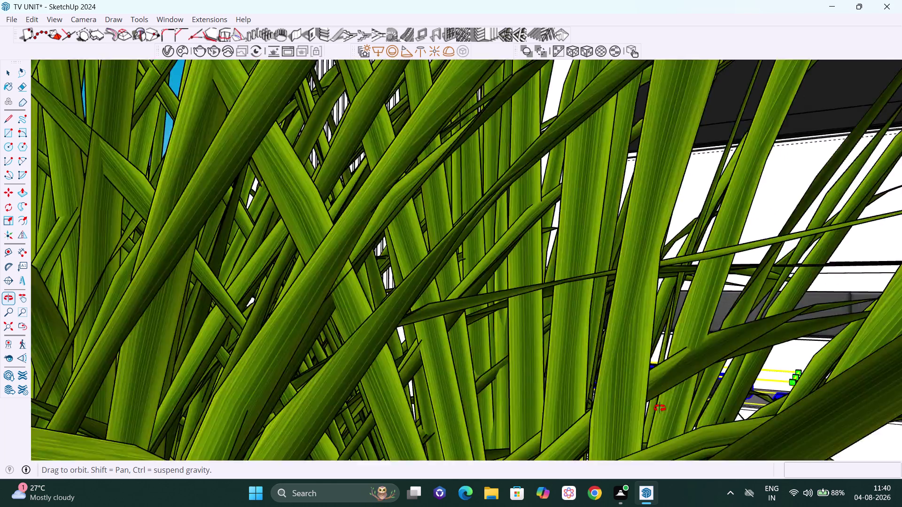
middle_drag(650, 405, 696, 407)
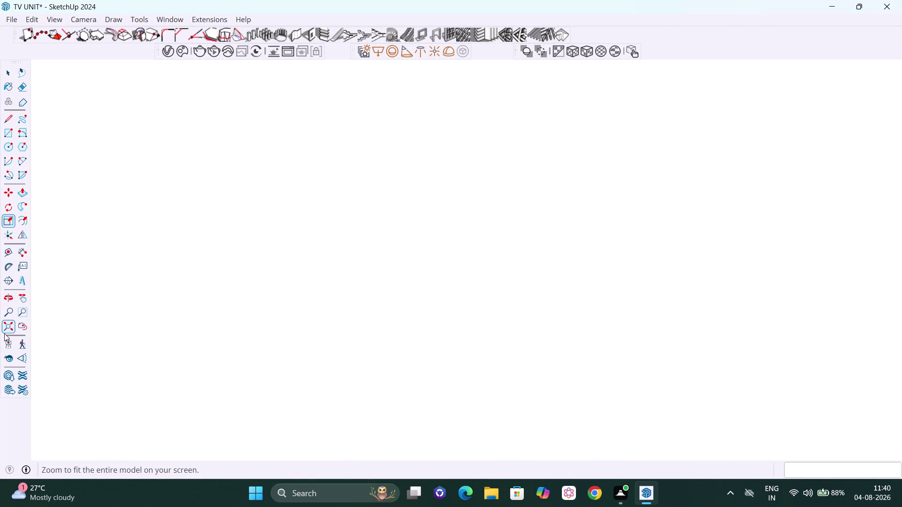
click(5, 334)
key(space)
click(180, 320)
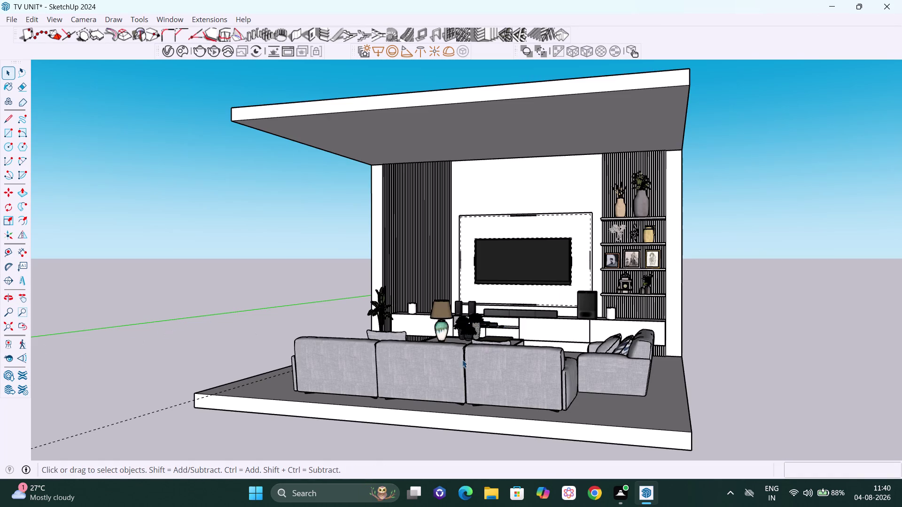
middle_drag(468, 362, 574, 393)
scroll(up, 3)
scroll(up, 3)
middle_drag(470, 291, 471, 315)
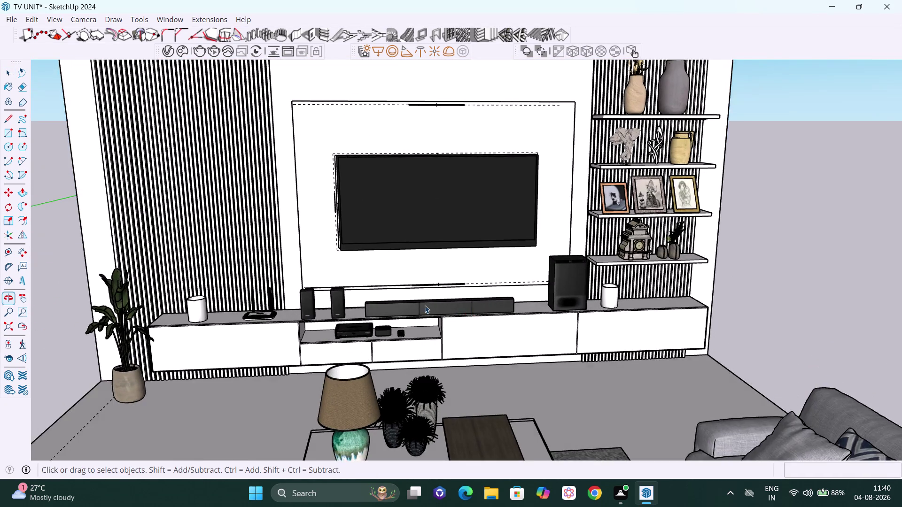
scroll(up, 3)
scroll(up, 3)
middle_drag(423, 373, 416, 338)
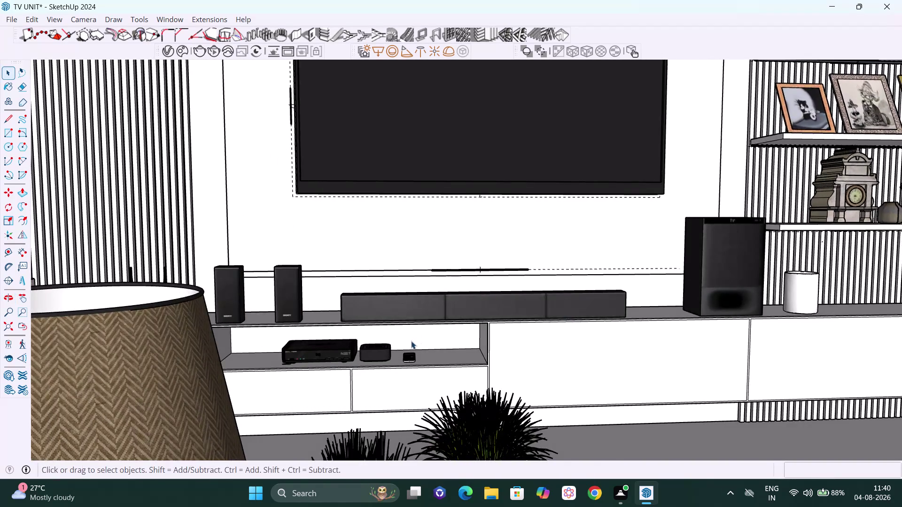
scroll(up, 3)
middle_drag(407, 343, 373, 339)
scroll(down, 3)
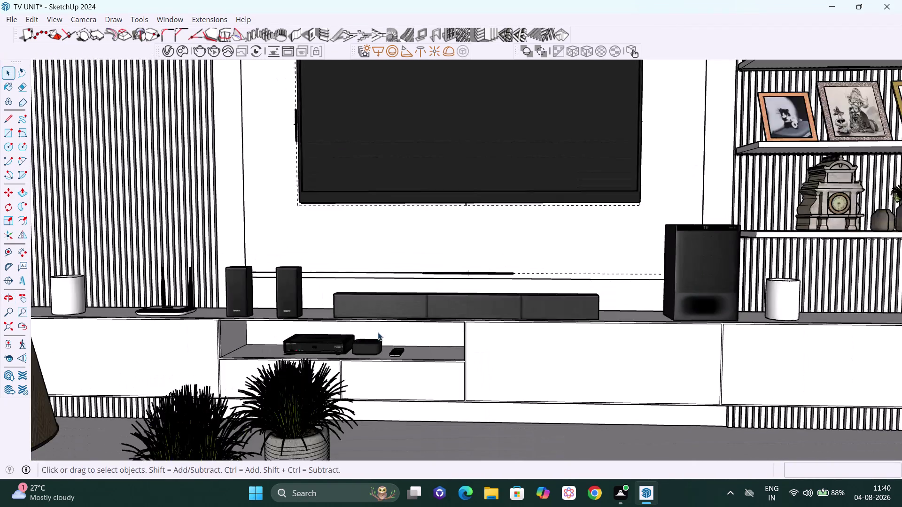
scroll(down, 3)
scroll(down, 3)
middle_drag(493, 392, 557, 446)
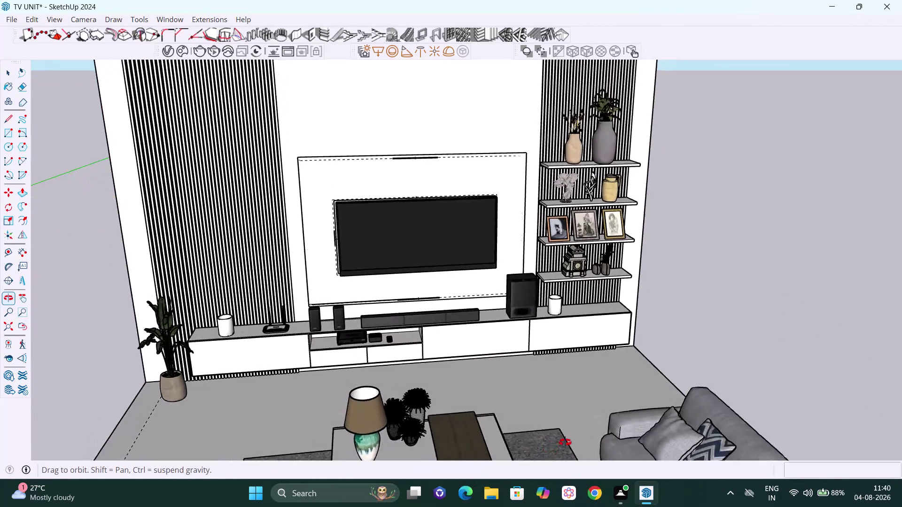
middle_drag(557, 446, 541, 410)
scroll(down, 3)
middle_drag(597, 390, 487, 371)
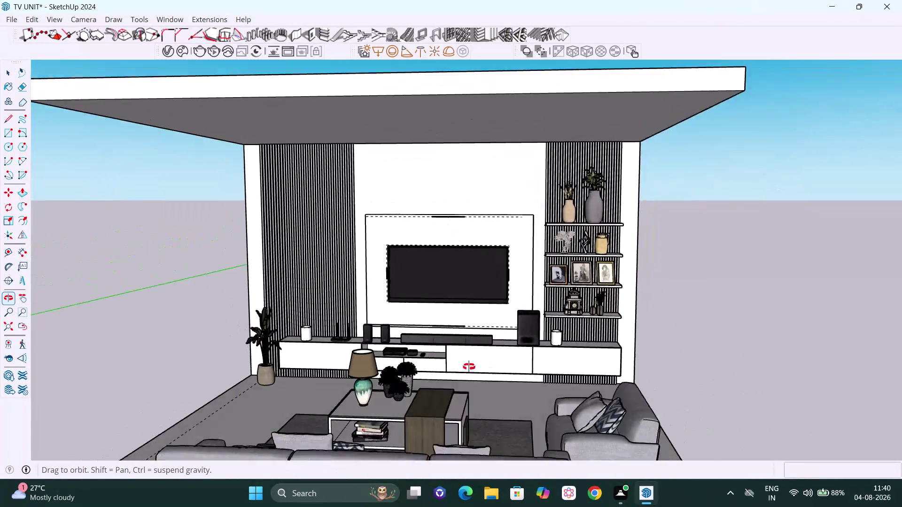
middle_drag(487, 371, 575, 399)
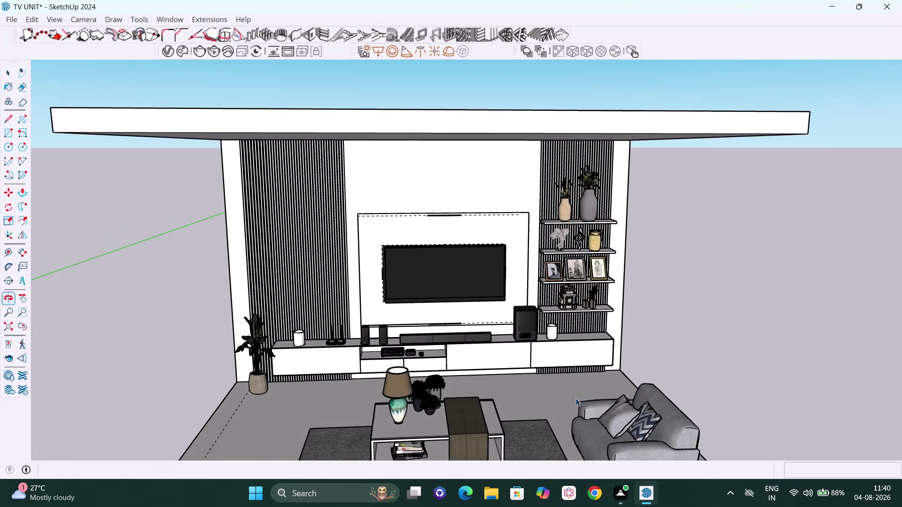
scroll(up, 3)
scroll(up, 3)
middle_drag(573, 382, 553, 365)
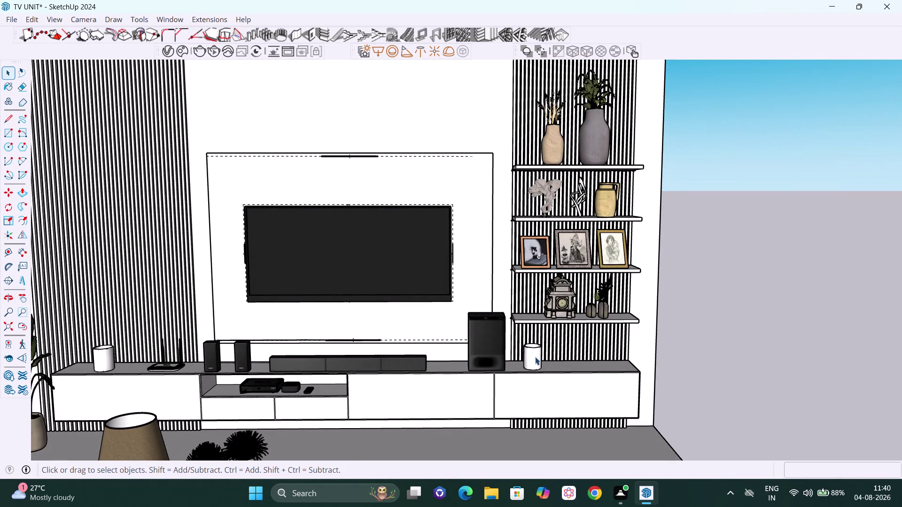
Move the white cylindrical speaker 6 inches right along the red axis.
click(535, 357)
key(m)
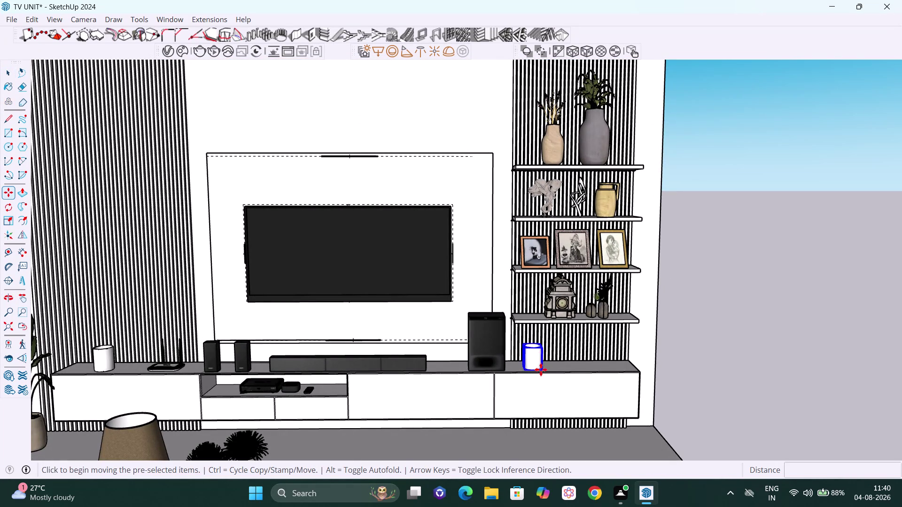
key(Right)
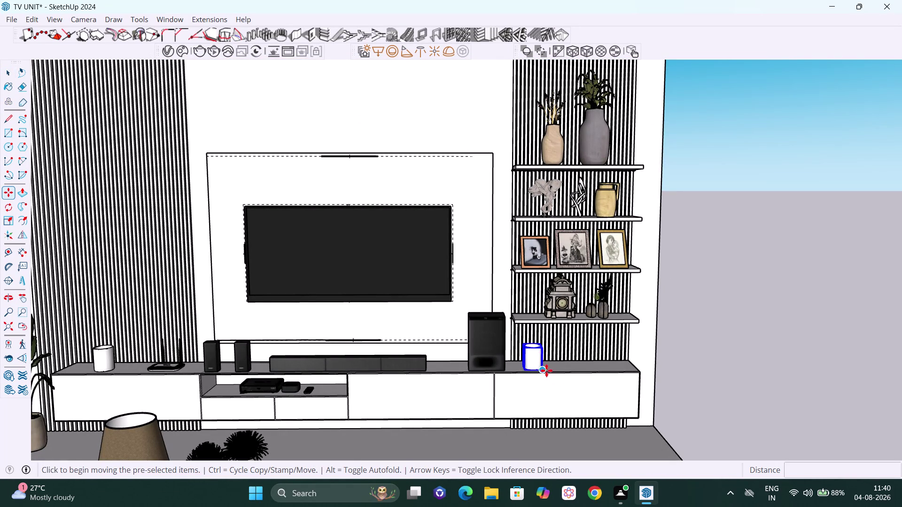
click(545, 368)
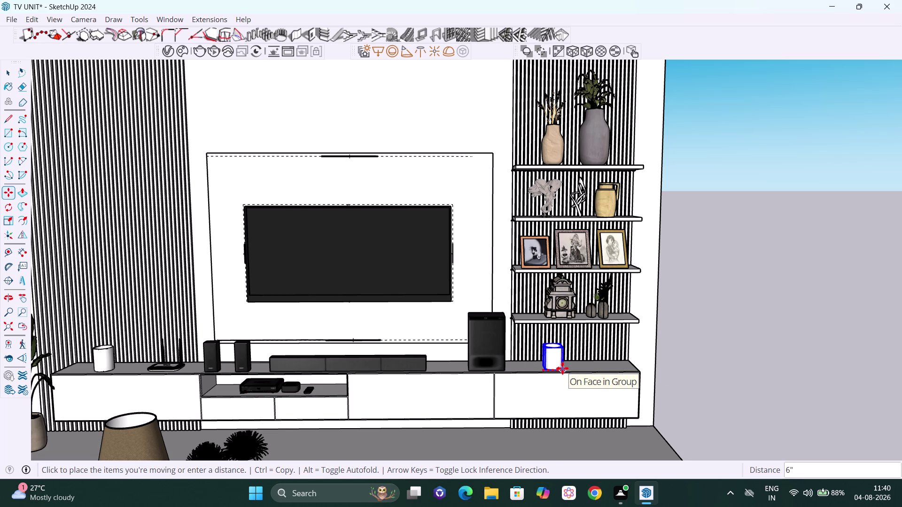
click(564, 369)
key(space)
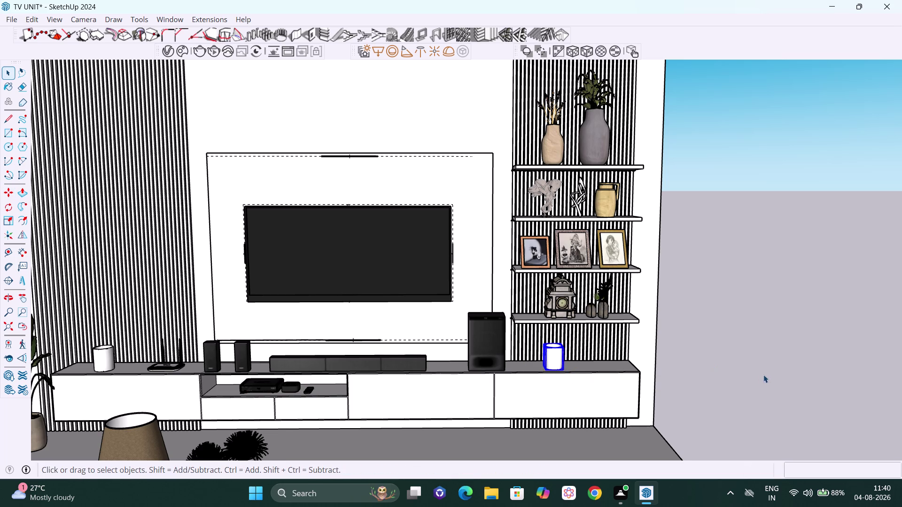
click(763, 373)
scroll(down, 3)
middle_drag(752, 390, 495, 371)
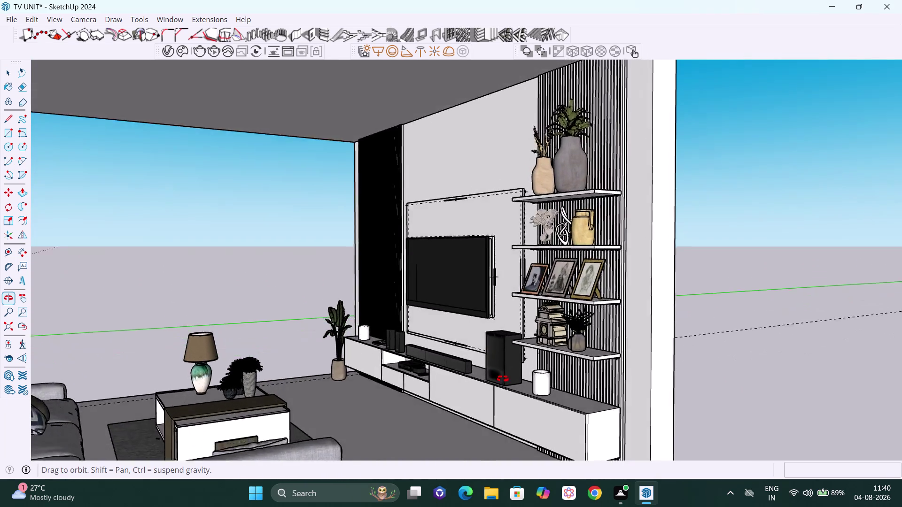
middle_drag(495, 371, 699, 403)
scroll(down, 3)
middle_drag(612, 383, 683, 390)
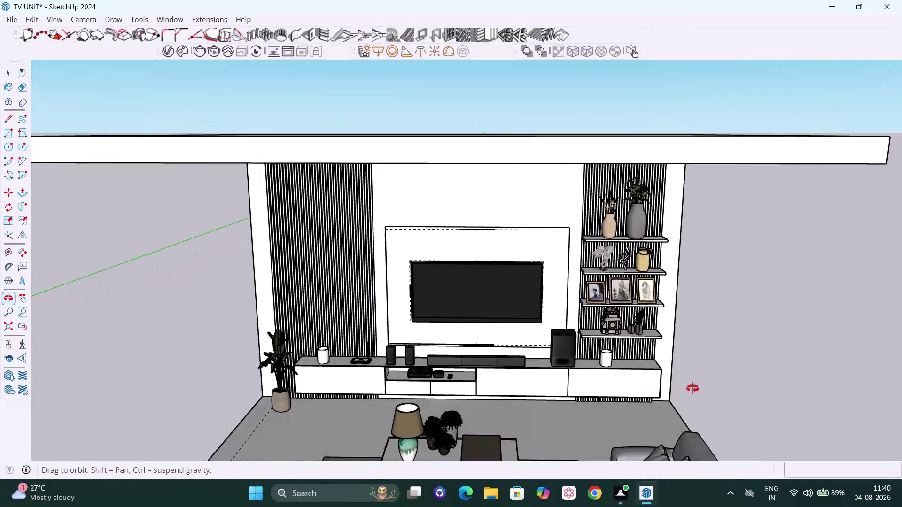
middle_drag(683, 390, 696, 312)
scroll(down, 3)
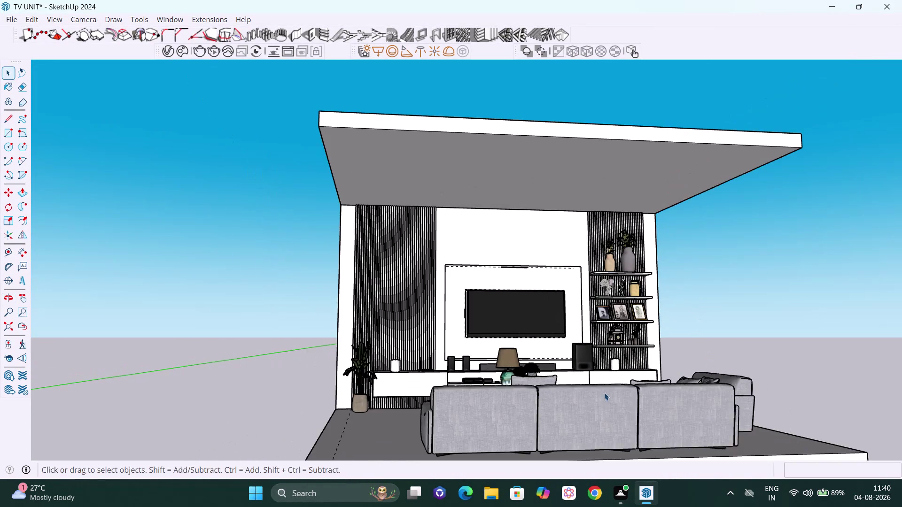
middle_drag(604, 392, 567, 460)
scroll(up, 3)
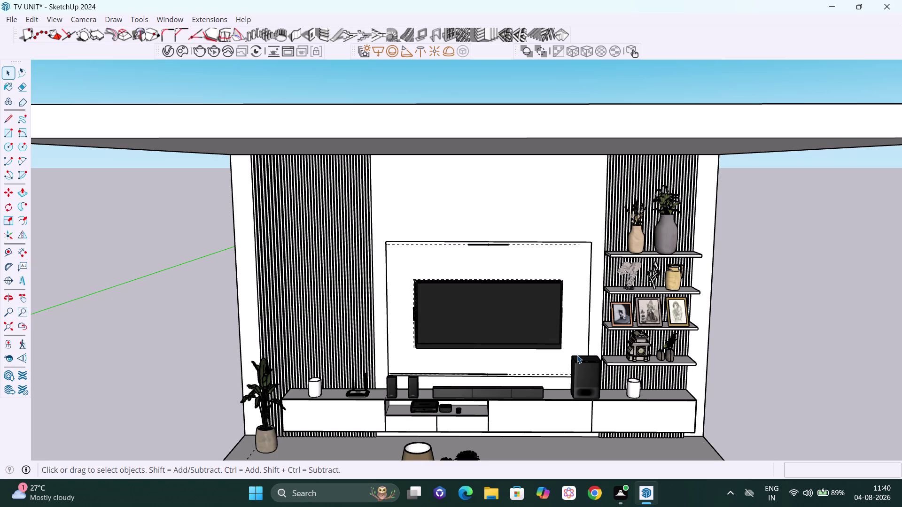
scroll(up, 3)
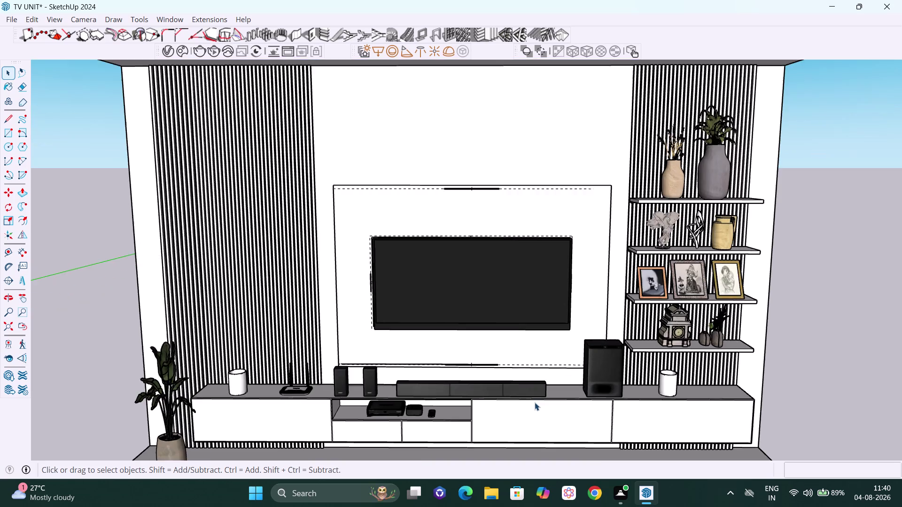
scroll(up, 3)
middle_drag(531, 440, 350, 404)
scroll(down, 3)
scroll(down, 3)
middle_drag(405, 404, 542, 390)
scroll(down, 3)
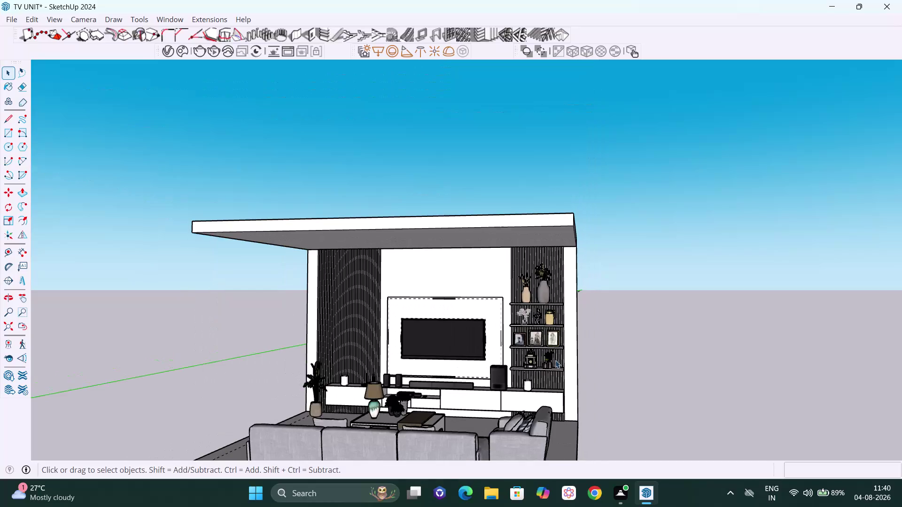
middle_drag(553, 361, 590, 366)
middle_drag(579, 341, 574, 302)
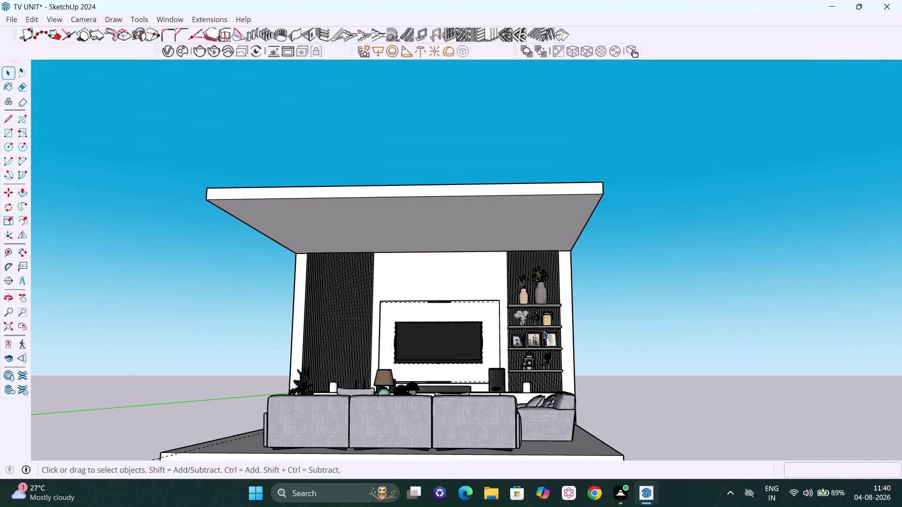
key(h)
drag(541, 327, 601, 436)
middle_drag(598, 388, 597, 342)
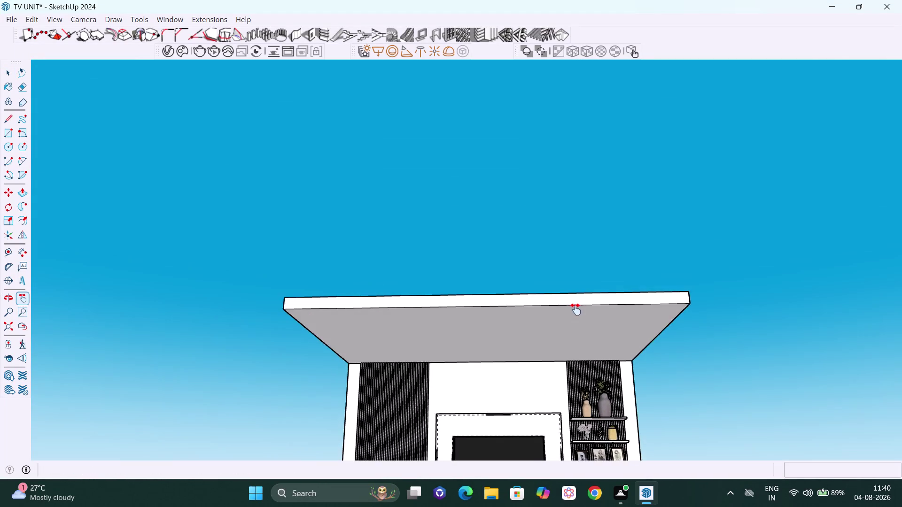
scroll(up, 3)
scroll(down, 3)
middle_drag(590, 316, 851, 298)
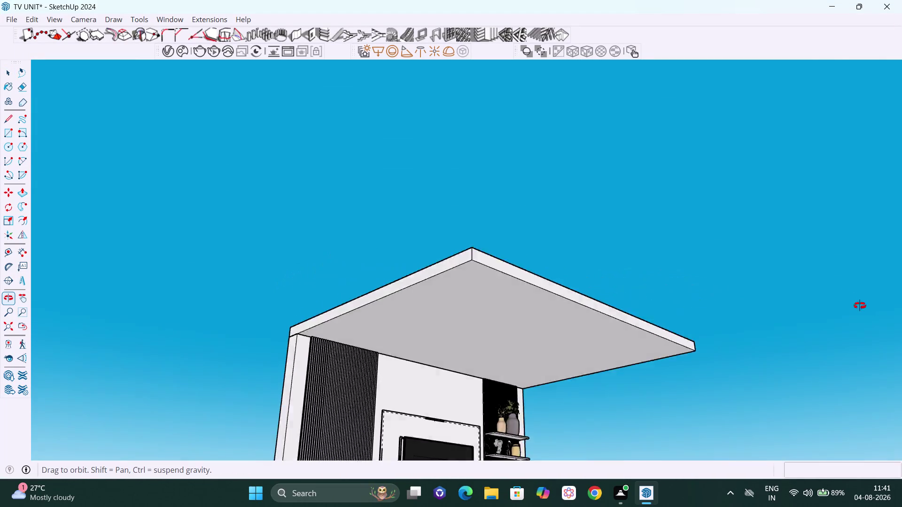
middle_drag(851, 298, 557, 240)
key(space)
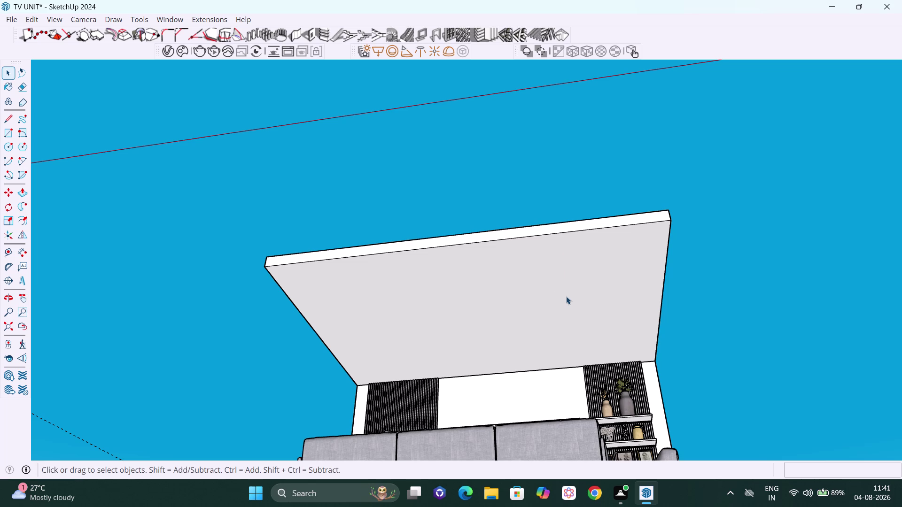
middle_drag(490, 302, 514, 348)
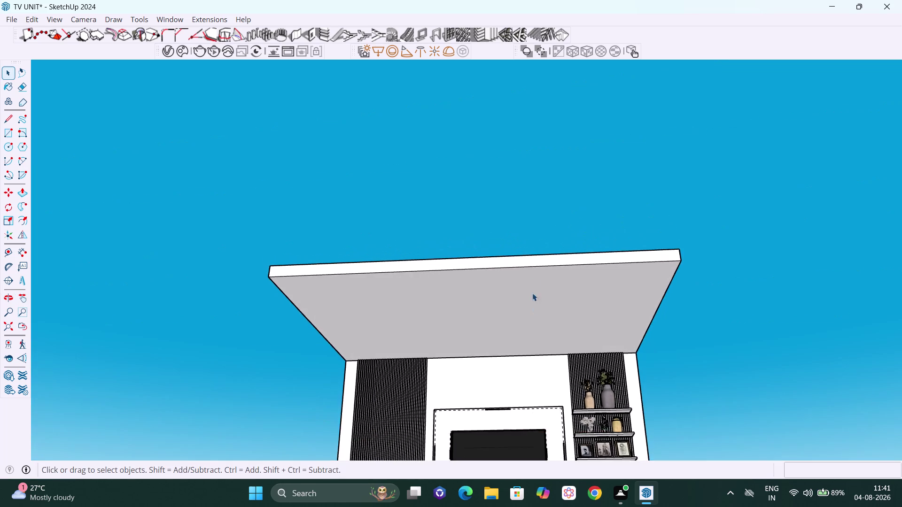
scroll(up, 3)
middle_drag(528, 269, 535, 289)
Select the ceiling slab's underside face.
middle_drag(541, 290, 545, 280)
click(550, 303)
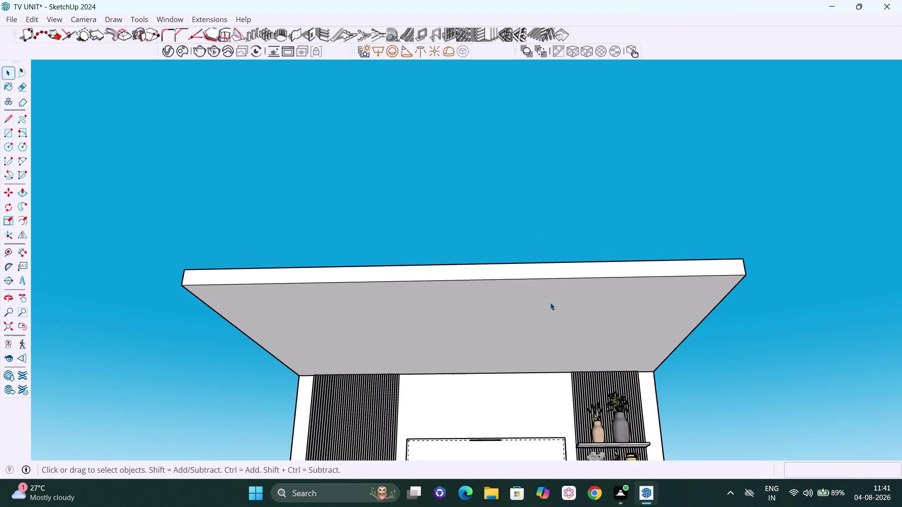
double_click(543, 301)
click(532, 299)
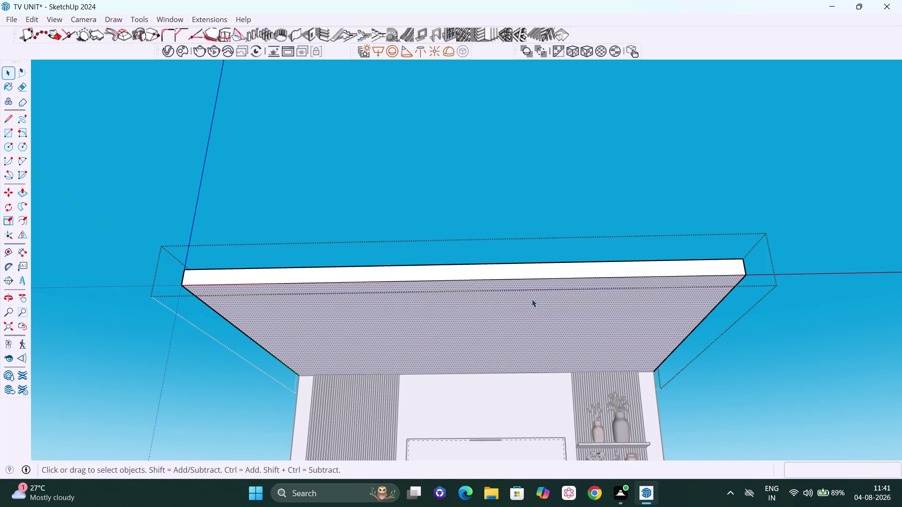
key(p)
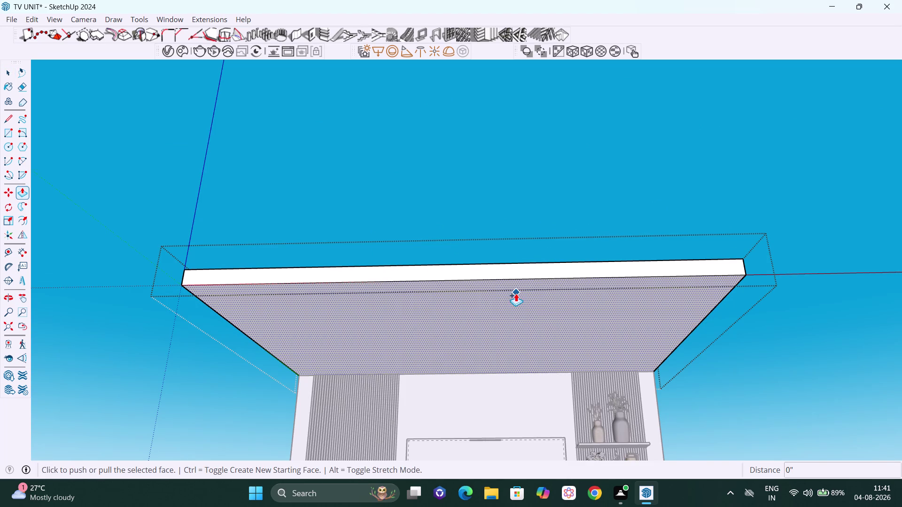
Offset the underside's edges inward by 1.5 feet.
key(f)
click(508, 278)
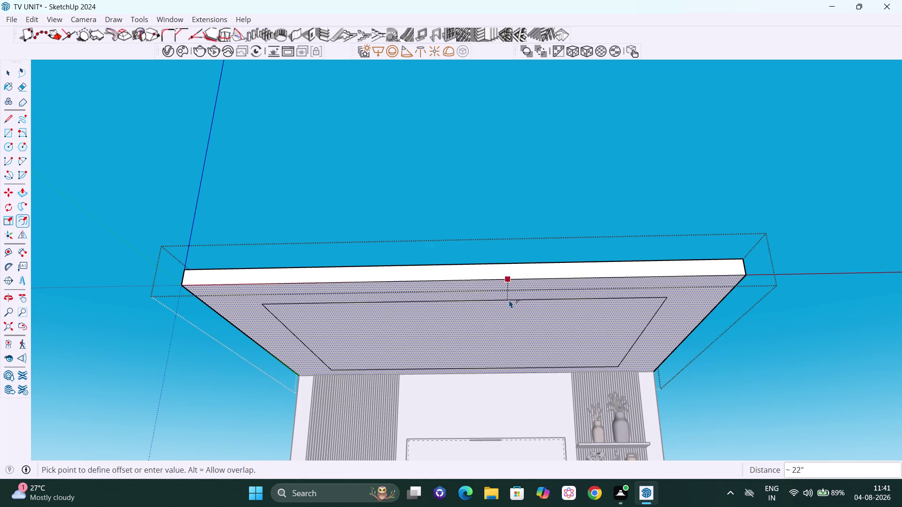
text(1.5)
key(BackSpace)
key(BackSpace)
key(apostrophe)
key(Return)
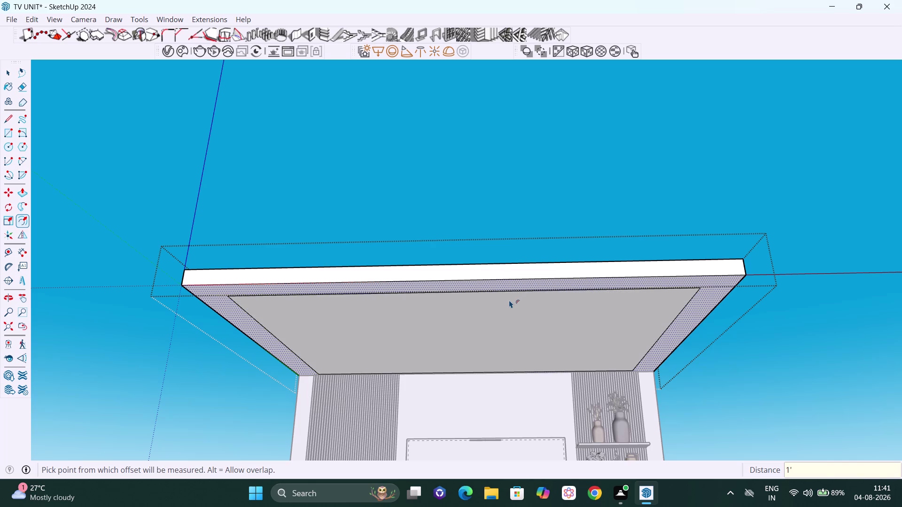
key(space)
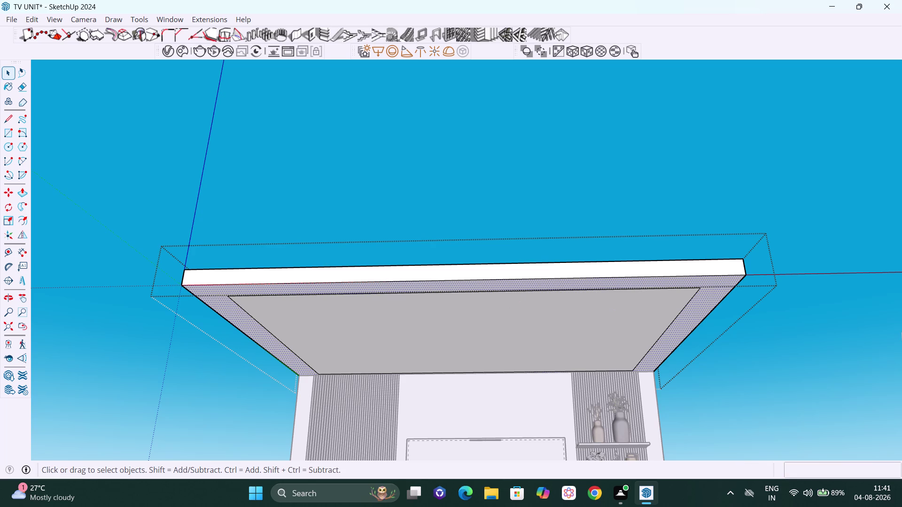
click(901, 333)
scroll(down, 3)
Orbit beneath the slab to inspect the inset outline on its underside.
middle_drag(774, 320, 481, 246)
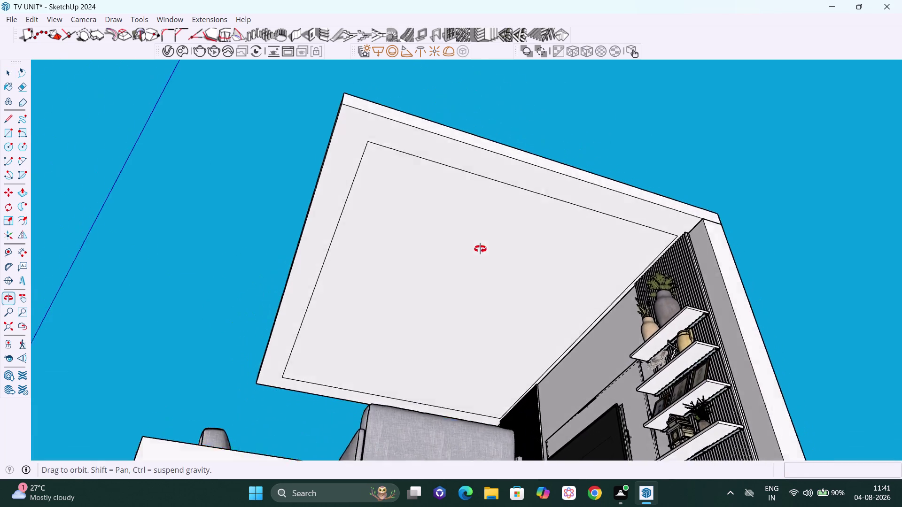
middle_drag(482, 246, 461, 361)
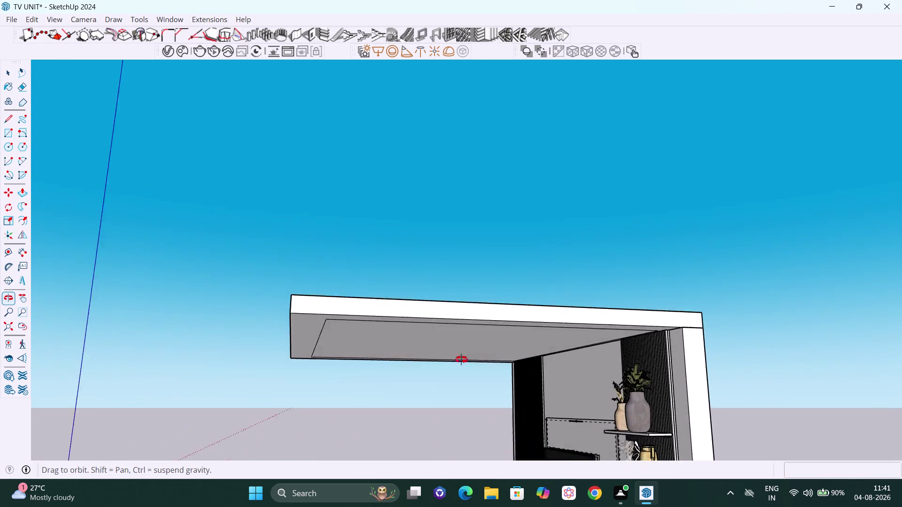
middle_drag(461, 362, 555, 285)
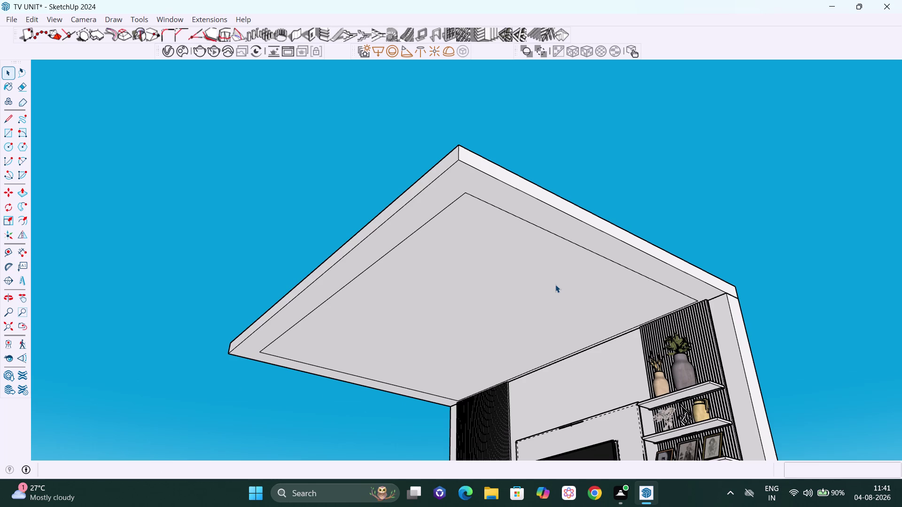
middle_drag(589, 300, 569, 302)
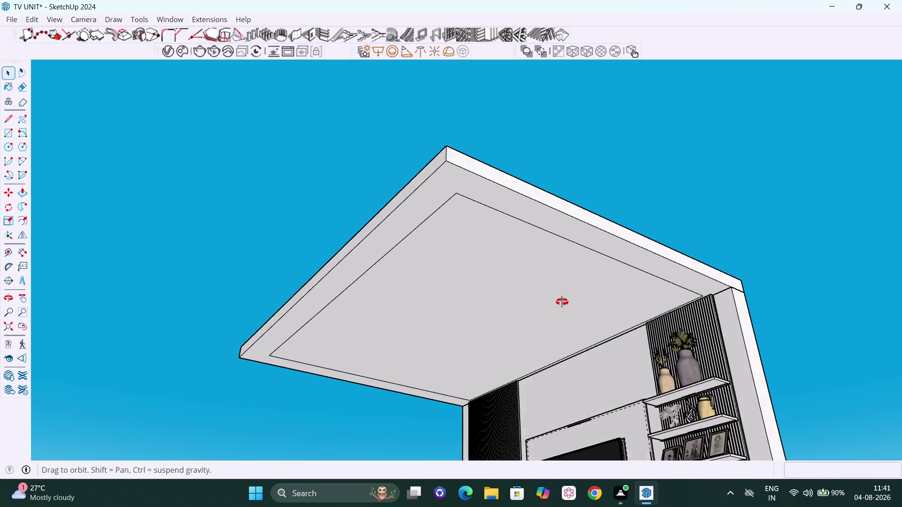
middle_drag(569, 302, 392, 413)
scroll(up, 3)
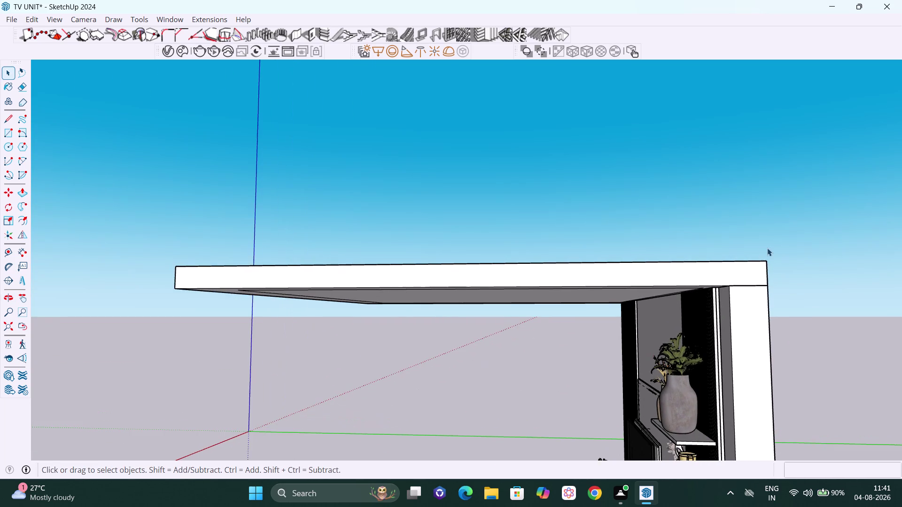
middle_drag(722, 293, 801, 177)
scroll(up, 3)
scroll(down, 3)
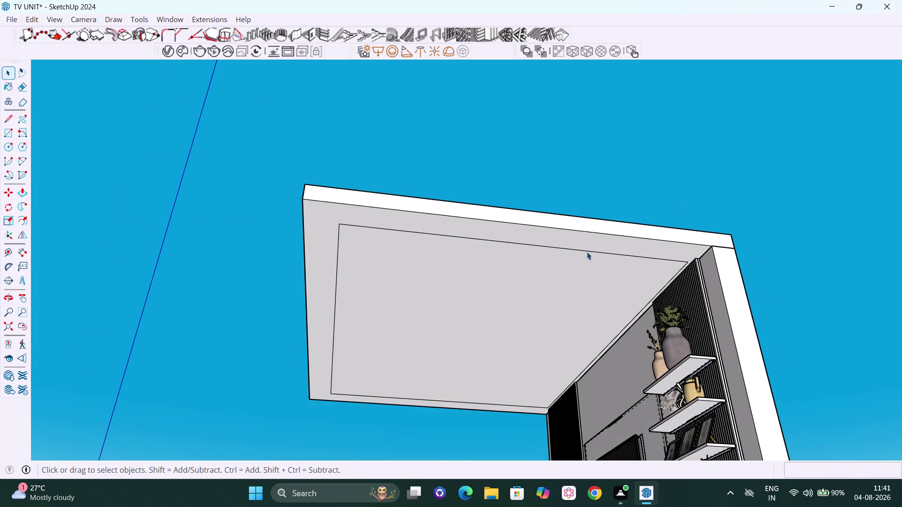
Undo the 1.5-foot offset so the underside is a single face again.
middle_drag(552, 237, 826, 229)
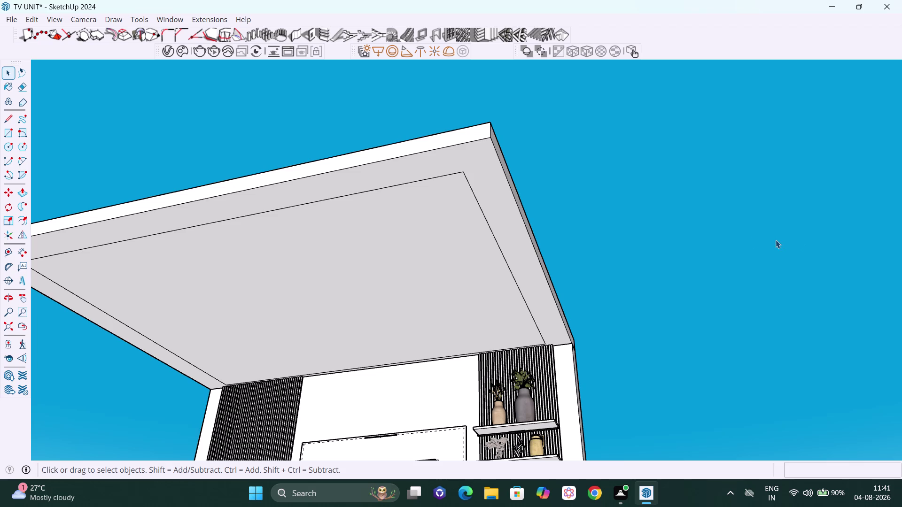
scroll(down, 3)
middle_drag(490, 193, 536, 200)
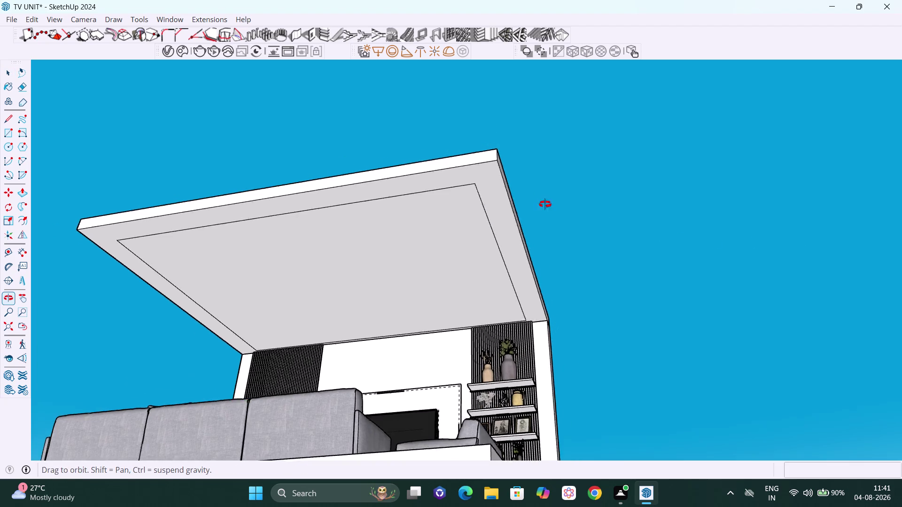
middle_drag(536, 200, 567, 216)
scroll(up, 3)
key(ctrl+z)
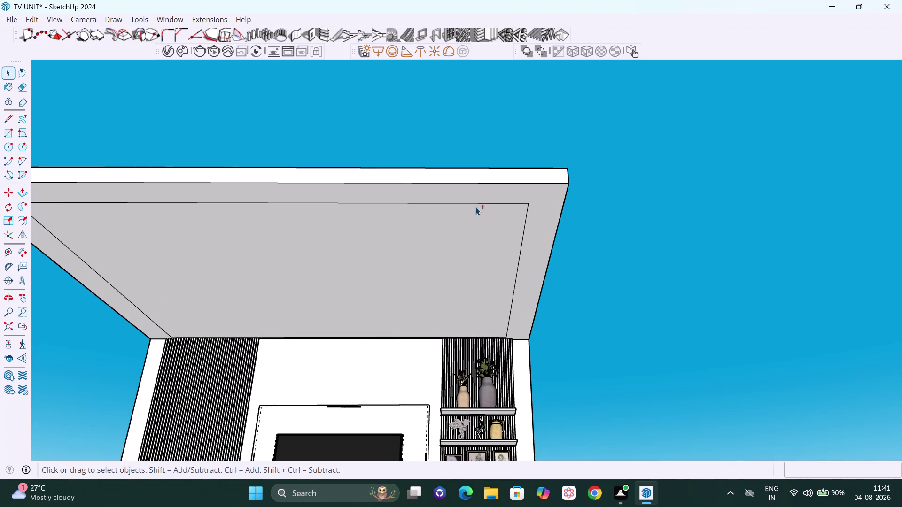
key(ctrl+z)
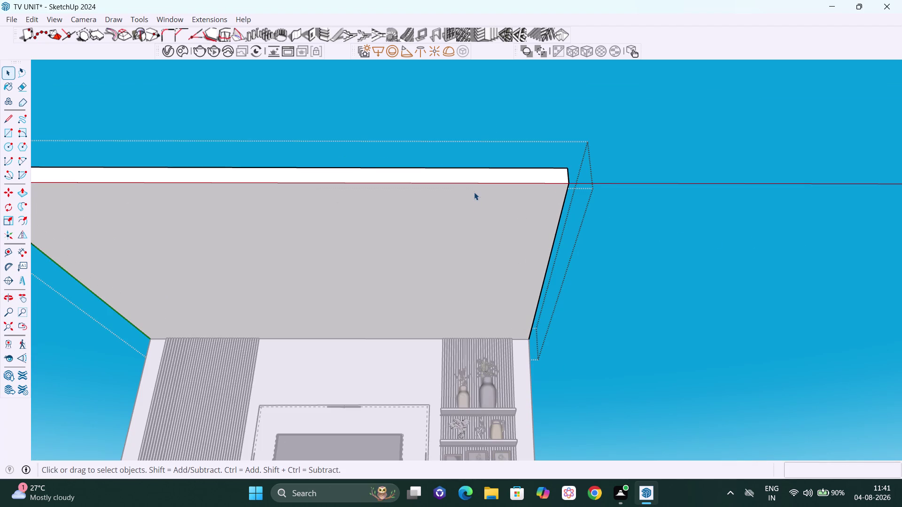
Offset the underside's edges inward by 2 feet.
key(f)
click(467, 188)
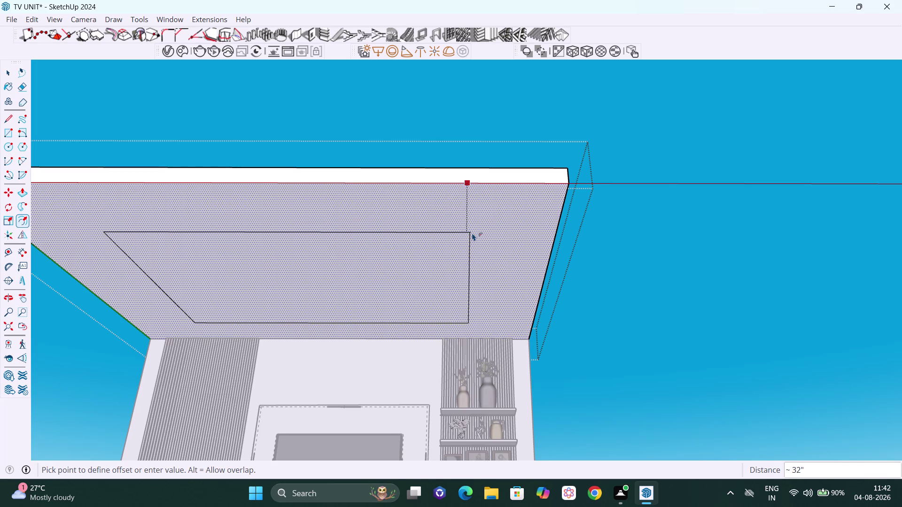
text(2')
key(Return)
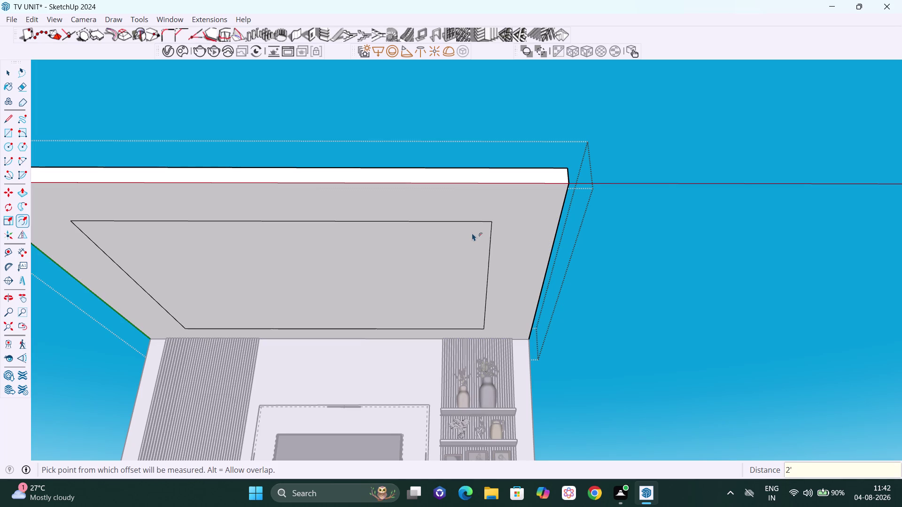
key(space)
click(689, 262)
scroll(down, 3)
Orbit beneath the slab to check the new central panel and border.
middle_drag(685, 273, 436, 247)
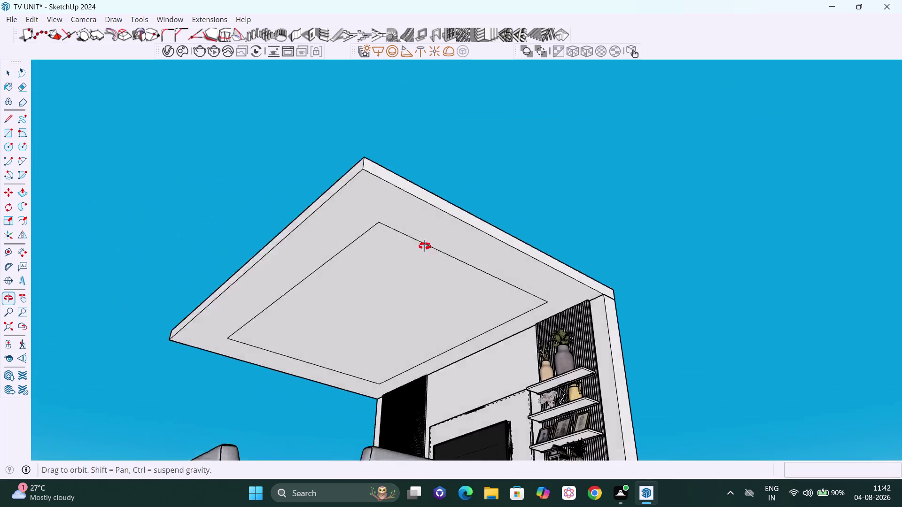
middle_drag(436, 247, 301, 299)
middle_drag(325, 286, 315, 298)
scroll(up, 3)
scroll(up, 3)
middle_drag(395, 288, 311, 251)
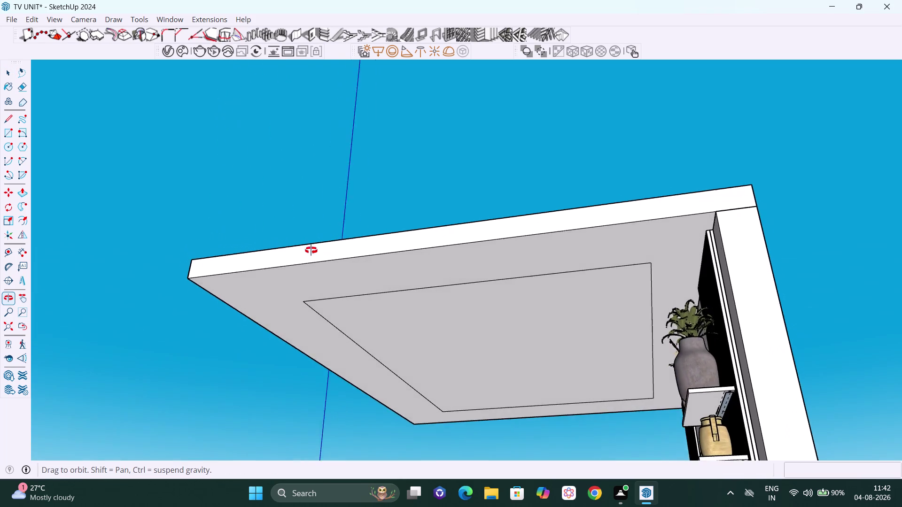
middle_drag(311, 250, 732, 276)
click(366, 260)
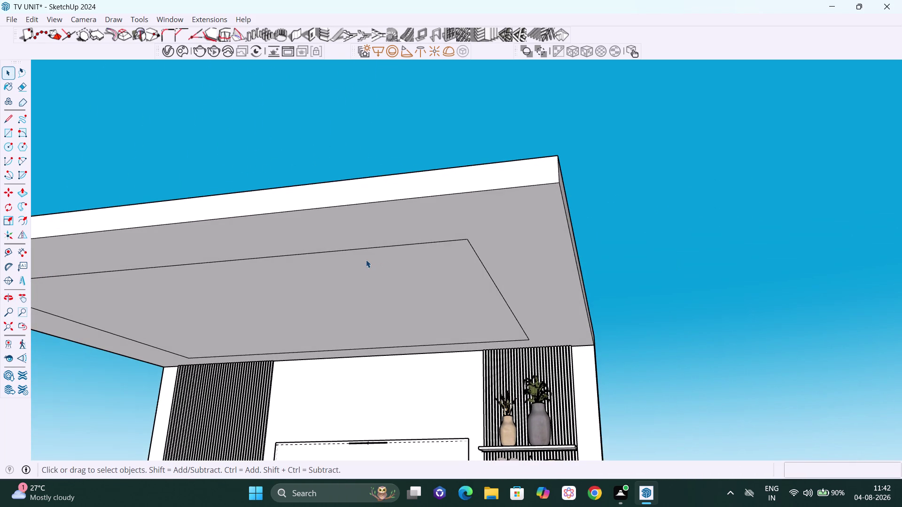
click(370, 260)
click(370, 260)
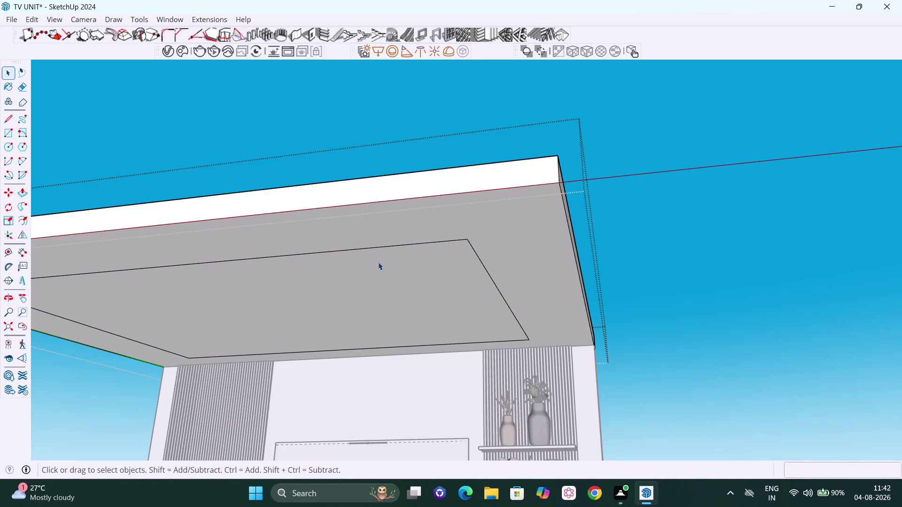
Recess the central panel 30mm into the slab, then undo it.
click(378, 262)
key(p)
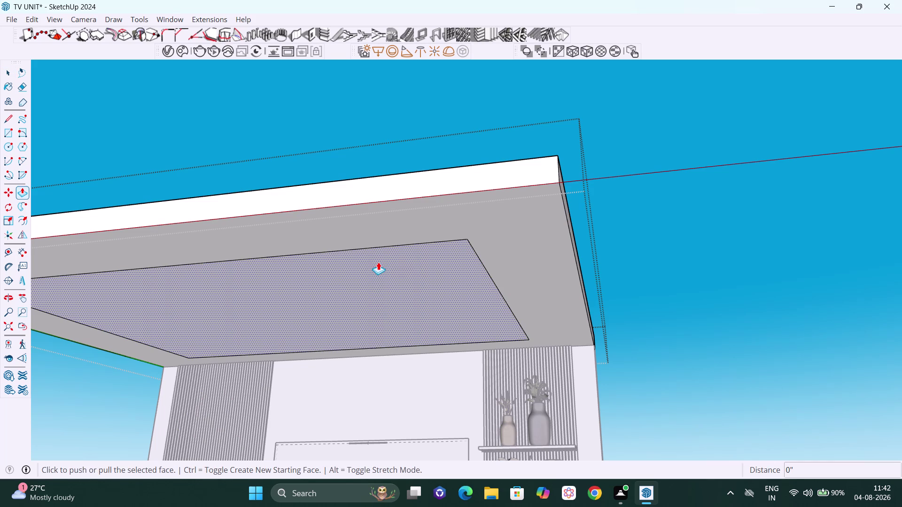
click(416, 264)
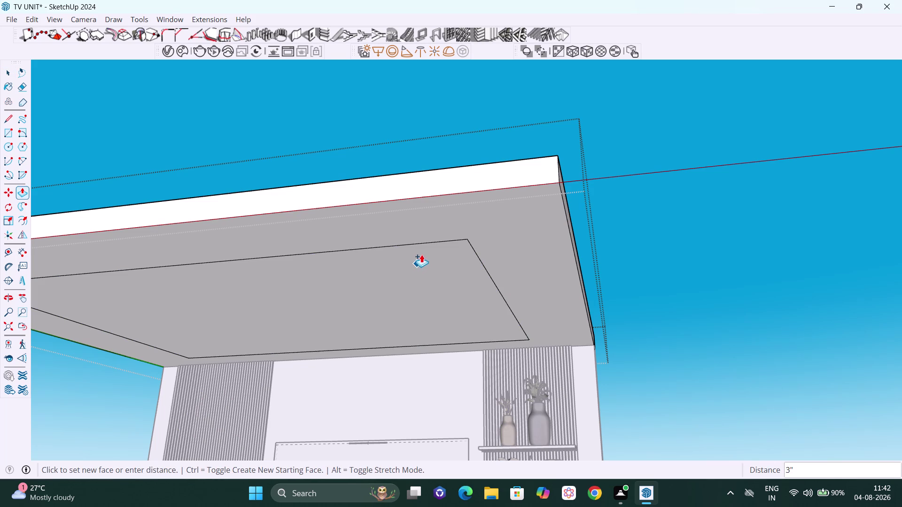
middle_drag(442, 233, 589, 238)
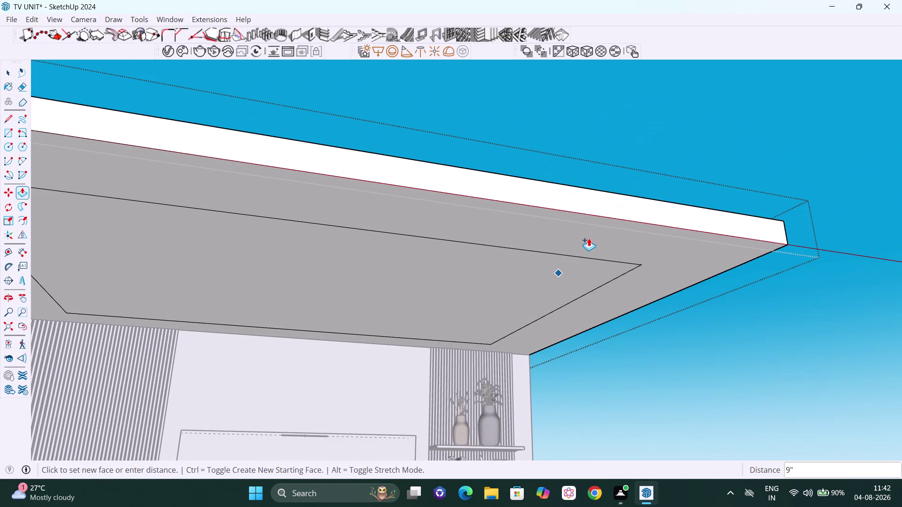
key(Escape)
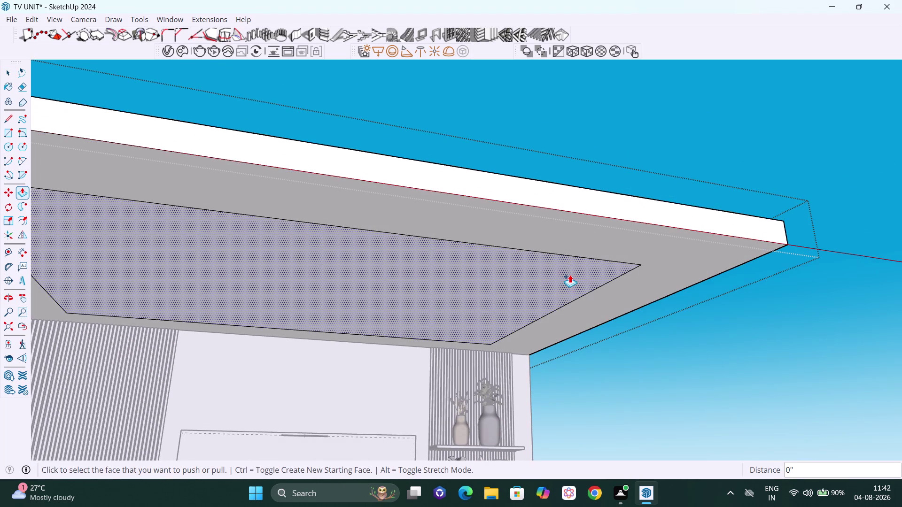
click(569, 275)
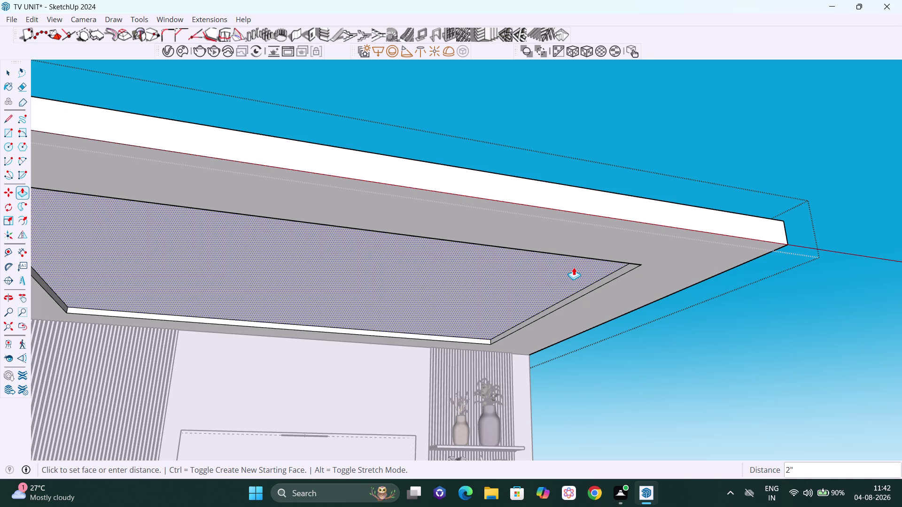
text(30)
text(m)
text(m)
key(Return)
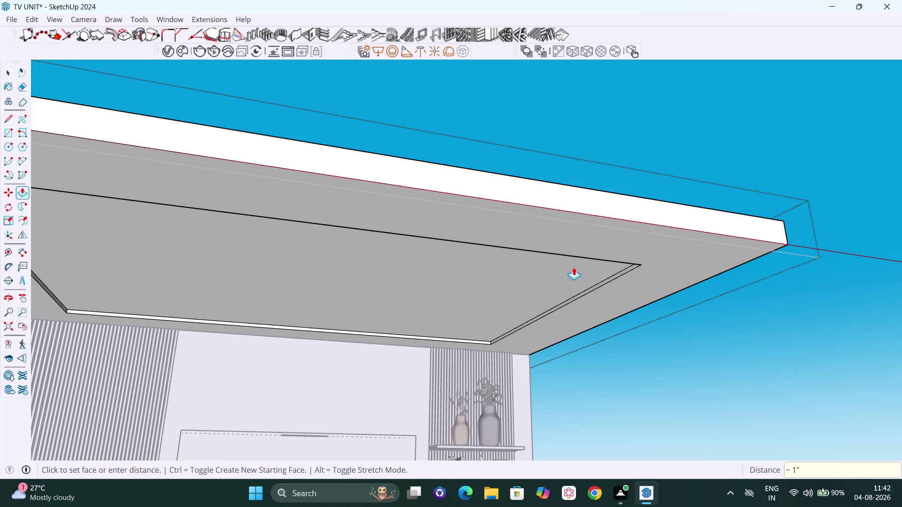
middle_drag(589, 311, 591, 320)
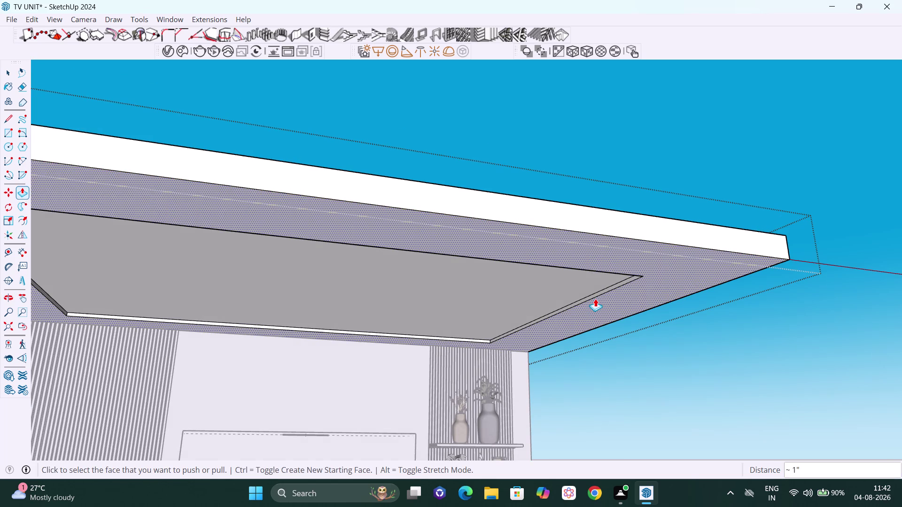
key(ctrl+z)
Recess the central panel 3 inches into the slab.
click(568, 286)
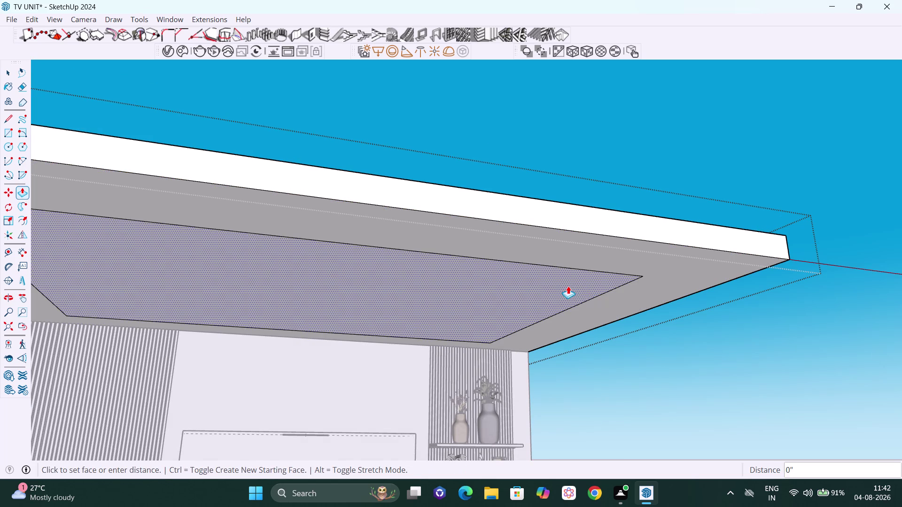
text(3)
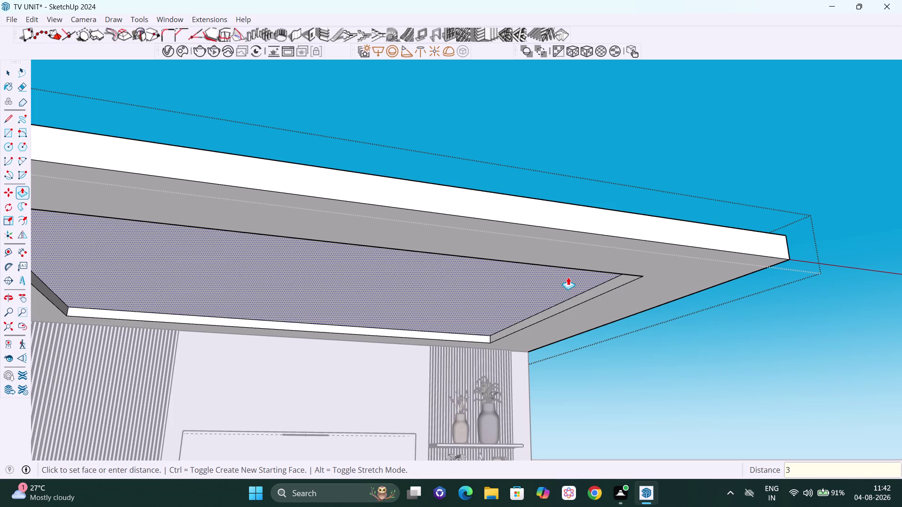
text(")
key(Return)
key(space)
middle_drag(617, 320, 598, 312)
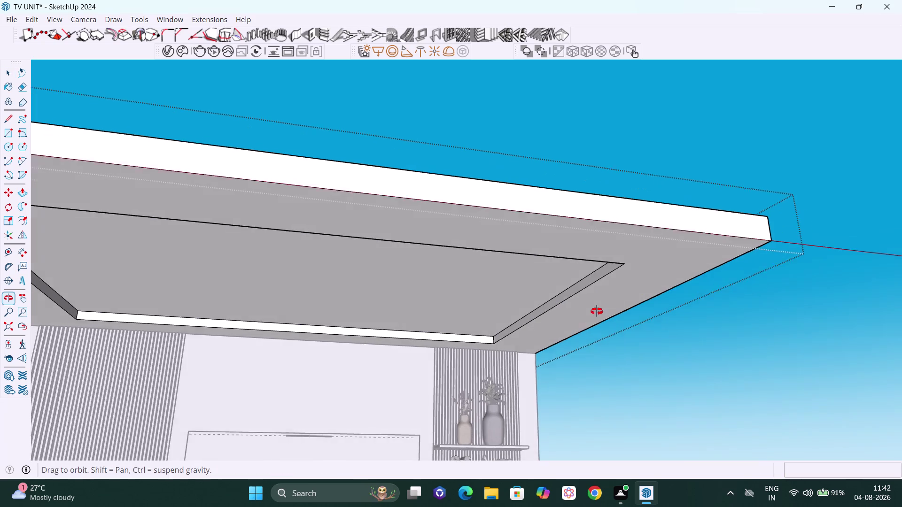
Pick the border face beside the recessed panel with Push/Pull.
middle_drag(598, 312, 596, 310)
scroll(up, 3)
middle_drag(607, 291, 619, 292)
scroll(up, 3)
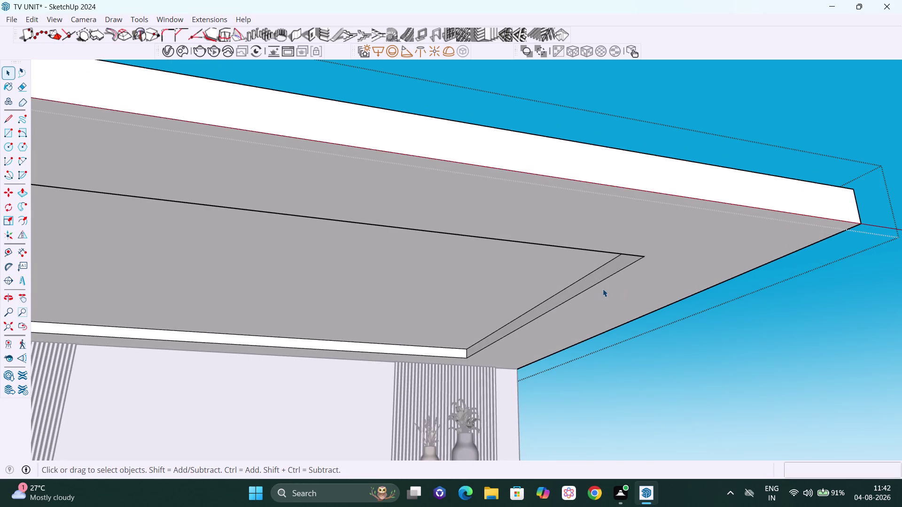
key(p)
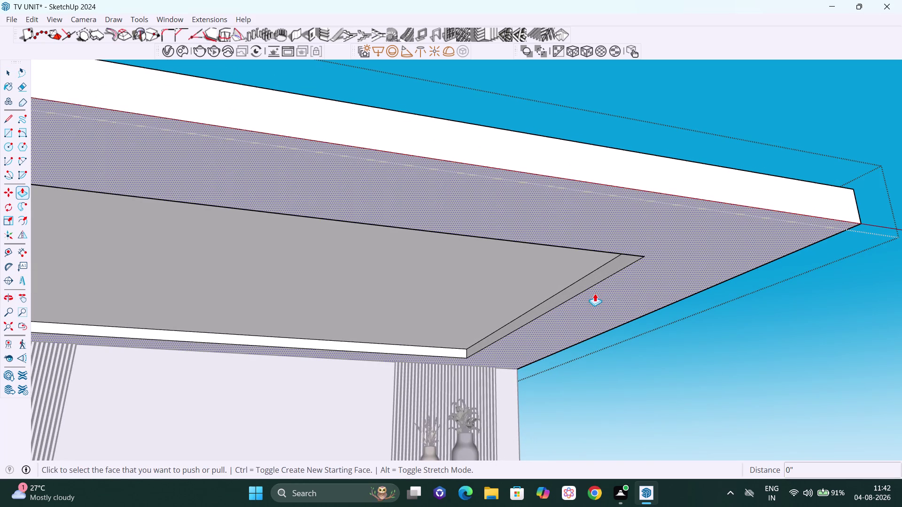
click(595, 294)
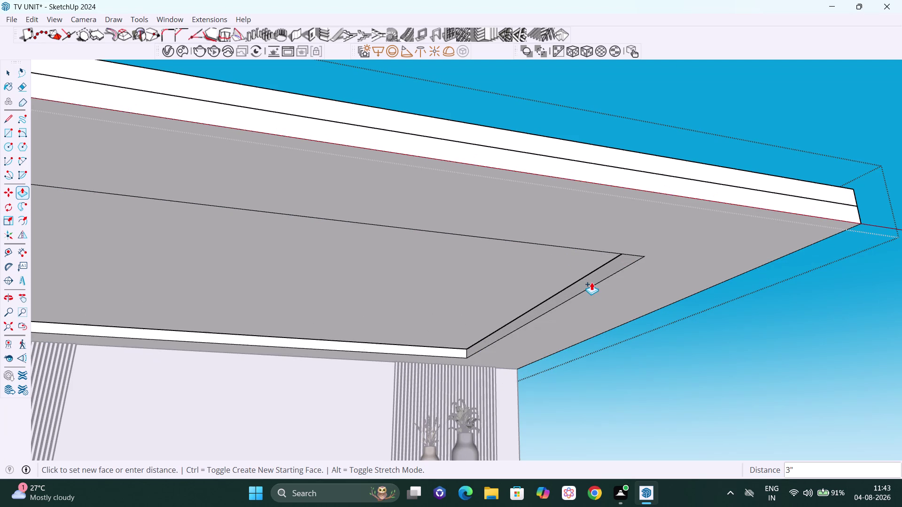
Push the border strip 1.5 inches to form a stepped edge.
text(1)
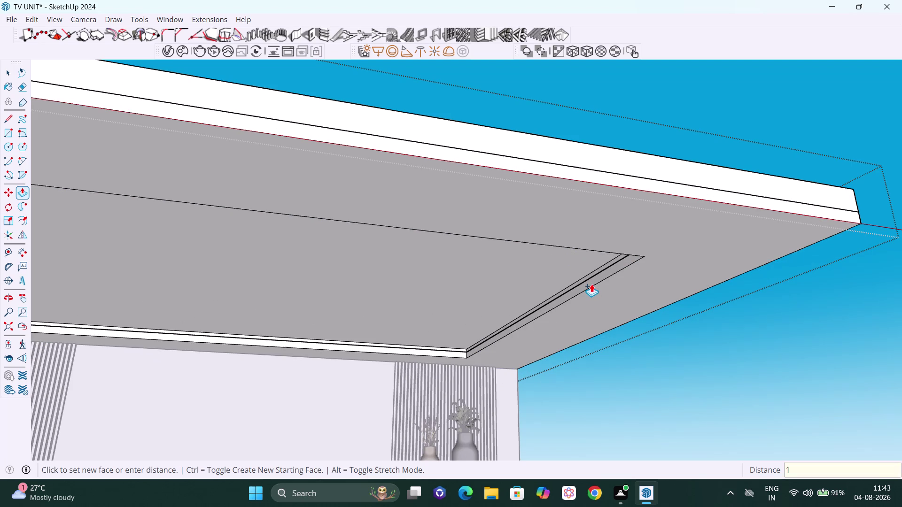
text(.5')
key(BackSpace)
key(shift+quotedbl)
key(Return)
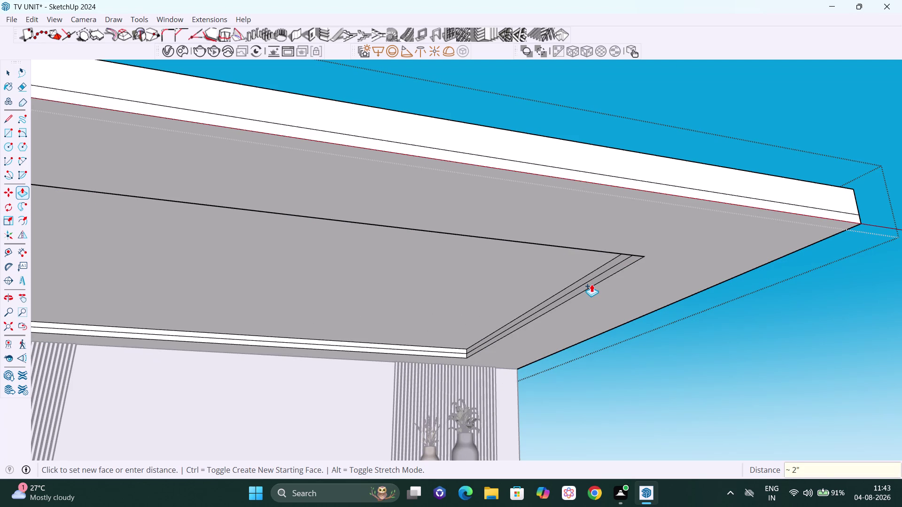
key(space)
scroll(down, 3)
middle_drag(608, 293, 665, 322)
scroll(up, 3)
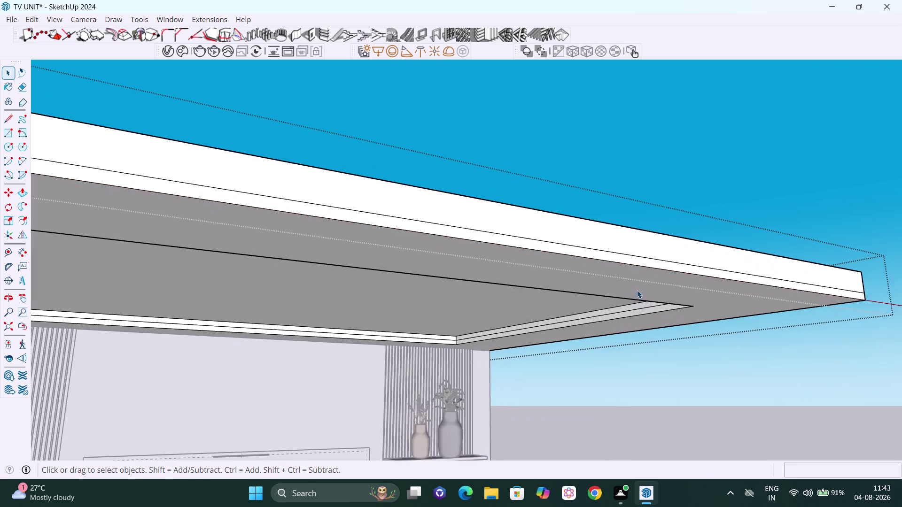
Push the border strip on the next cove side by 2 inches.
scroll(up, 3)
middle_drag(629, 321, 646, 314)
scroll(up, 3)
middle_drag(666, 319, 709, 329)
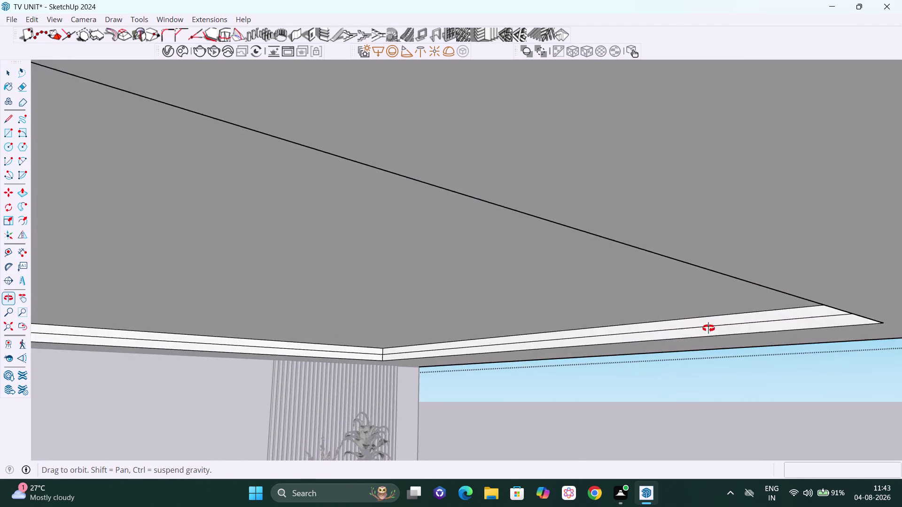
middle_drag(708, 328, 708, 329)
scroll(up, 3)
key(p)
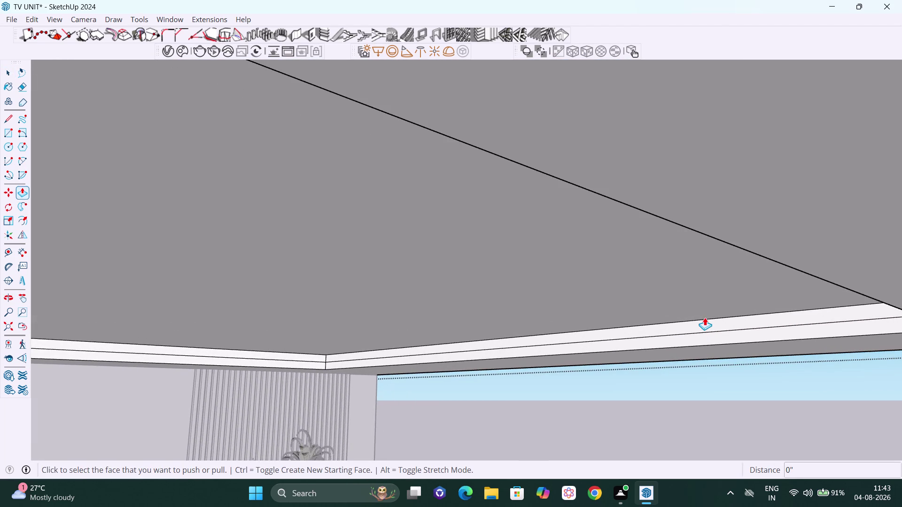
click(709, 324)
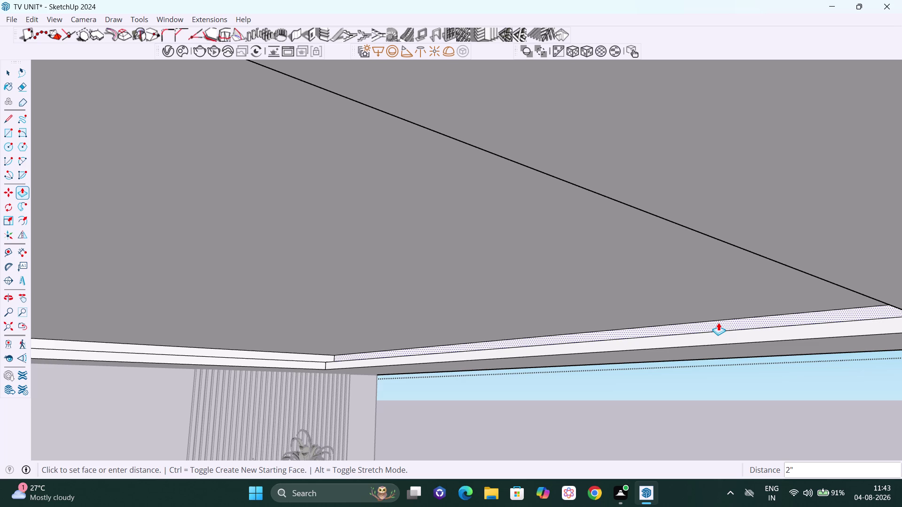
text(2")
key(Return)
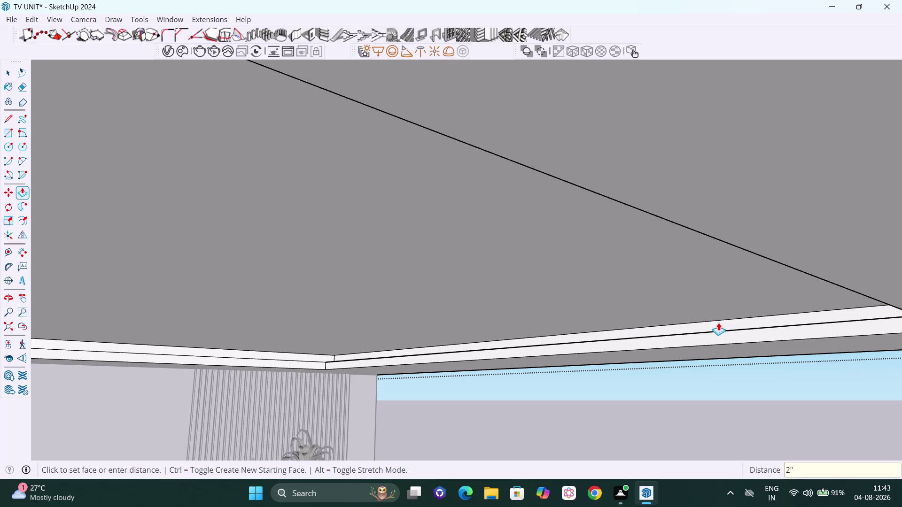
Double-click a second border strip to repeat the 2-inch push.
scroll(down, 3)
middle_drag(702, 318, 637, 297)
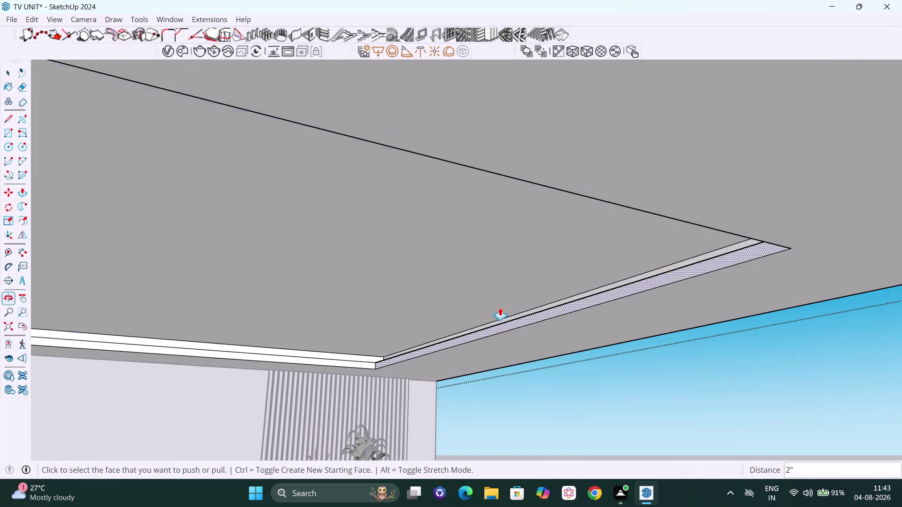
middle_drag(264, 334, 246, 333)
scroll(up, 3)
scroll(up, 3)
scroll(up, 3)
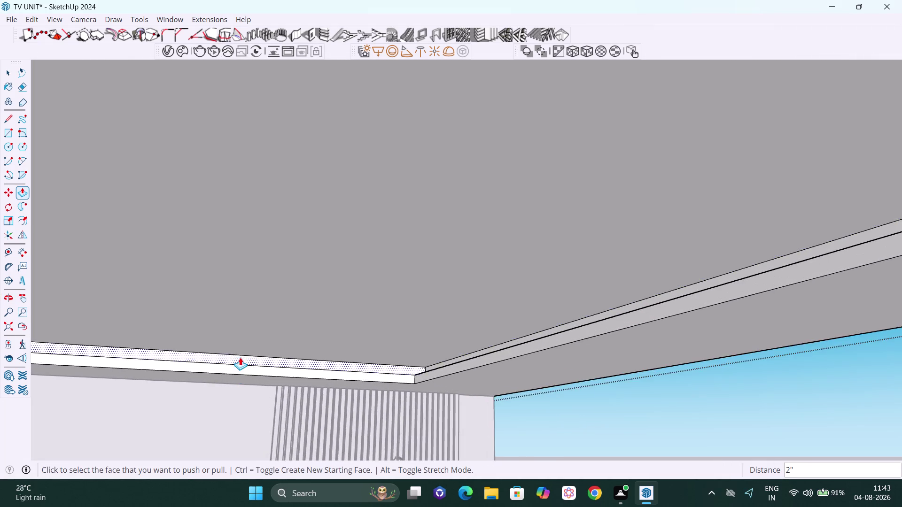
middle_drag(244, 361, 240, 366)
double_click(258, 364)
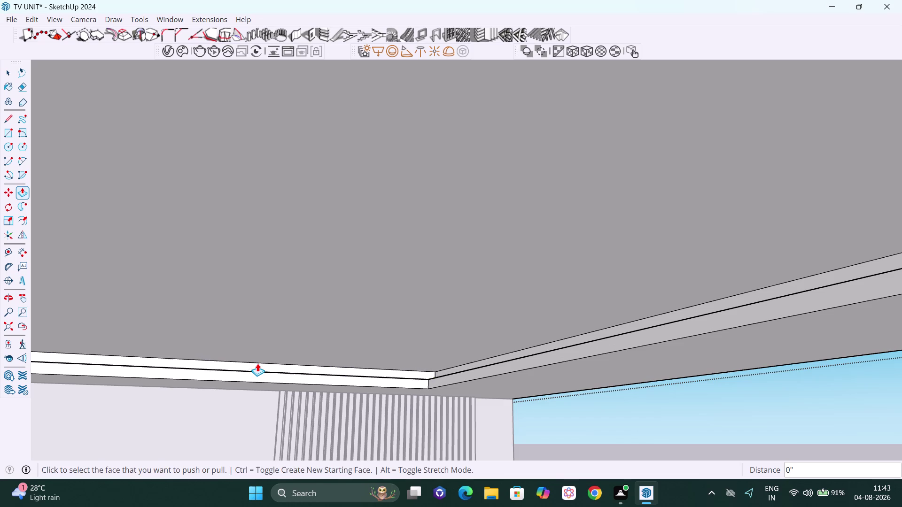
Repeat the 2-inch push on the third cove-side border strip.
scroll(down, 3)
scroll(down, 3)
scroll(down, 3)
middle_drag(334, 354, 450, 336)
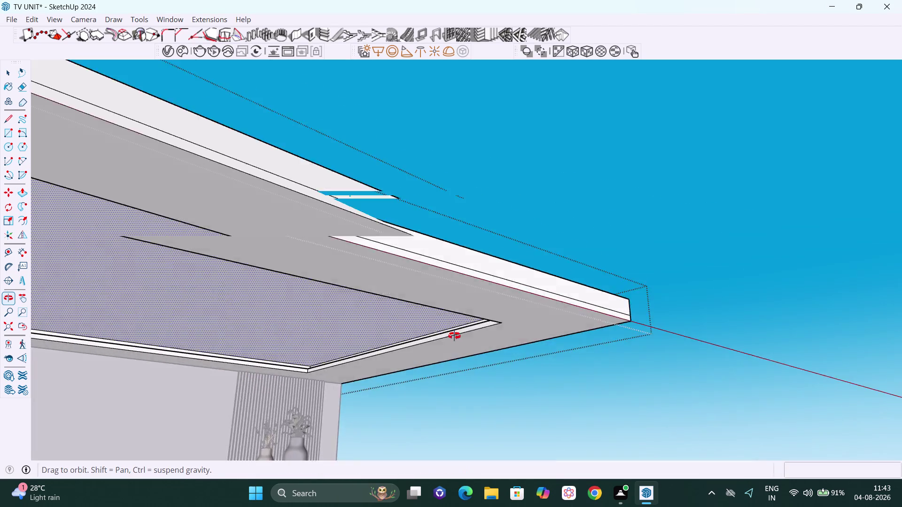
middle_drag(450, 336, 672, 369)
scroll(up, 3)
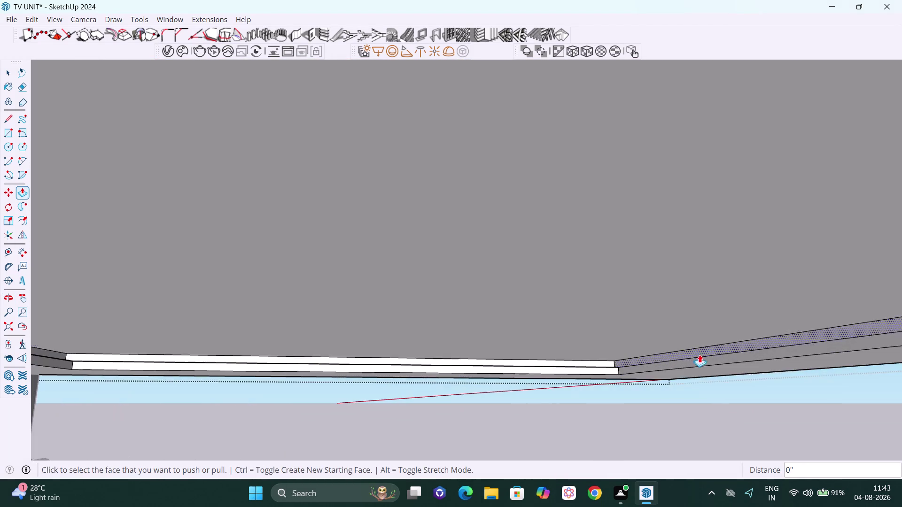
scroll(up, 3)
middle_drag(708, 352, 740, 353)
scroll(up, 3)
double_click(736, 357)
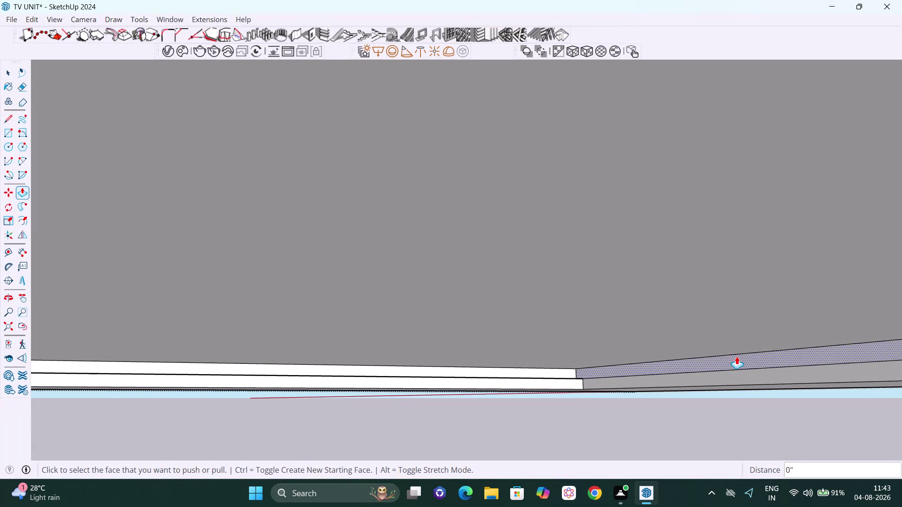
Apply the same 2-inch push to the last border strip, then return to Select.
scroll(down, 3)
scroll(down, 3)
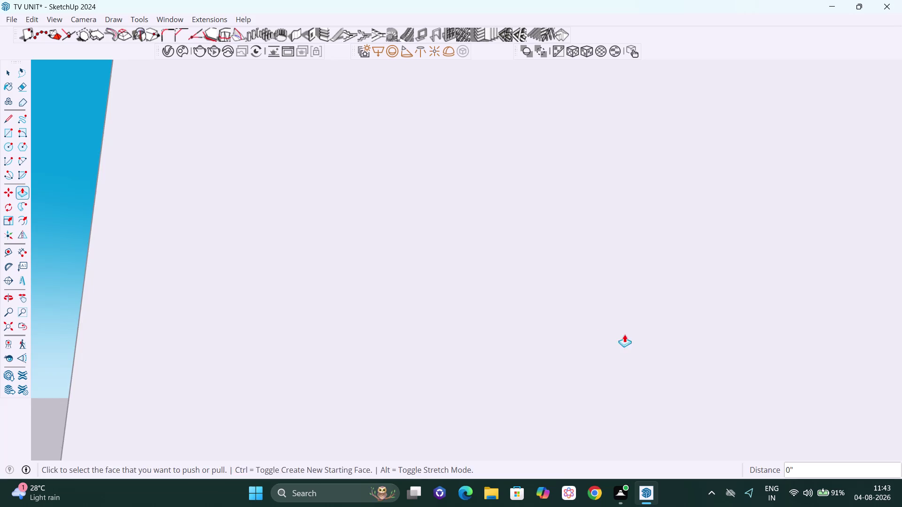
middle_drag(619, 335, 288, 322)
scroll(down, 3)
middle_drag(632, 362, 335, 326)
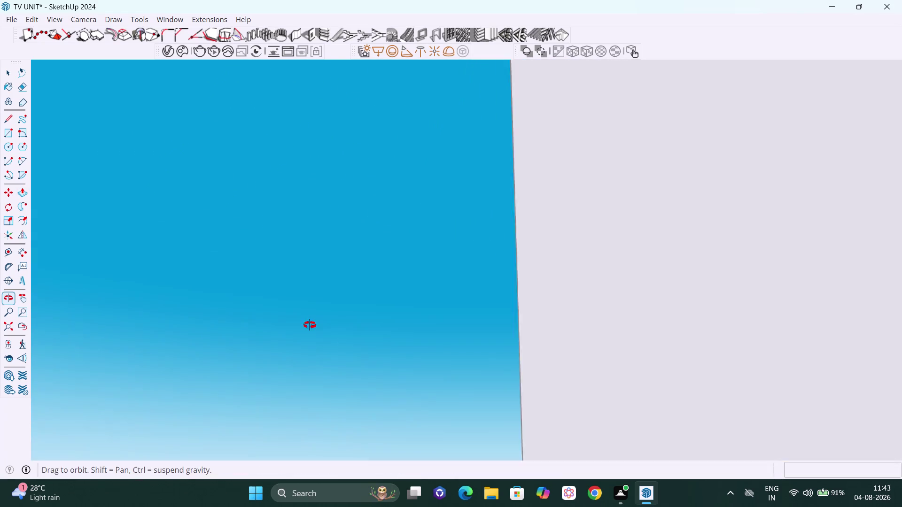
middle_drag(335, 325, 293, 330)
scroll(down, 3)
scroll(down, 3)
middle_drag(613, 298, 427, 293)
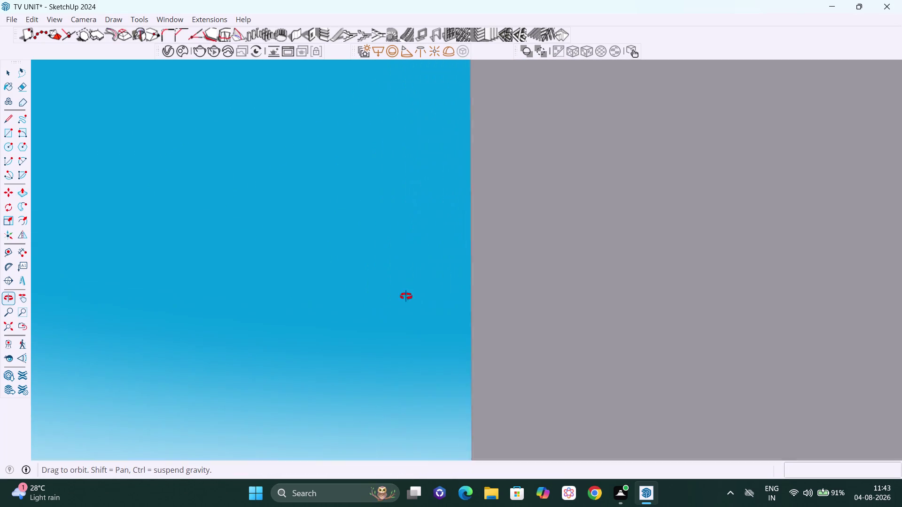
middle_drag(428, 293, 248, 322)
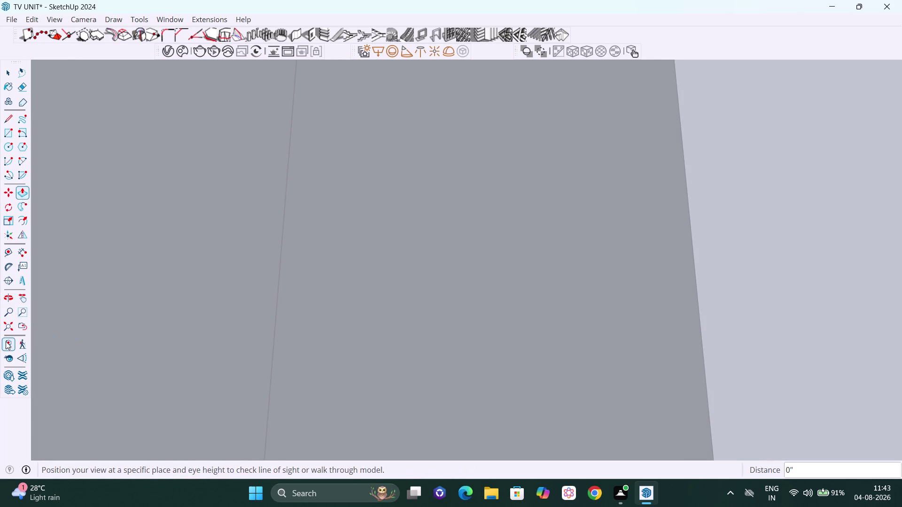
click(7, 326)
middle_drag(524, 209, 540, 217)
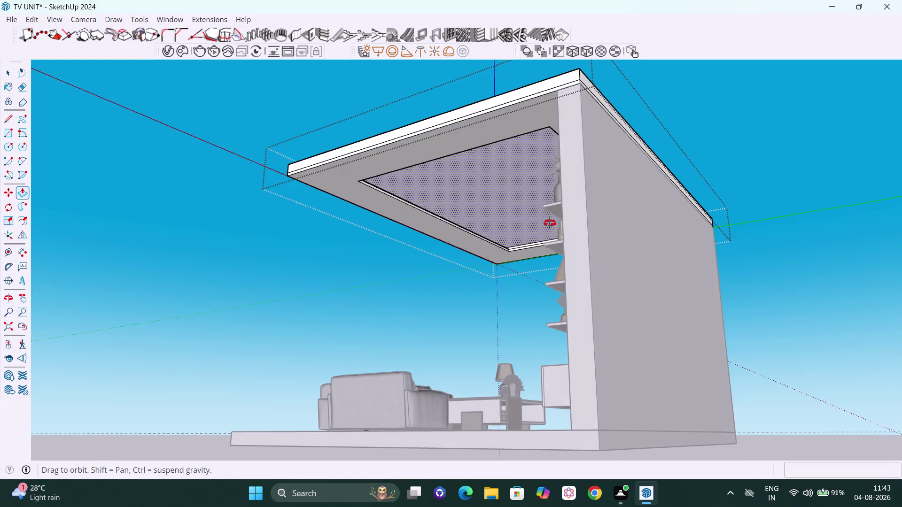
middle_drag(540, 217, 567, 241)
scroll(up, 3)
middle_drag(532, 272, 540, 309)
scroll(up, 3)
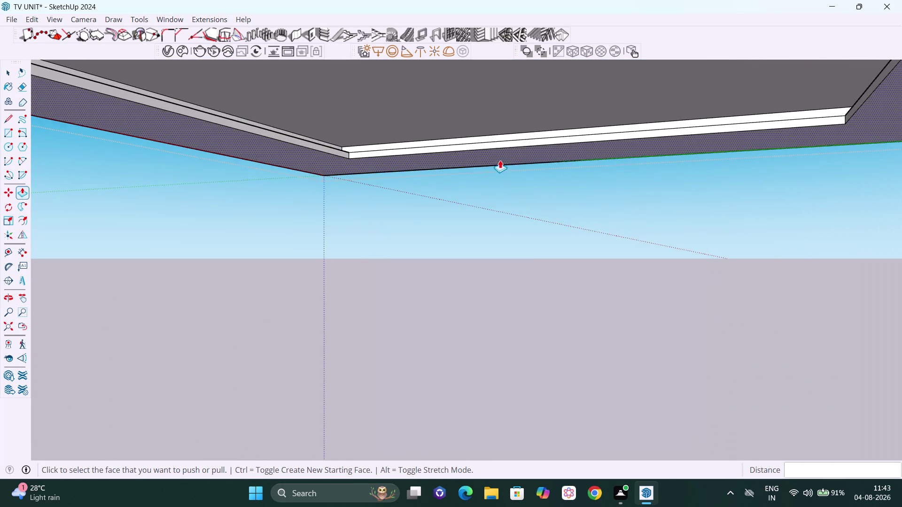
scroll(up, 3)
middle_drag(496, 140, 509, 199)
scroll(up, 3)
middle_drag(483, 242, 490, 140)
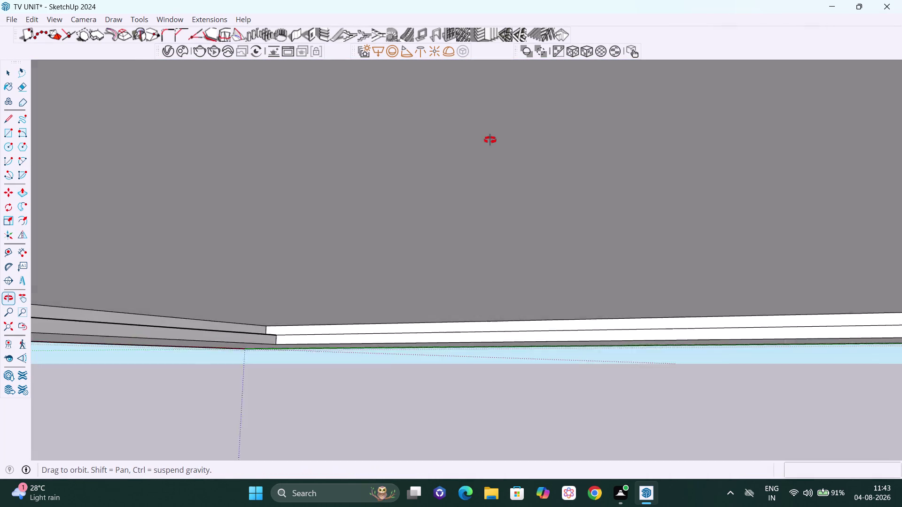
middle_drag(490, 140, 493, 138)
scroll(up, 3)
scroll(up, 3)
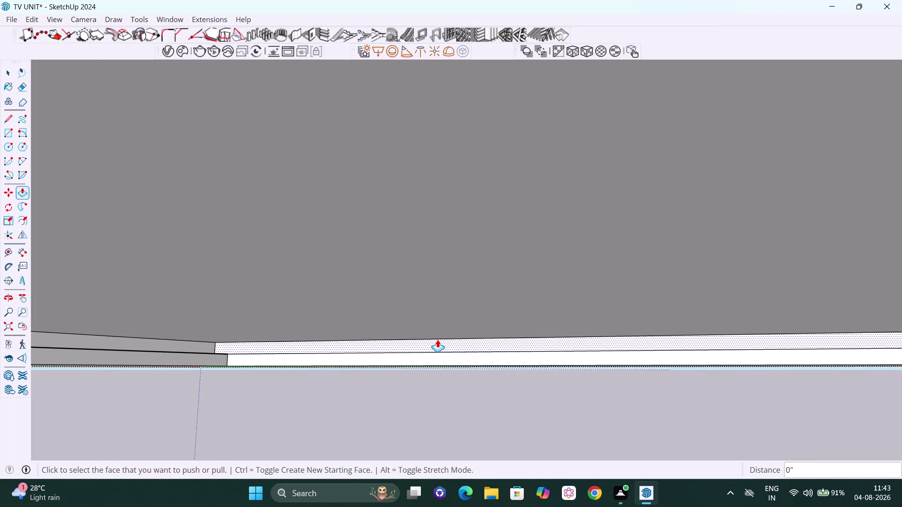
double_click(437, 340)
key(space)
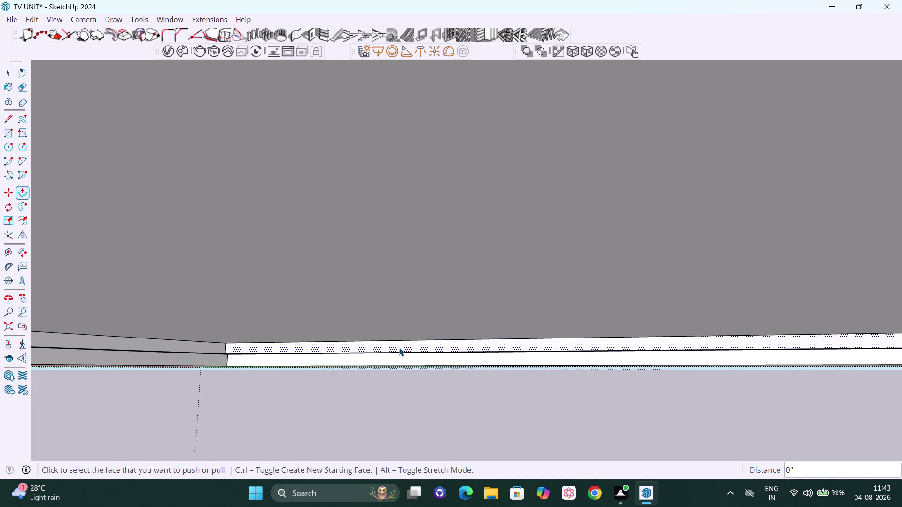
click(5, 327)
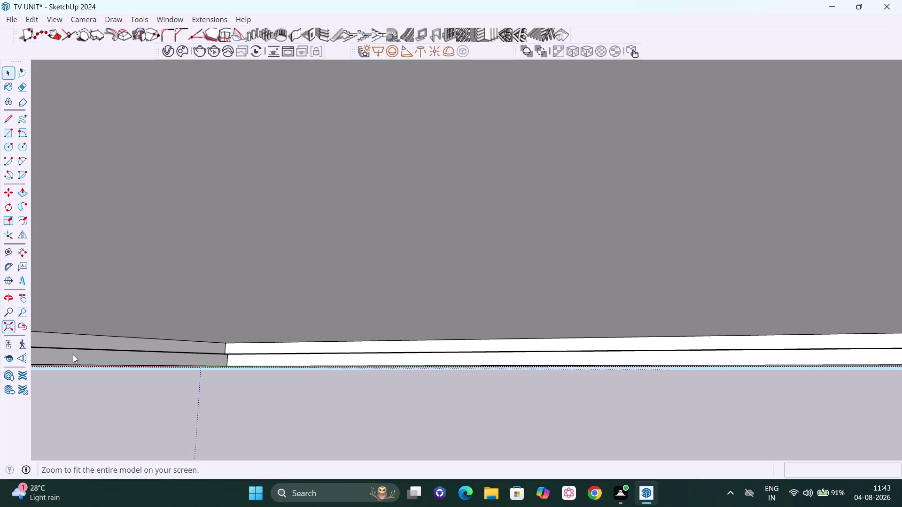
Zoom to the whole model, select the ceiling slab and isolate it with Hide Others.
scroll(down, 3)
key(space)
click(689, 359)
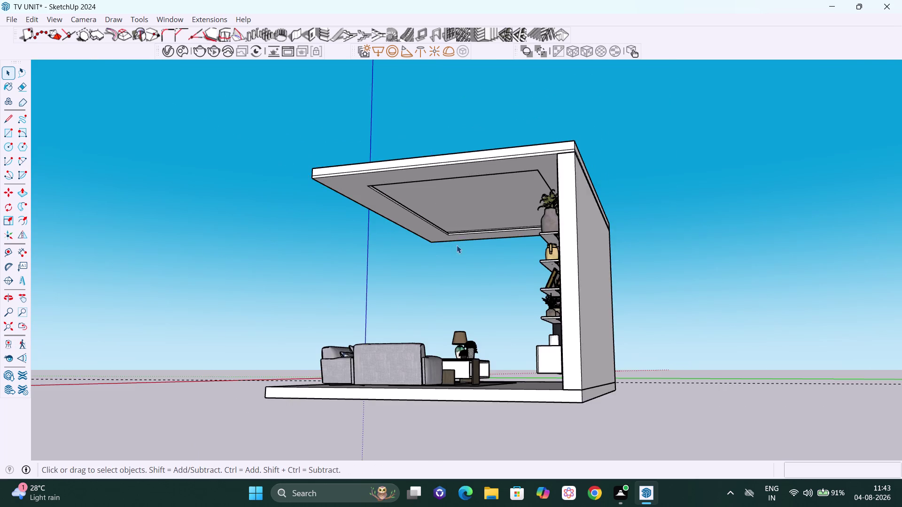
scroll(down, 3)
middle_drag(429, 213, 820, 302)
middle_drag(584, 280, 607, 318)
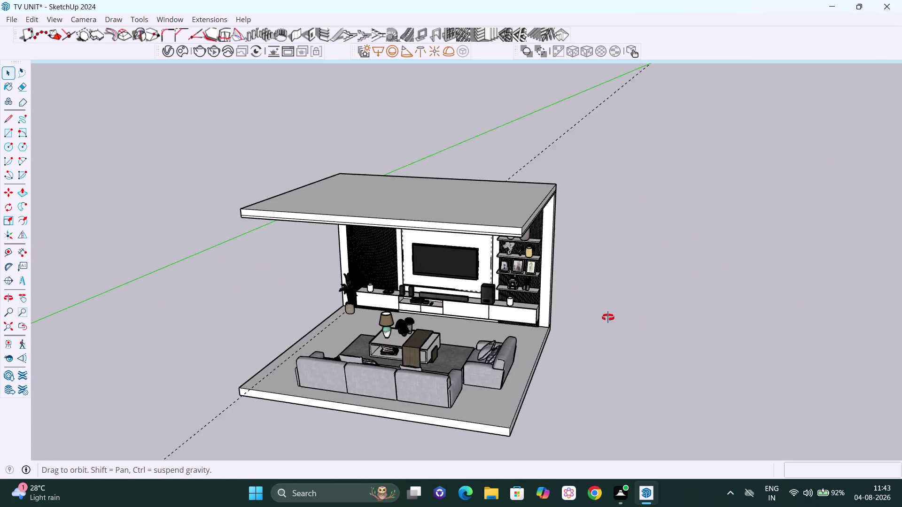
middle_drag(607, 317, 608, 317)
scroll(up, 3)
click(514, 240)
right_click(513, 240)
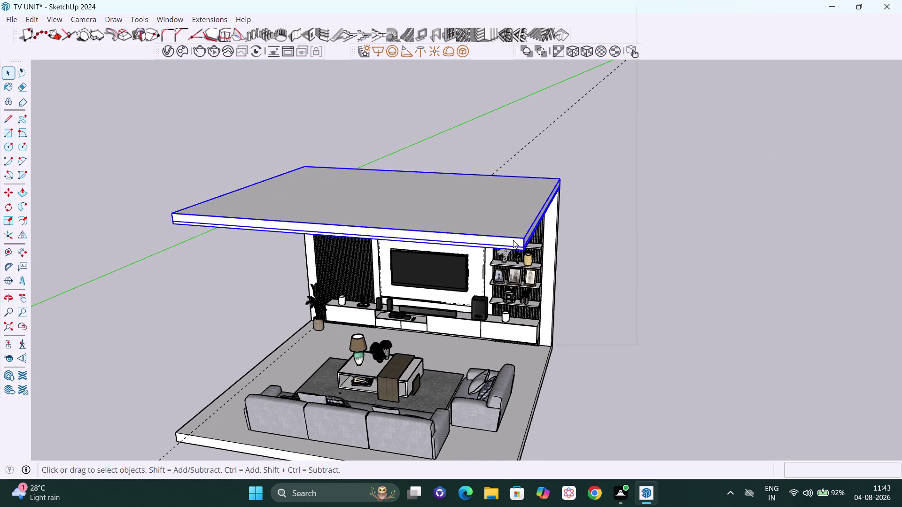
click(564, 323)
right_click(480, 236)
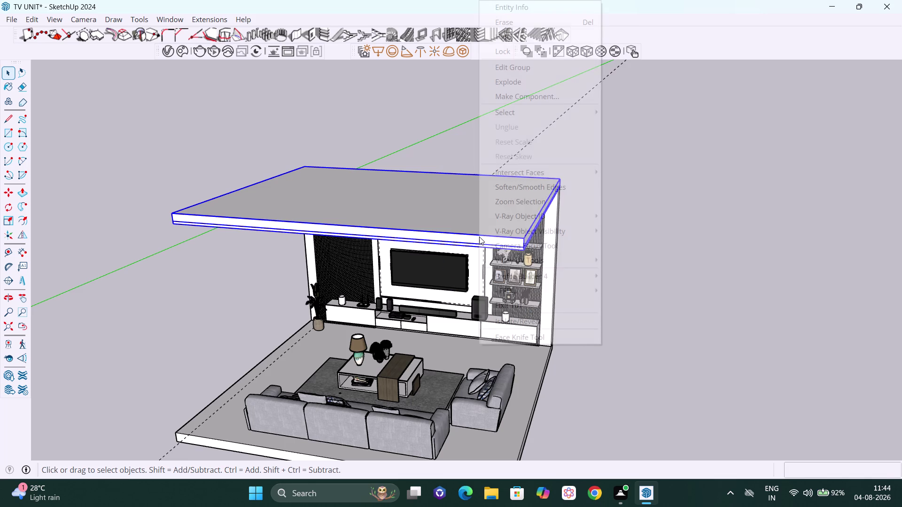
click(534, 321)
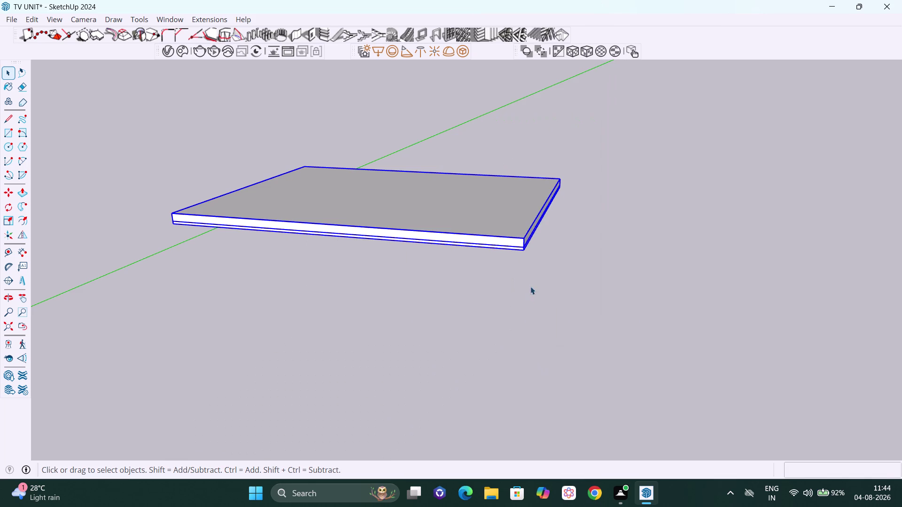
middle_drag(532, 282, 513, 149)
scroll(up, 3)
scroll(up, 3)
middle_drag(504, 205, 508, 199)
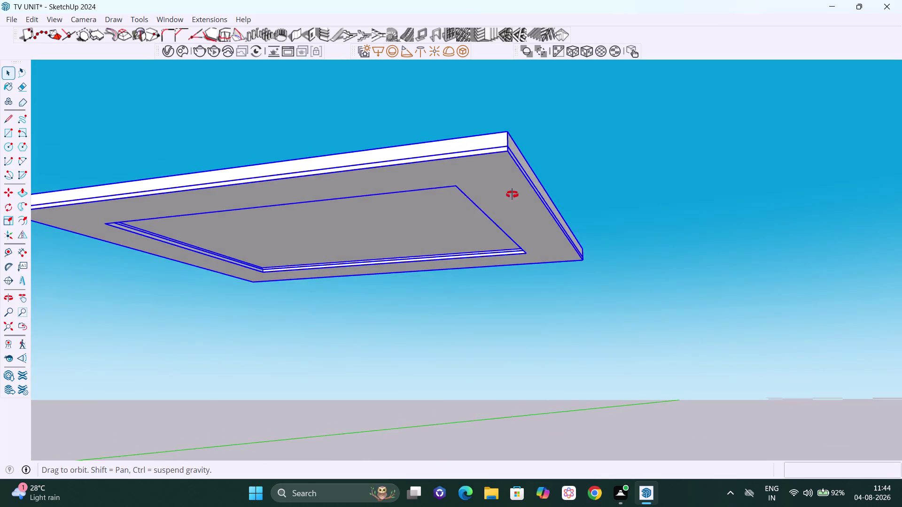
middle_drag(509, 199, 608, 214)
key(space)
click(660, 233)
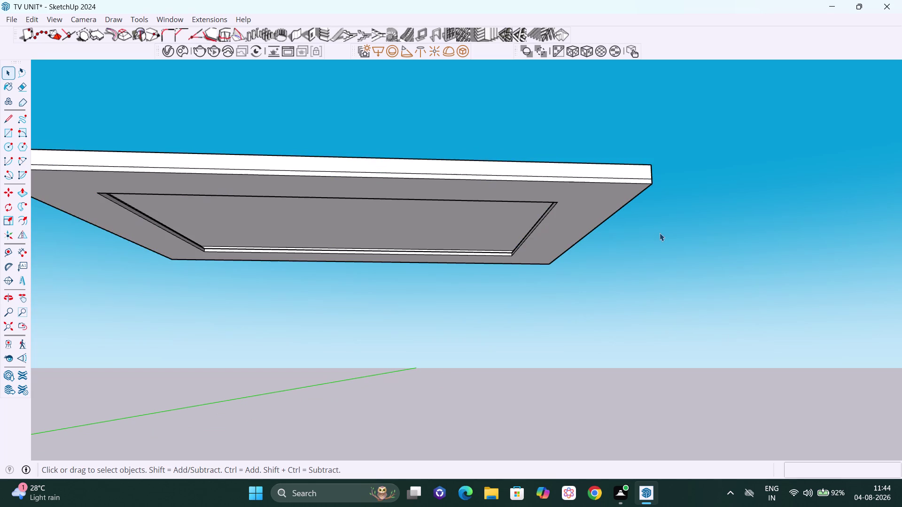
middle_drag(639, 215, 606, 197)
scroll(up, 3)
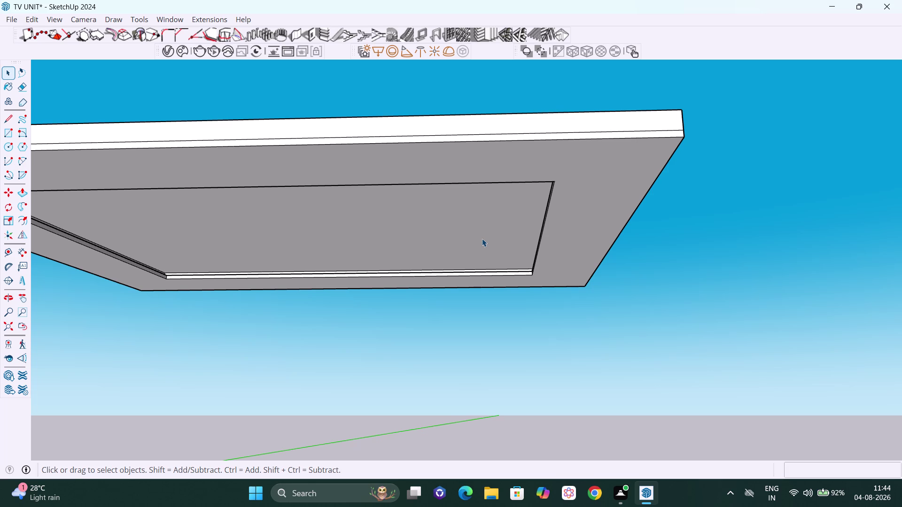
scroll(down, 3)
middle_drag(490, 219, 497, 220)
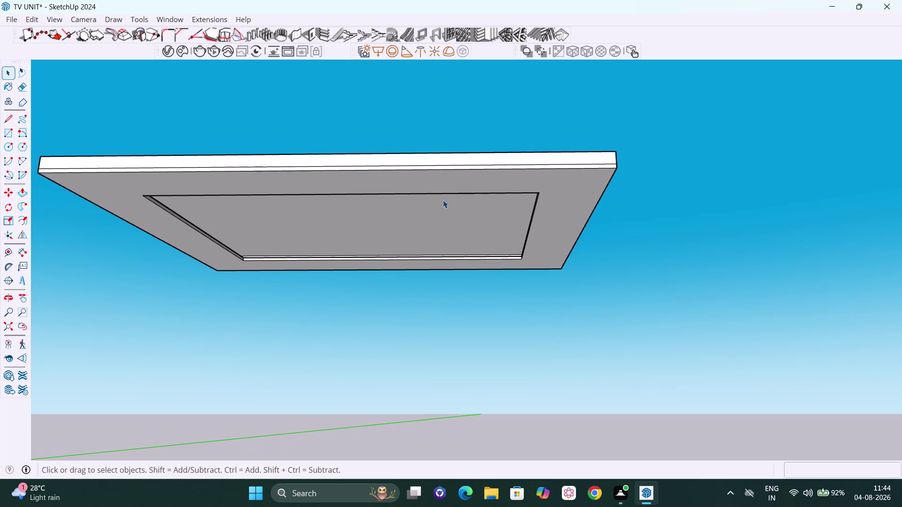
key(h)
drag(410, 197, 475, 227)
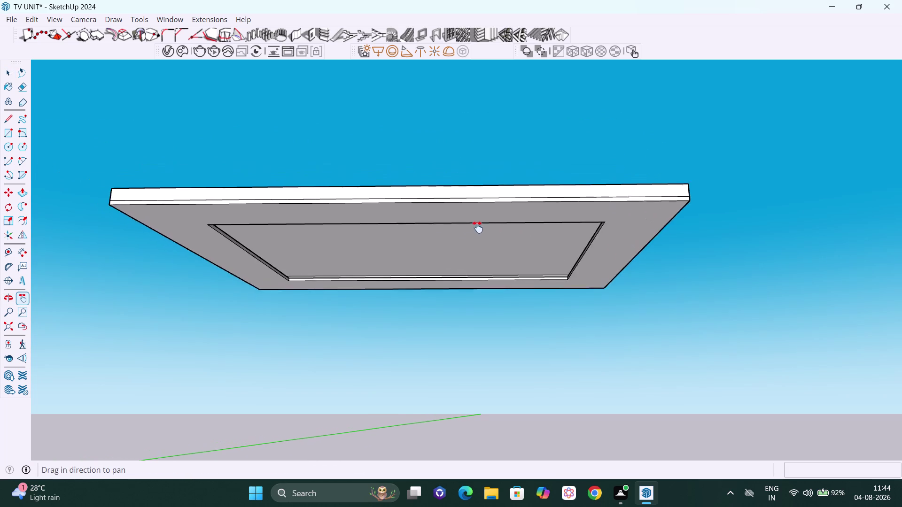
drag(475, 227, 477, 227)
middle_drag(470, 219, 456, 200)
key(space)
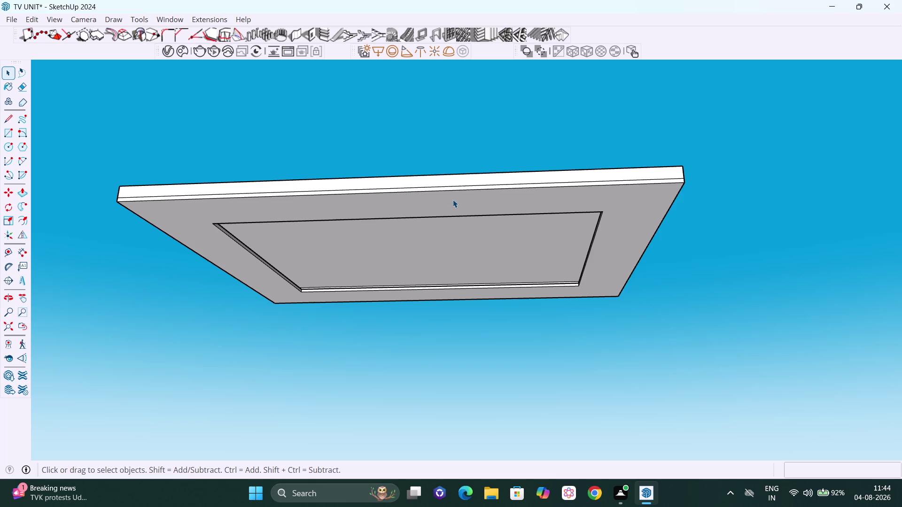
middle_drag(456, 199, 432, 198)
scroll(up, 3)
middle_drag(470, 226, 486, 233)
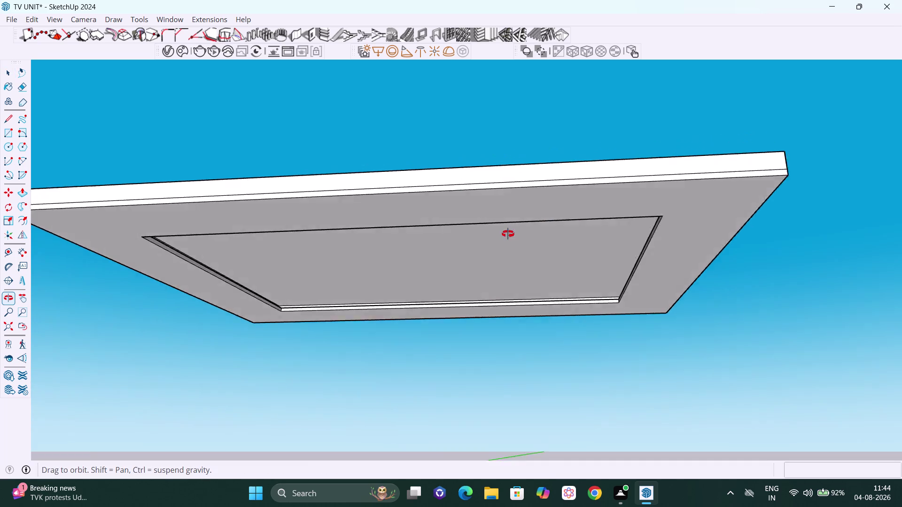
middle_drag(486, 232, 516, 236)
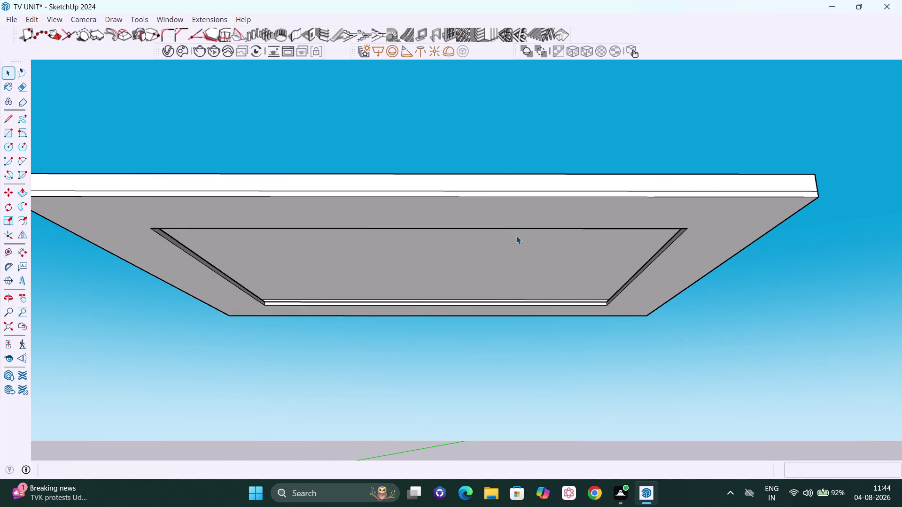
middle_drag(522, 234, 506, 224)
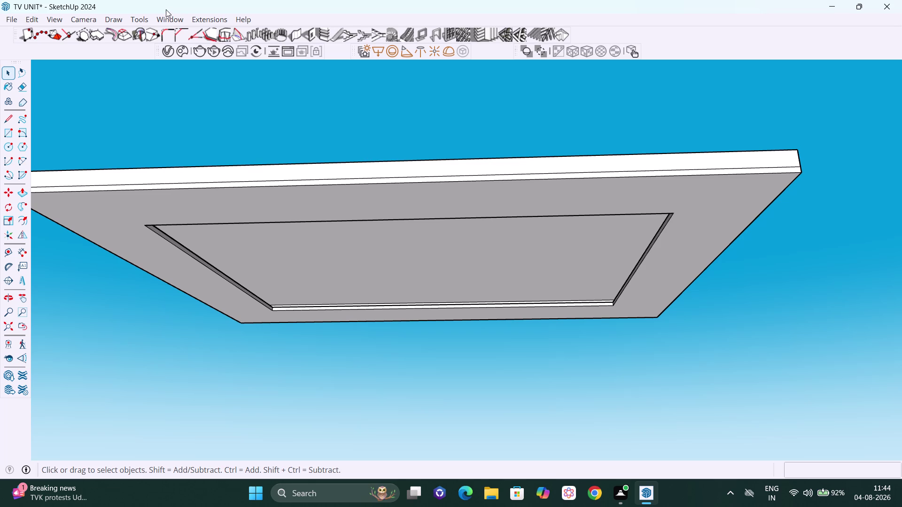
scroll(up, 3)
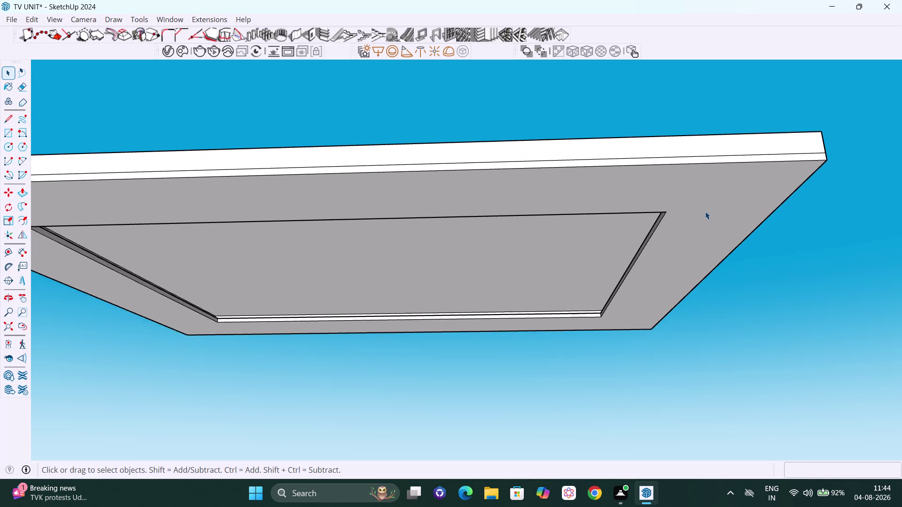
scroll(down, 3)
middle_drag(751, 225, 746, 204)
scroll(up, 3)
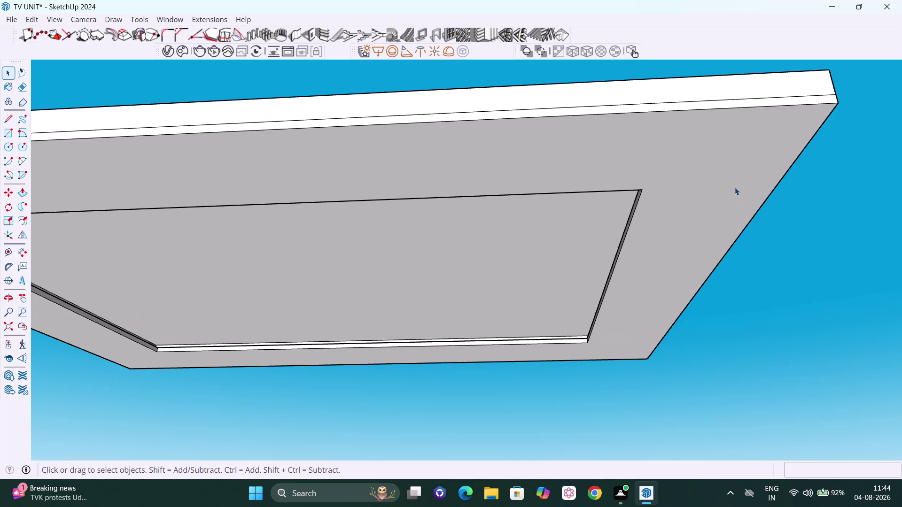
middle_drag(759, 209, 724, 204)
scroll(down, 3)
middle_drag(706, 163, 733, 178)
scroll(down, 3)
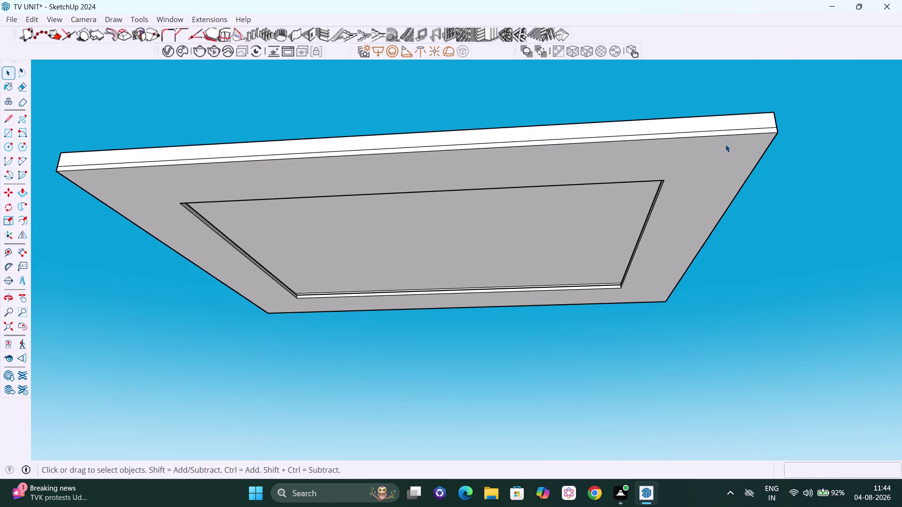
middle_drag(726, 136, 731, 107)
Place 12-inch guides inset from the slab's far and right edges.
middle_drag(732, 156, 727, 168)
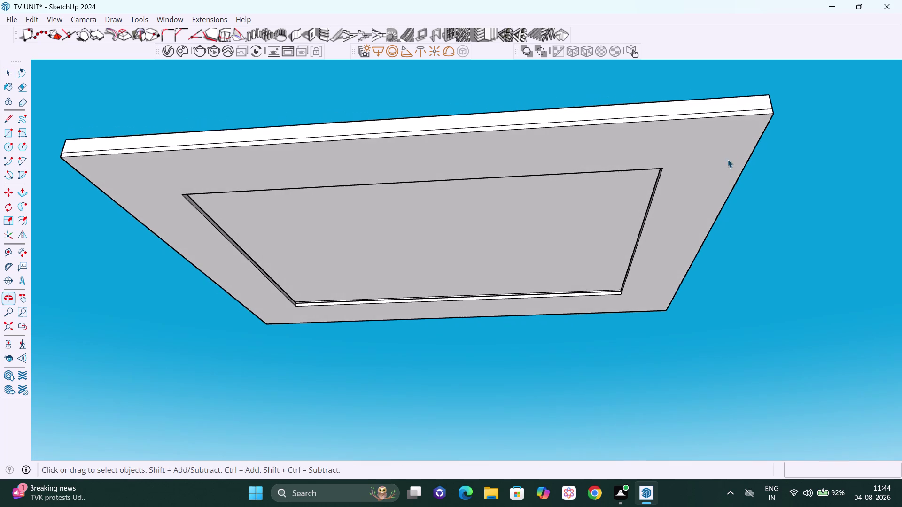
key(t)
click(713, 118)
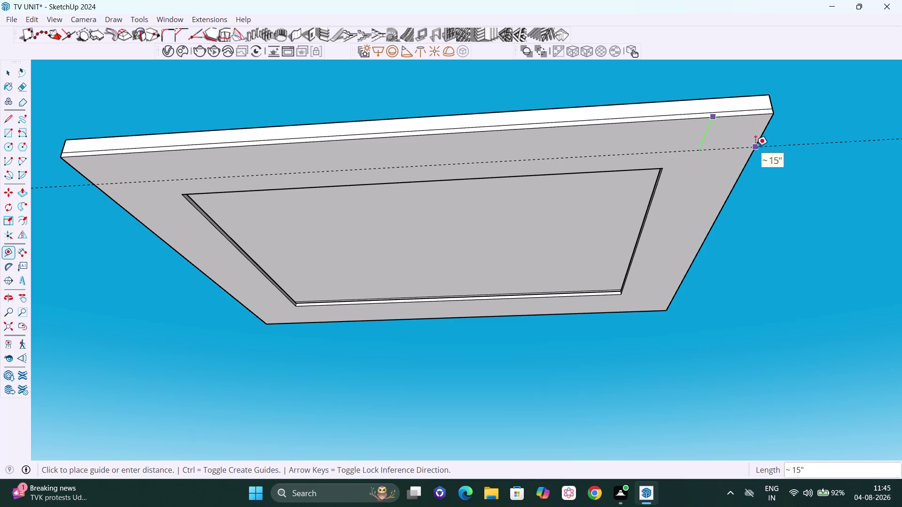
text(12")
key(Return)
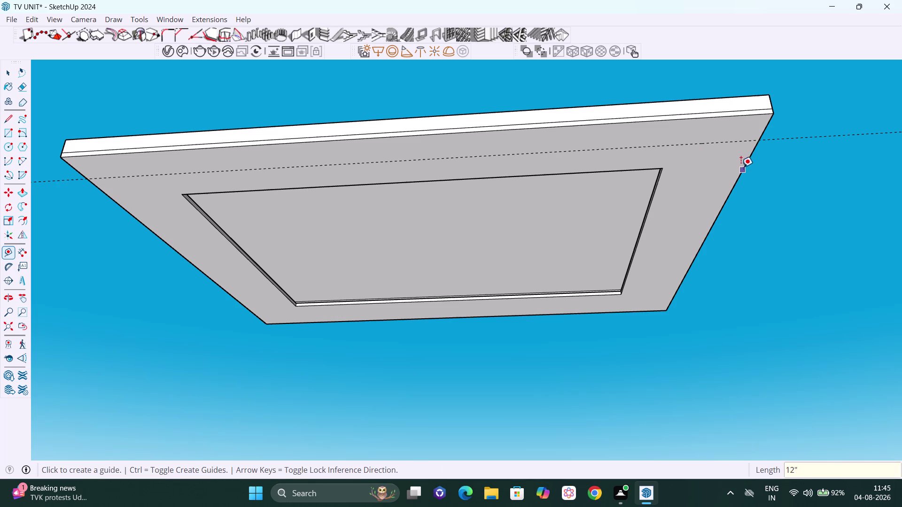
click(742, 165)
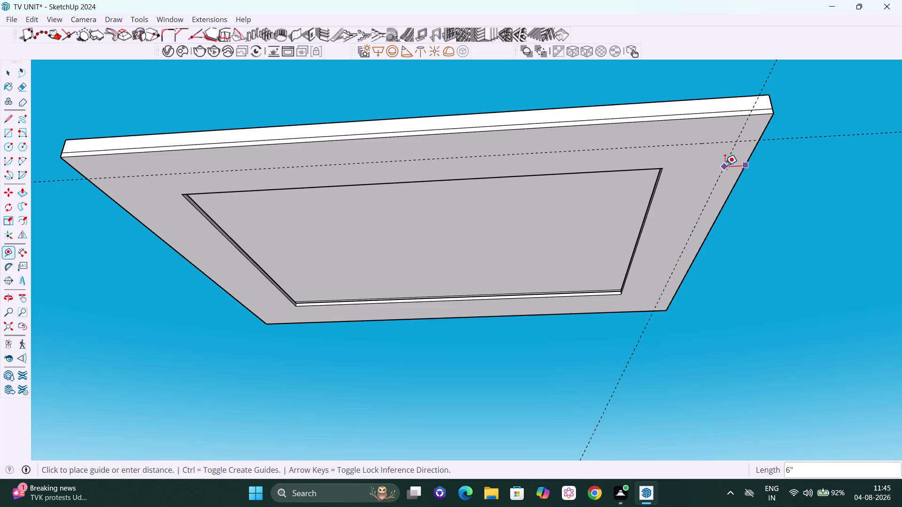
text(12")
key(Return)
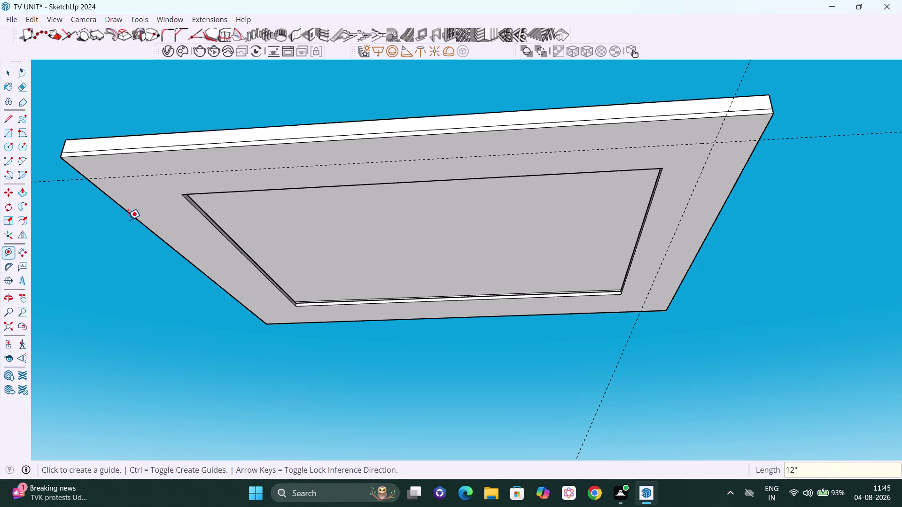
Add 12-inch guides inset from the slab's left and near edges.
click(129, 217)
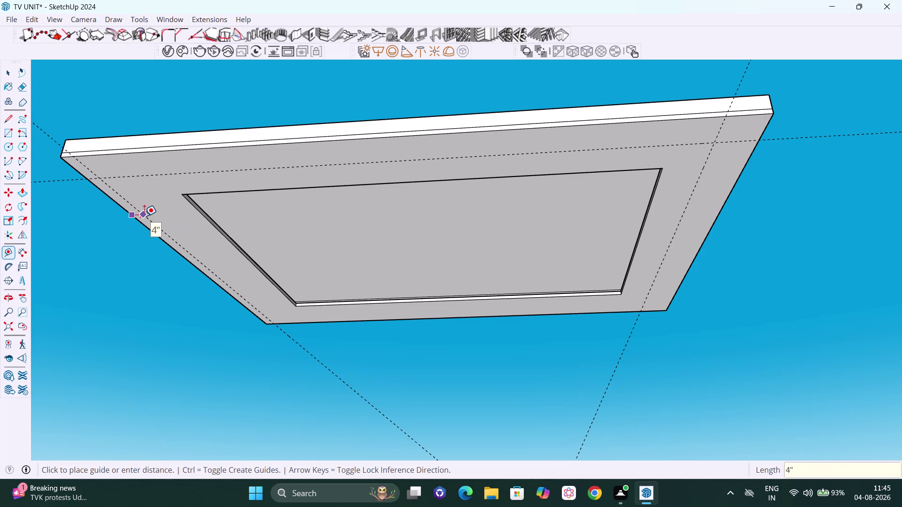
text(12")
key(Return)
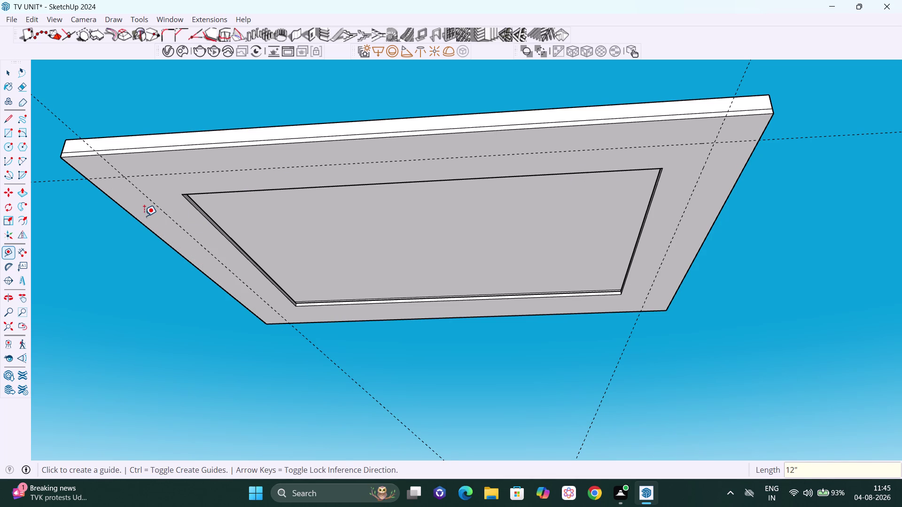
click(422, 320)
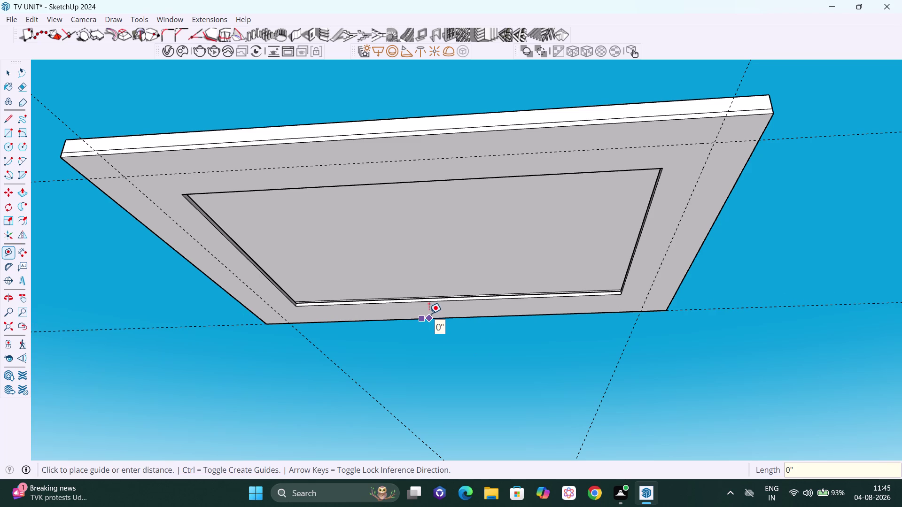
key(Left)
text(1)
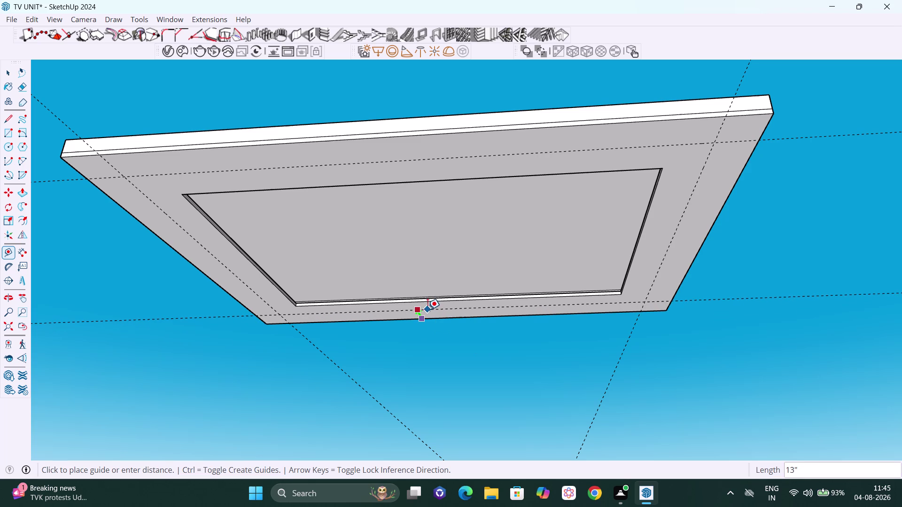
text(2")
key(Return)
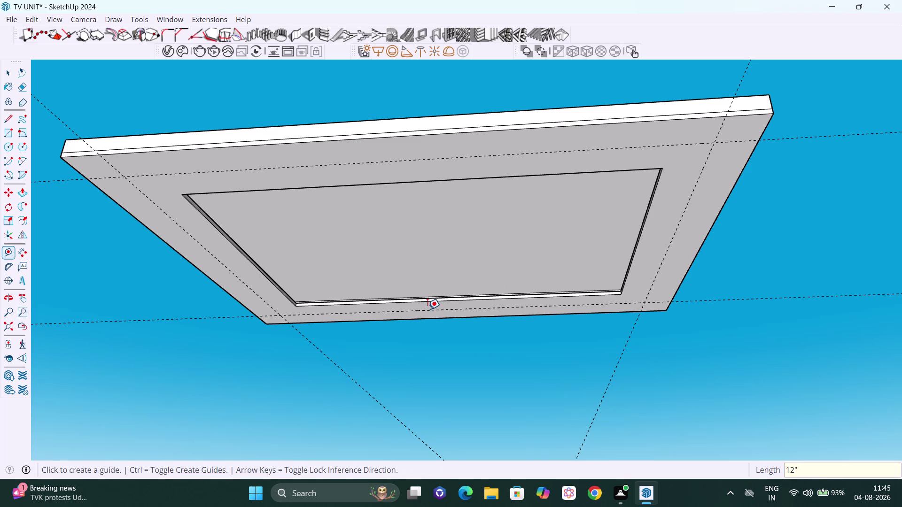
key(space)
middle_drag(755, 242, 766, 255)
Draw a 3" by 6" rectangle at the guide intersection, then undo it.
scroll(up, 3)
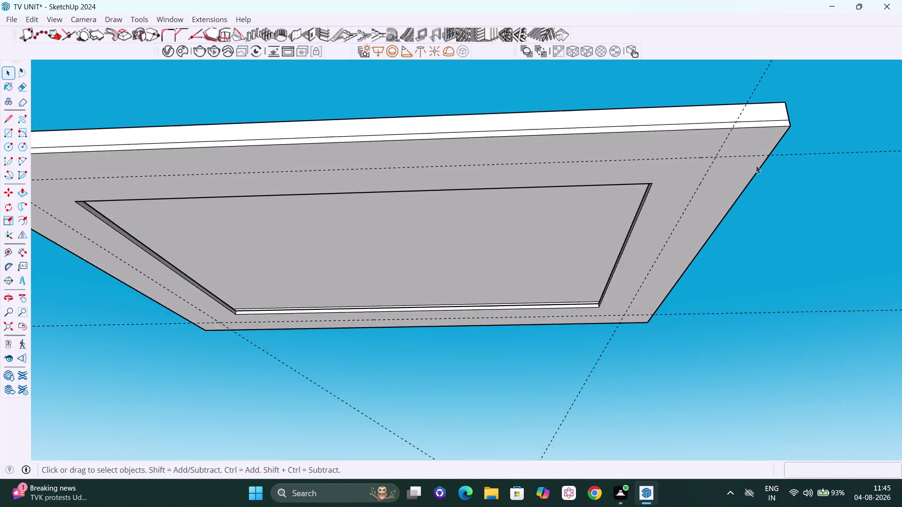
scroll(up, 3)
middle_drag(754, 165, 740, 168)
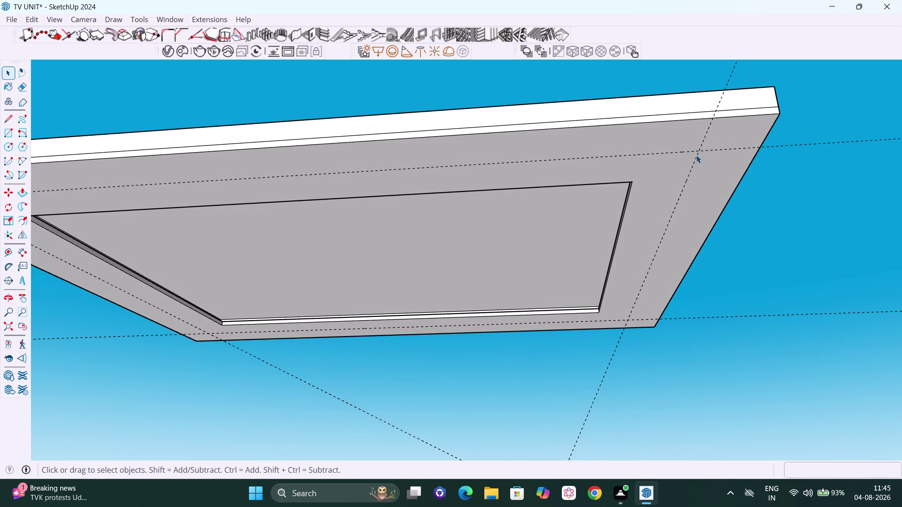
key(r)
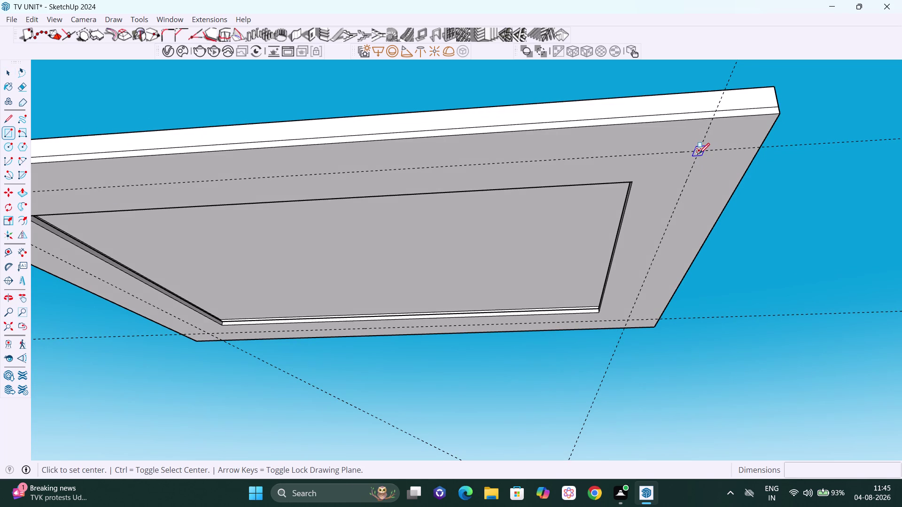
click(699, 153)
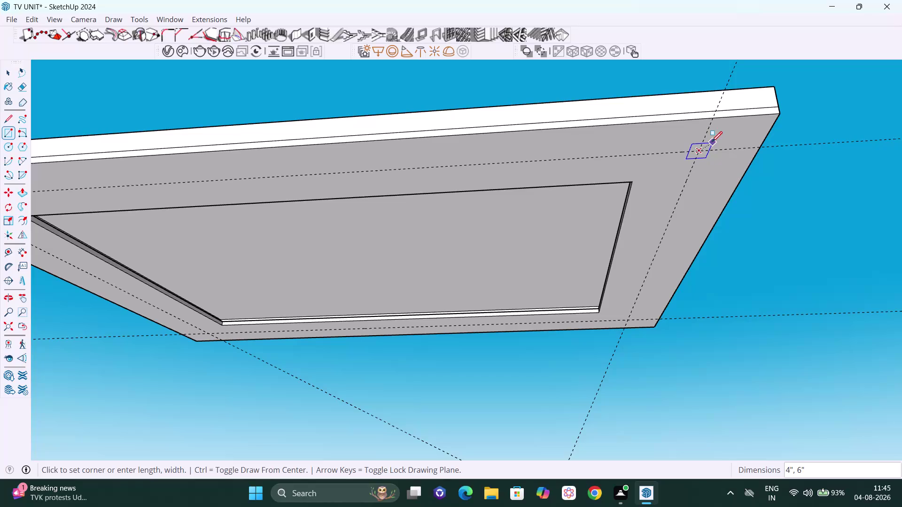
text(3")
key(comma)
text(6")
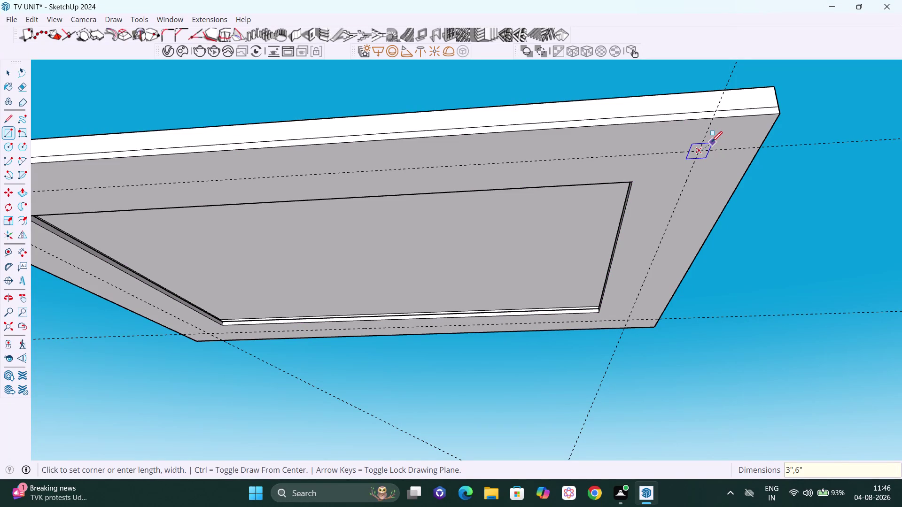
key(Return)
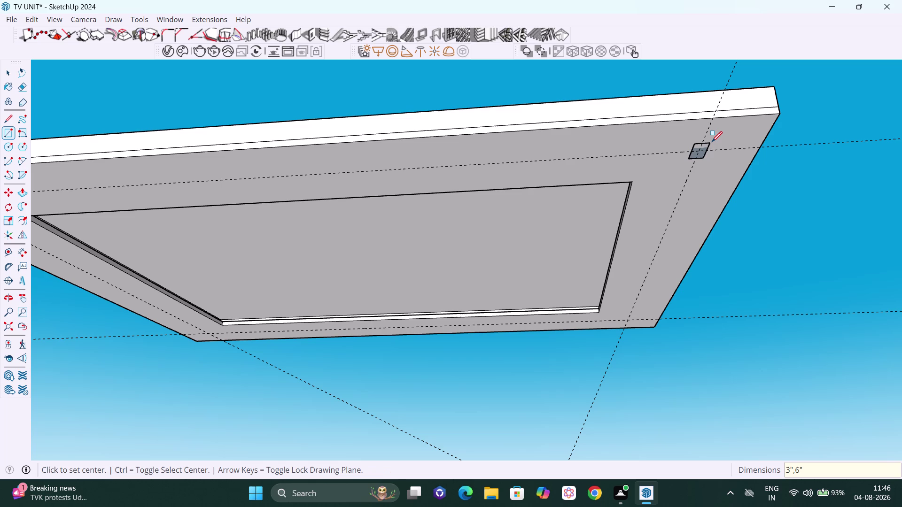
key(ctrl+z)
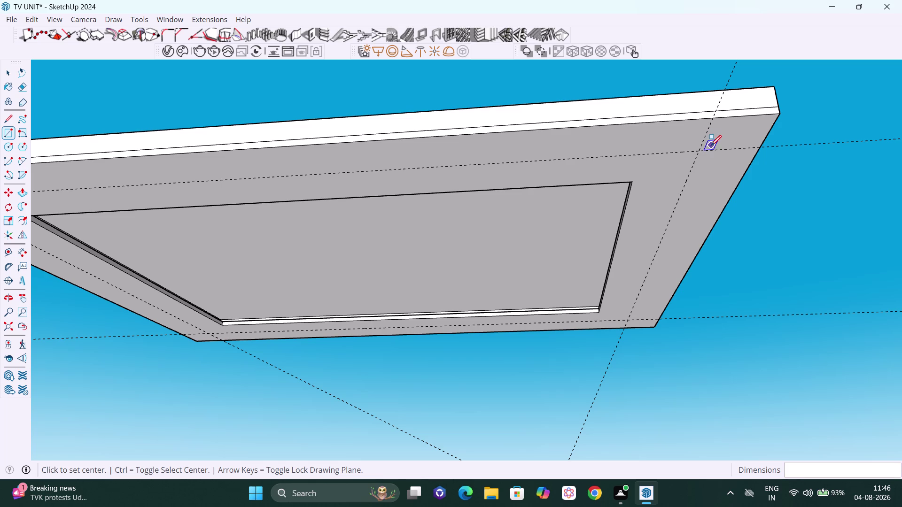
Draw a 6" by 6" square centred on the guide intersection, then return to Select.
click(700, 152)
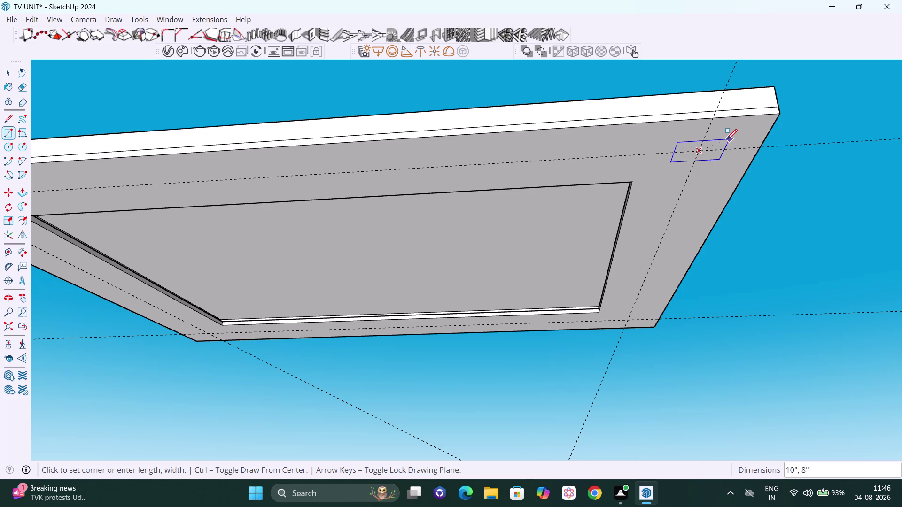
text(6)
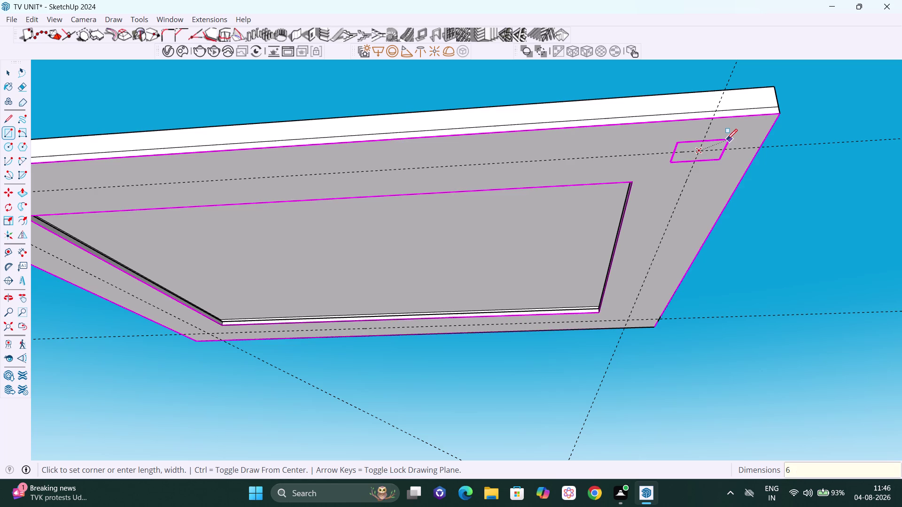
text(")
text(,6)
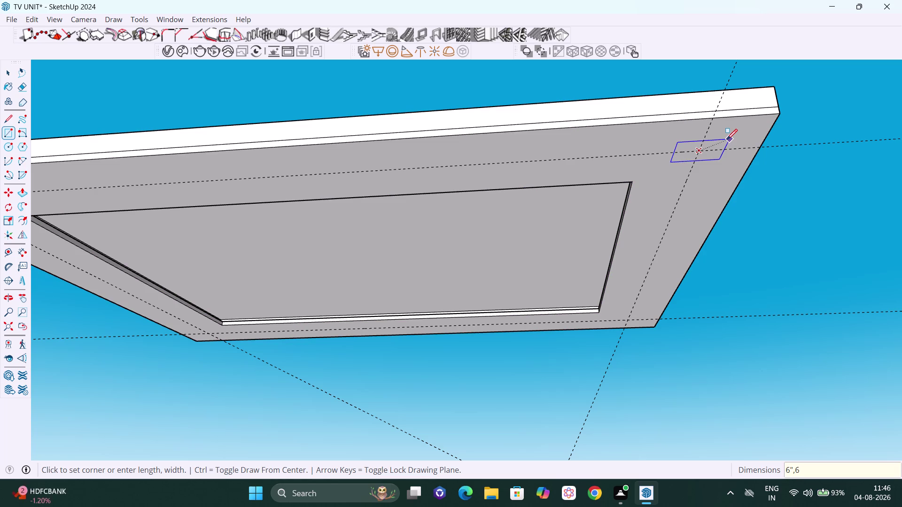
text(")
key(Return)
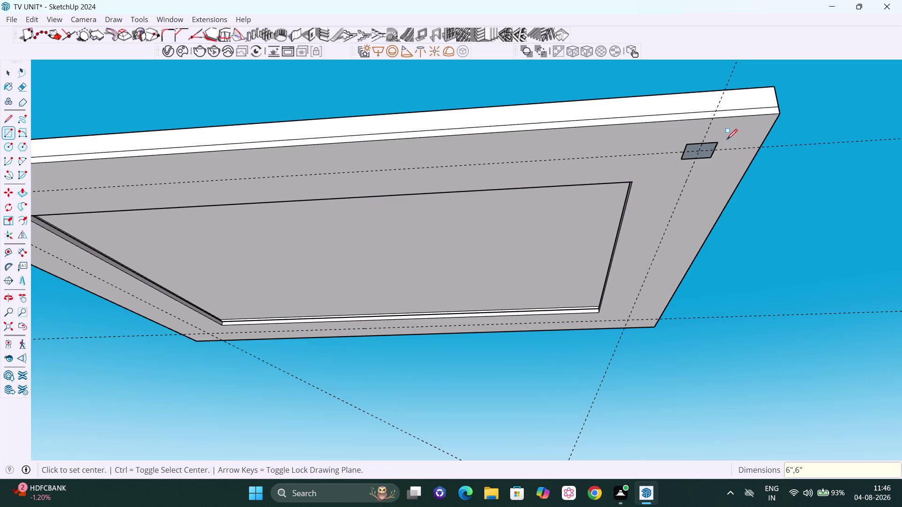
key(space)
click(802, 179)
middle_drag(775, 180, 725, 162)
scroll(up, 3)
scroll(down, 3)
scroll(down, 3)
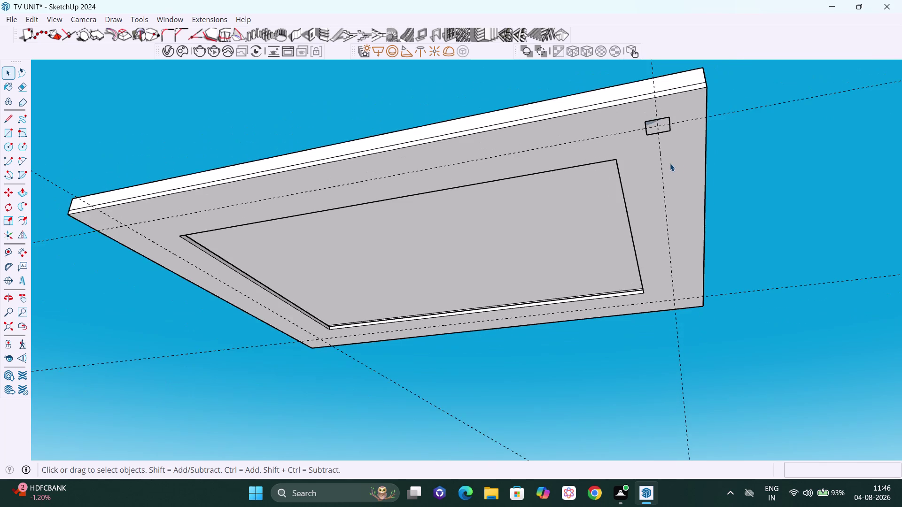
Select the small square and remove it with undo.
middle_drag(672, 165, 696, 197)
click(673, 148)
click(673, 148)
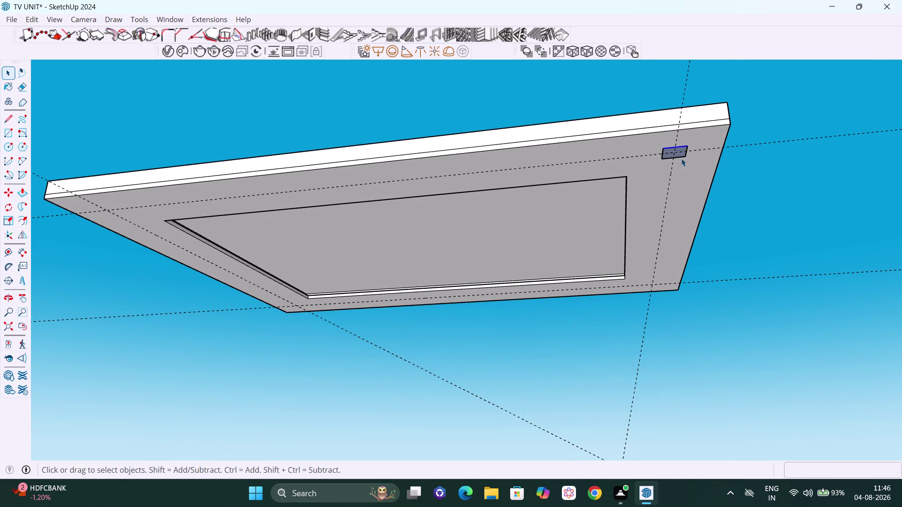
triple_click(678, 153)
scroll(up, 3)
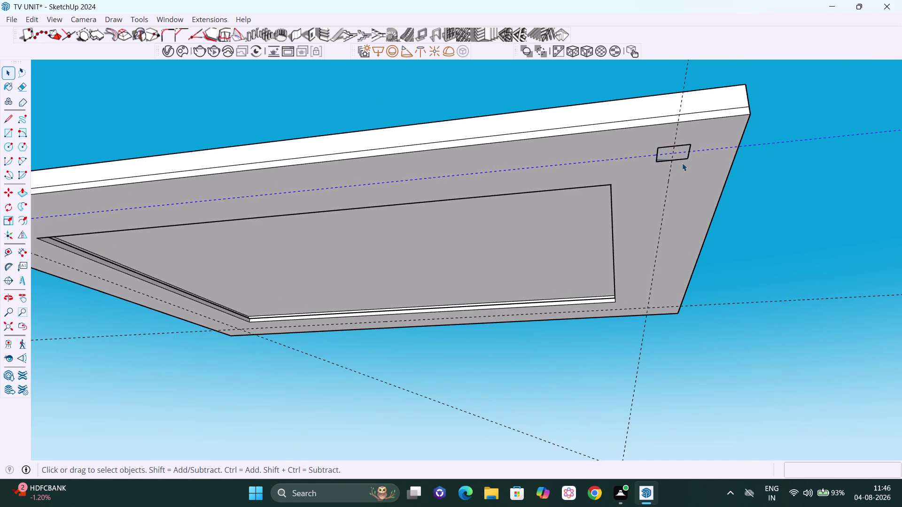
double_click(683, 159)
scroll(up, 3)
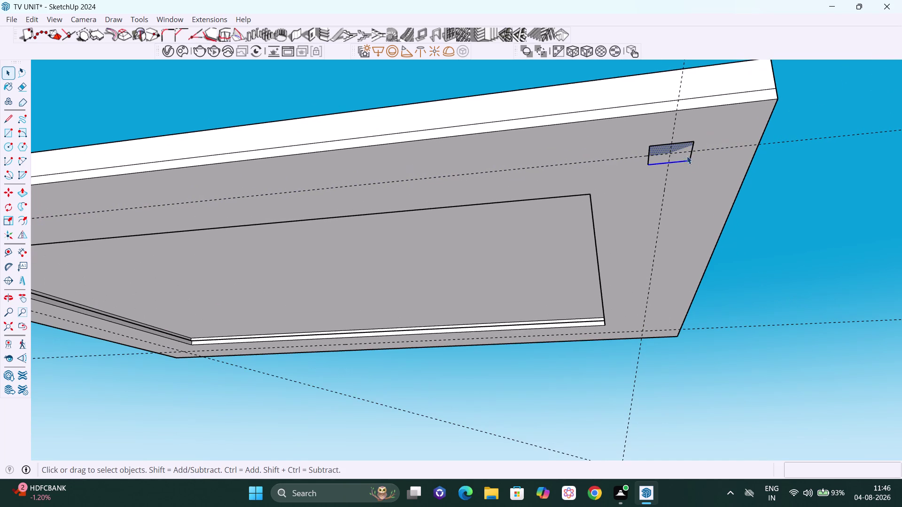
key(ctrl+z)
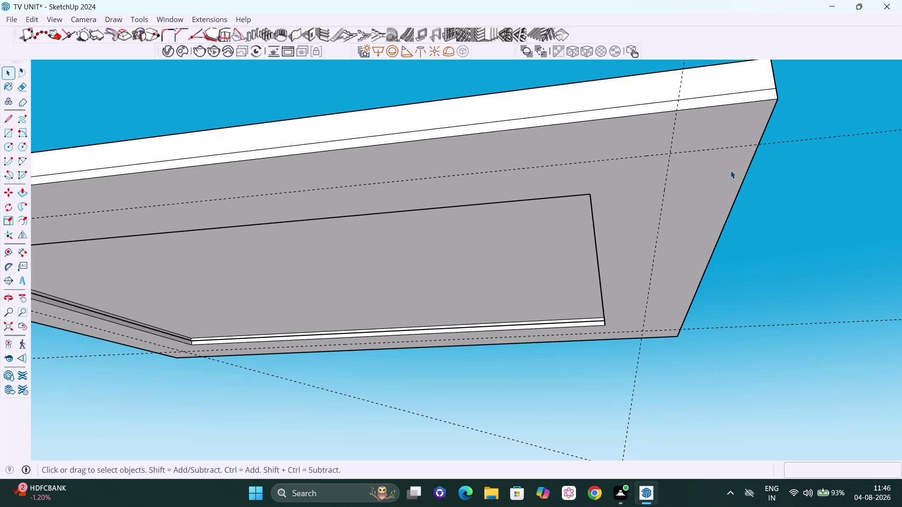
right_click(812, 90)
click(833, 124)
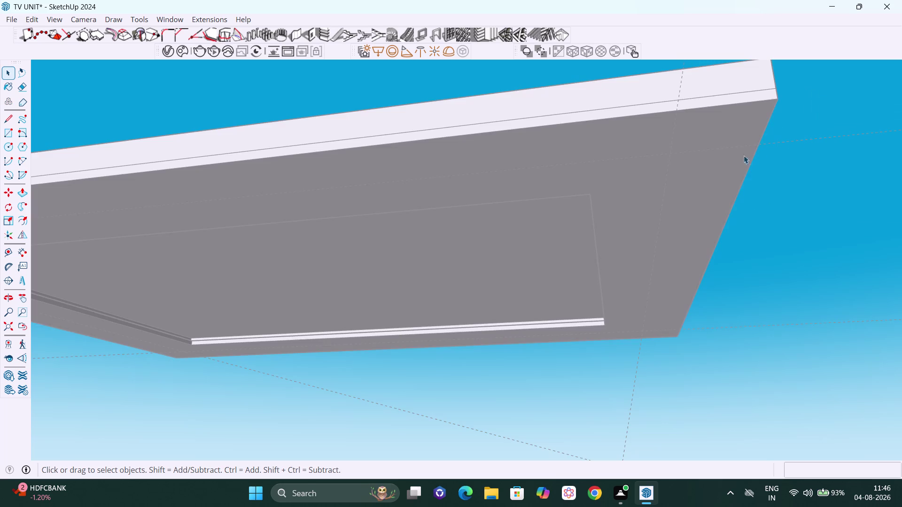
Undo once more and select the slab's border face.
scroll(down, 3)
middle_drag(716, 150, 720, 126)
scroll(up, 3)
scroll(up, 3)
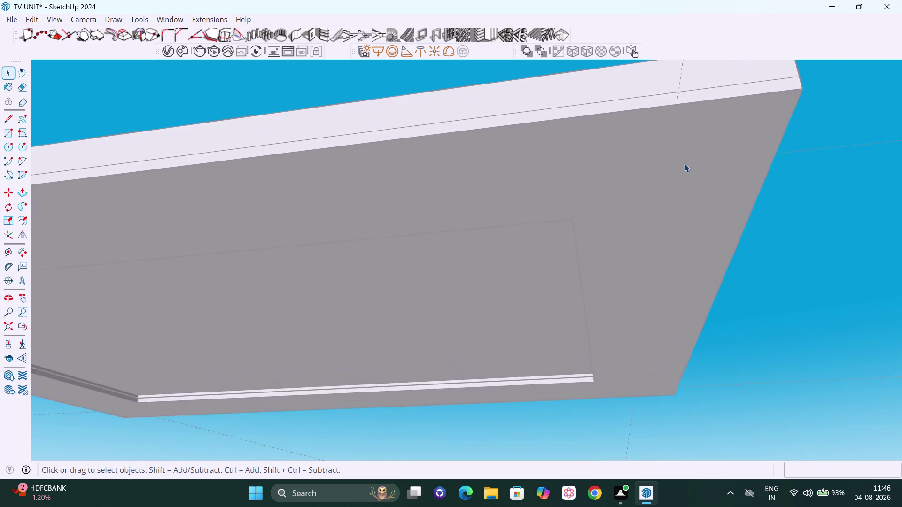
scroll(up, 3)
scroll(up, 3)
middle_click(685, 163)
key(ctrl+z)
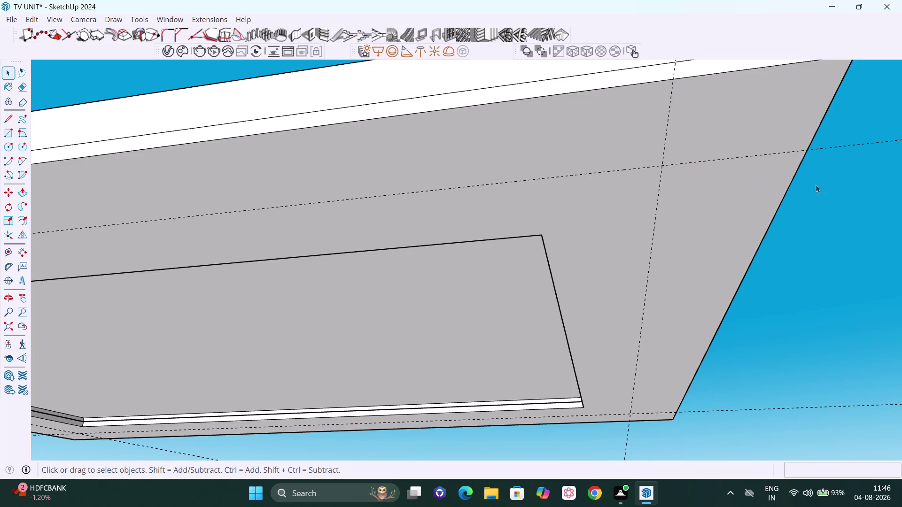
double_click(740, 173)
click(697, 186)
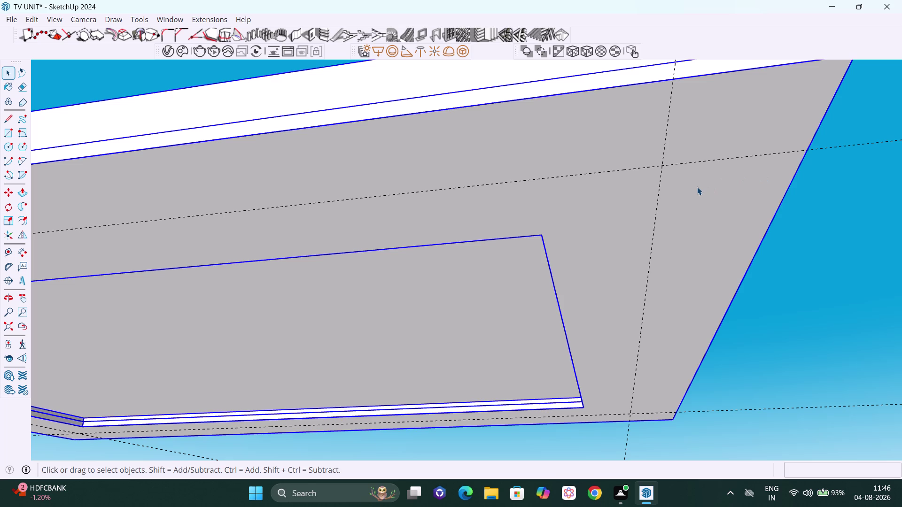
double_click(683, 144)
click(683, 146)
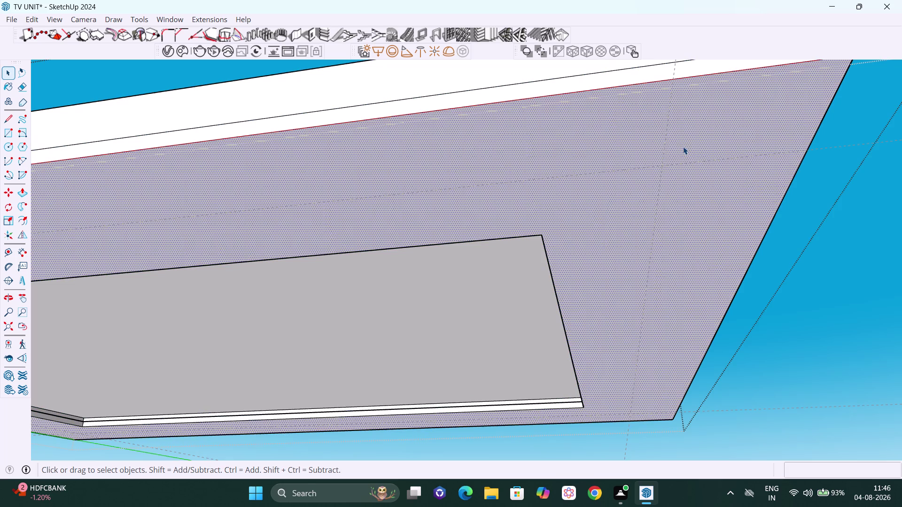
Check the border face's context menu, clear the selection and undo the remaining changes.
right_click(683, 147)
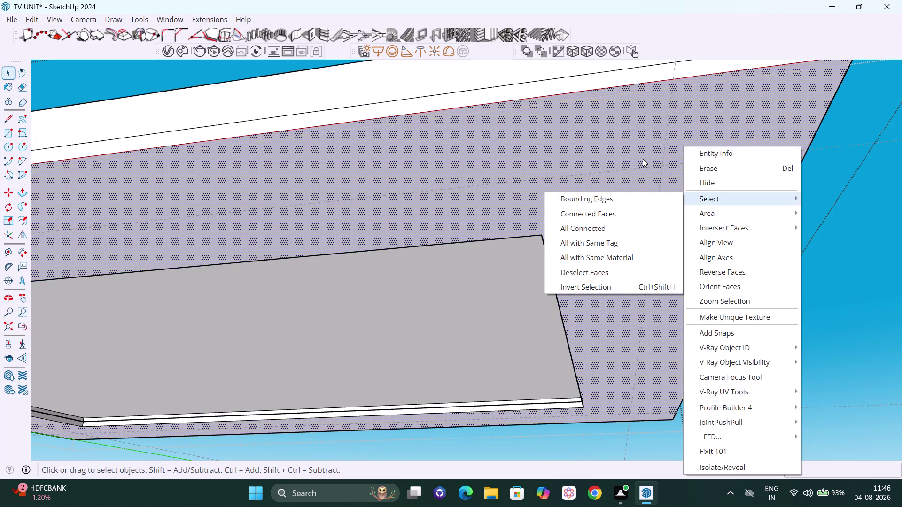
click(249, 66)
right_click(209, 66)
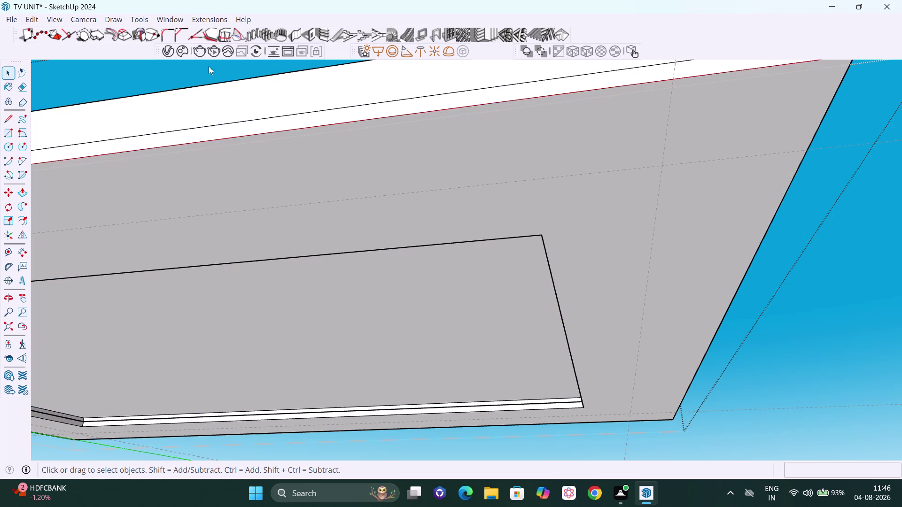
click(224, 99)
scroll(up, 3)
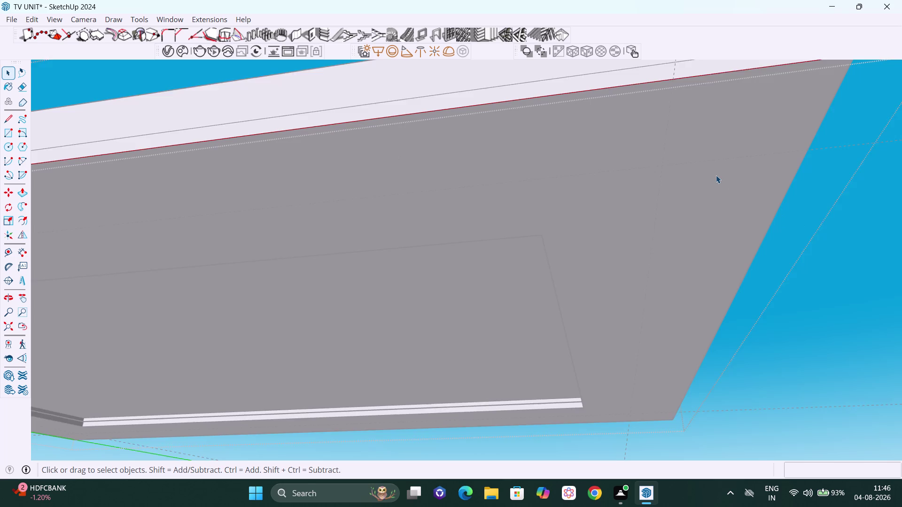
scroll(up, 3)
key(space)
key(ctrl+z)
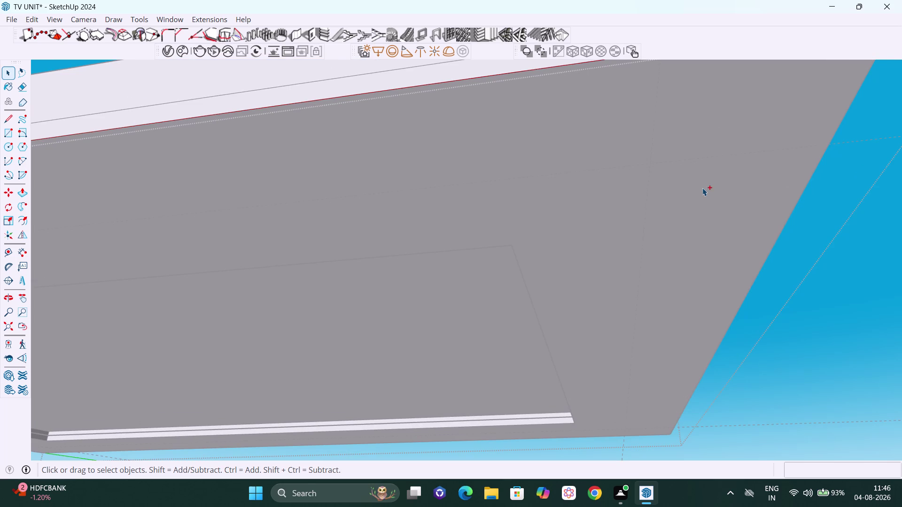
scroll(down, 3)
key(ctrl+z)
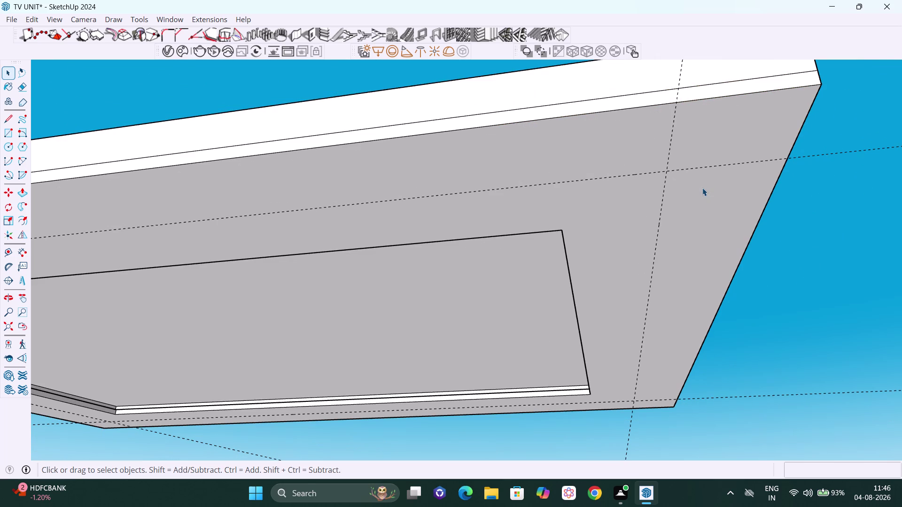
scroll(down, 3)
middle_drag(815, 229, 823, 227)
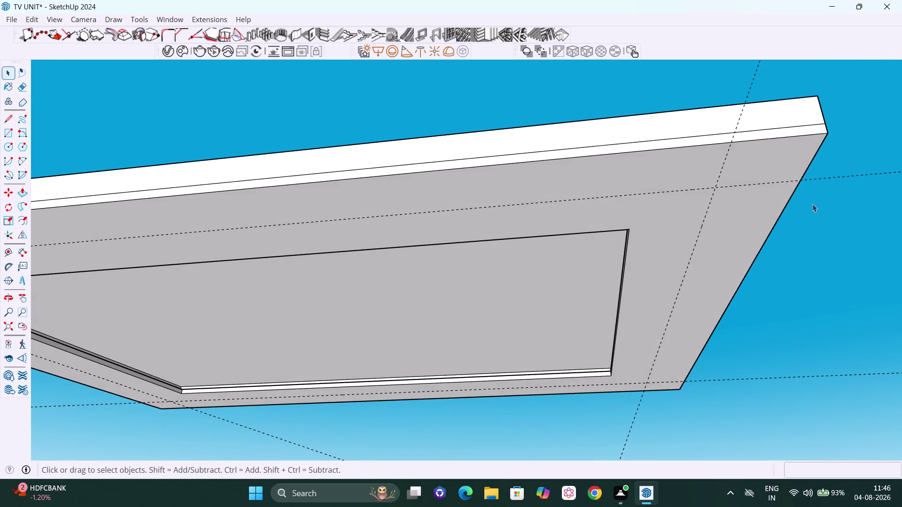
scroll(up, 3)
scroll(down, 3)
middle_drag(832, 190, 694, 227)
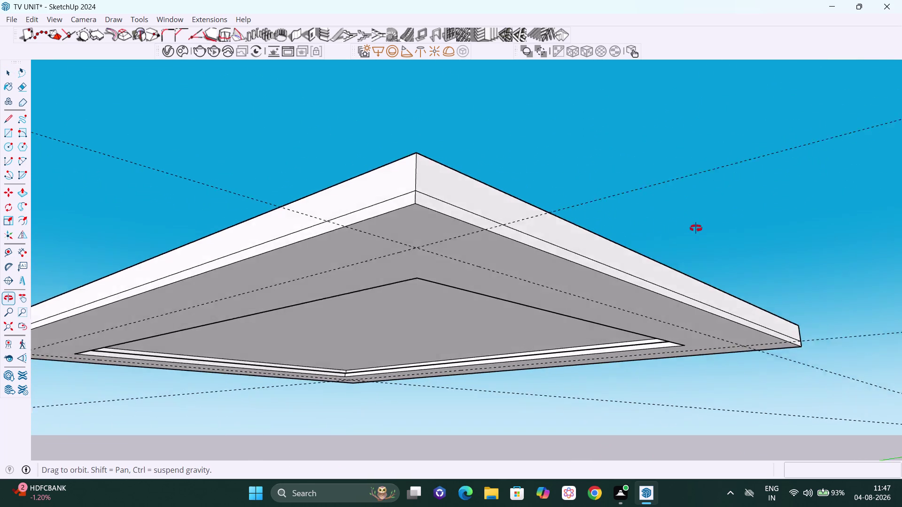
middle_drag(694, 227, 812, 182)
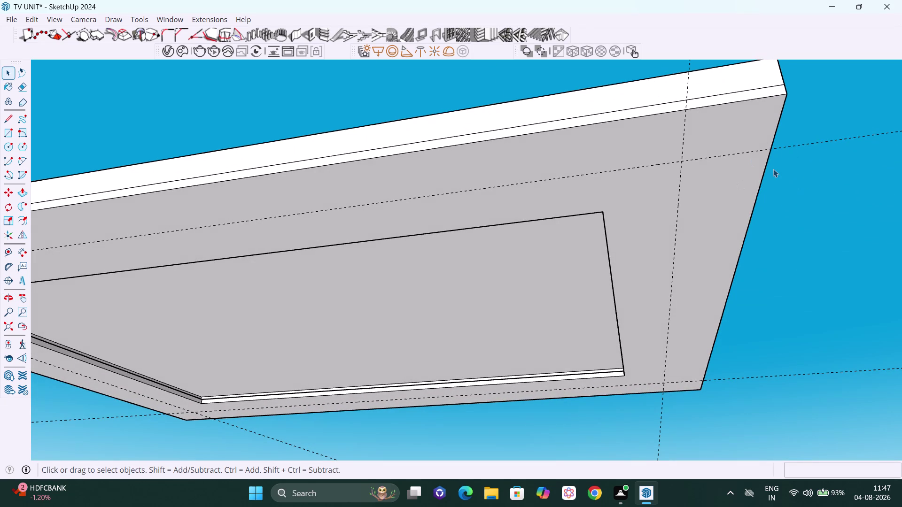
middle_drag(773, 169, 816, 177)
scroll(down, 3)
middle_drag(821, 186, 818, 177)
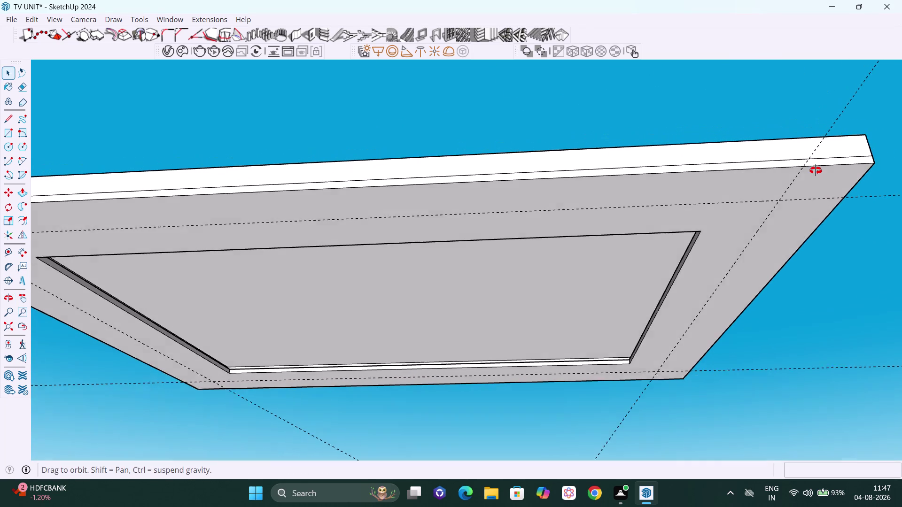
middle_drag(818, 176, 815, 170)
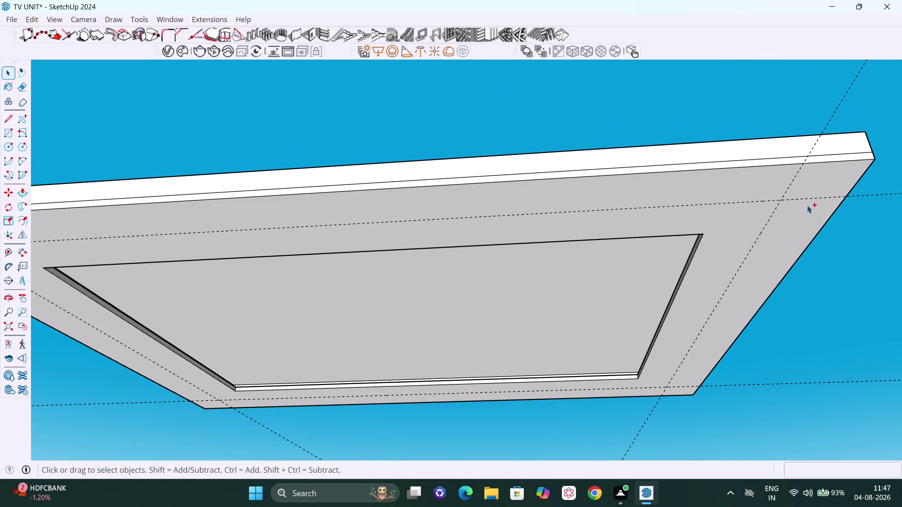
key(ctrl+z)
key(ctrl+z)
key(ctrl+z)
key(ctrl+z)
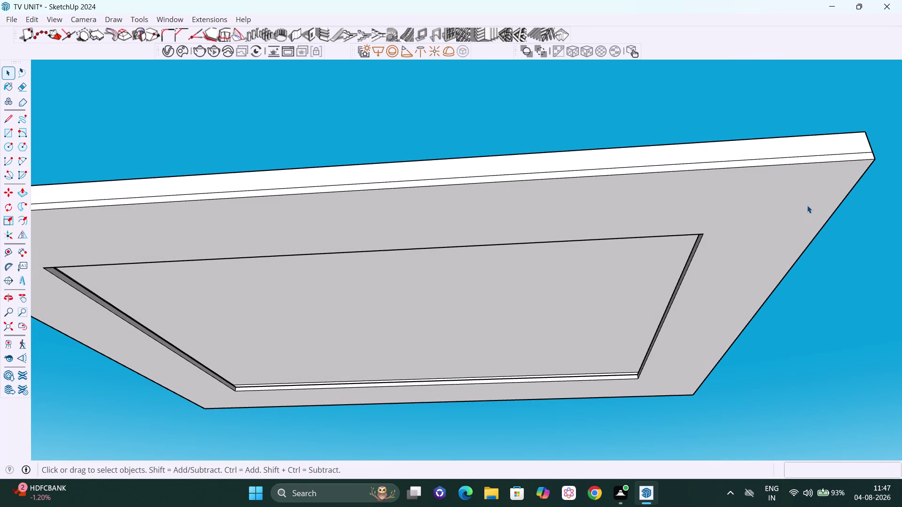
click(728, 181)
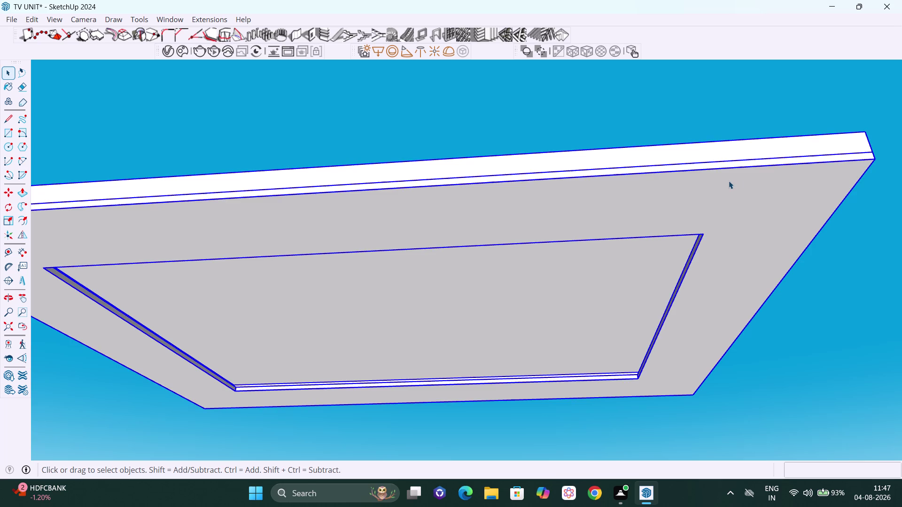
double_click(729, 181)
click(723, 187)
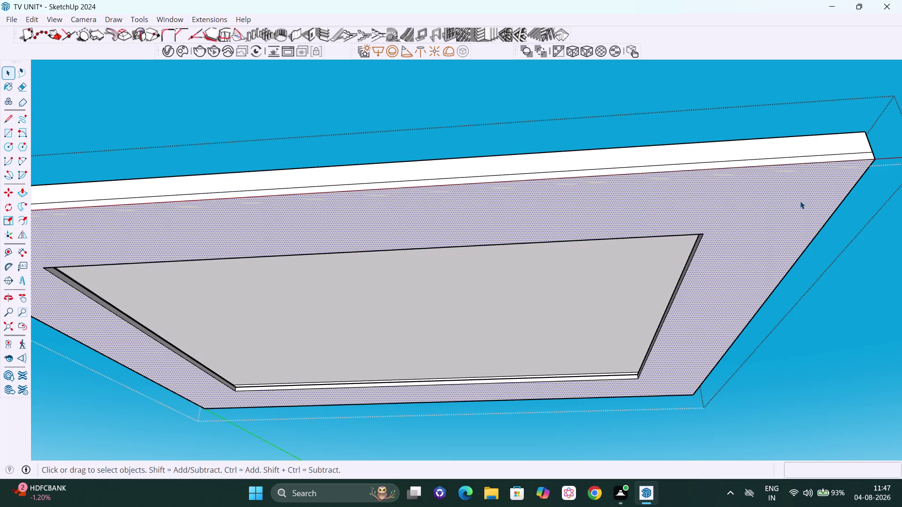
scroll(down, 3)
middle_drag(800, 201, 784, 195)
Place 12" guides in from the slab's right edge and long edge with the Tape Measure.
key(t)
click(829, 184)
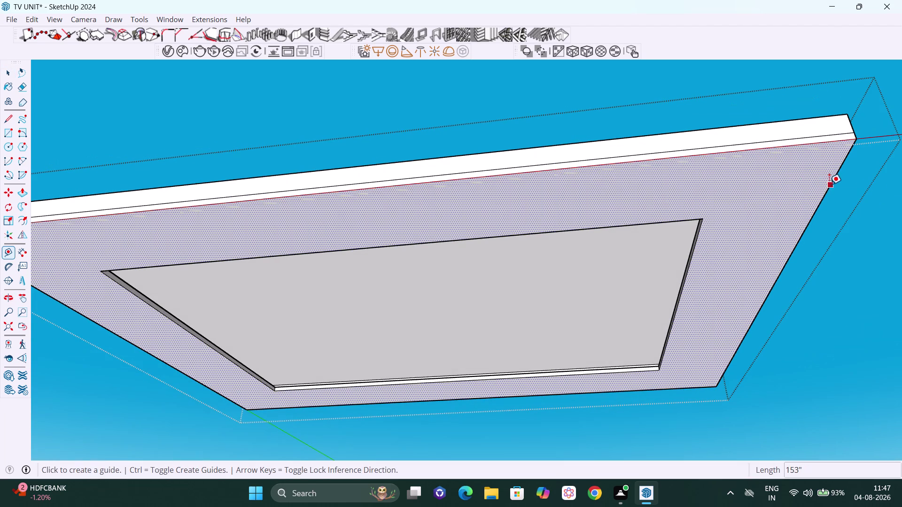
text(12)
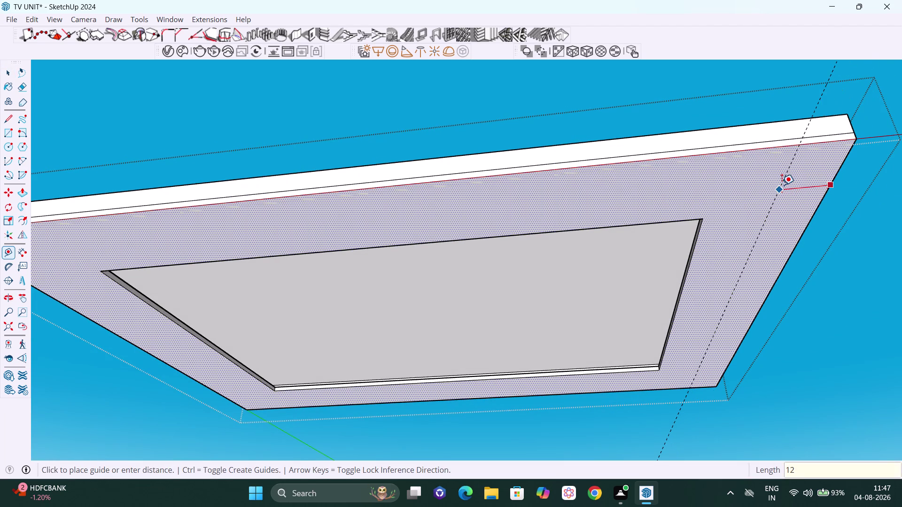
text(")
key(Return)
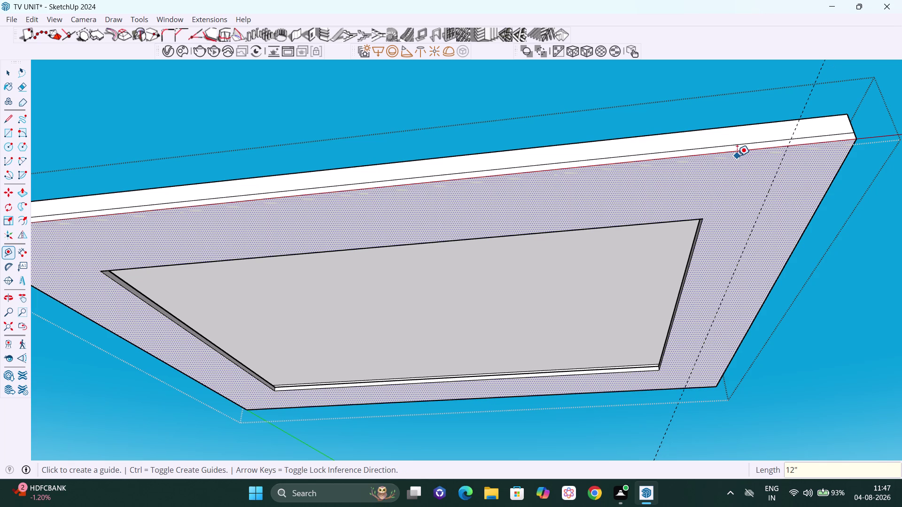
click(737, 154)
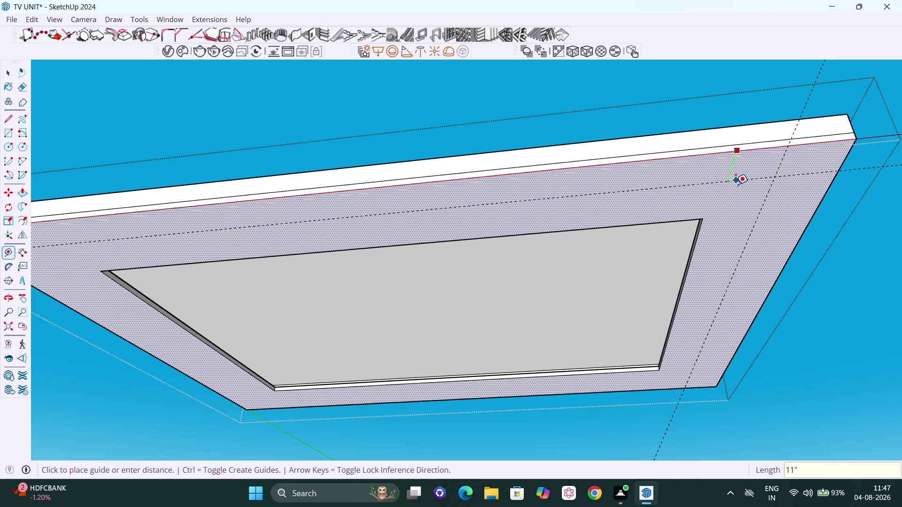
text(12")
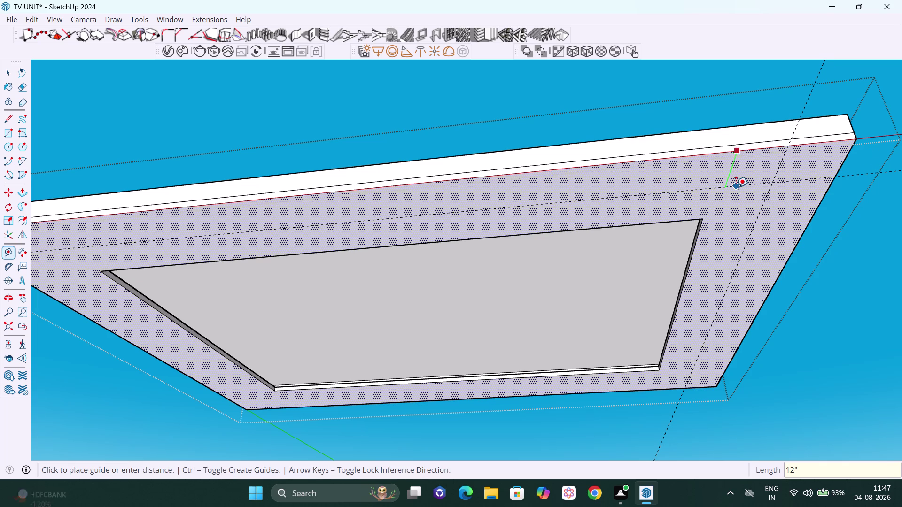
key(Return)
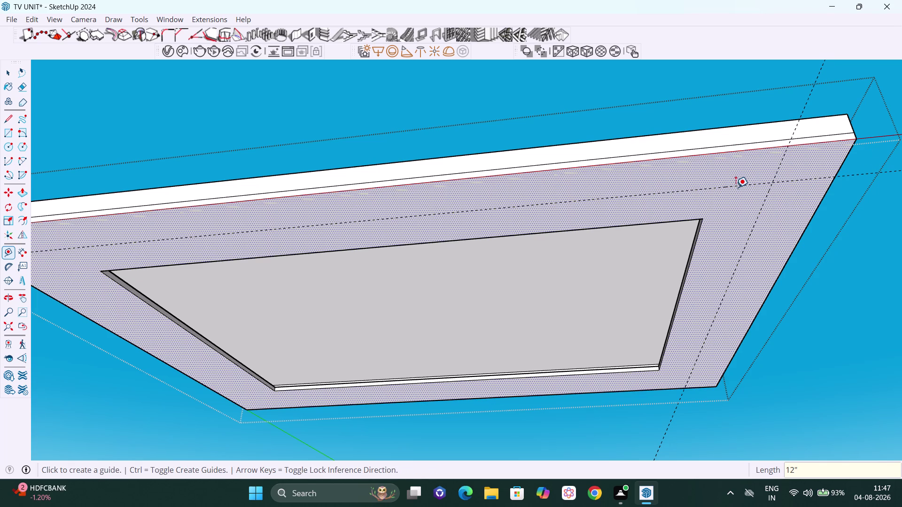
Add two more 12" offset guides from the remaining slab edges near the corner.
click(149, 355)
text(12")
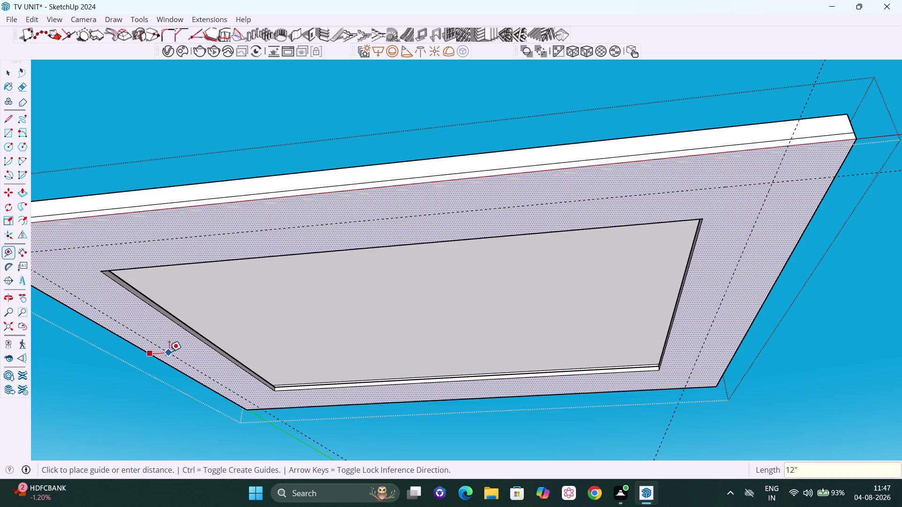
key(Return)
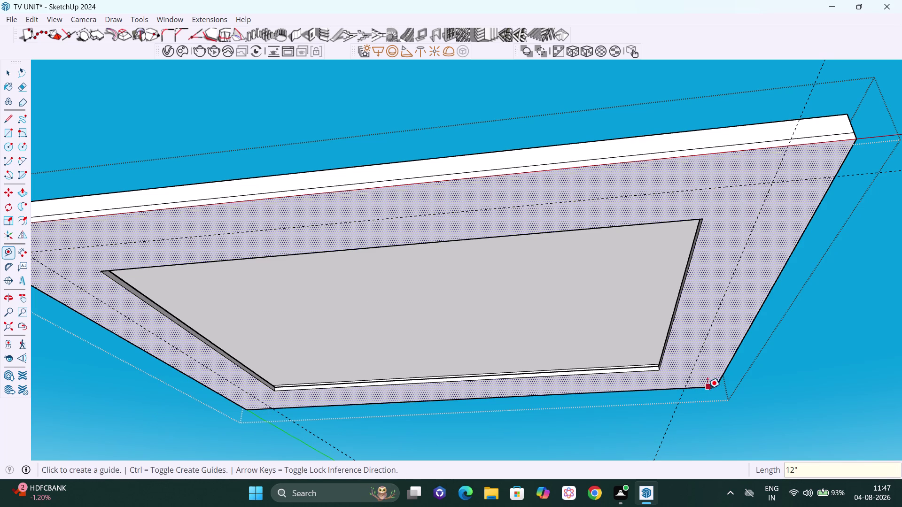
click(705, 389)
text(12)
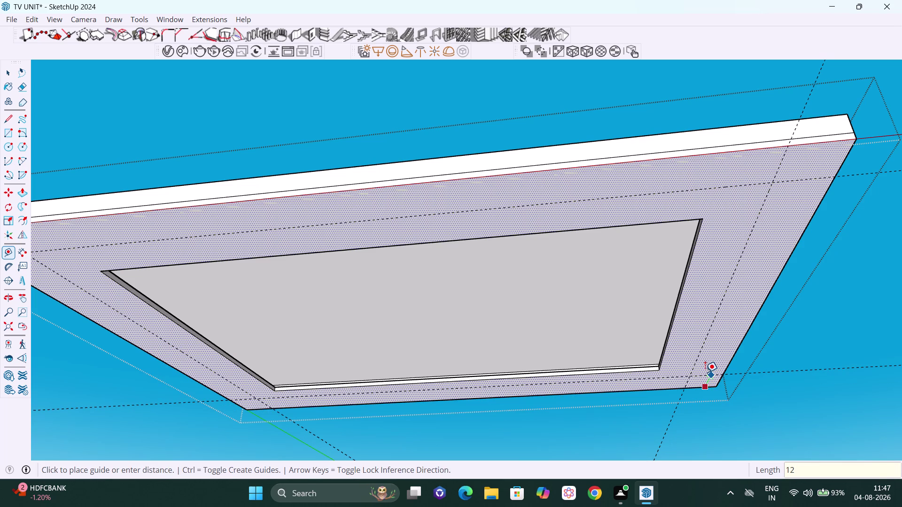
text(")
key(Return)
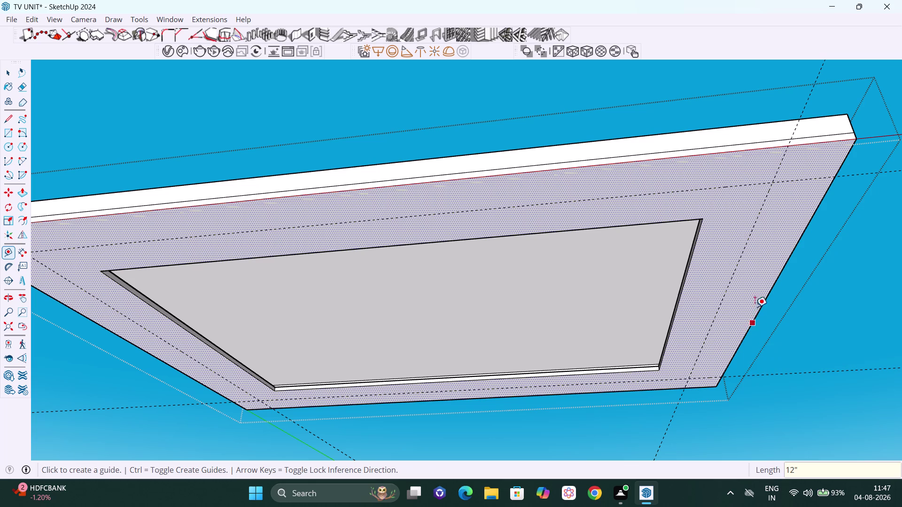
key(space)
Make a group of the selected slab faces and bring the right corner into view.
right_click(482, 97)
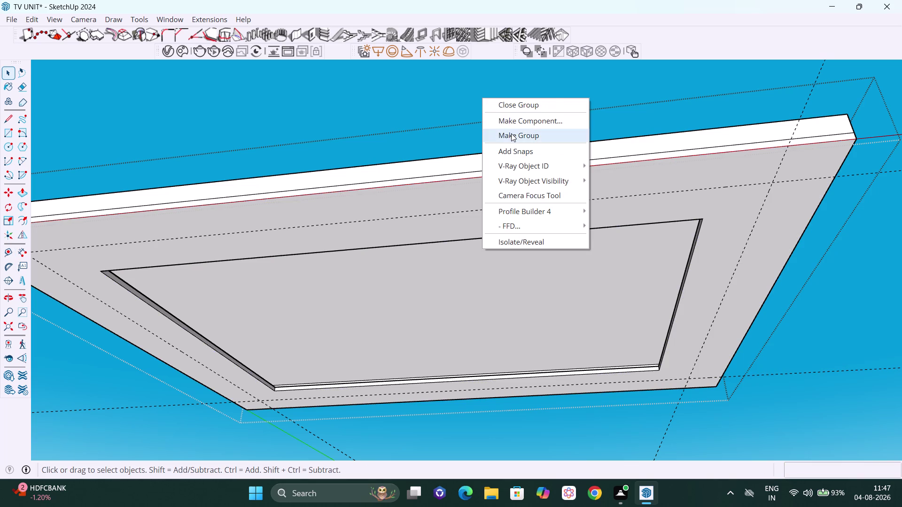
click(512, 133)
scroll(up, 3)
middle_drag(779, 193, 773, 208)
middle_drag(787, 149, 786, 139)
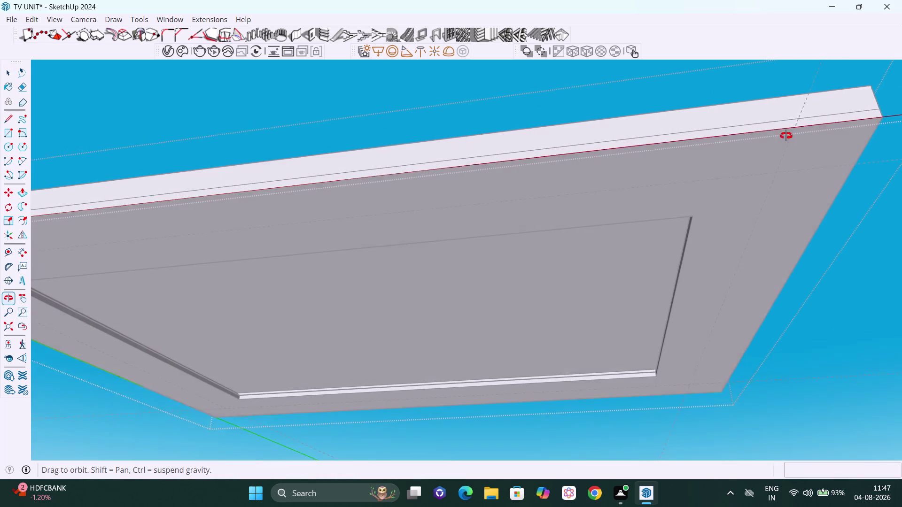
middle_drag(786, 139, 786, 121)
scroll(up, 3)
Draw a 6" by 6" rectangle at the guide intersection near the right corner.
key(r)
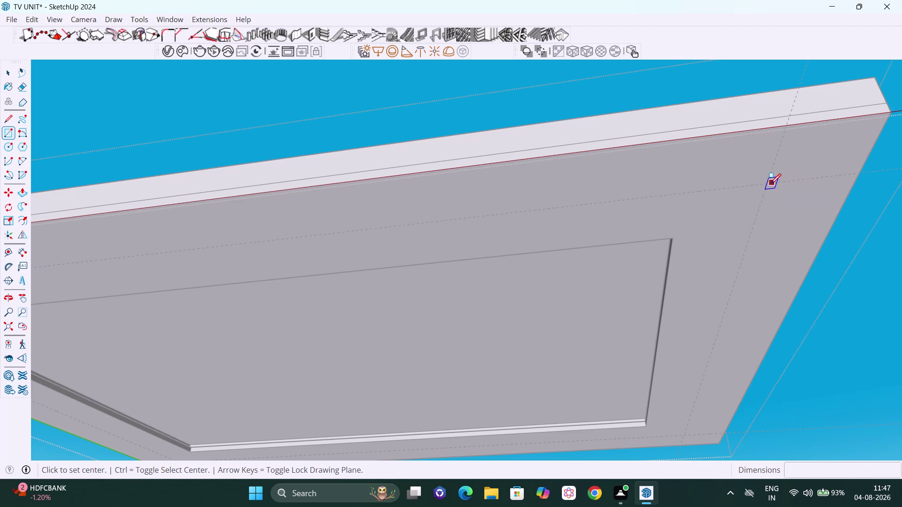
click(770, 184)
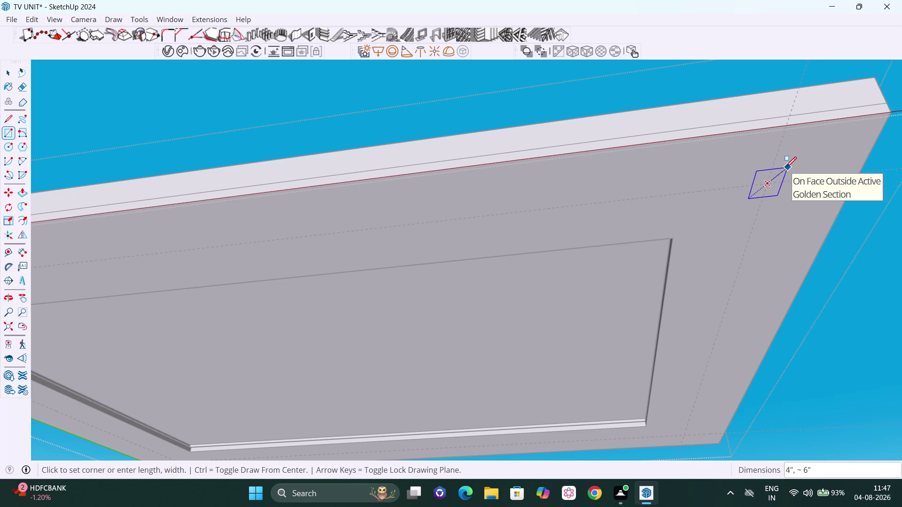
text(6")
text(,6")
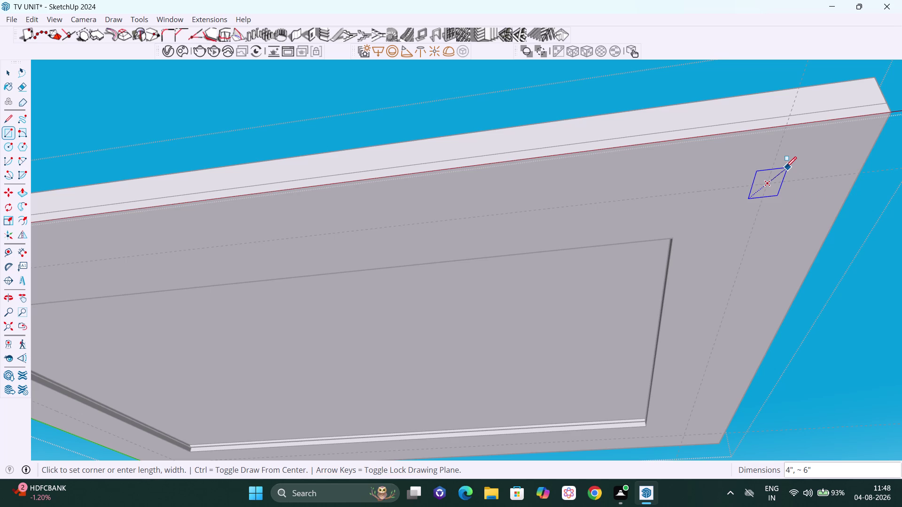
key(6)
text(",6)
key(shift+quotedbl)
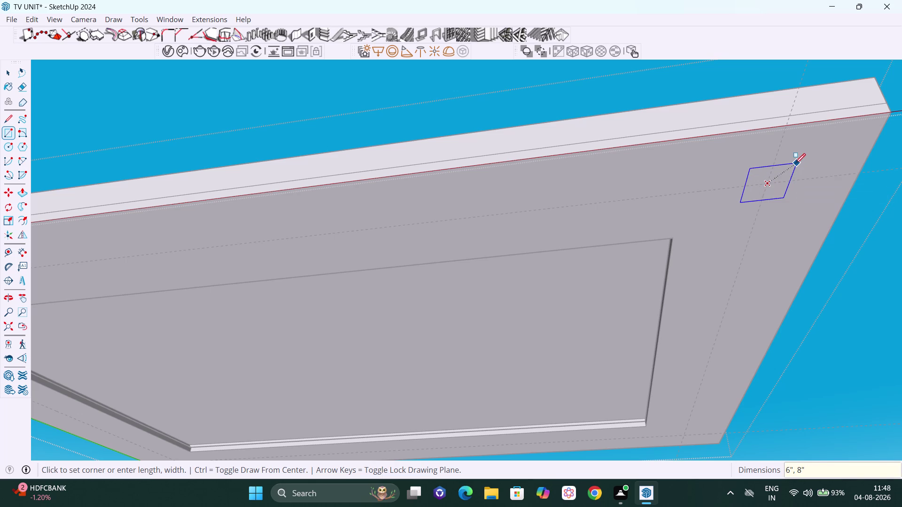
key(6)
text(",)
key(6)
key(shift+quotedbl)
key(Return)
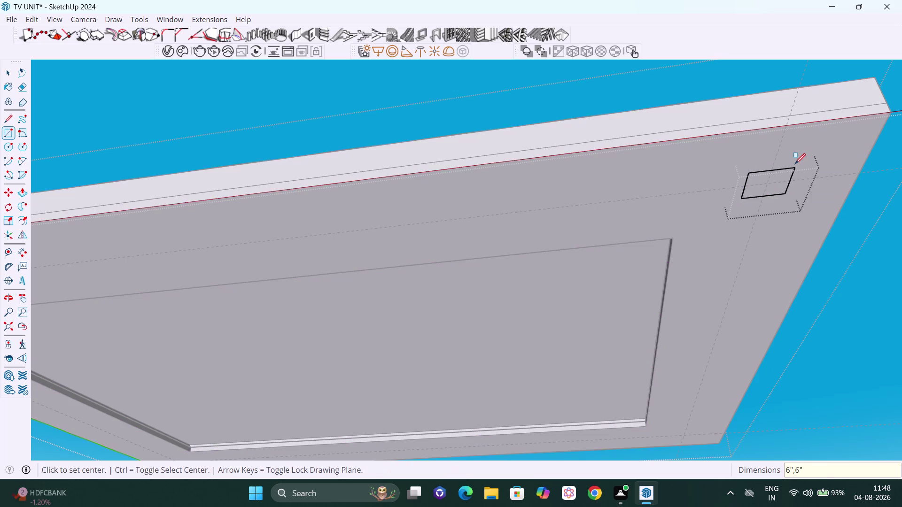
key(space)
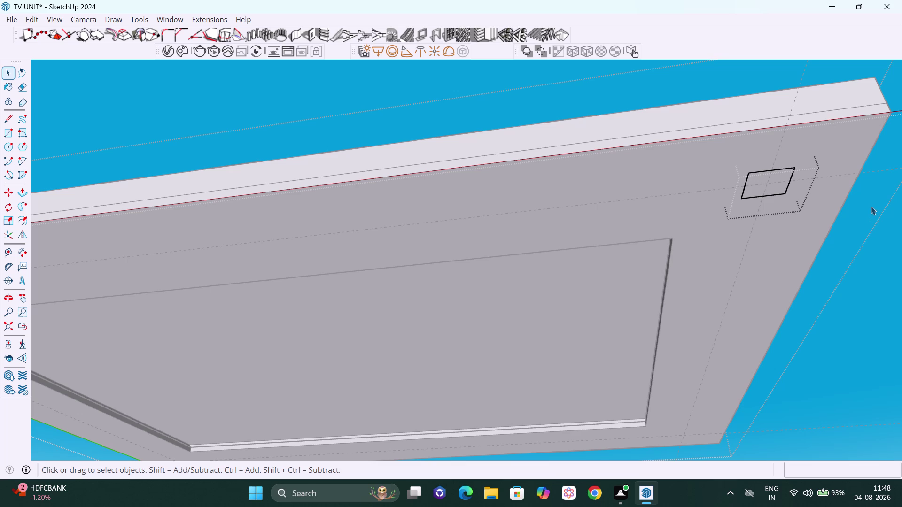
Exit the slab group and open the small square's group for editing.
click(869, 211)
scroll(down, 3)
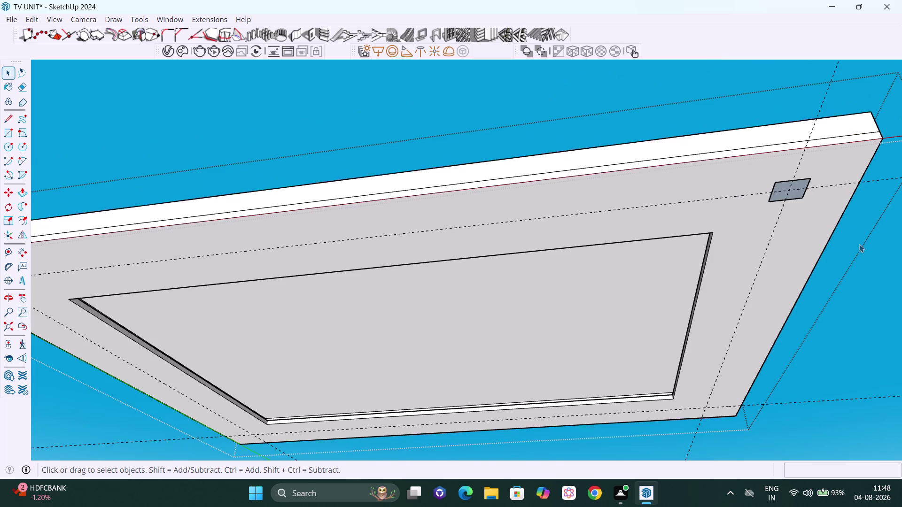
middle_drag(859, 244, 857, 270)
click(803, 239)
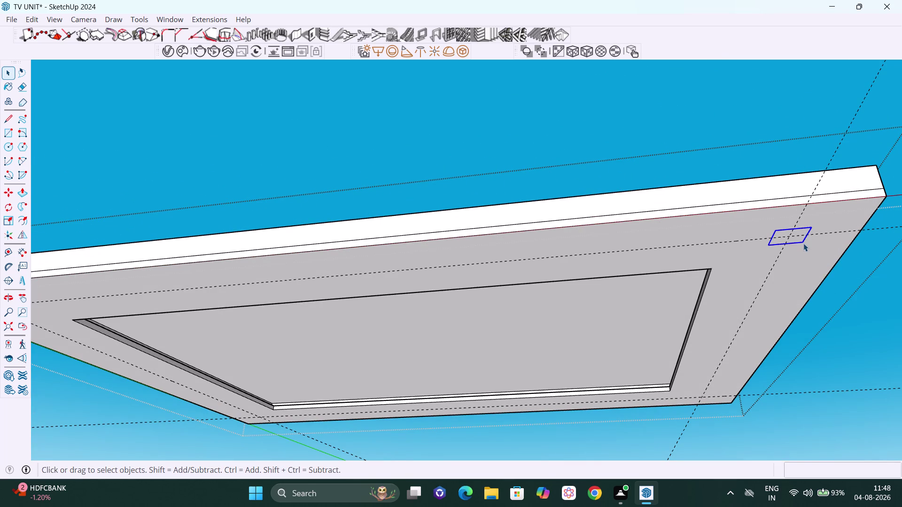
middle_drag(802, 244, 799, 265)
scroll(up, 3)
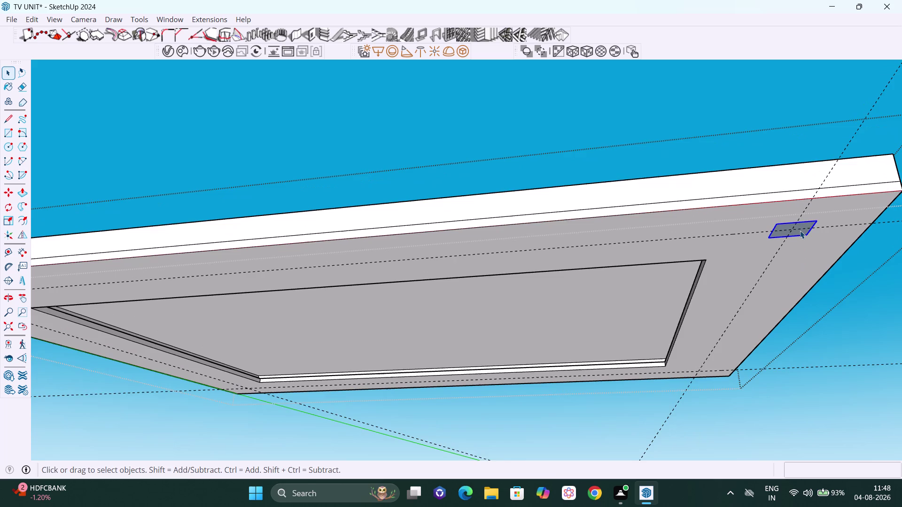
middle_drag(801, 231, 801, 234)
scroll(up, 3)
scroll(up, 3)
middle_click(798, 231)
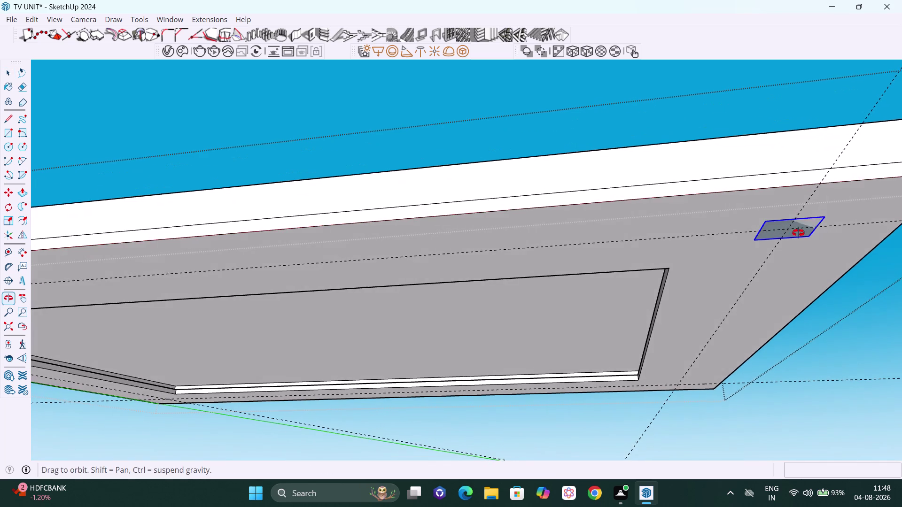
middle_click(798, 234)
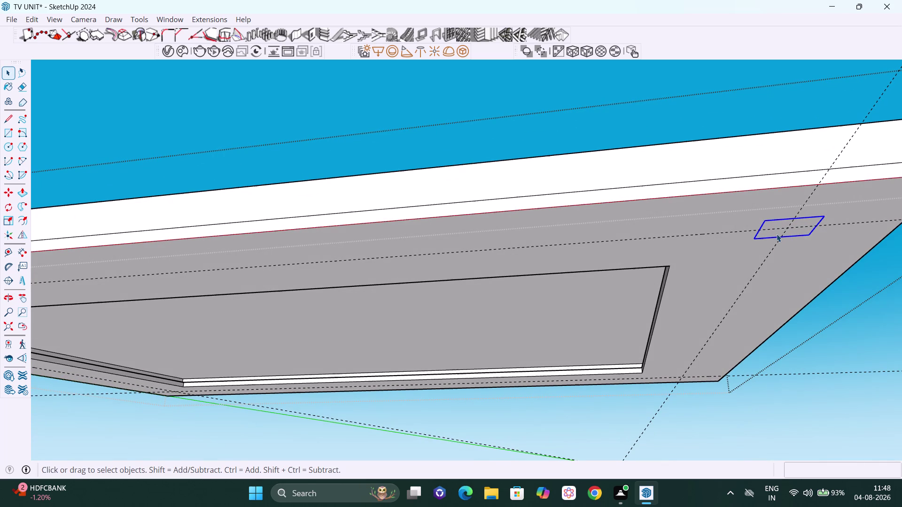
double_click(775, 231)
click(773, 234)
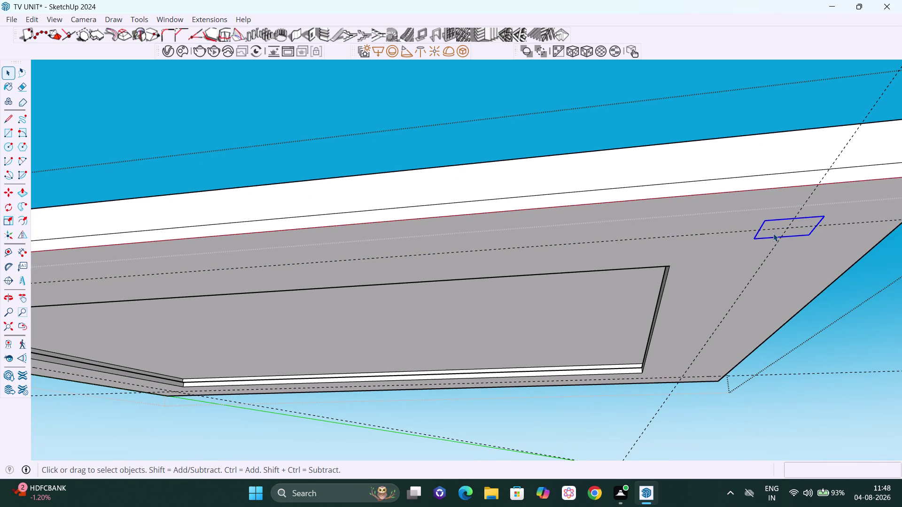
double_click(773, 233)
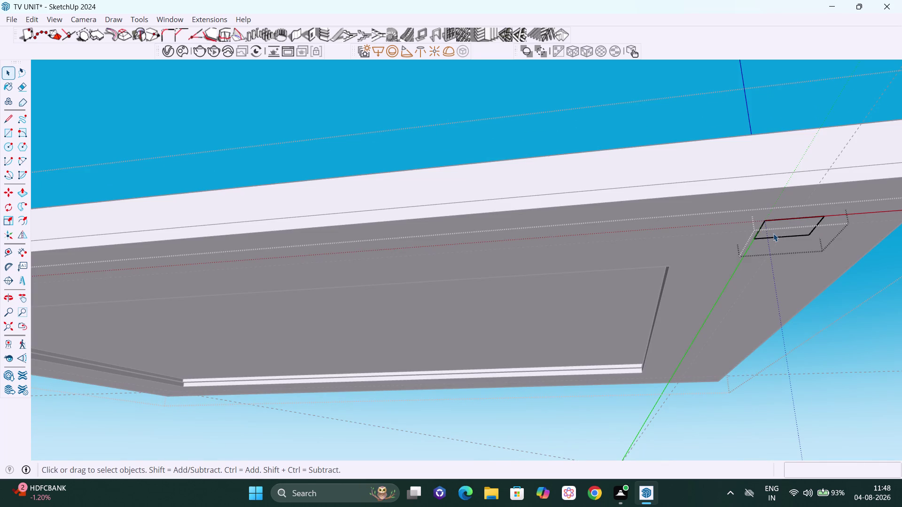
Start a Push/Pull on the square face, cancel it, and exit the square group.
key(p)
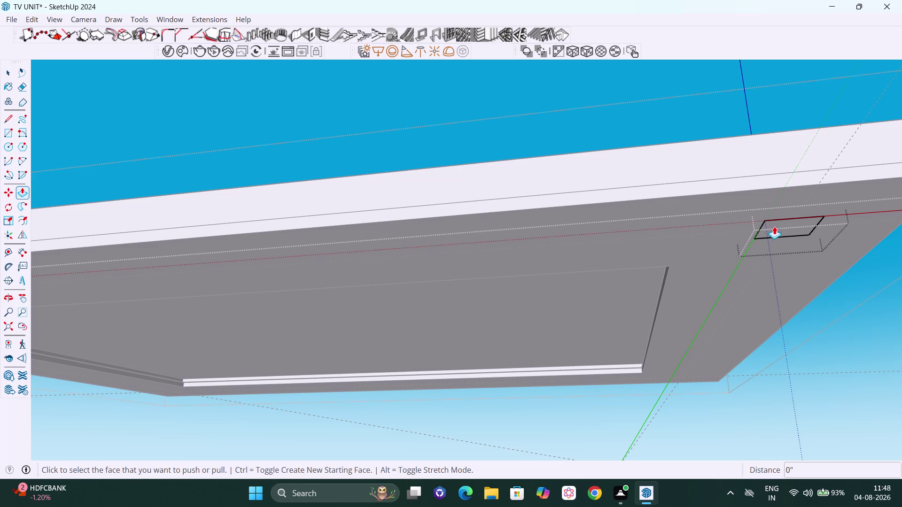
scroll(up, 3)
scroll(up, 3)
middle_drag(772, 235, 769, 207)
click(766, 227)
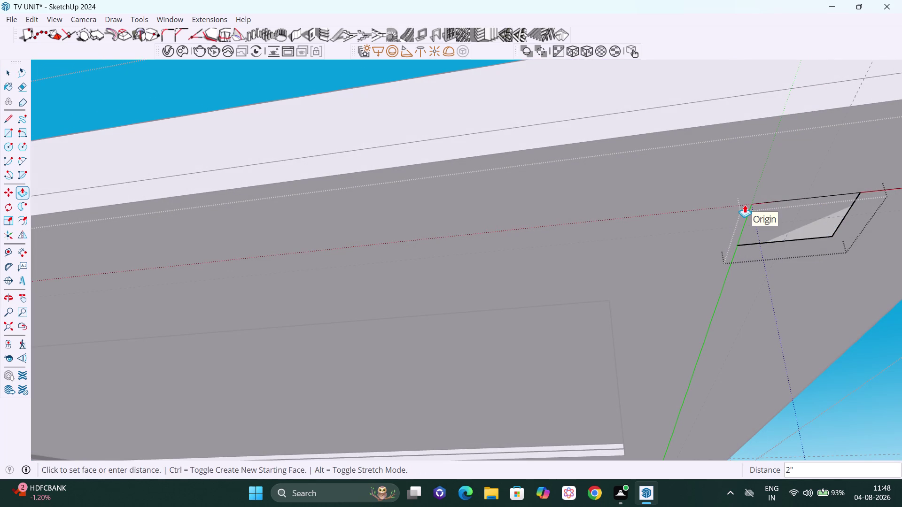
key(Escape)
key(space)
scroll(down, 3)
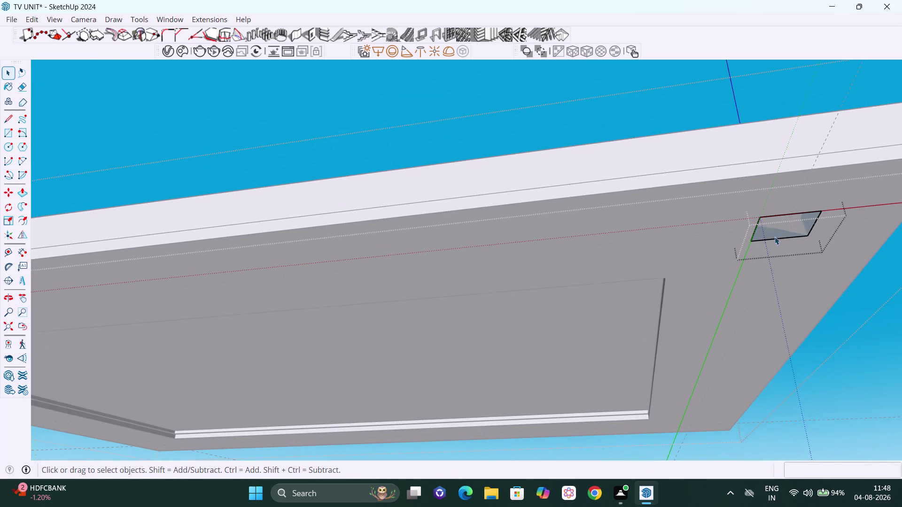
click(887, 323)
Select the small corner square and delete it.
middle_drag(832, 264, 827, 290)
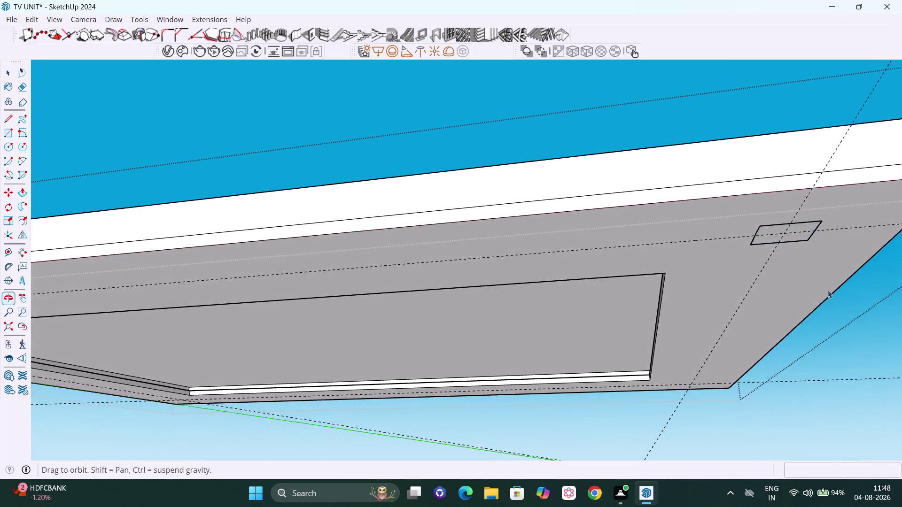
scroll(up, 3)
scroll(down, 3)
scroll(down, 3)
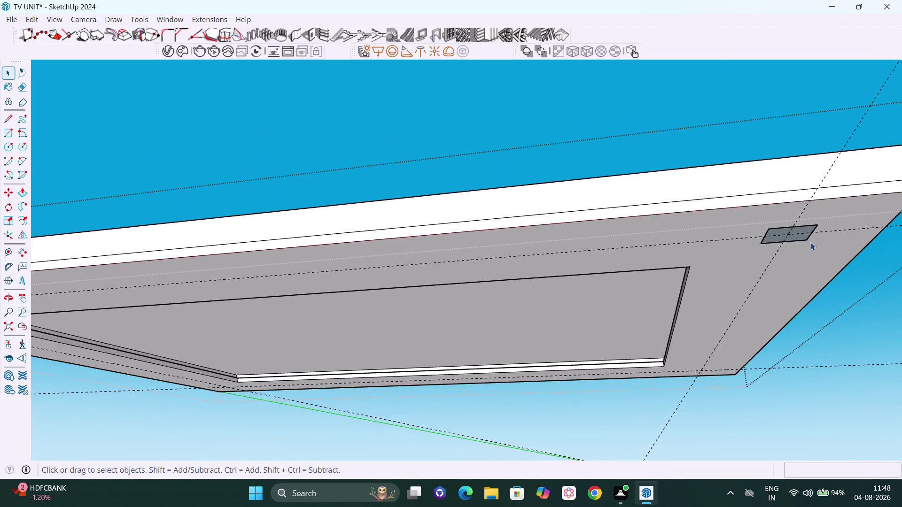
middle_drag(810, 243, 828, 260)
middle_drag(823, 256, 809, 235)
scroll(up, 3)
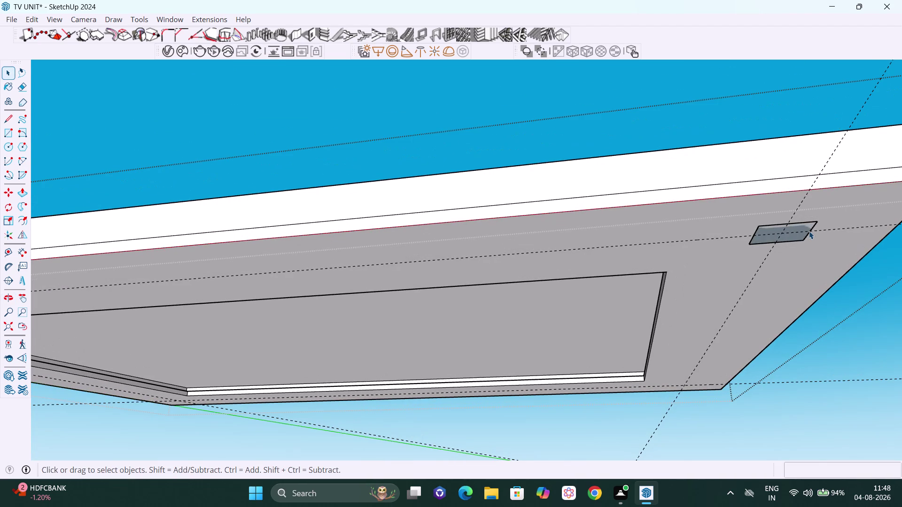
click(809, 236)
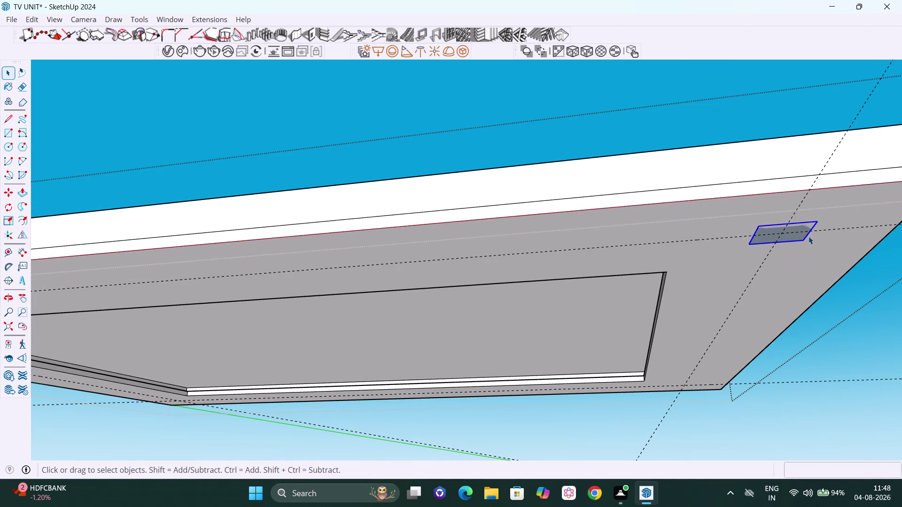
key(Delete)
scroll(down, 3)
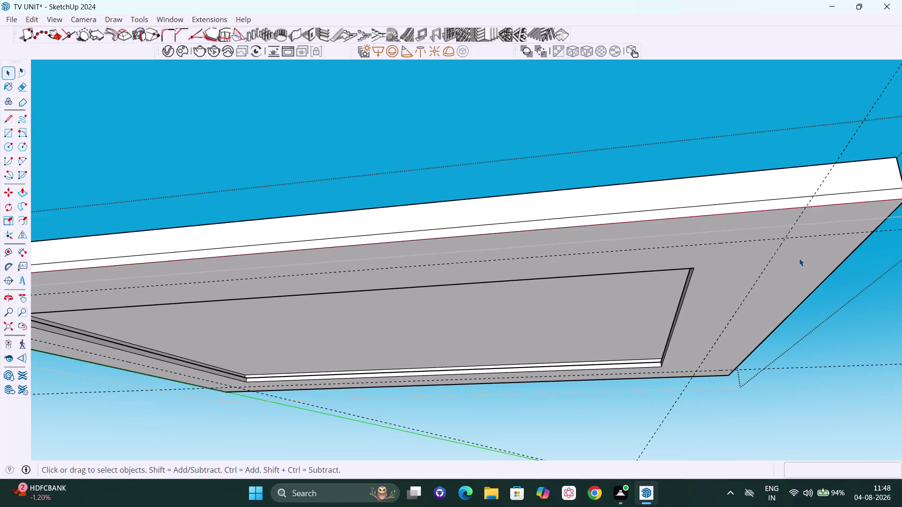
middle_drag(809, 271, 804, 228)
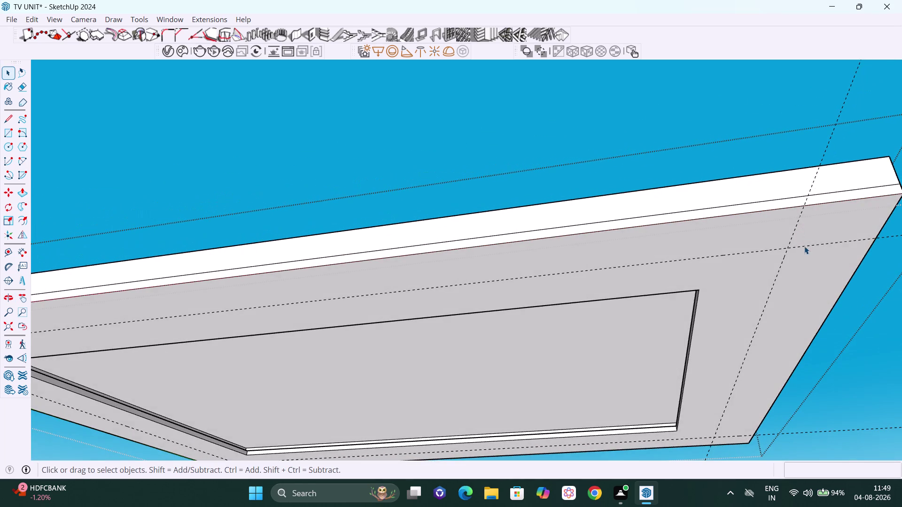
Draw a 6" by 6" rectangle at the guide intersection beside the recessed panel.
scroll(up, 3)
scroll(up, 3)
middle_drag(772, 265, 744, 266)
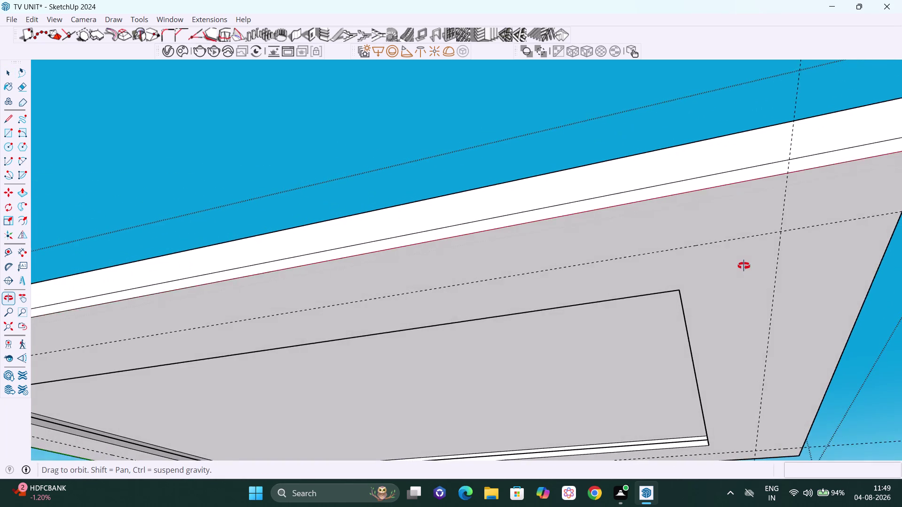
middle_drag(743, 266, 743, 272)
middle_click(743, 272)
middle_drag(772, 257, 773, 266)
scroll(up, 3)
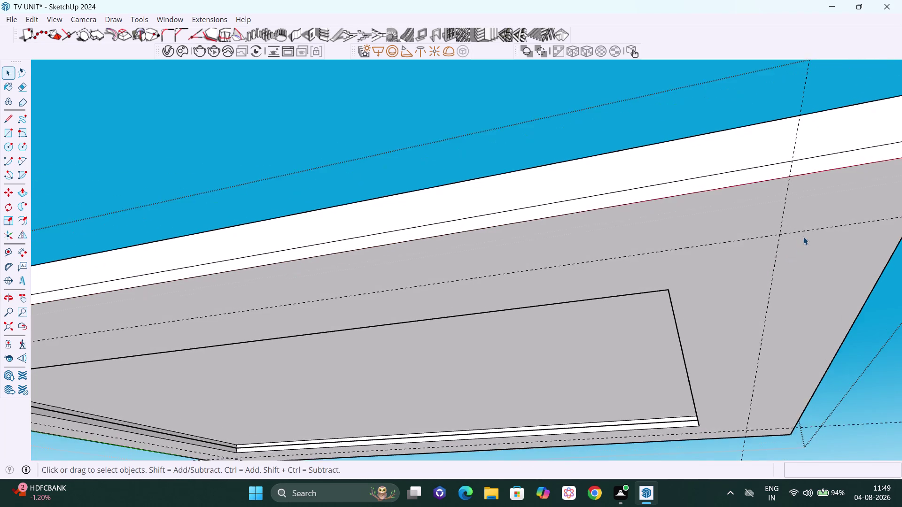
scroll(up, 3)
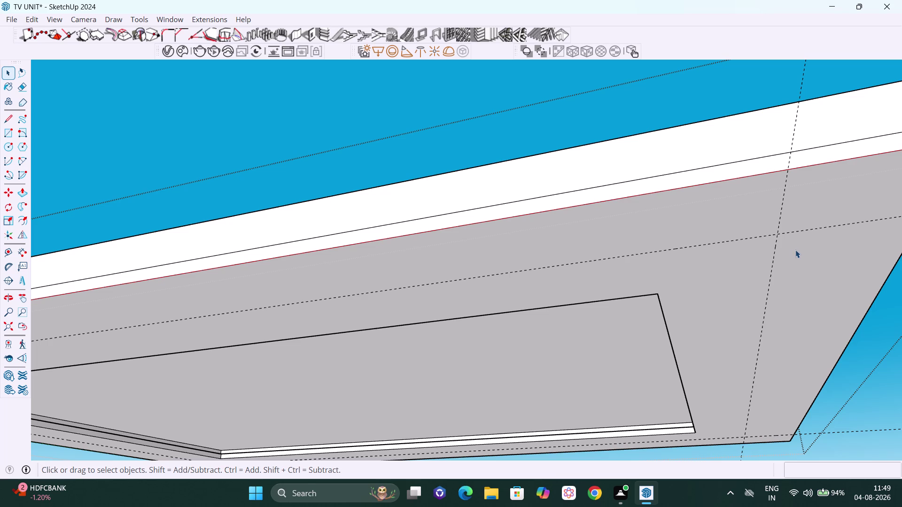
scroll(down, 3)
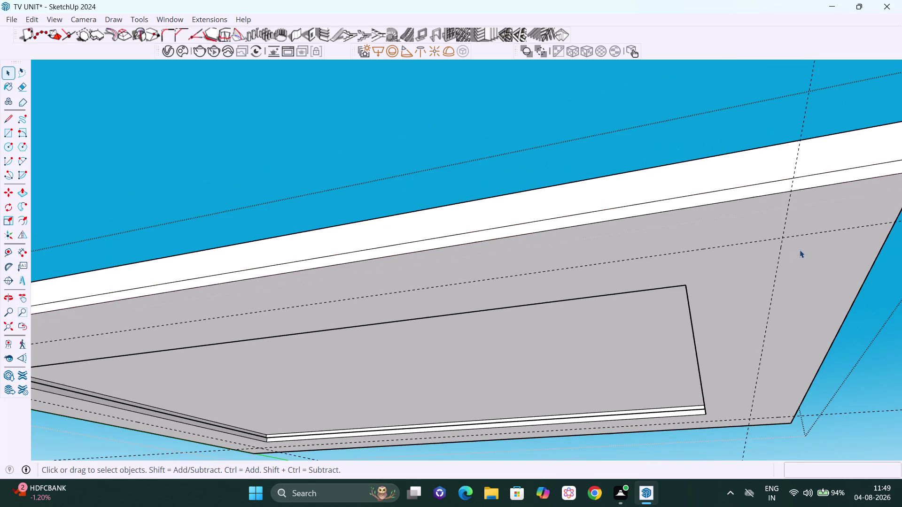
middle_drag(755, 245, 782, 286)
scroll(up, 3)
middle_drag(782, 247, 743, 196)
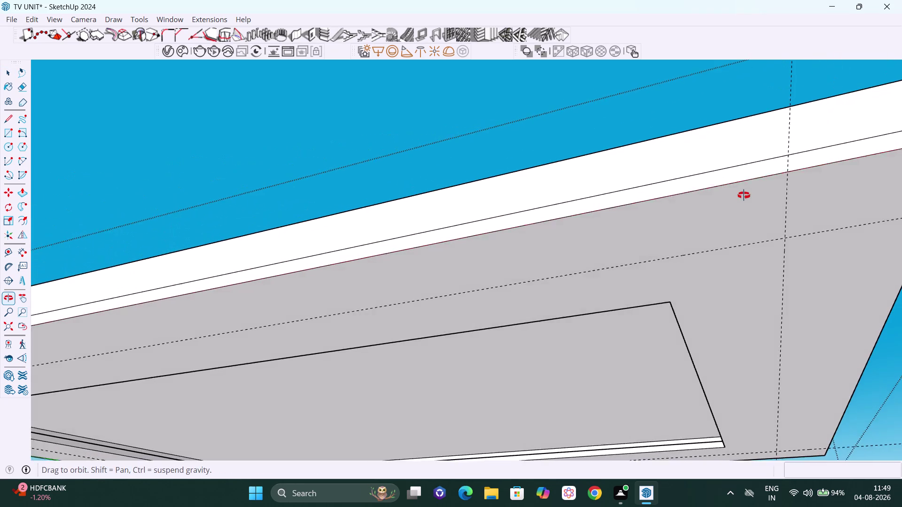
middle_drag(743, 197, 745, 191)
key(r)
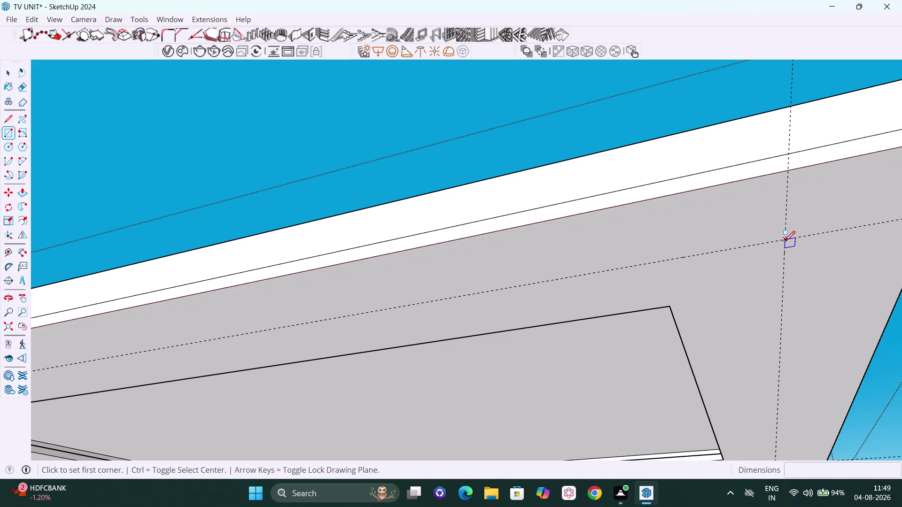
click(784, 241)
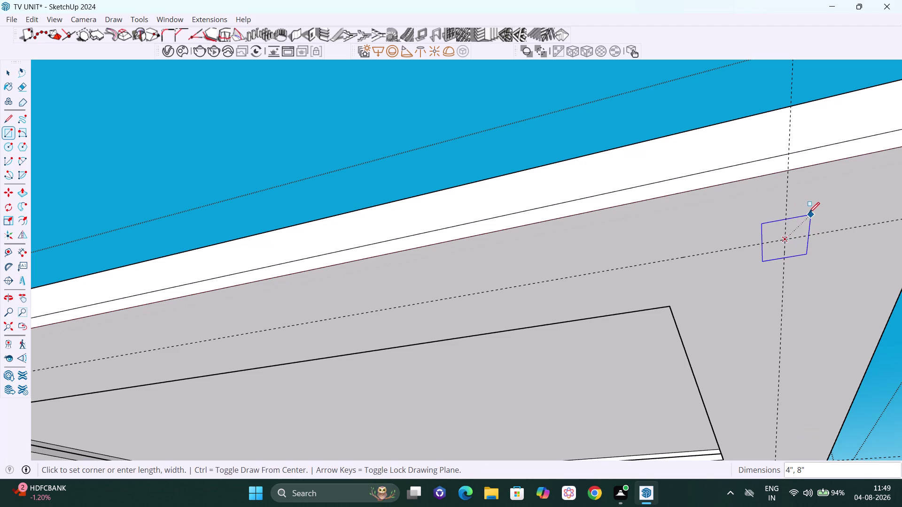
text(6)
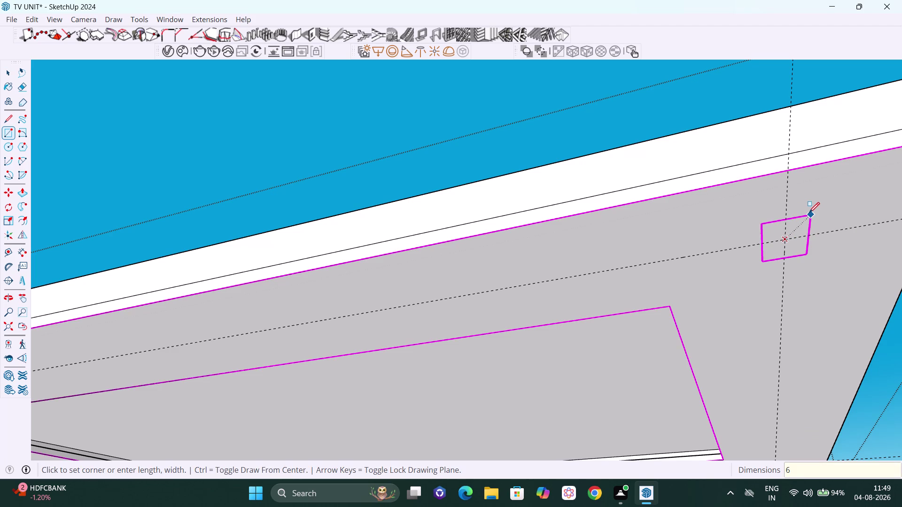
text(")
key(comma)
text(6)
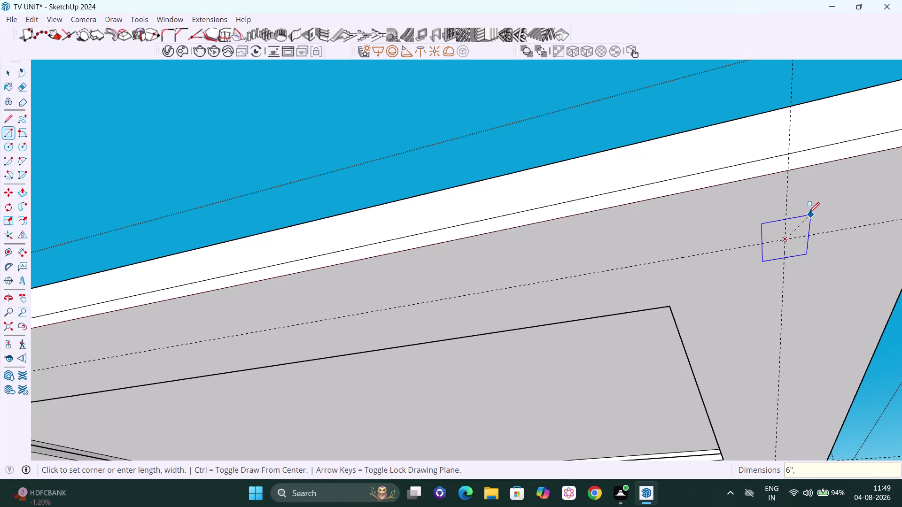
text(")
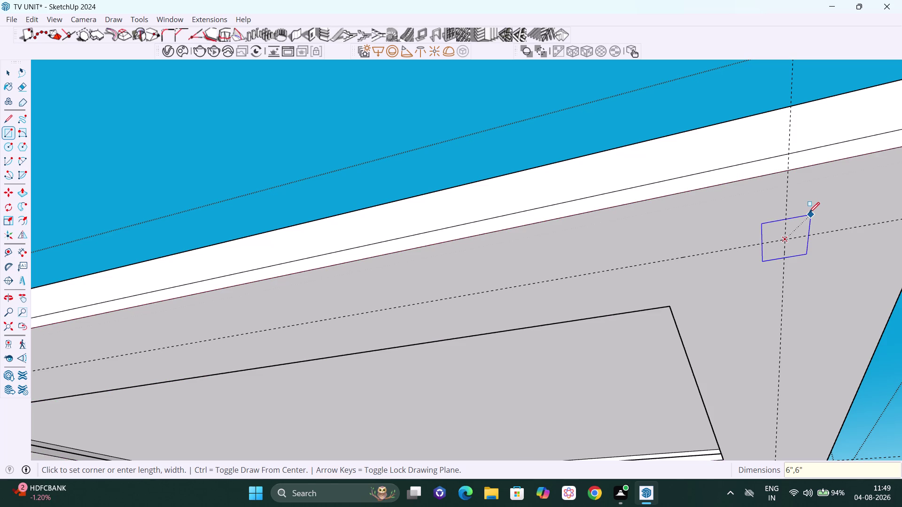
key(Return)
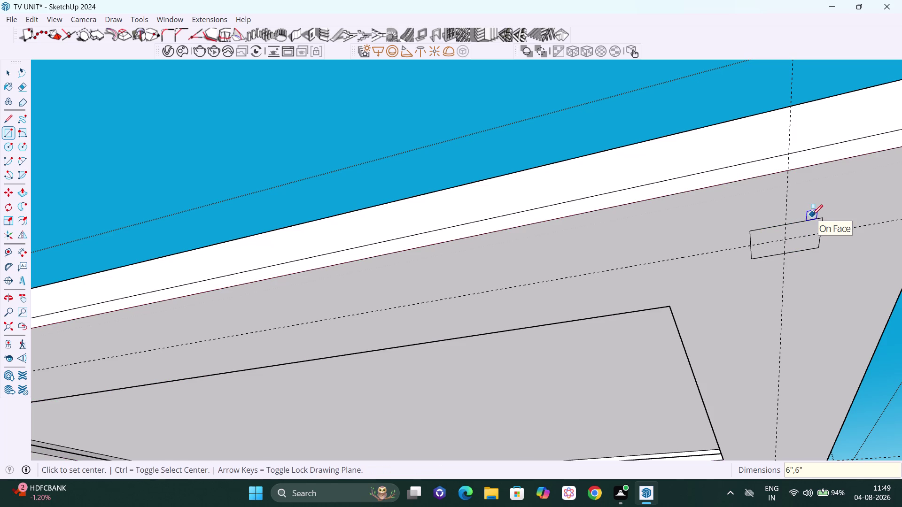
Undo the 6" square and redraw it as a 3" by 6" rectangle.
scroll(down, 3)
scroll(down, 3)
middle_drag(837, 272, 838, 284)
scroll(up, 3)
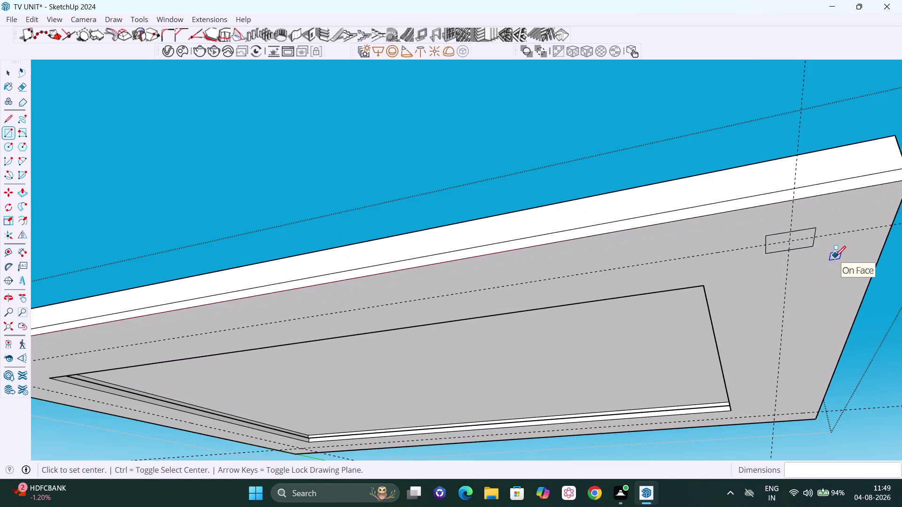
middle_drag(835, 256, 841, 267)
scroll(up, 3)
key(ctrl+z)
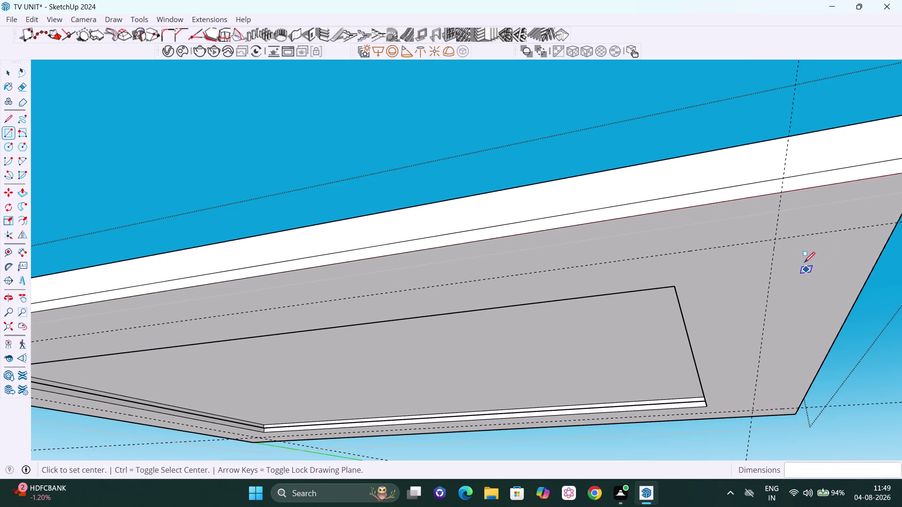
scroll(up, 3)
click(770, 242)
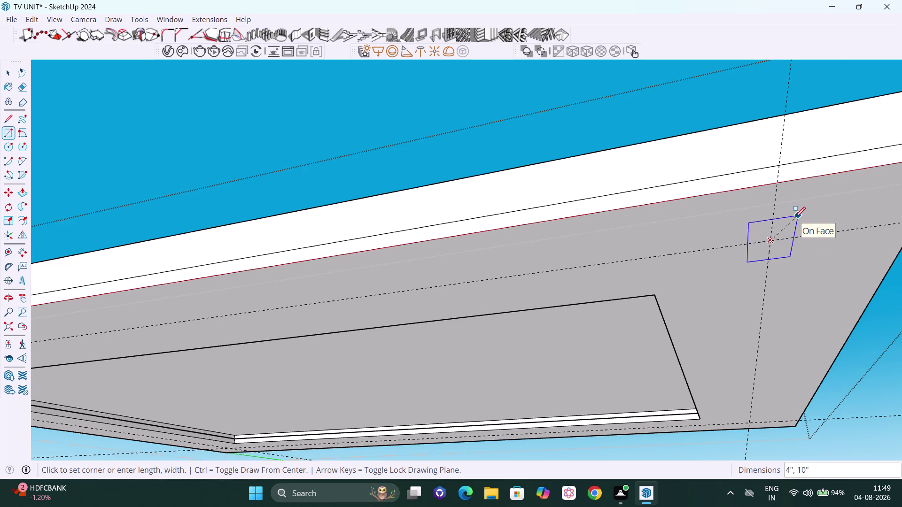
text(3")
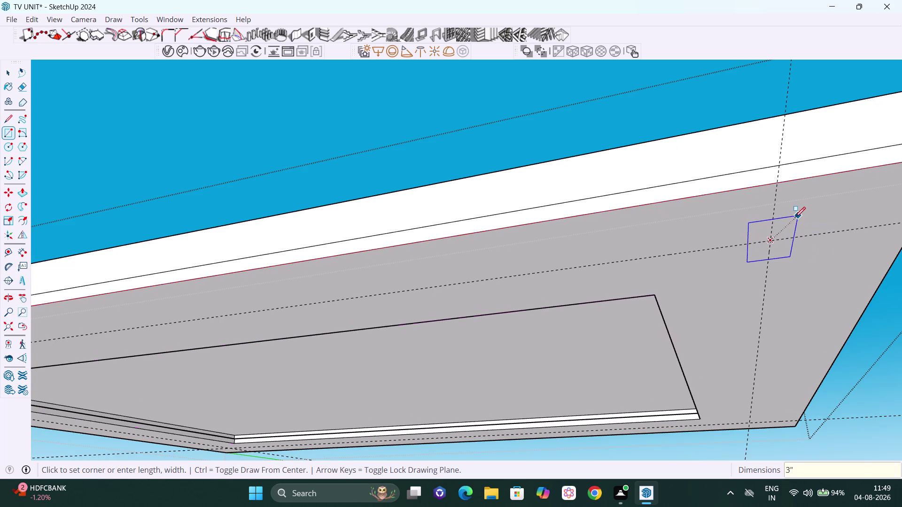
text(,6")
key(Return)
key(space)
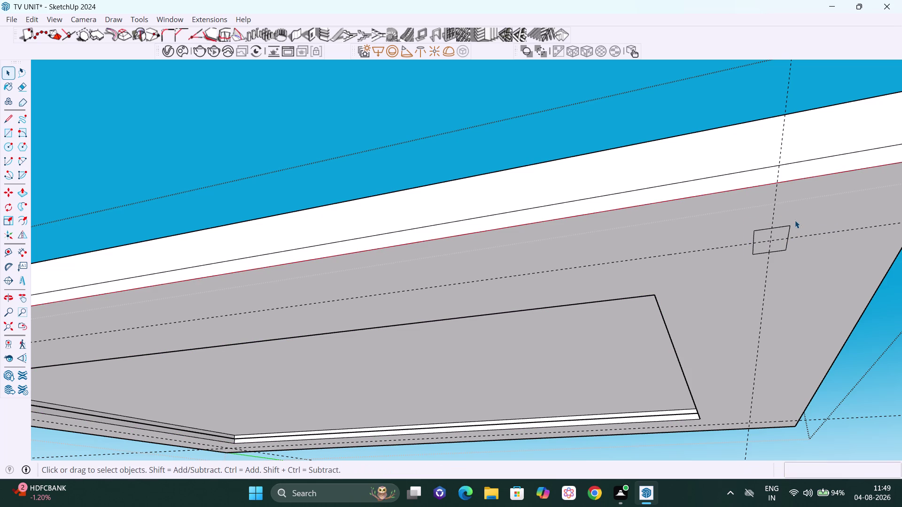
Make the 3" by 6" rectangle a component with Cut opening enabled.
scroll(down, 3)
middle_drag(809, 236, 821, 255)
scroll(up, 3)
scroll(up, 3)
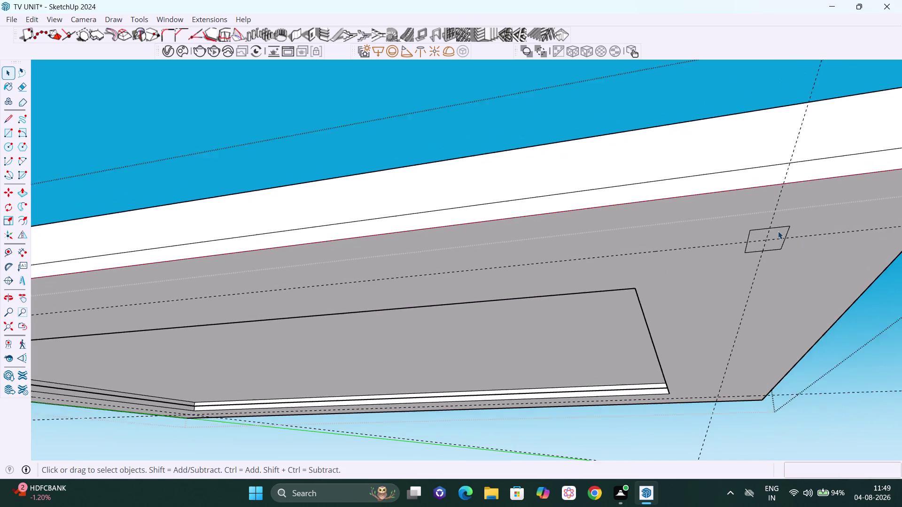
scroll(up, 3)
middle_drag(798, 232, 792, 231)
scroll(up, 3)
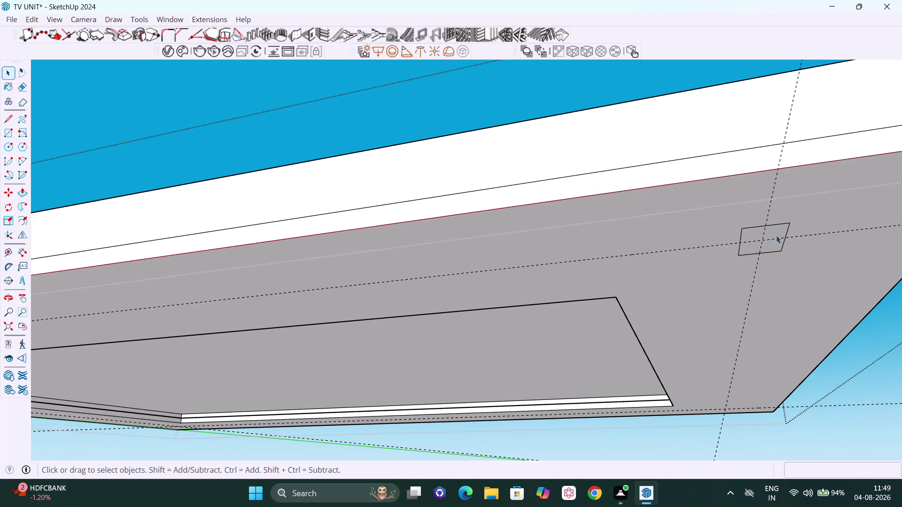
double_click(777, 231)
right_click(776, 231)
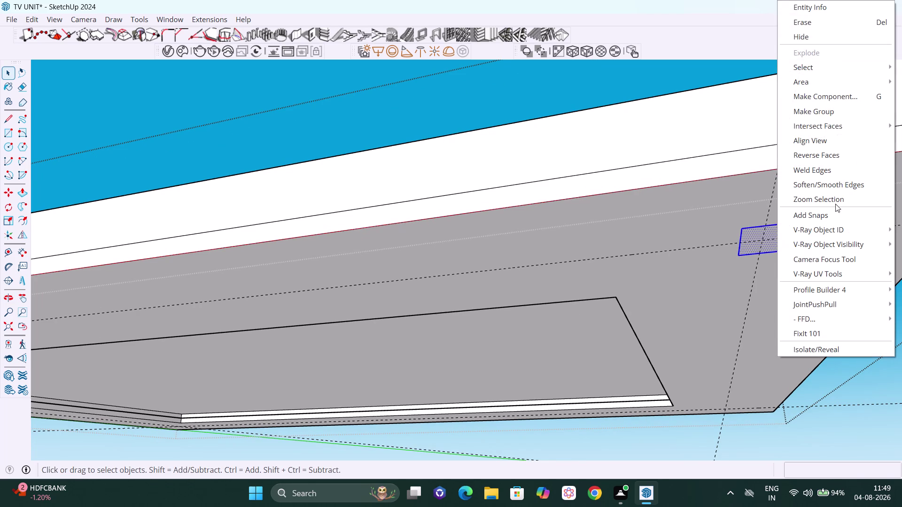
click(843, 94)
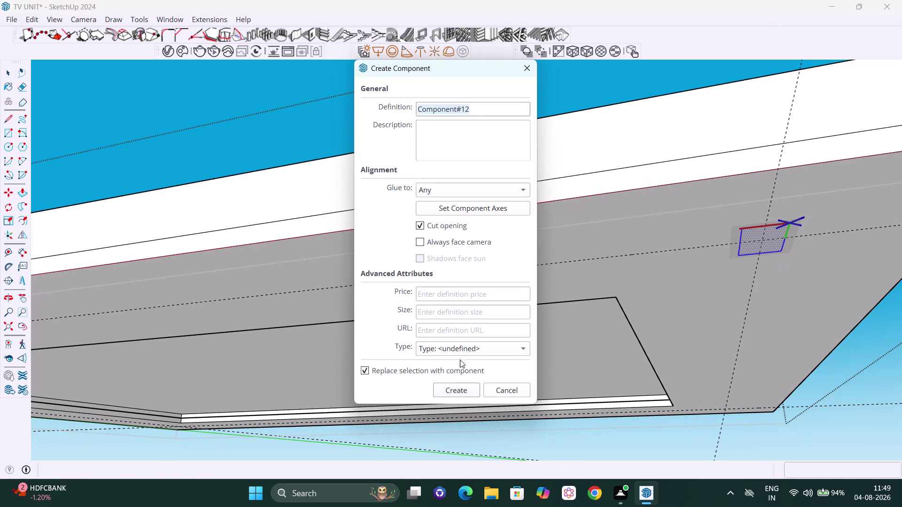
click(455, 389)
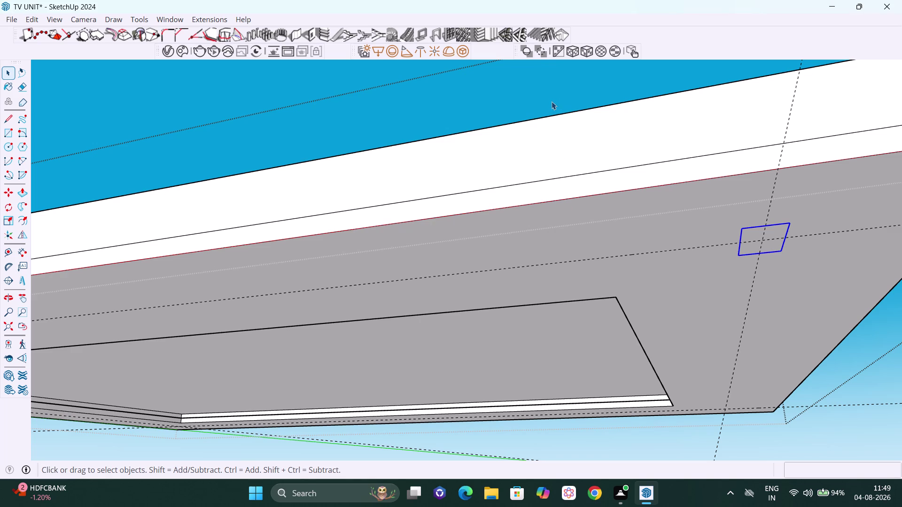
scroll(down, 3)
scroll(down, 3)
middle_drag(647, 198, 653, 193)
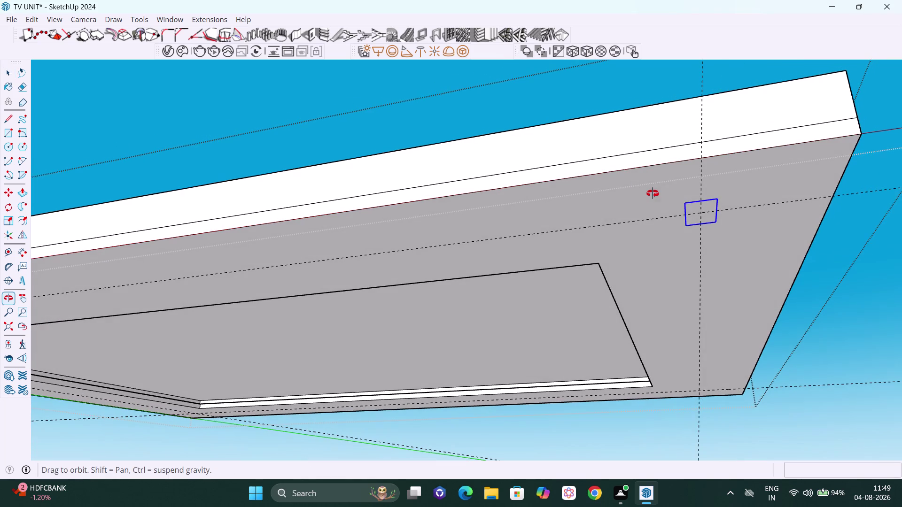
Start a Move copy from the small rectangle's centre and pan to the lower guide intersection.
middle_drag(652, 194, 653, 194)
key(m)
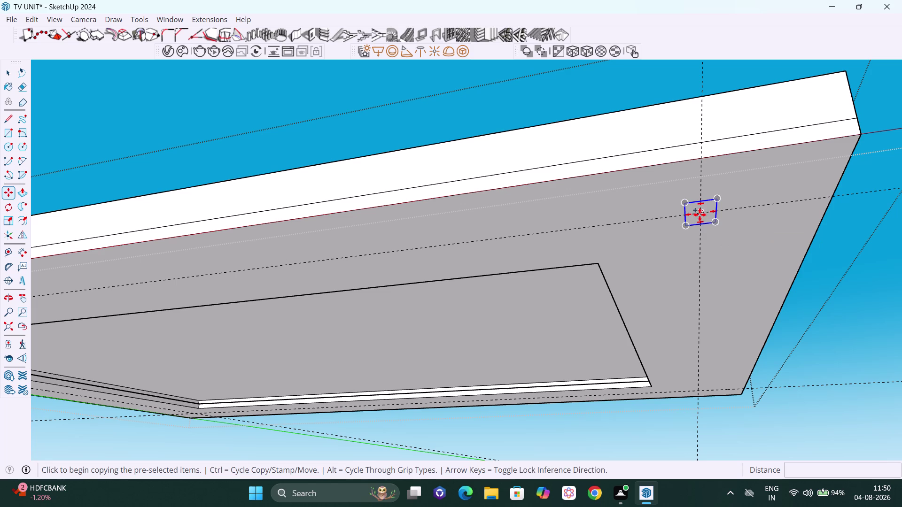
click(700, 213)
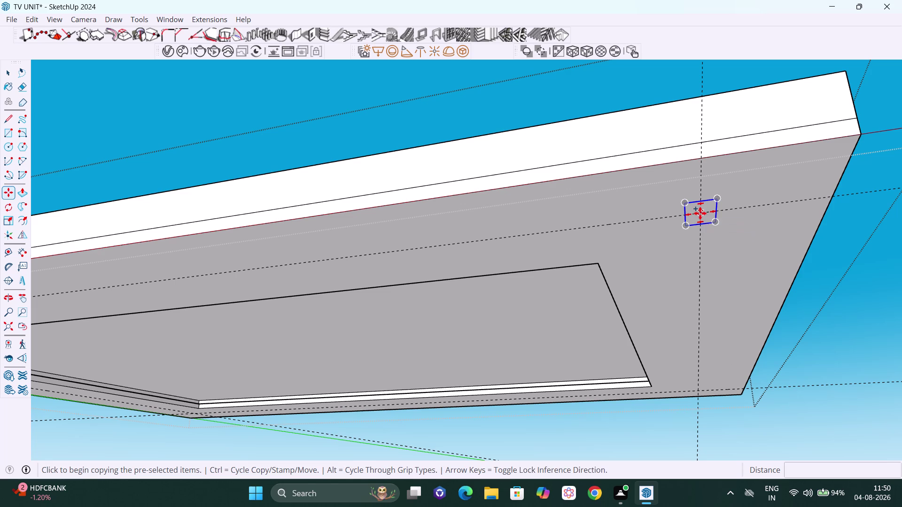
scroll(up, 3)
middle_drag(695, 400, 699, 356)
key(h)
drag(701, 417, 692, 283)
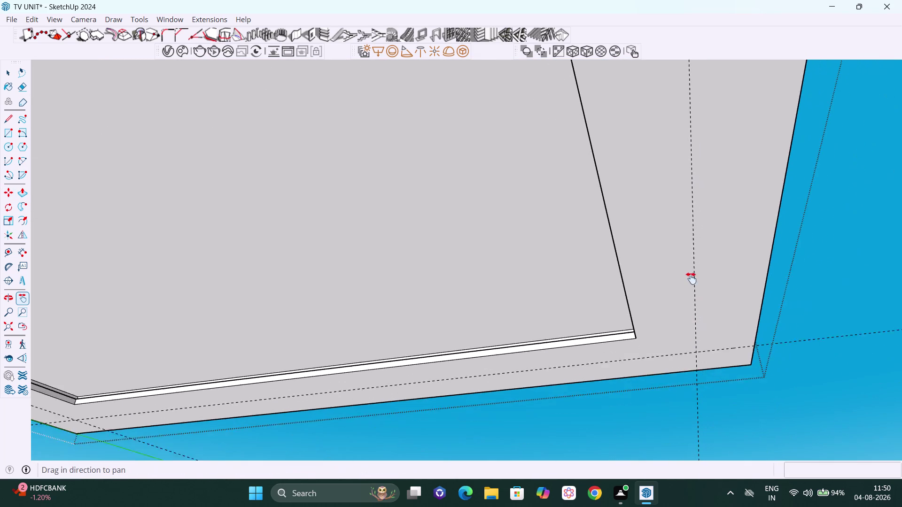
drag(692, 283, 691, 278)
scroll(up, 3)
middle_drag(702, 352, 697, 326)
scroll(up, 3)
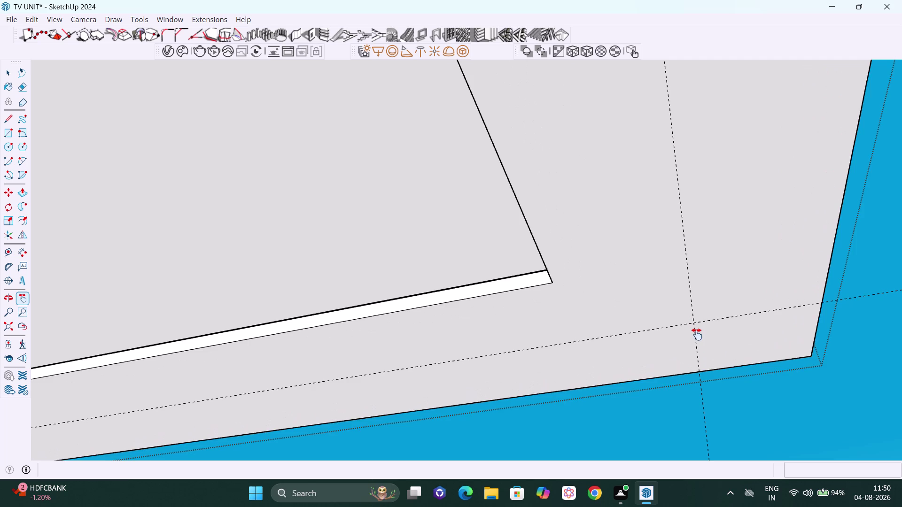
scroll(up, 3)
key(Escape)
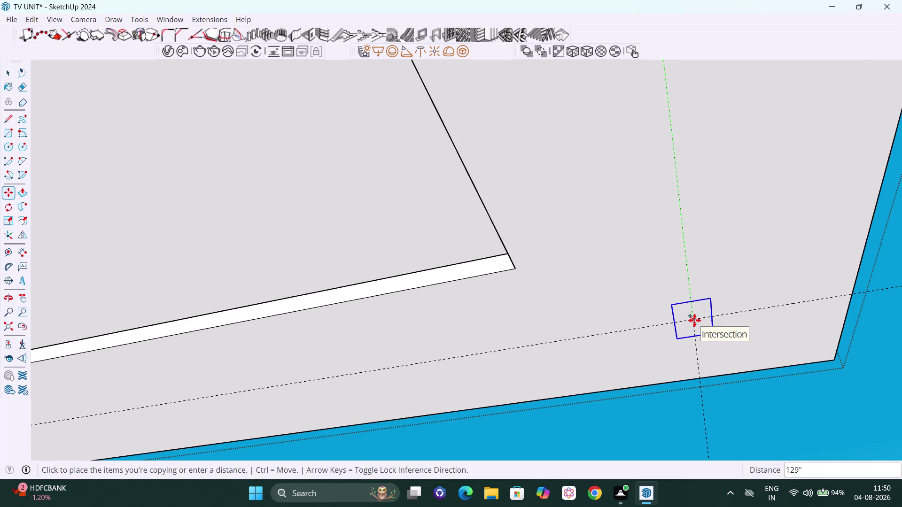
Place the copy at the lower guide intersection and divide the gap into four equal spaces (/4).
click(694, 321)
key(slash)
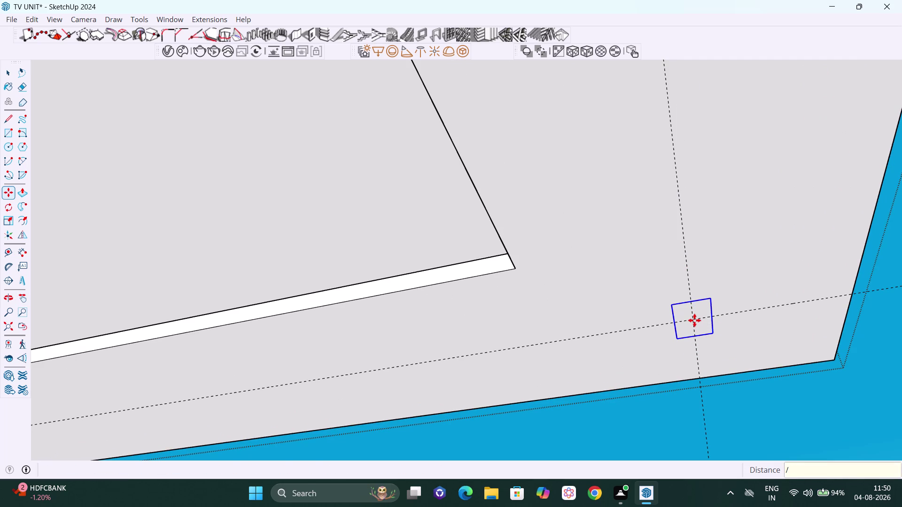
key(4)
key(Return)
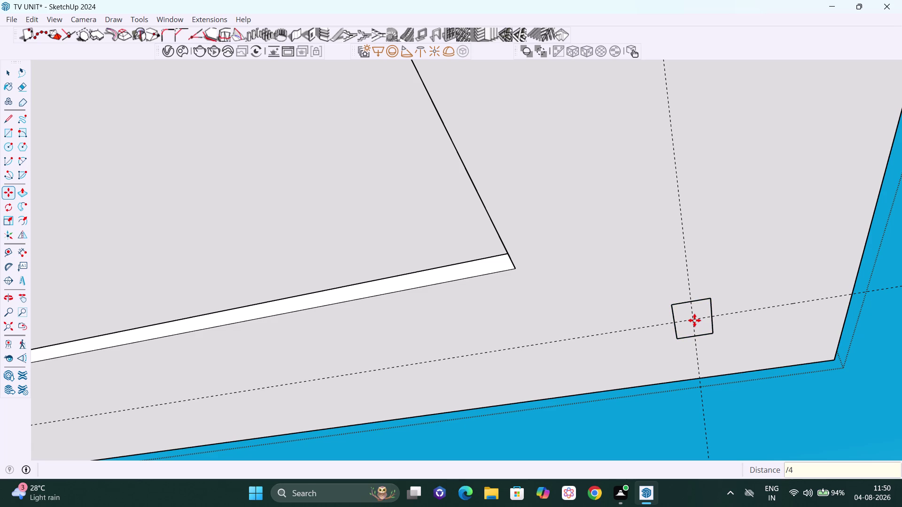
key(Return)
Zoom and orbit out to inspect the row of copies along the slab.
scroll(down, 3)
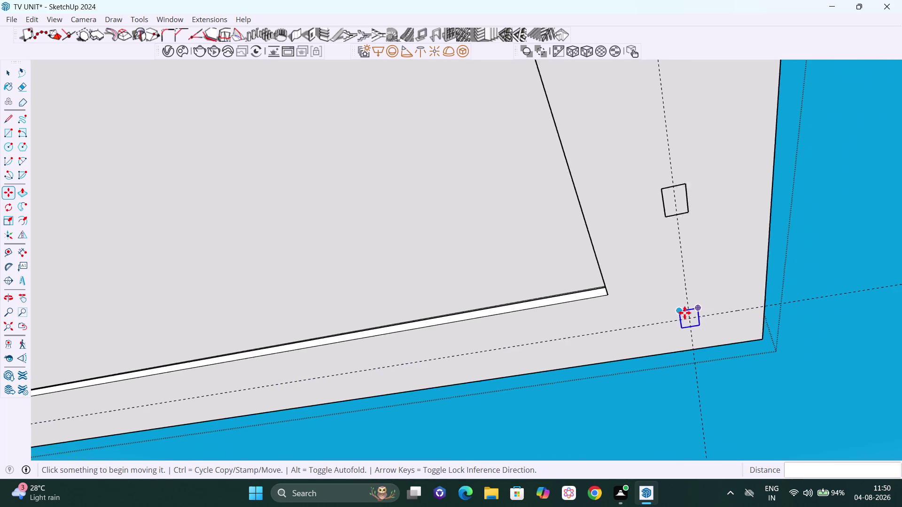
scroll(down, 3)
scroll(down, 3)
scroll(down, 3)
middle_drag(688, 317, 687, 333)
middle_drag(692, 330, 693, 344)
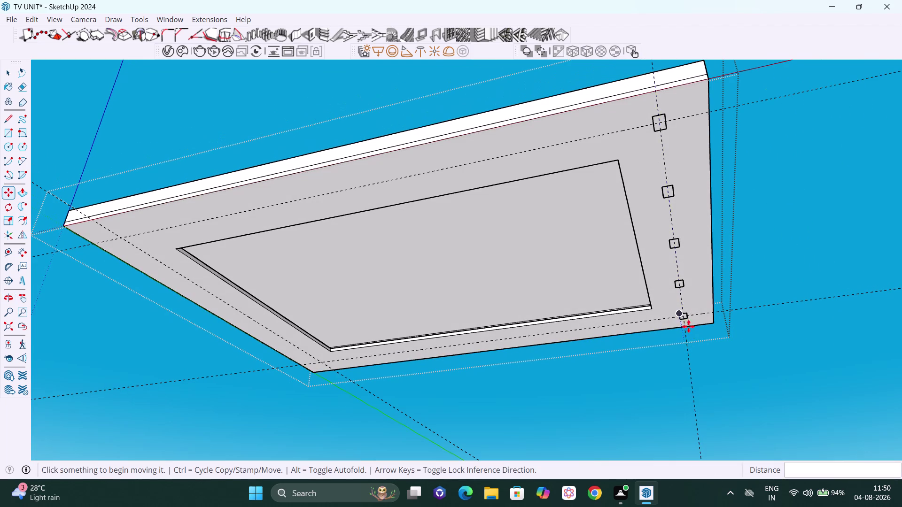
middle_drag(653, 333, 674, 318)
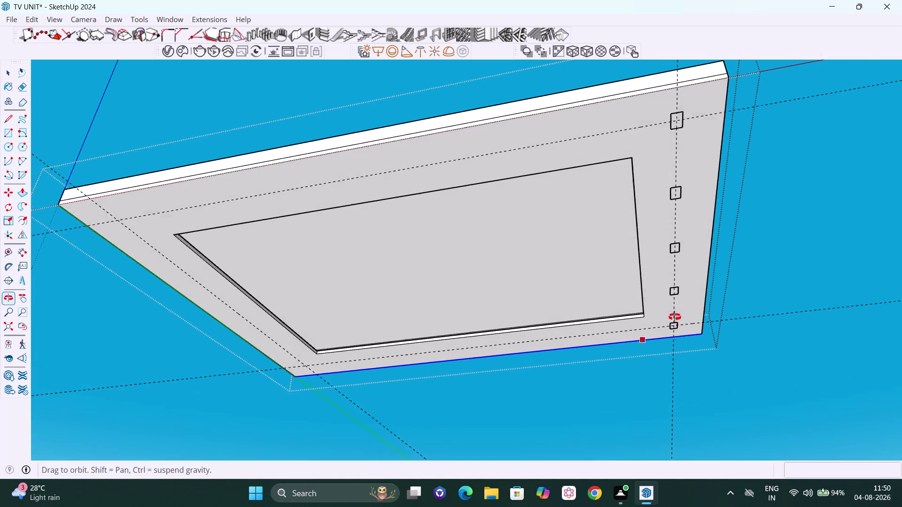
middle_drag(674, 318, 679, 311)
scroll(up, 3)
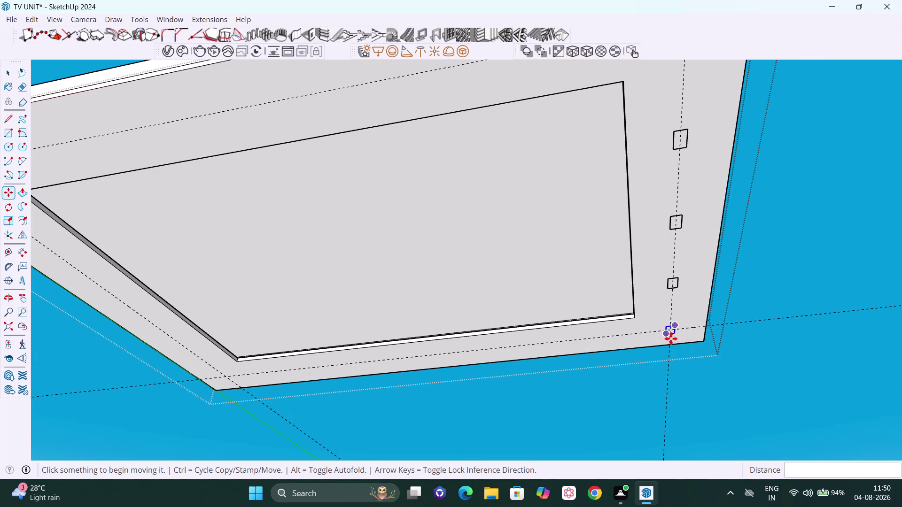
scroll(up, 3)
scroll(up, 3)
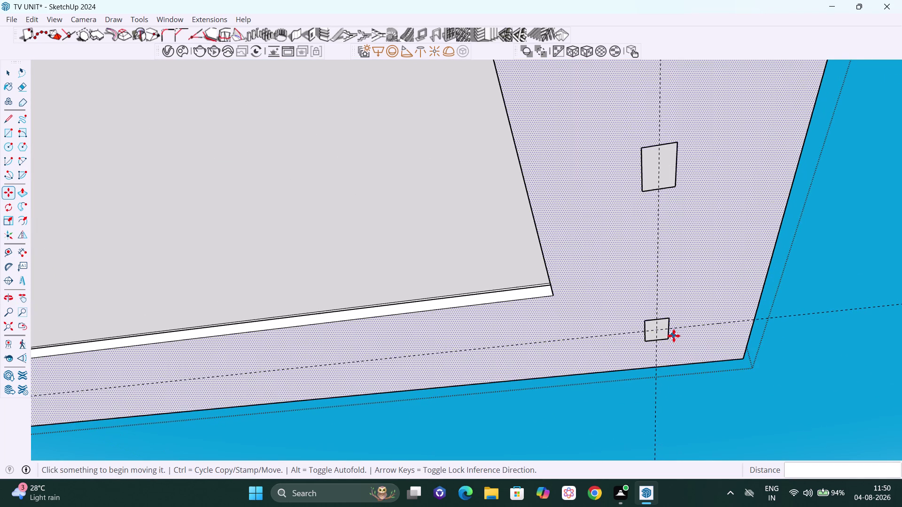
scroll(up, 3)
scroll(up, 3)
scroll(down, 3)
scroll(down, 3)
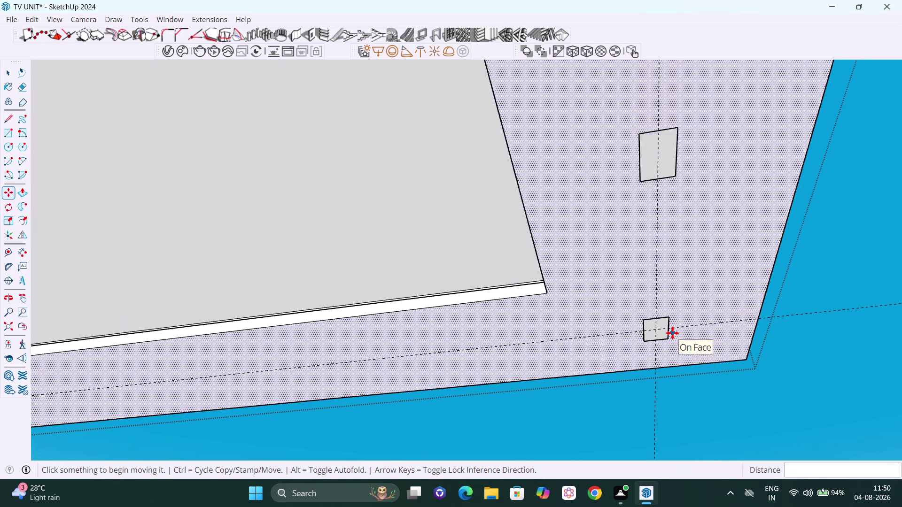
scroll(down, 3)
scroll(down, 3)
Undo the previous copies and select the small rectangle on the border strip.
middle_drag(671, 337, 669, 344)
key(ctrl+z)
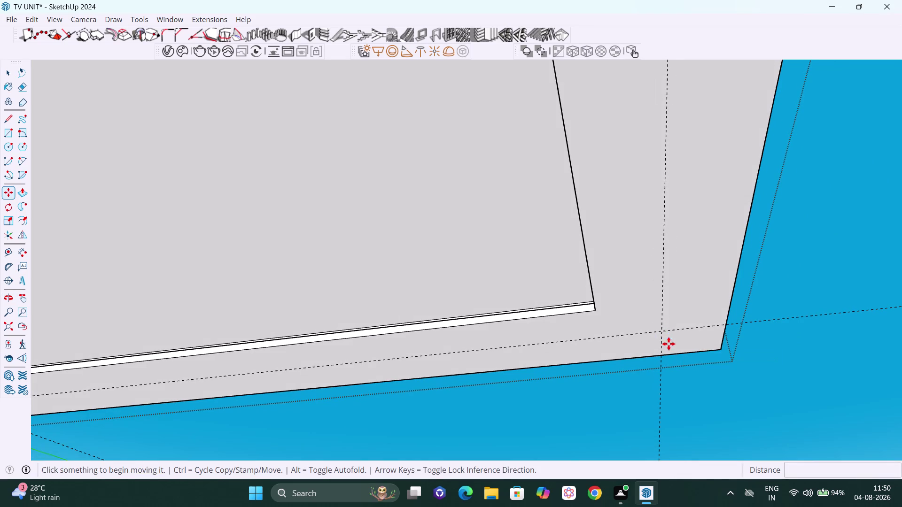
scroll(down, 3)
scroll(down, 3)
scroll(down, 3)
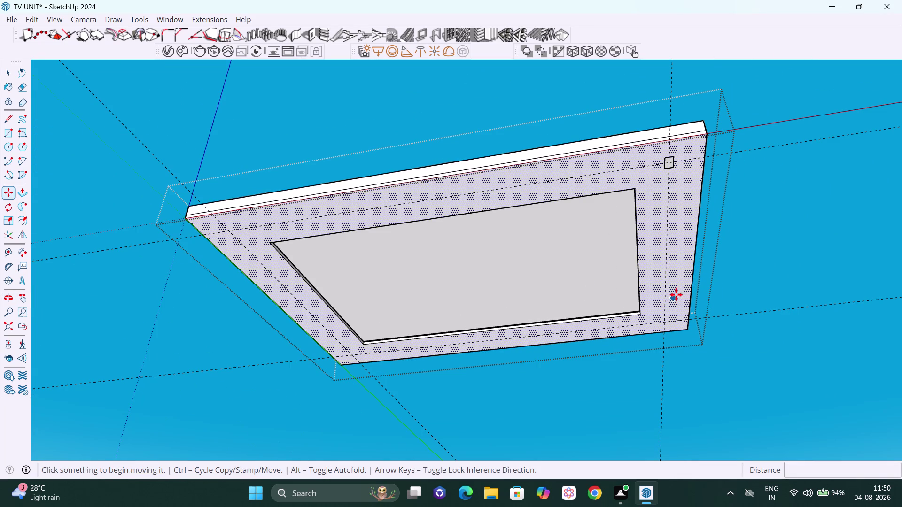
key(h)
drag(677, 294, 660, 357)
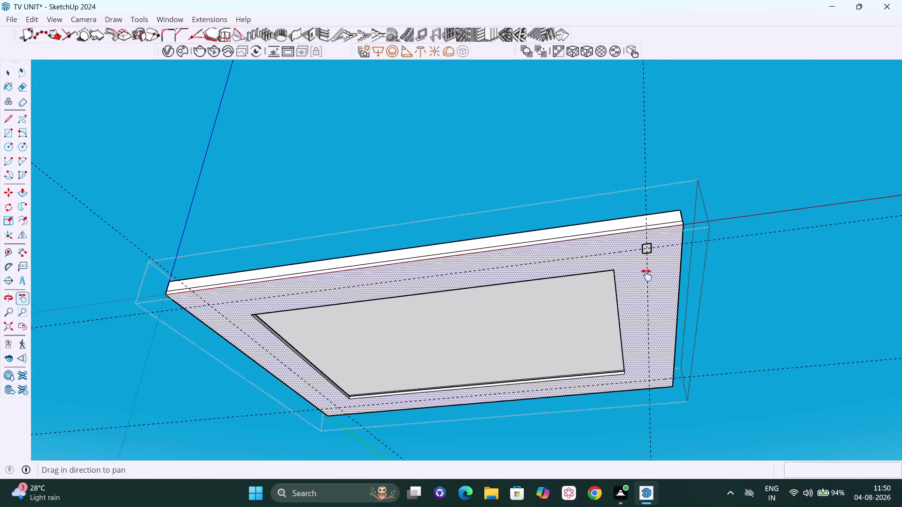
scroll(up, 3)
middle_drag(644, 286, 646, 295)
key(space)
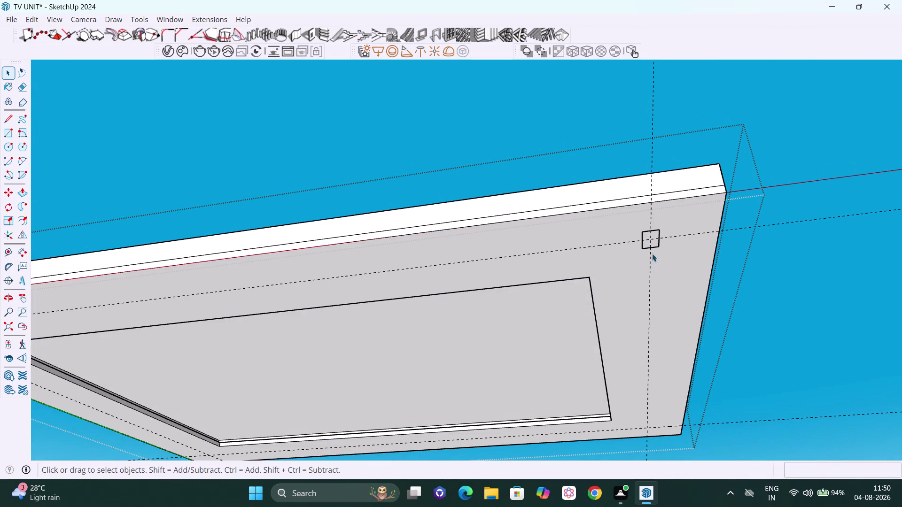
scroll(up, 3)
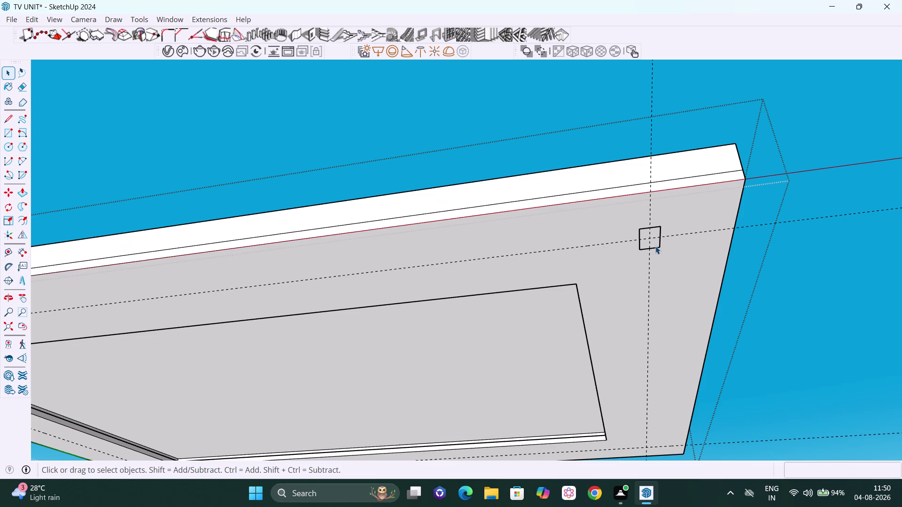
click(655, 246)
middle_click(655, 247)
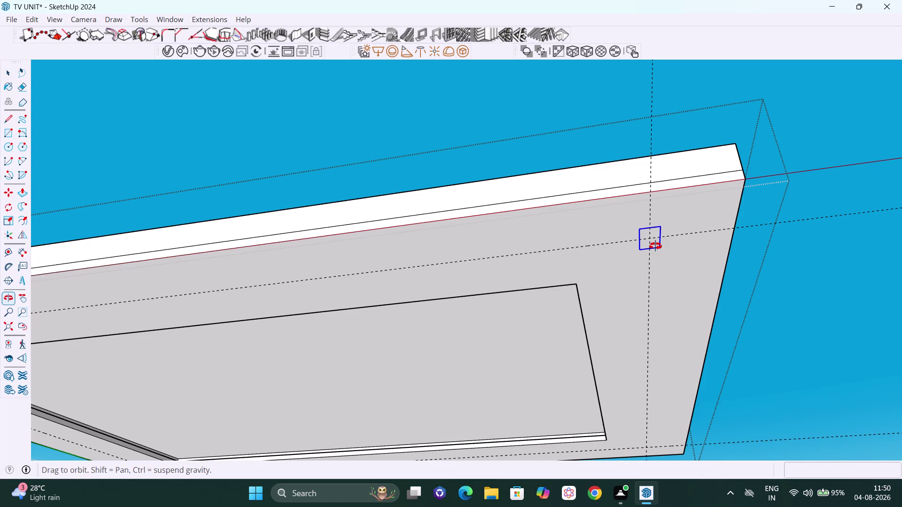
Start copying the rectangle from its centre and pan toward the corner guide intersection.
key(m)
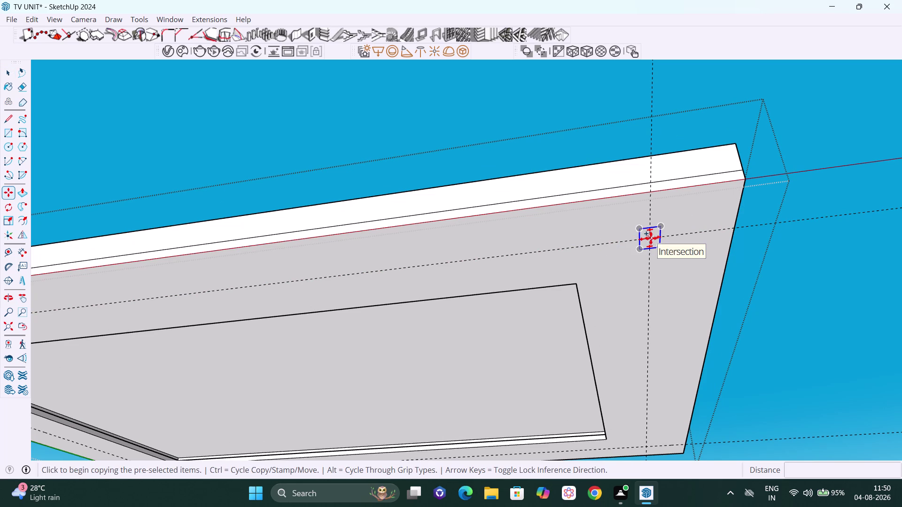
click(651, 238)
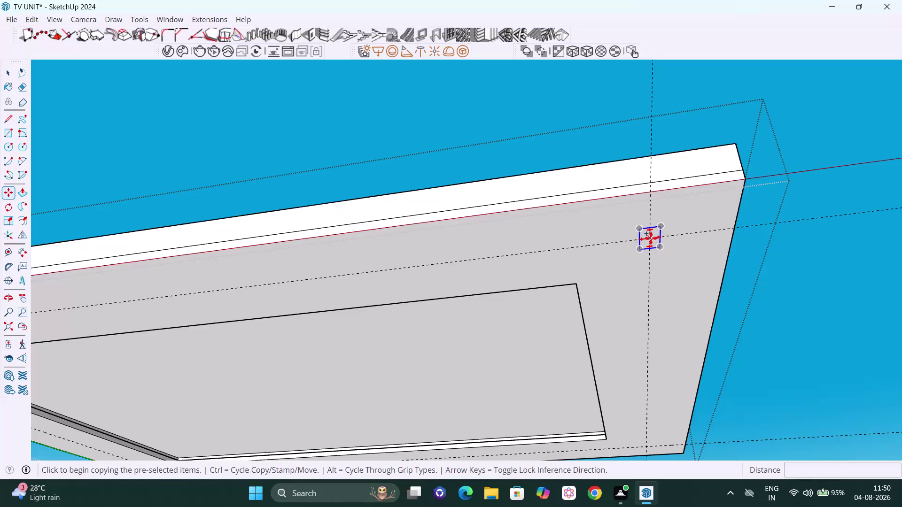
key(Left)
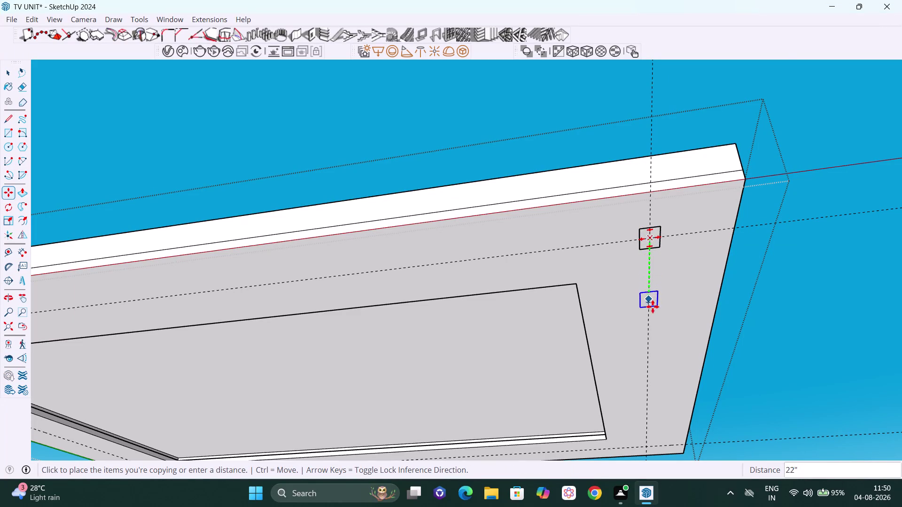
key(h)
drag(653, 334, 651, 208)
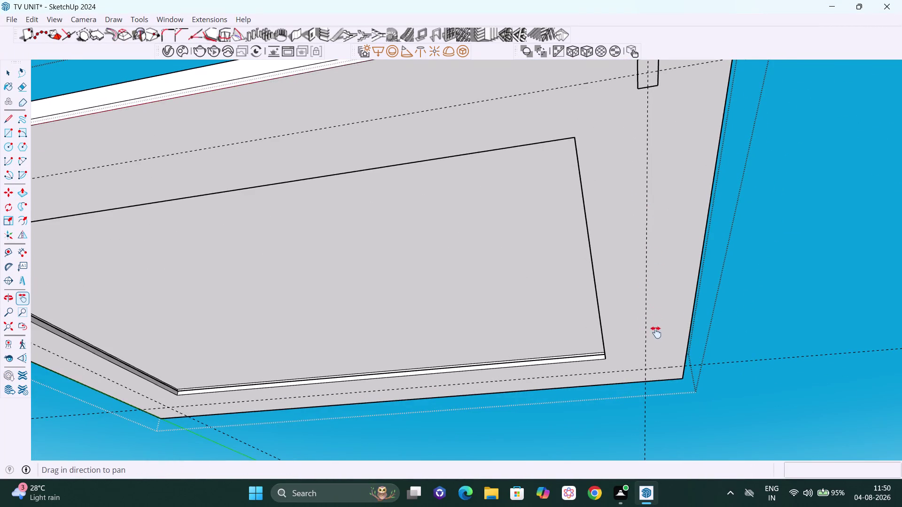
drag(655, 333, 649, 300)
middle_drag(640, 351, 635, 315)
scroll(up, 3)
scroll(up, 3)
middle_drag(648, 331, 661, 317)
scroll(up, 3)
scroll(up, 3)
key(Escape)
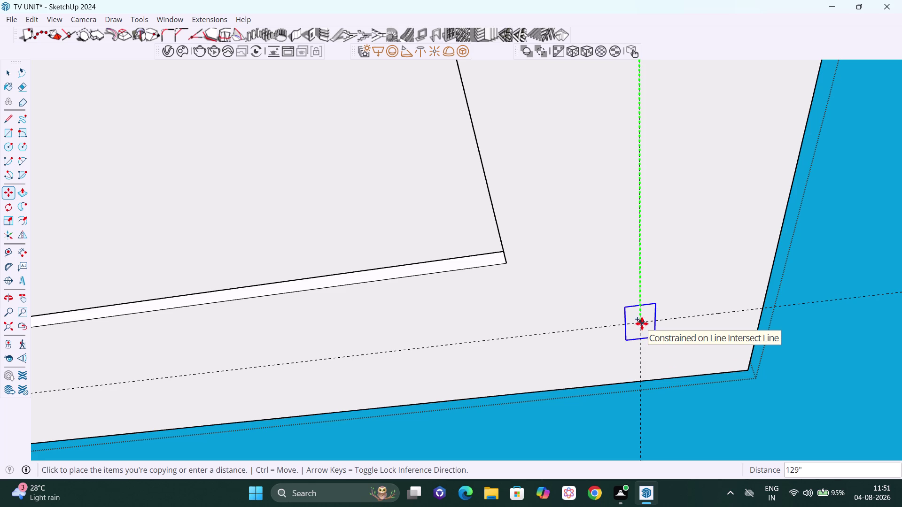
Place the copy at the corner guide intersection and divide it into four equal spaces (/4).
click(642, 324)
text(/)
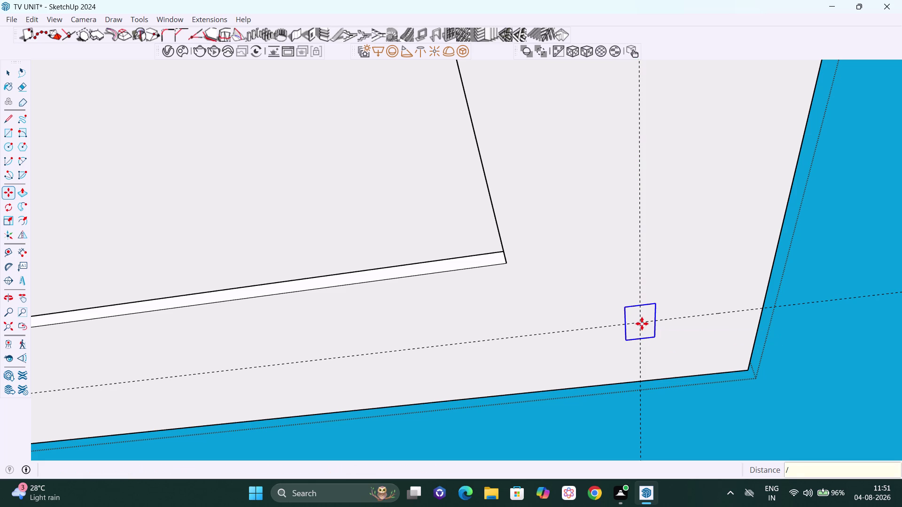
text(4)
key(Return)
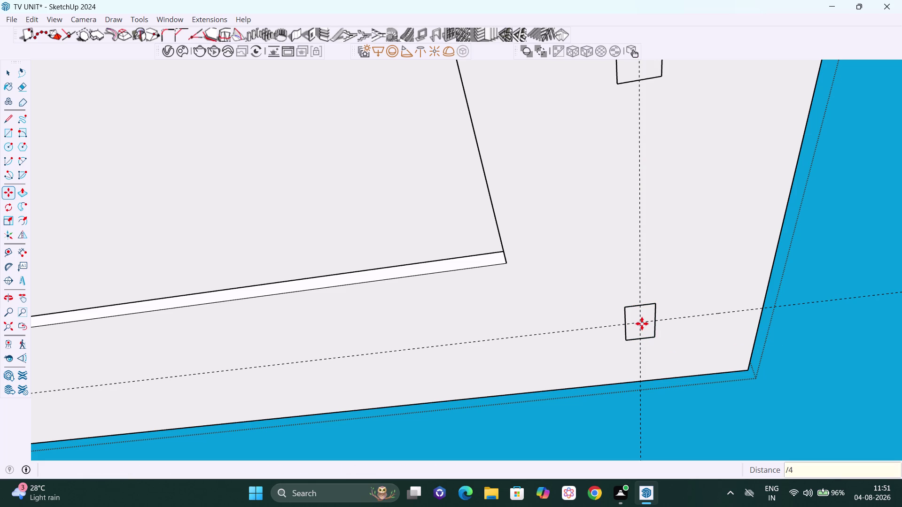
key(space)
scroll(down, 3)
scroll(down, 3)
scroll(down, 3)
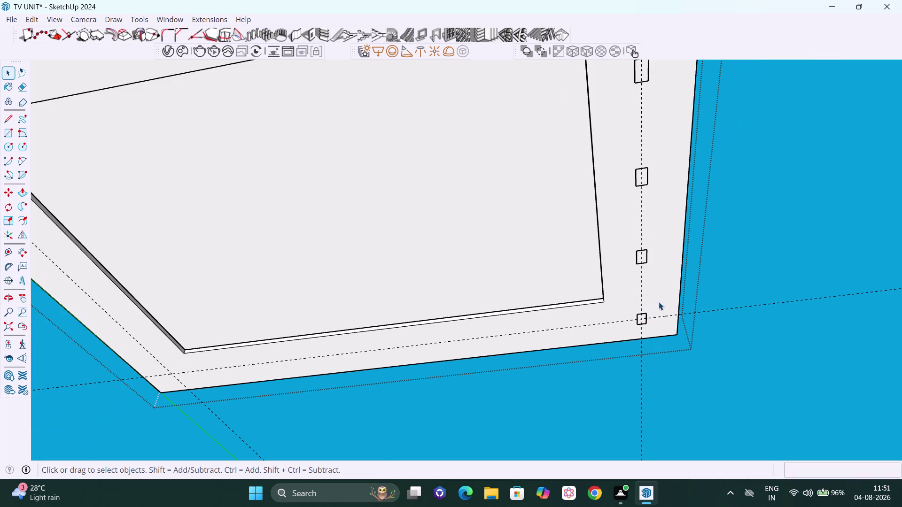
Orbit along the border strip and select the top rectangle in the row.
scroll(down, 3)
scroll(down, 3)
middle_drag(692, 284, 682, 350)
scroll(up, 3)
scroll(down, 3)
scroll(up, 3)
middle_drag(670, 186, 679, 227)
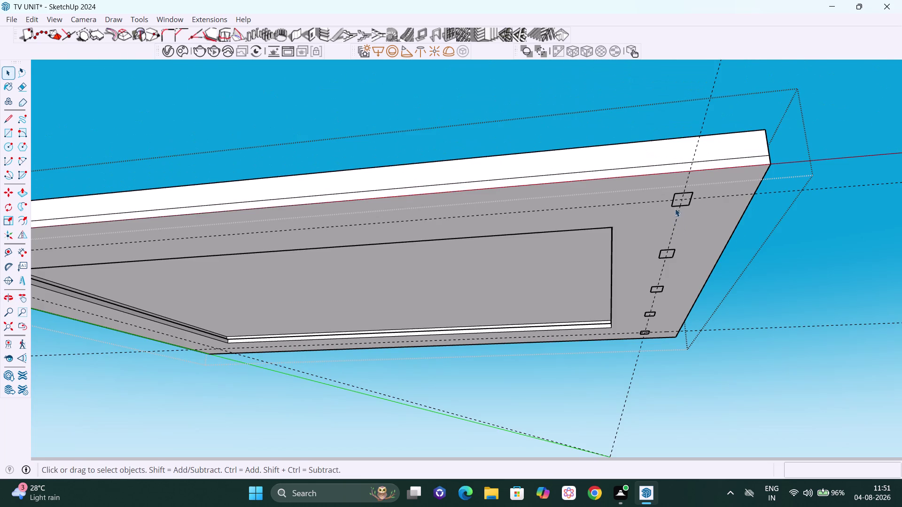
middle_drag(680, 201, 710, 167)
scroll(up, 3)
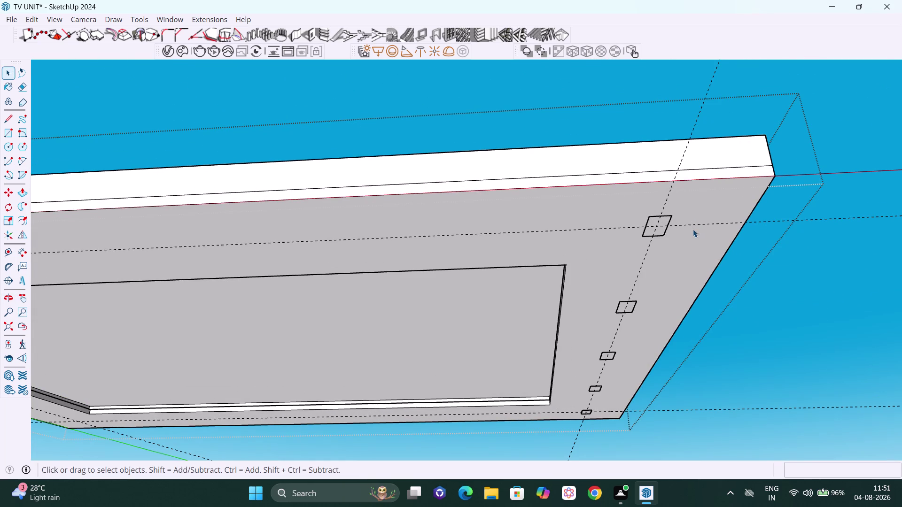
scroll(down, 3)
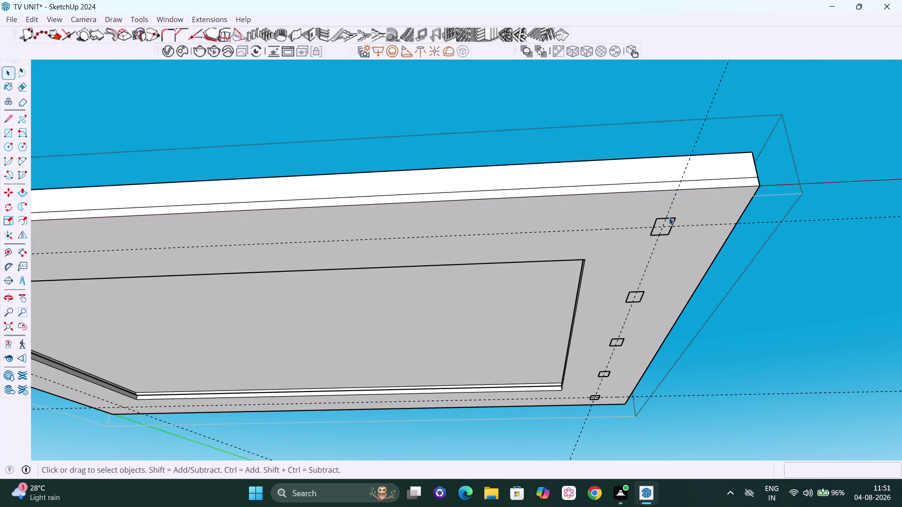
click(669, 217)
Add the remaining rectangles so all five along the guide are selected.
scroll(up, 3)
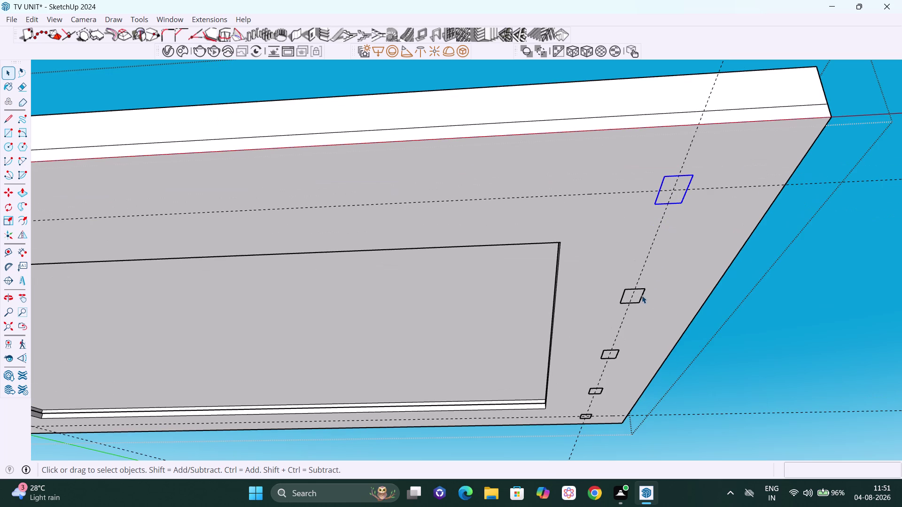
middle_drag(640, 312, 627, 289)
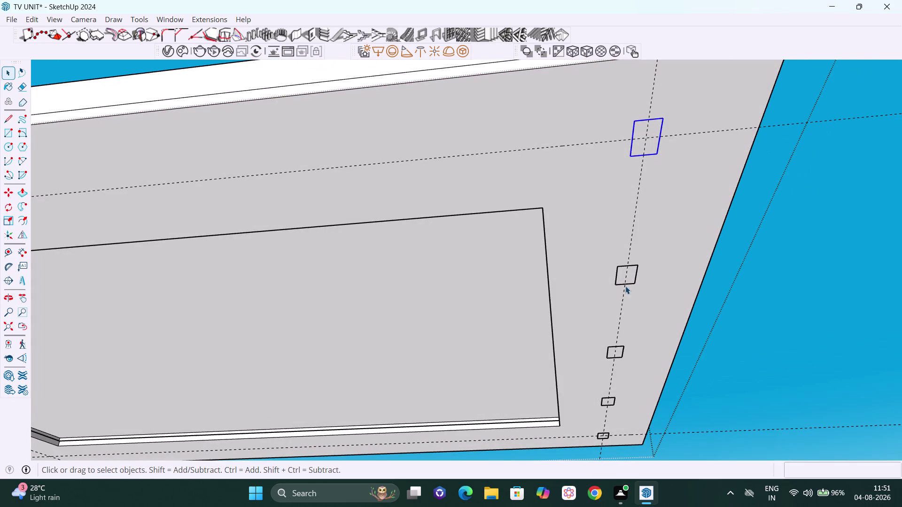
click(627, 283)
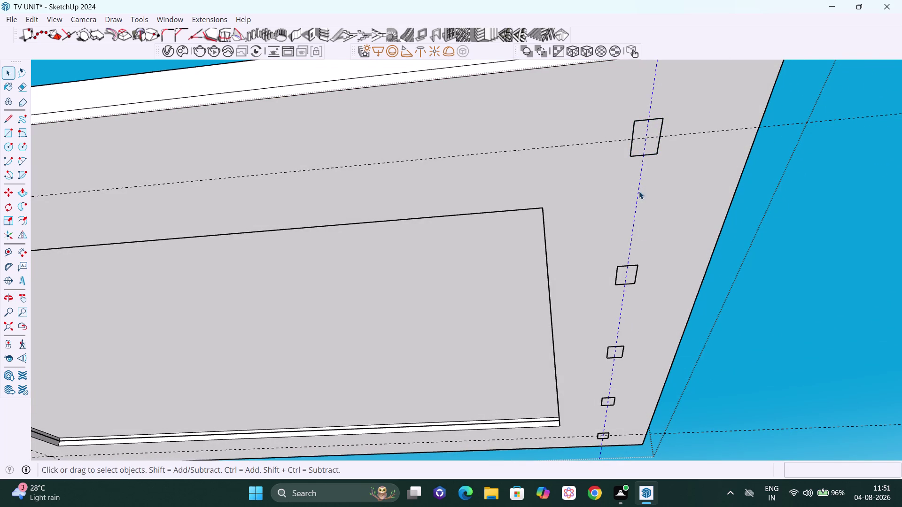
click(655, 153)
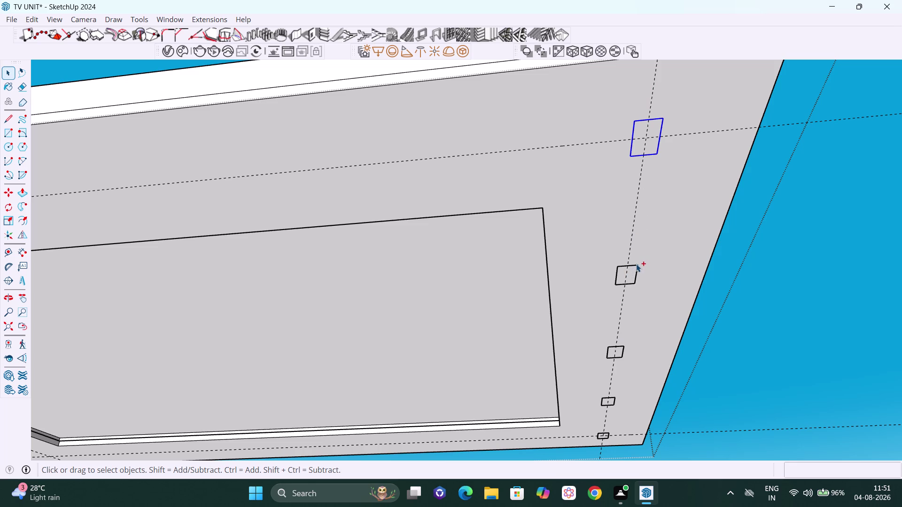
click(637, 264)
click(621, 347)
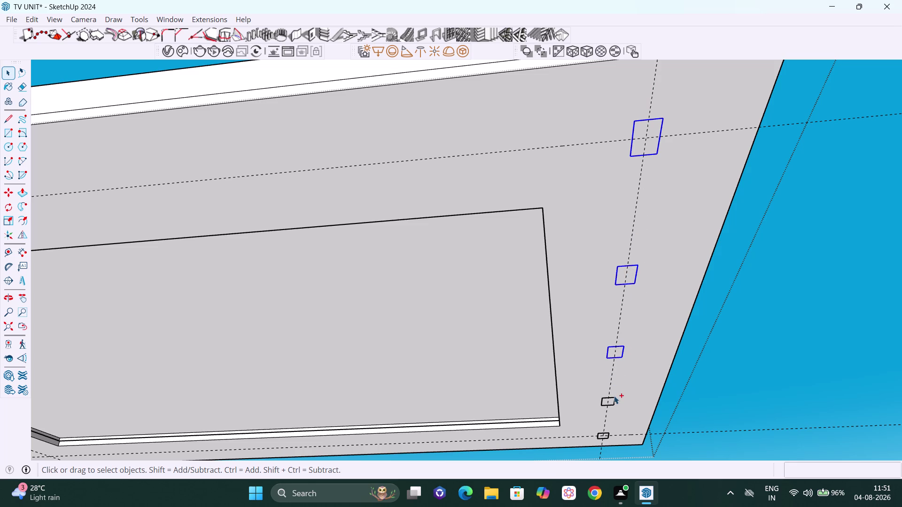
click(614, 396)
click(608, 433)
scroll(down, 3)
Start copying the selected rectangles from the top one and pan across to the opposite border.
middle_drag(635, 289, 635, 301)
key(m)
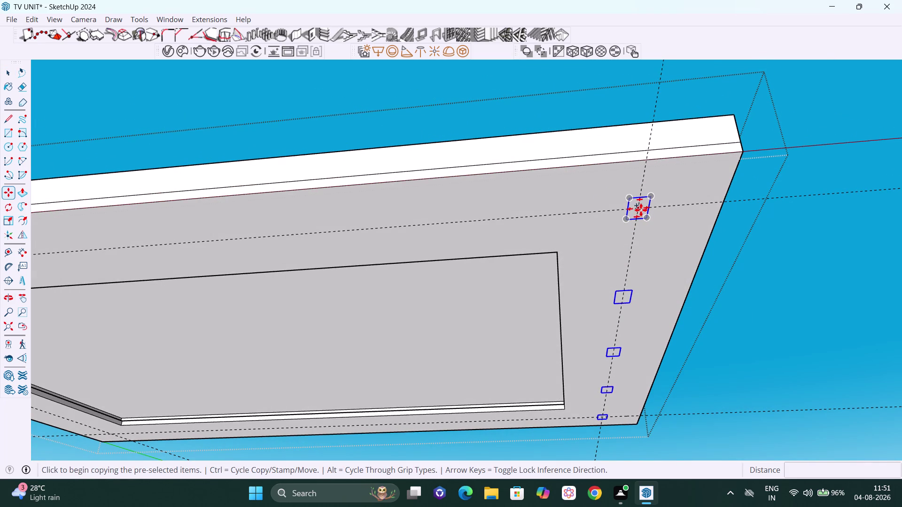
scroll(up, 3)
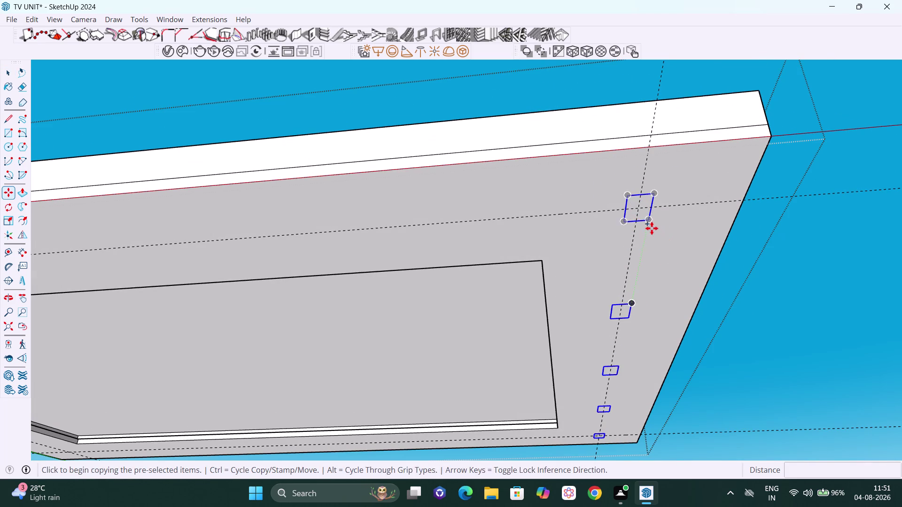
click(639, 207)
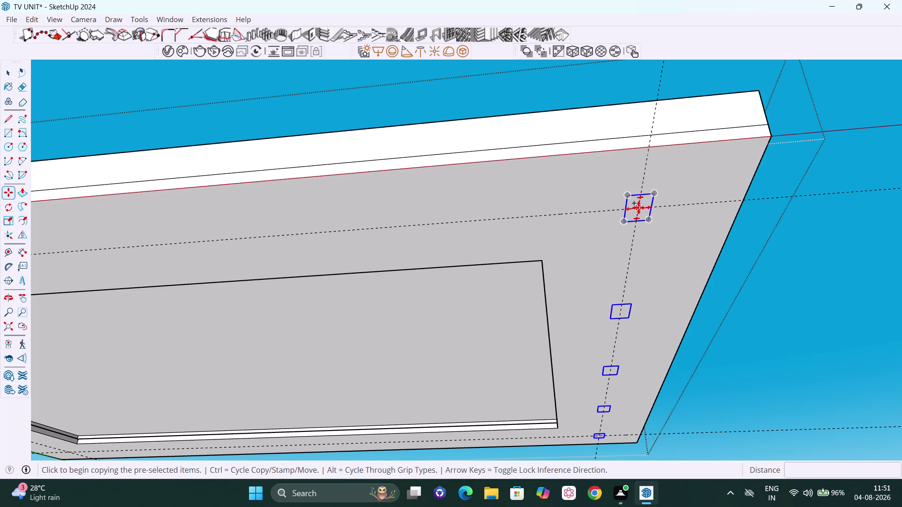
key(Right)
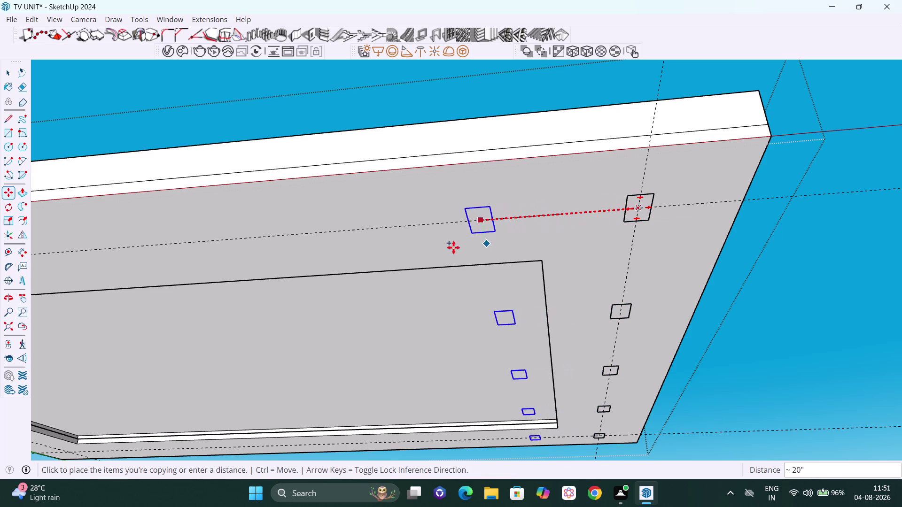
key(h)
drag(415, 253, 801, 217)
scroll(down, 3)
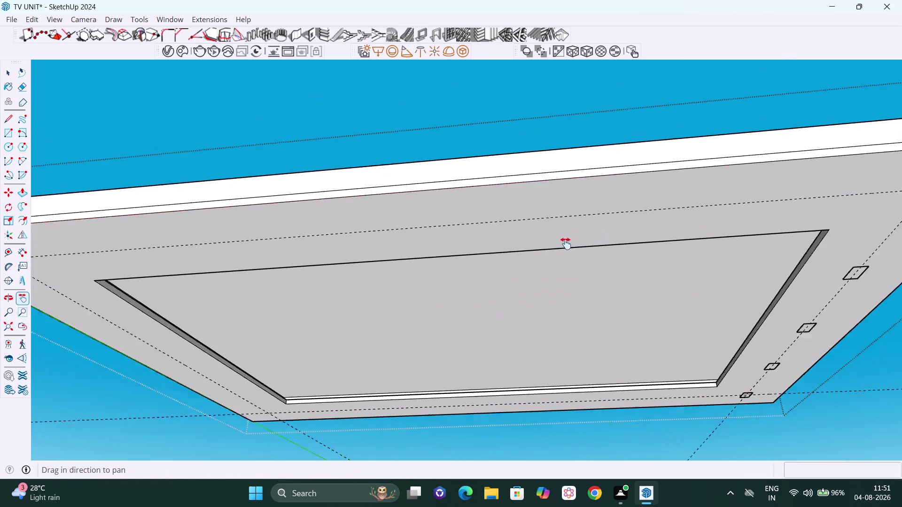
scroll(down, 3)
drag(461, 256, 612, 248)
middle_drag(245, 241, 313, 234)
scroll(up, 3)
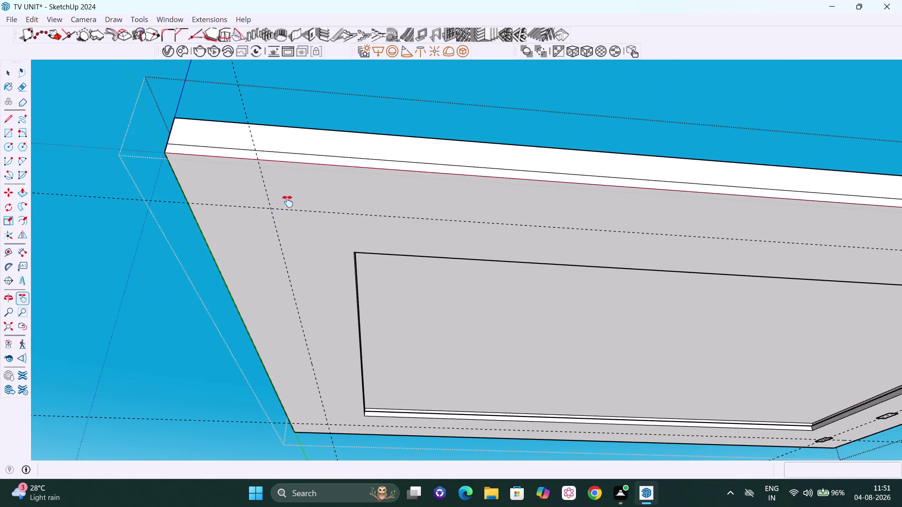
middle_drag(288, 216, 285, 226)
scroll(up, 3)
middle_click(276, 220)
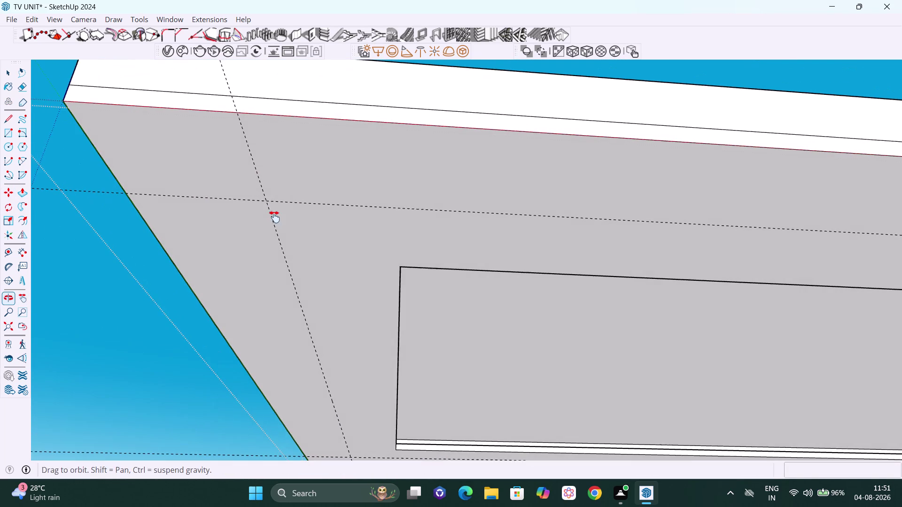
scroll(up, 3)
key(Escape)
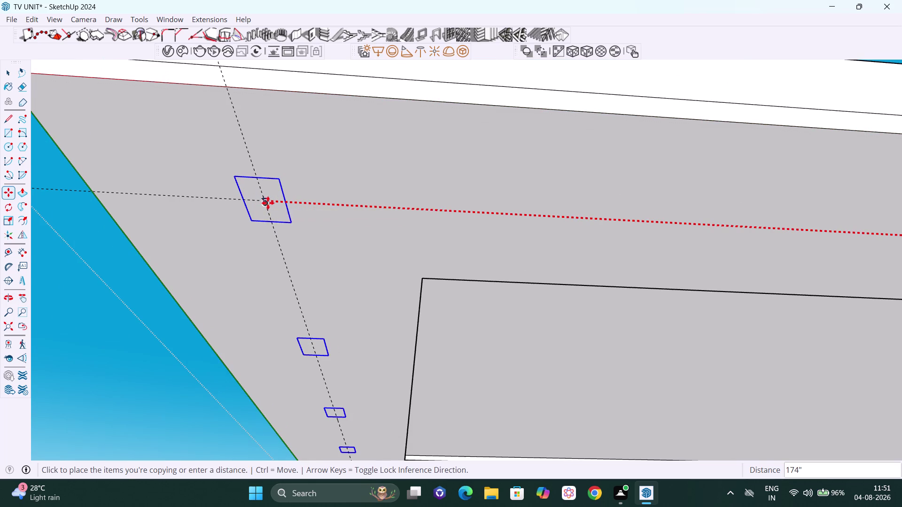
Place the copy along the guide line, divide it into four equal spaces (/4), and clear the selection.
scroll(up, 3)
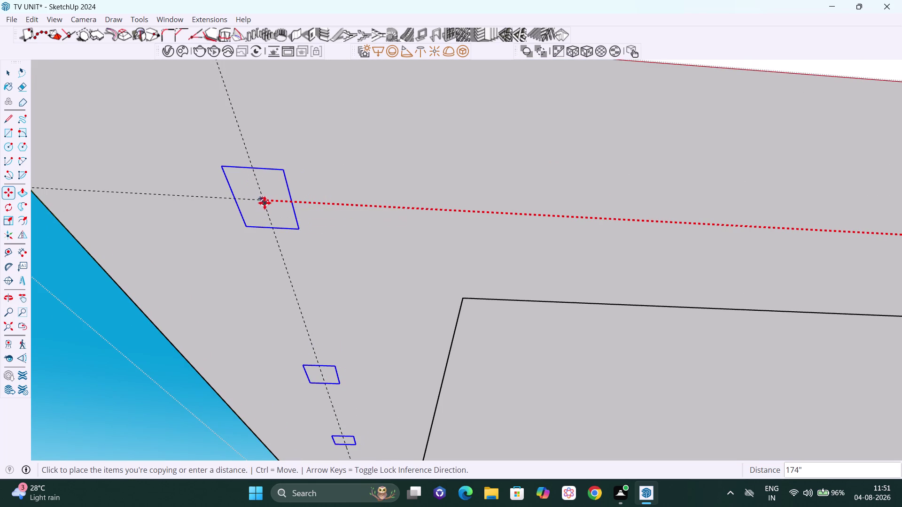
click(263, 203)
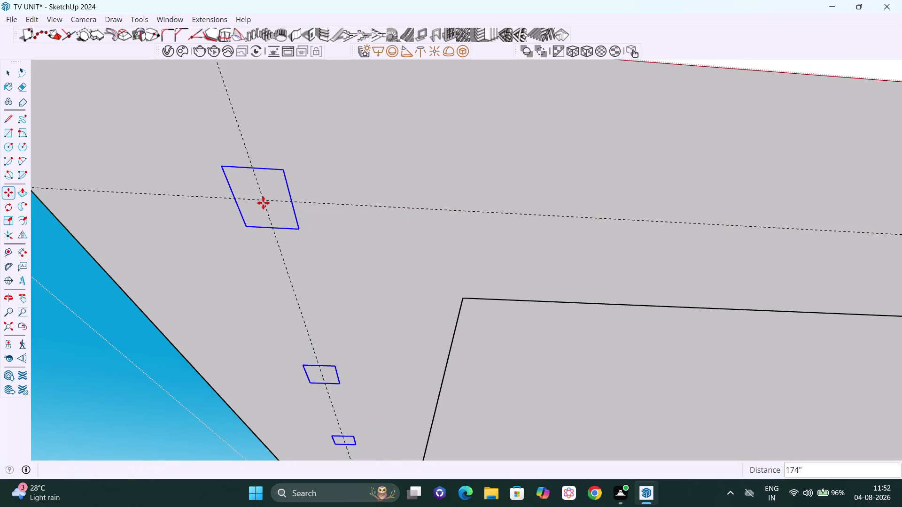
text(/4)
key(Return)
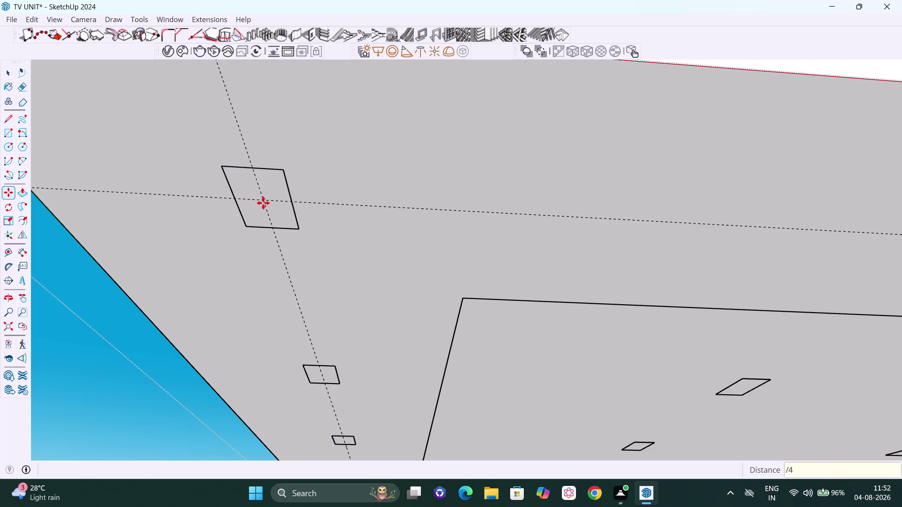
key(space)
click(105, 429)
scroll(down, 3)
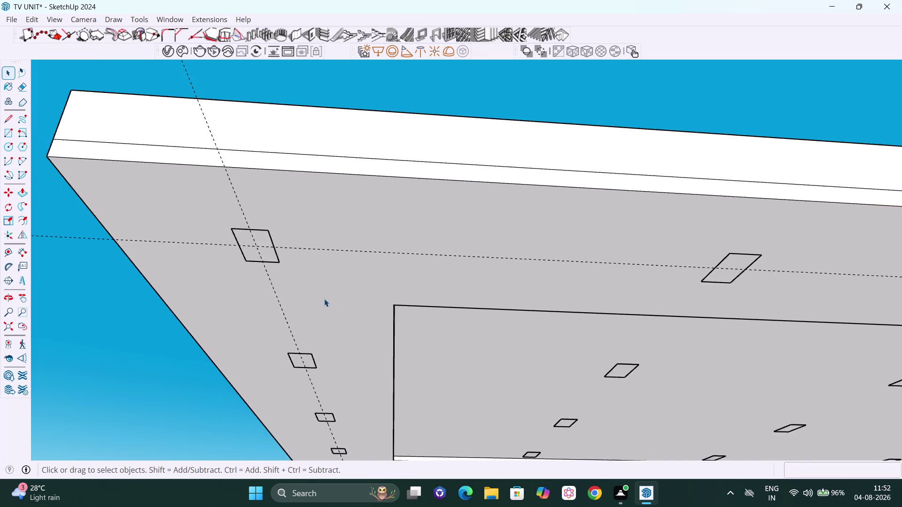
scroll(down, 3)
middle_drag(844, 422, 817, 358)
scroll(down, 3)
scroll(down, 3)
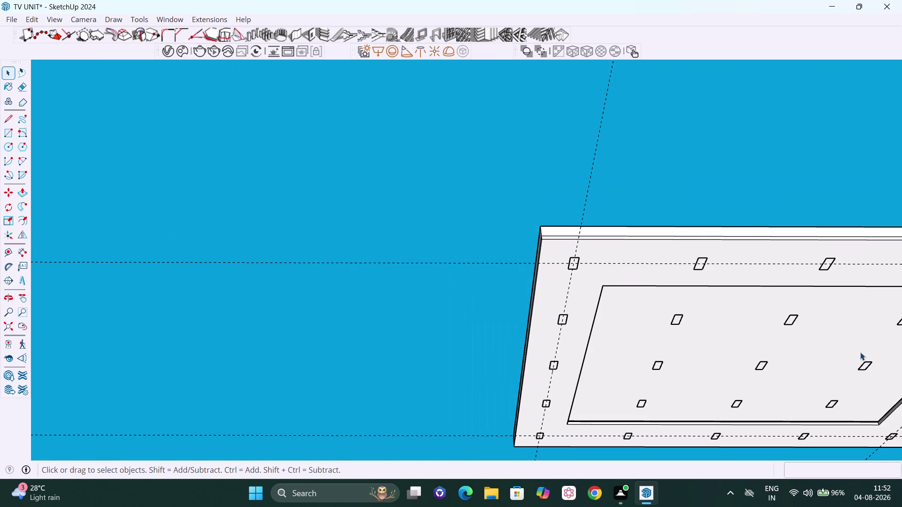
middle_drag(848, 343, 827, 338)
key(h)
drag(814, 330, 560, 318)
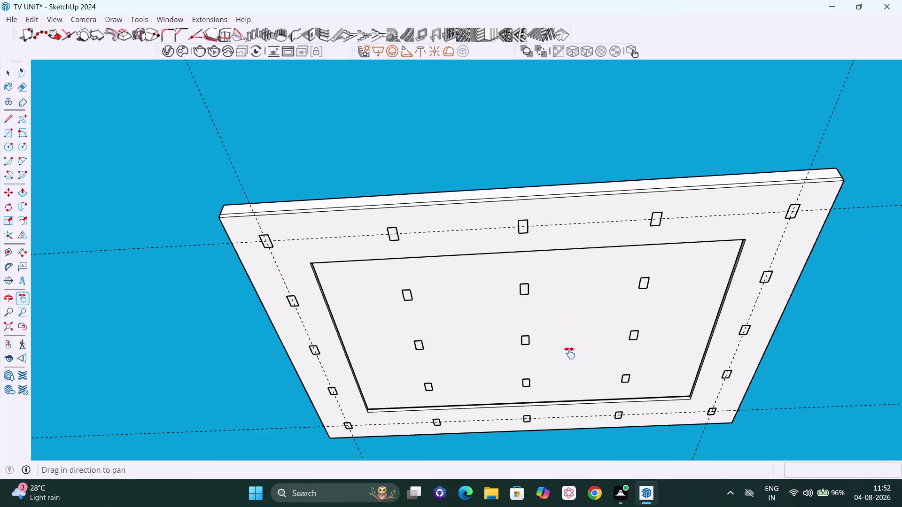
scroll(down, 3)
middle_drag(609, 377, 599, 370)
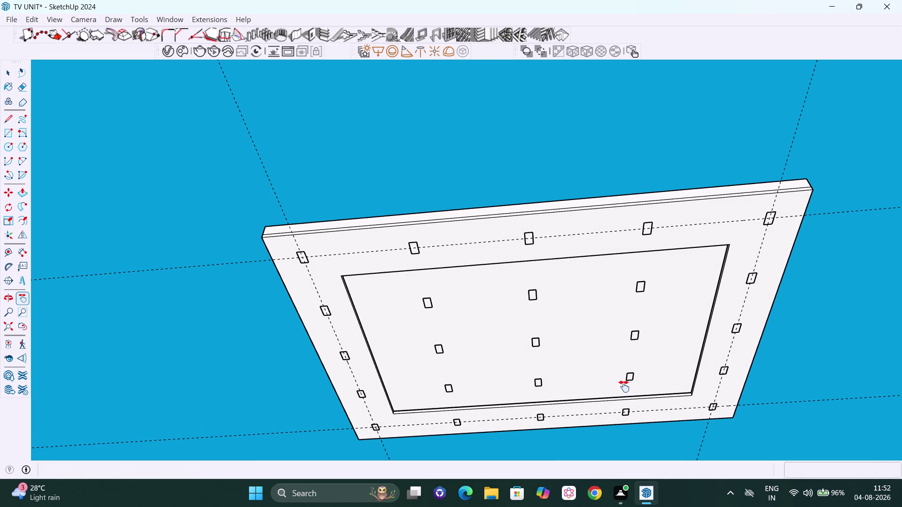
middle_click(625, 361)
scroll(up, 3)
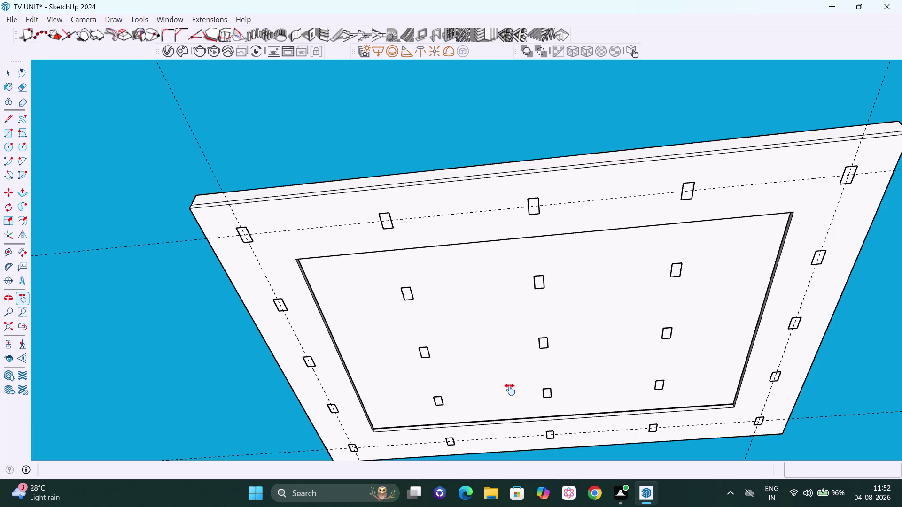
scroll(down, 3)
middle_drag(492, 359, 518, 392)
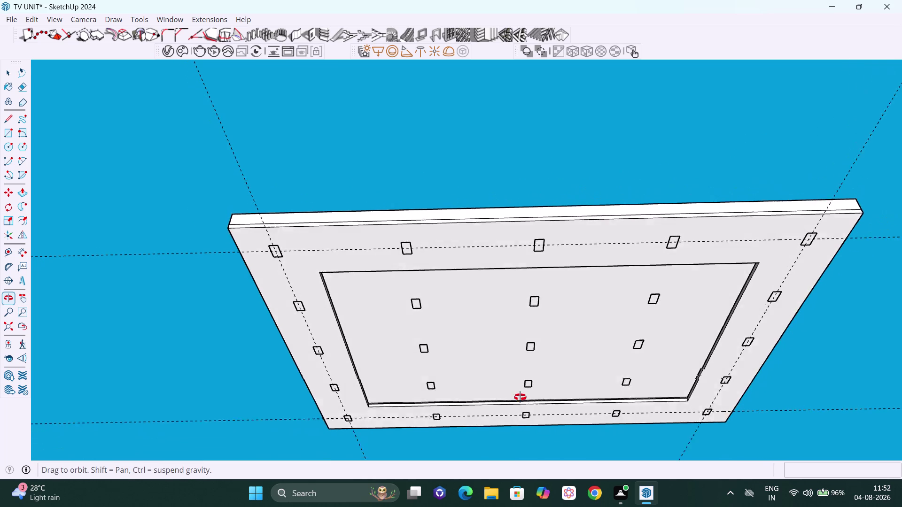
middle_drag(519, 393, 516, 403)
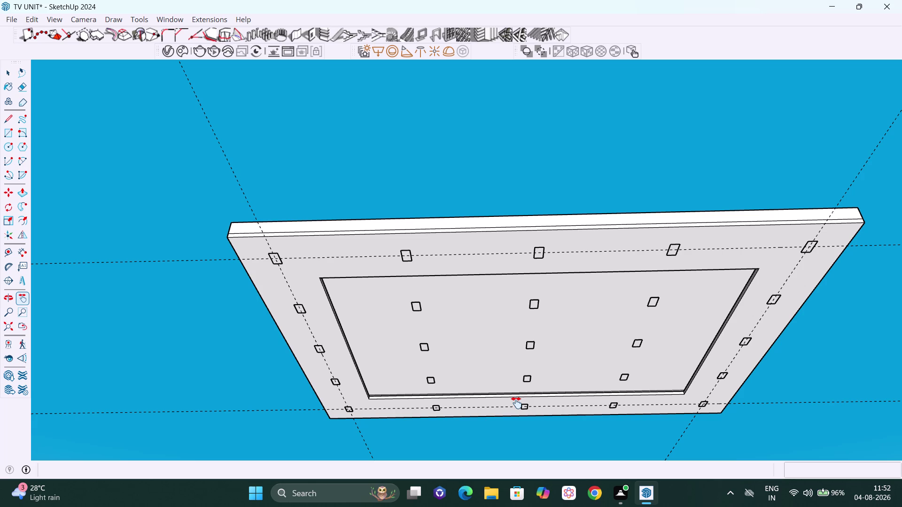
Undo the three earlier sets of light rectangle copies, leaving the corner rectangle.
key(ctrl+z)
key(ctrl+z)
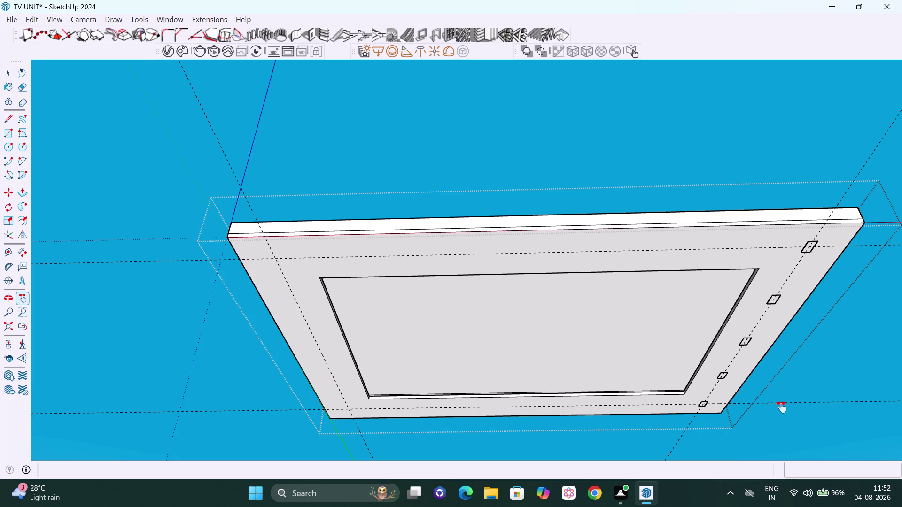
key(ctrl+z)
middle_drag(811, 352, 762, 329)
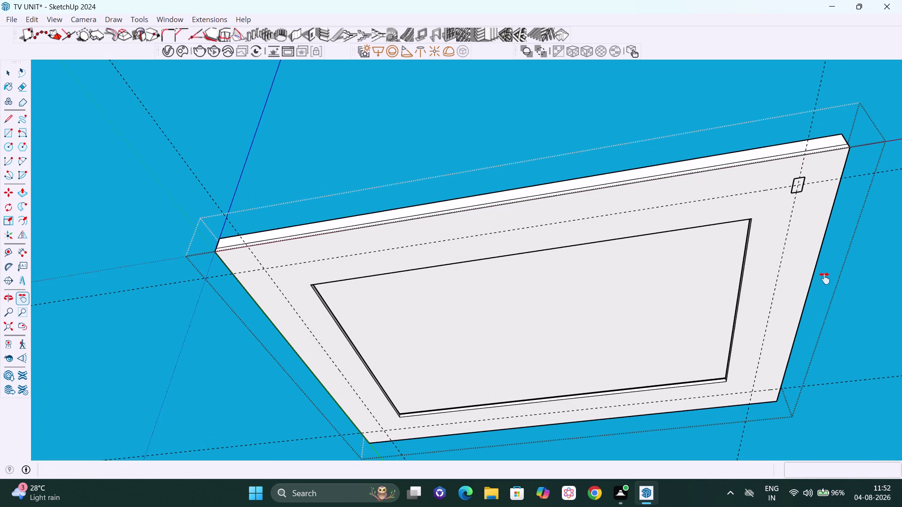
Select the top-right corner rectangle and start a Move copy from its centre.
key(space)
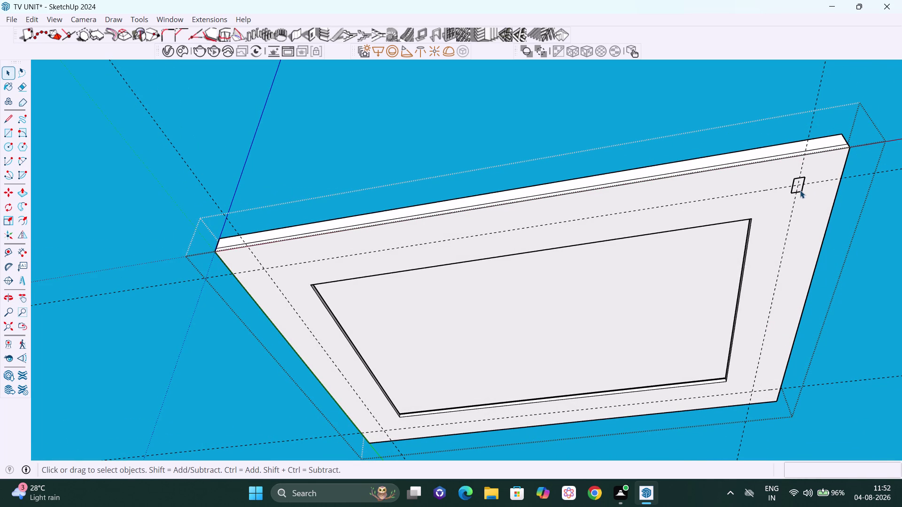
click(800, 190)
scroll(up, 3)
key(m)
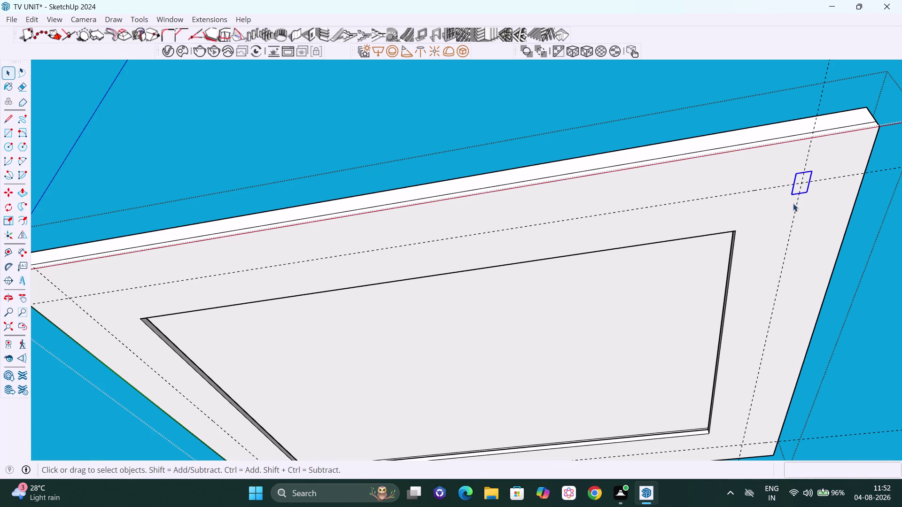
scroll(up, 3)
scroll(up, 3)
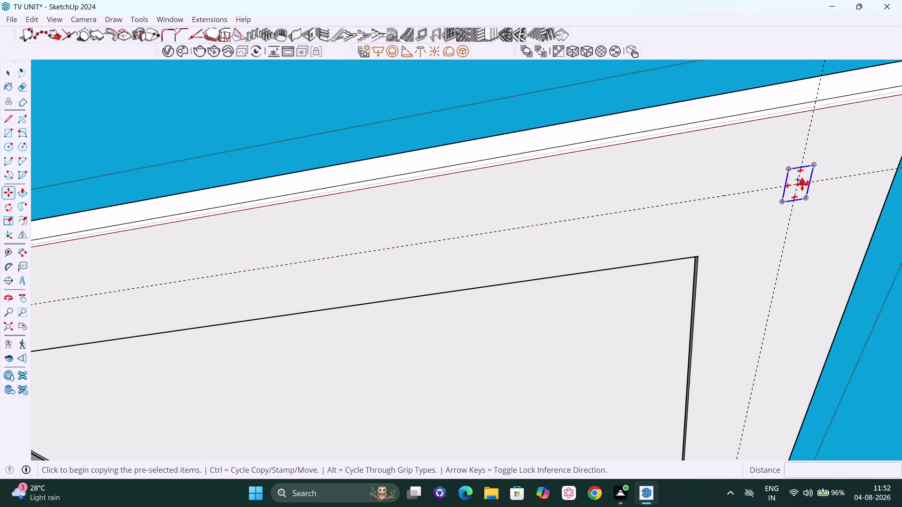
click(797, 186)
key(Left)
key(h)
Place the copy 129 inches down the right border guide and divide it into three spaces (/3).
drag(798, 323, 797, 319)
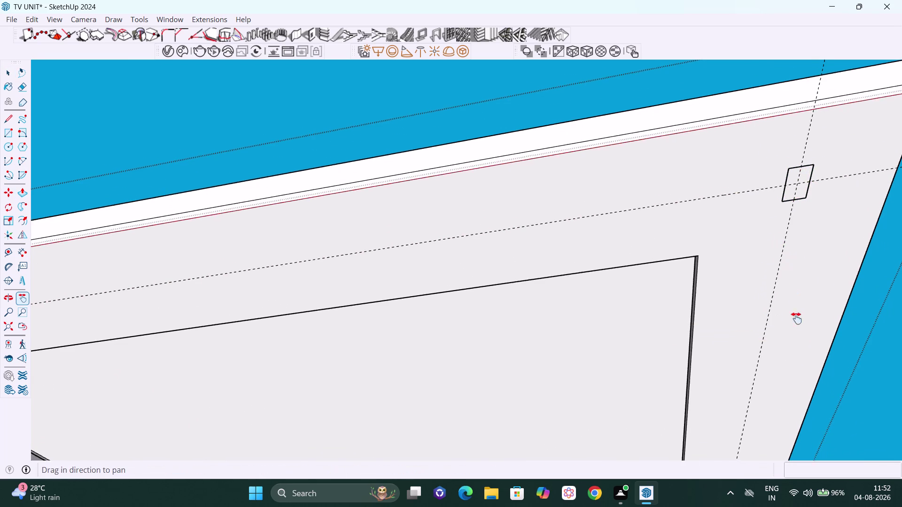
drag(797, 320, 782, 178)
scroll(down, 3)
drag(763, 317, 740, 207)
middle_drag(741, 265, 735, 248)
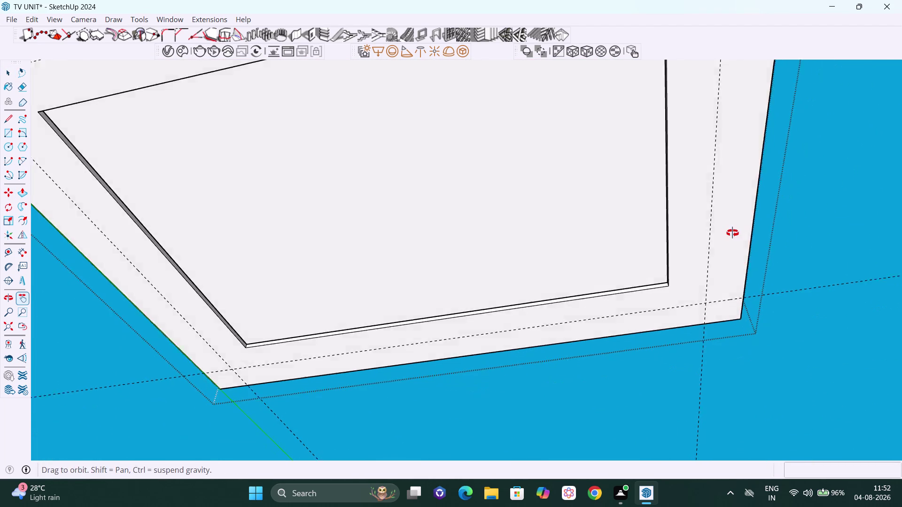
middle_drag(736, 248, 731, 223)
scroll(up, 3)
scroll(up, 3)
middle_drag(713, 298, 738, 274)
scroll(up, 3)
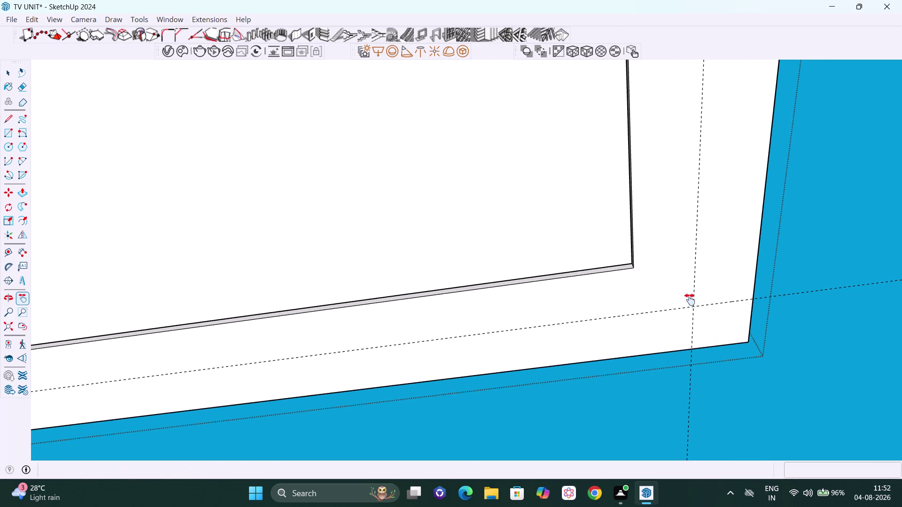
scroll(up, 3)
middle_drag(699, 311, 714, 307)
scroll(up, 3)
key(Escape)
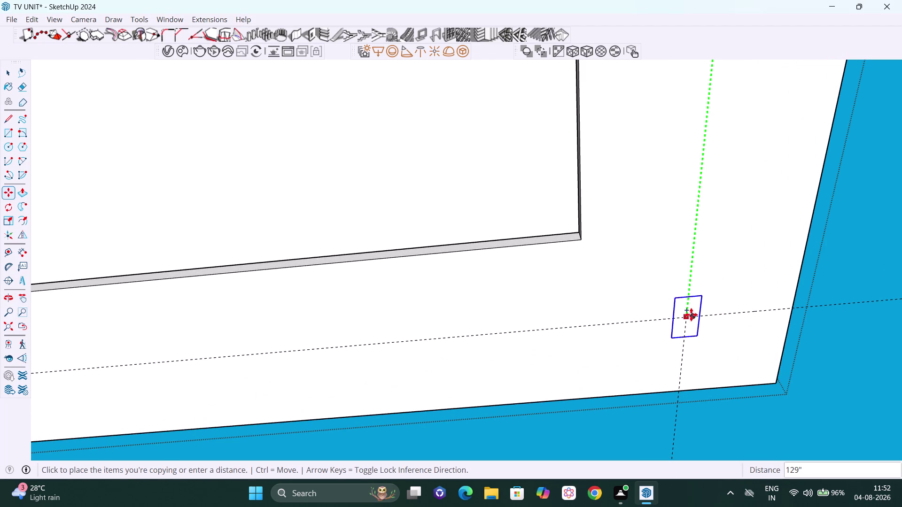
click(684, 318)
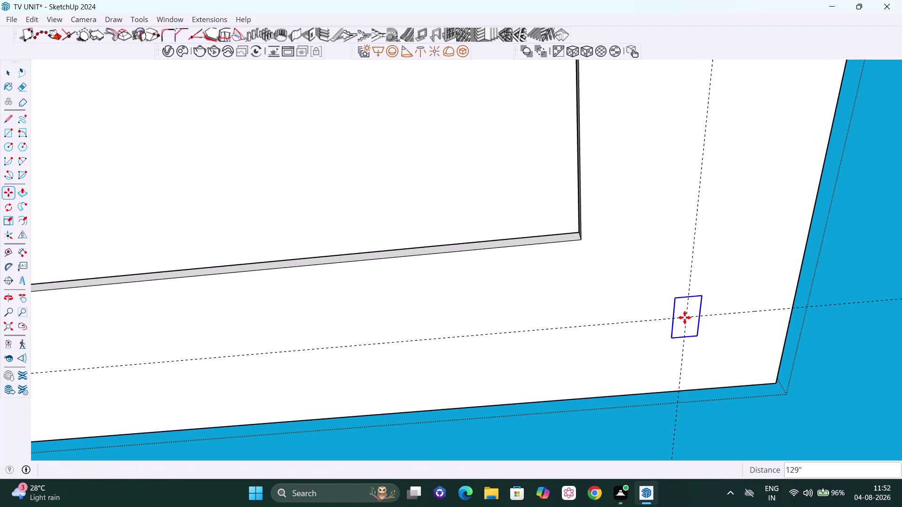
text(/3)
key(Return)
key(space)
scroll(down, 3)
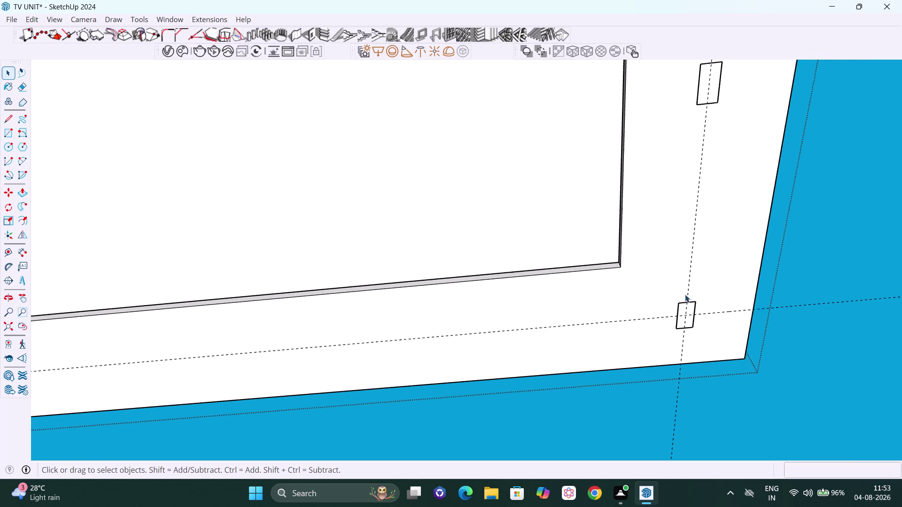
Clear the selection and bring the slab's upper right border corner into view.
scroll(down, 3)
click(889, 247)
scroll(down, 3)
scroll(down, 3)
middle_drag(795, 198, 785, 205)
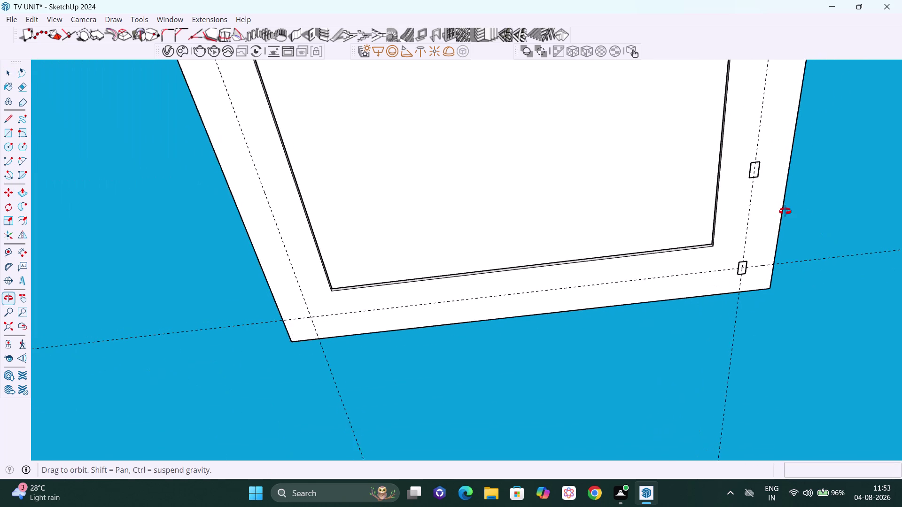
middle_drag(786, 205, 784, 219)
key(h)
drag(786, 169, 764, 350)
scroll(down, 3)
middle_drag(761, 308, 753, 296)
scroll(up, 3)
scroll(up, 3)
middle_drag(764, 184, 766, 200)
scroll(up, 3)
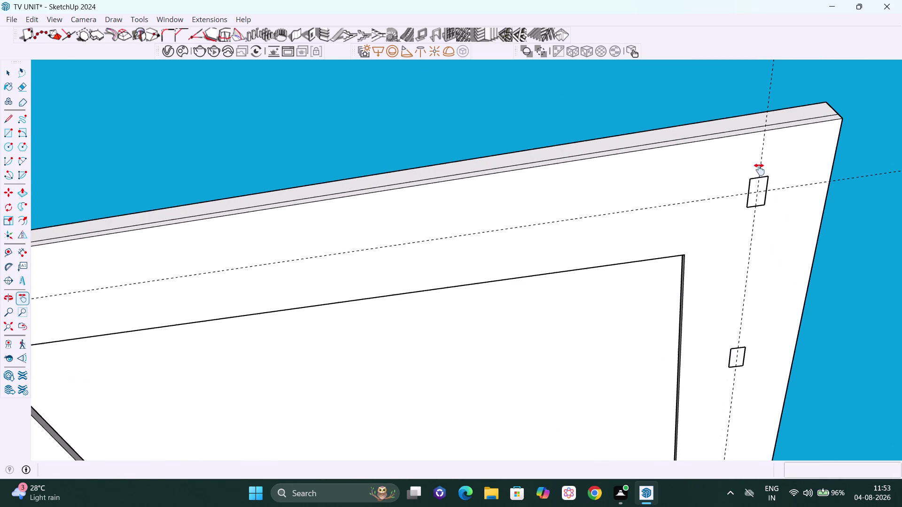
middle_drag(759, 174, 756, 186)
scroll(up, 3)
Open the ceiling slab group for editing.
key(space)
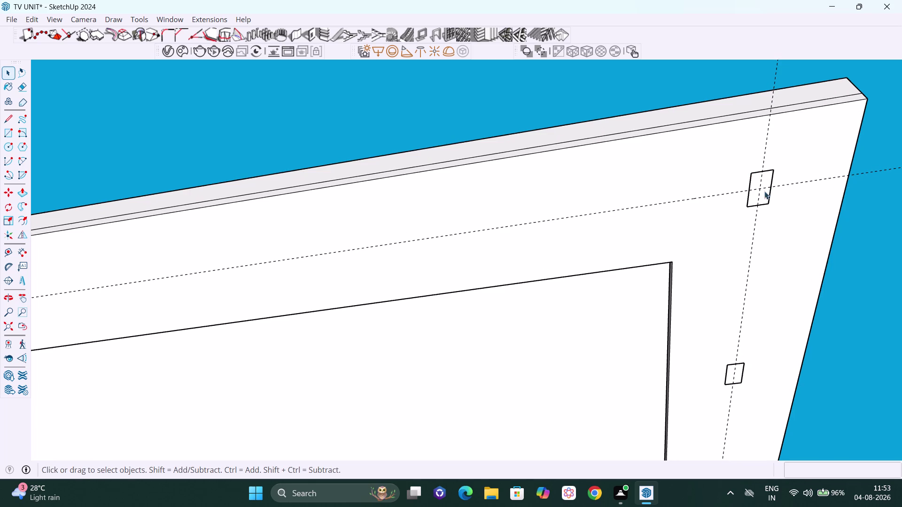
click(768, 190)
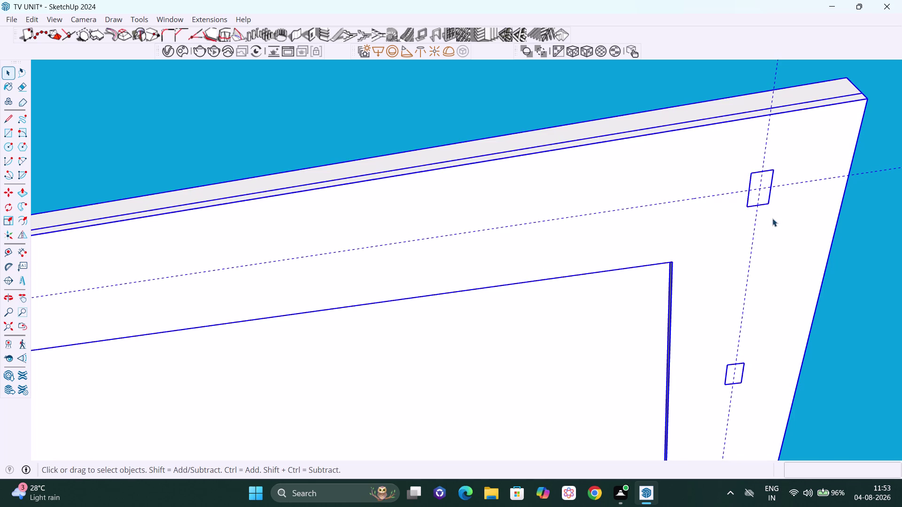
click(754, 204)
click(881, 228)
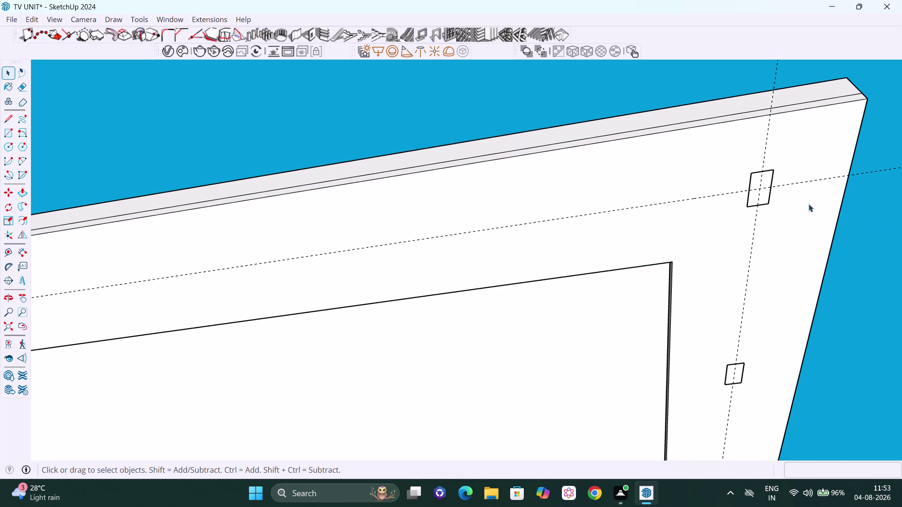
double_click(766, 203)
Select the top-right, lower and middle rectangles plus the right border guide line.
click(766, 203)
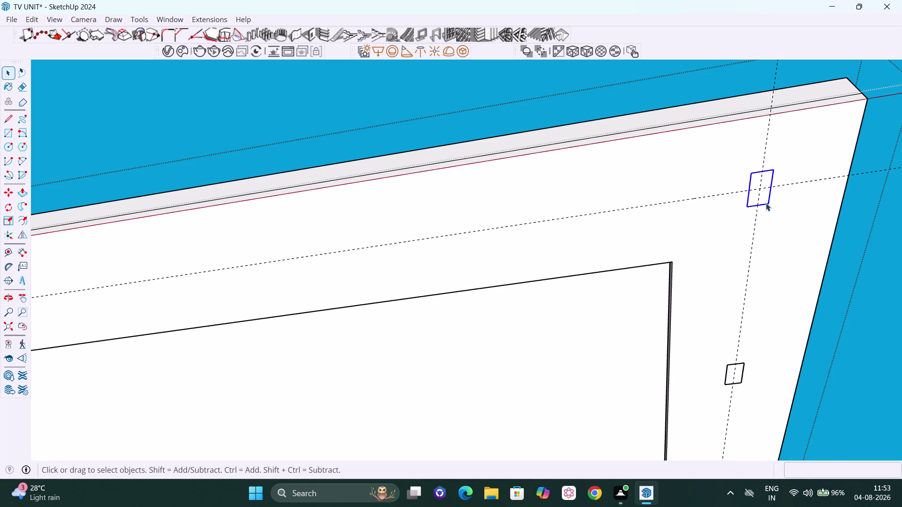
click(737, 362)
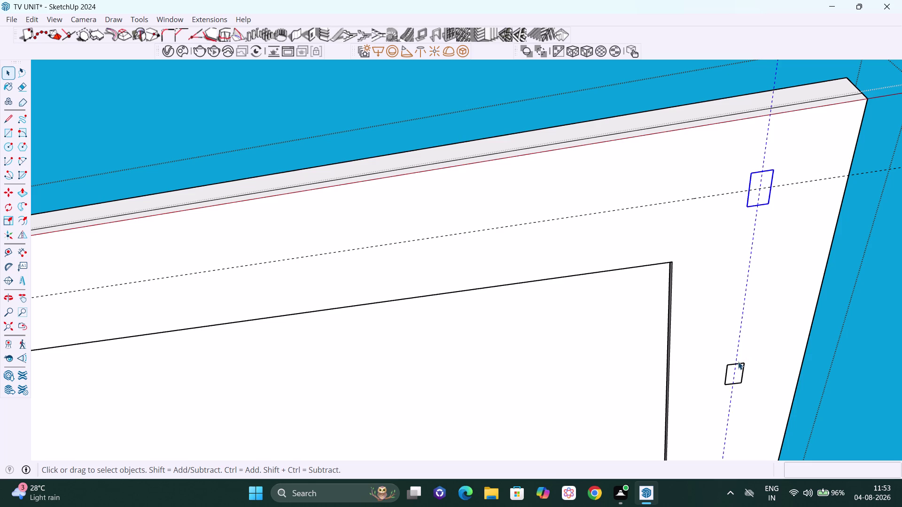
click(742, 364)
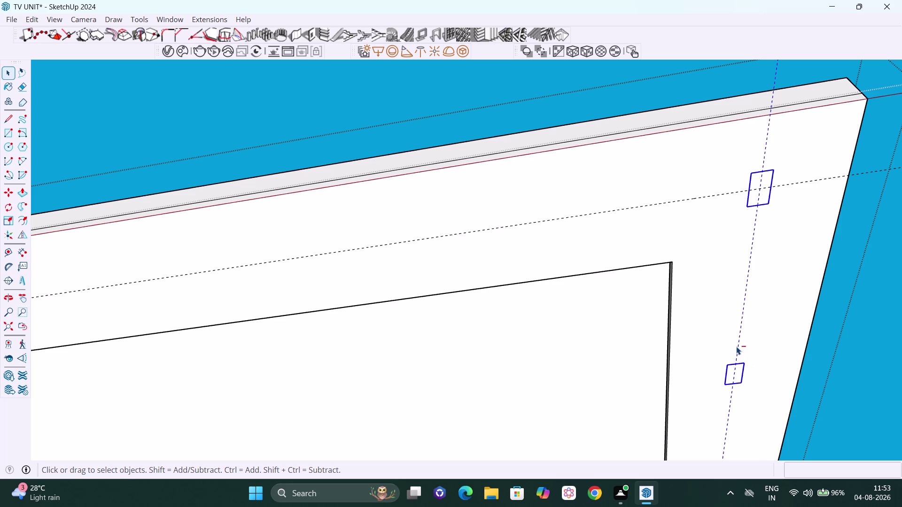
click(738, 347)
key(h)
drag(756, 364, 747, 217)
drag(757, 333, 767, 260)
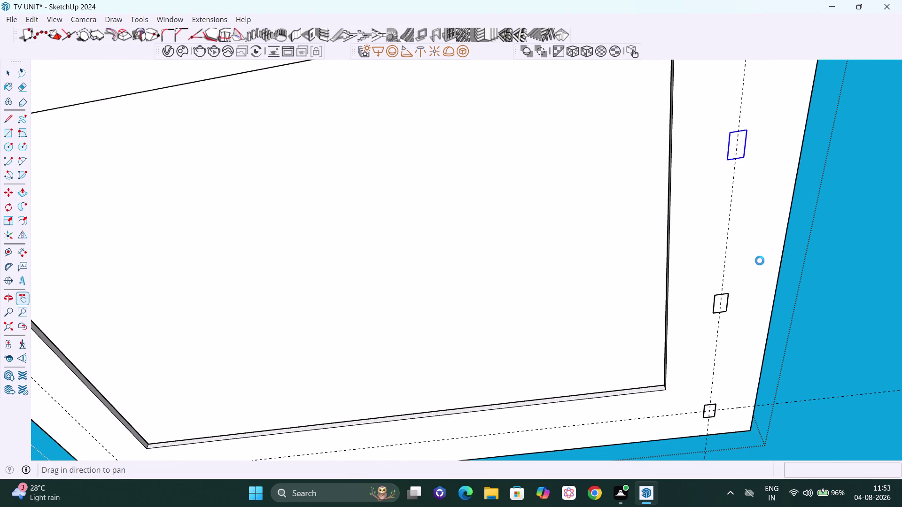
key(Escape)
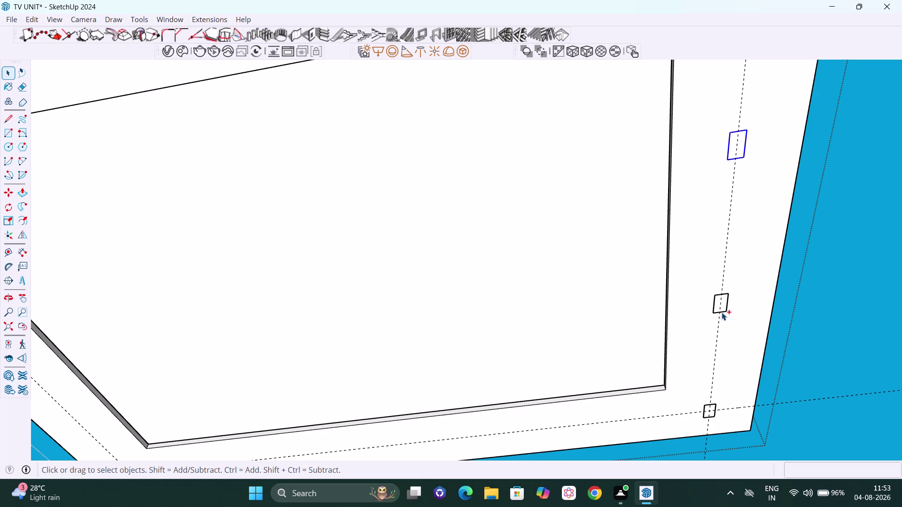
click(723, 310)
click(715, 405)
scroll(down, 3)
middle_drag(769, 278, 773, 278)
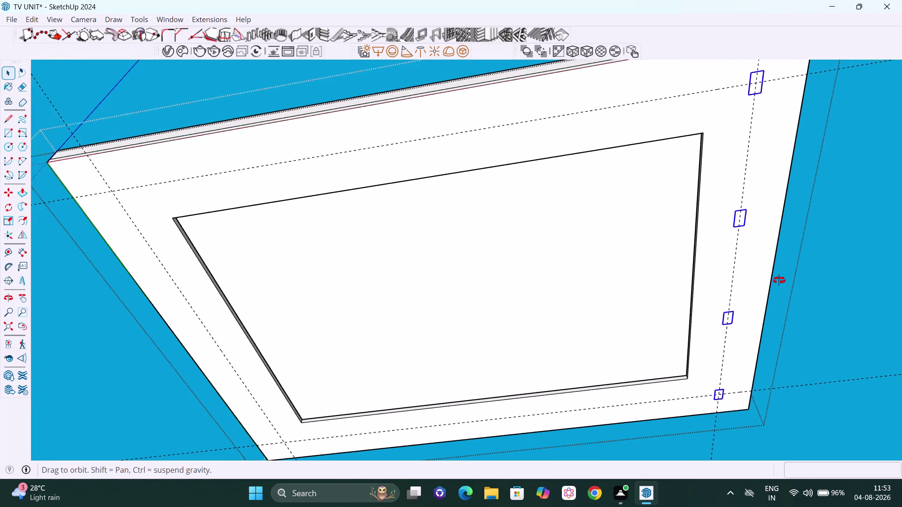
Start a Move copy from the corner rectangle's centre at the guide intersection.
middle_drag(773, 278, 796, 286)
key(h)
drag(774, 245, 812, 322)
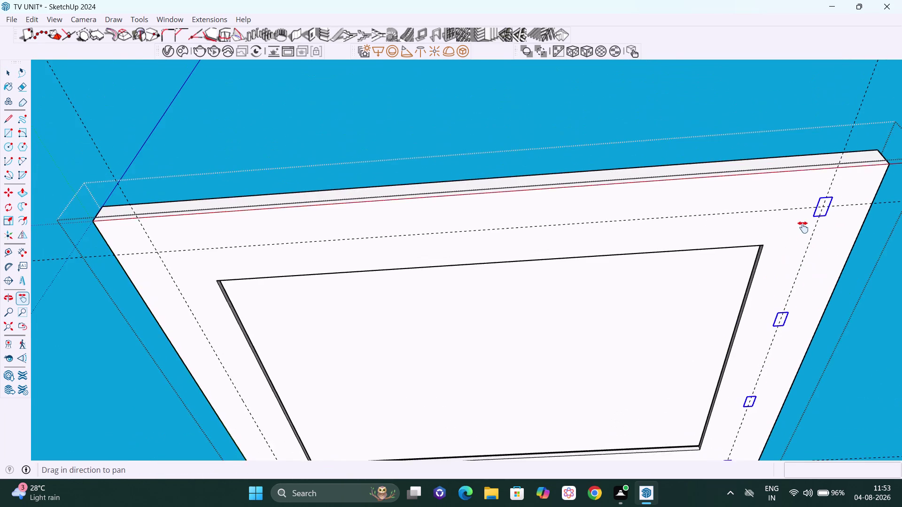
scroll(up, 3)
middle_drag(818, 229, 848, 241)
scroll(up, 3)
scroll(up, 3)
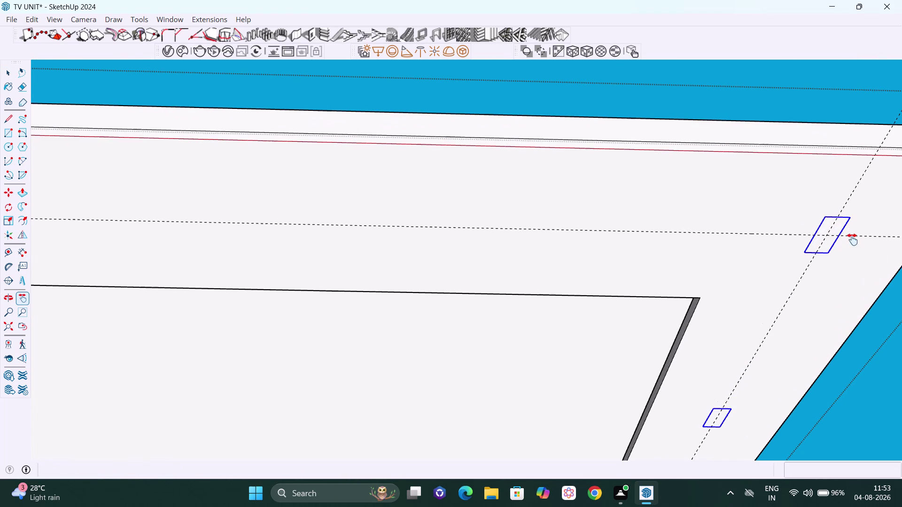
middle_drag(822, 232, 800, 235)
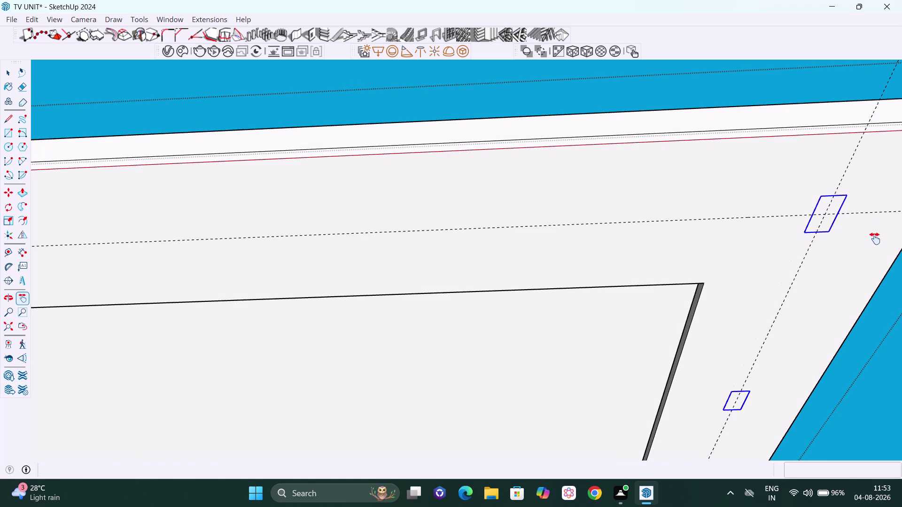
key(Escape)
key(m)
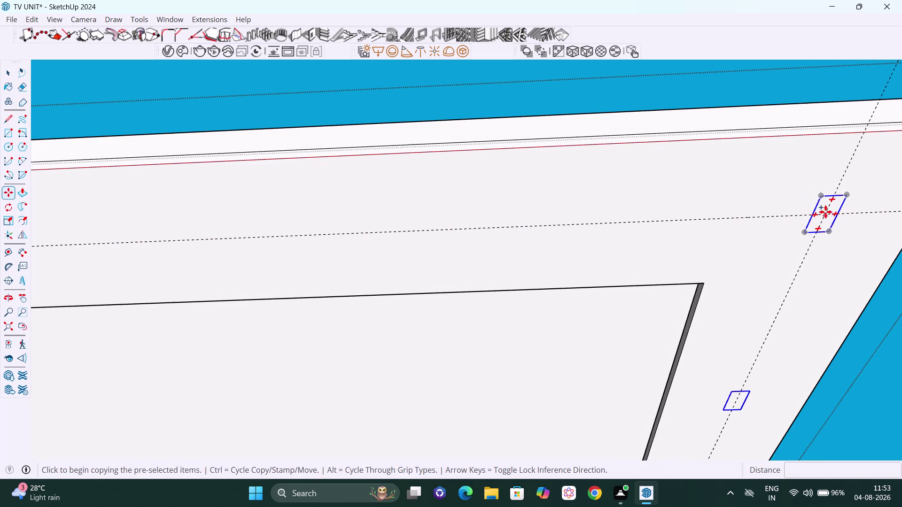
scroll(up, 3)
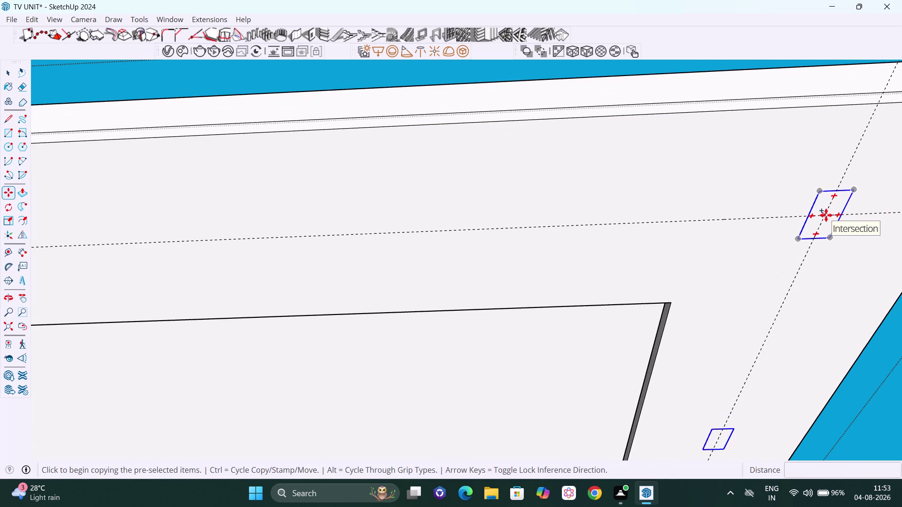
click(826, 215)
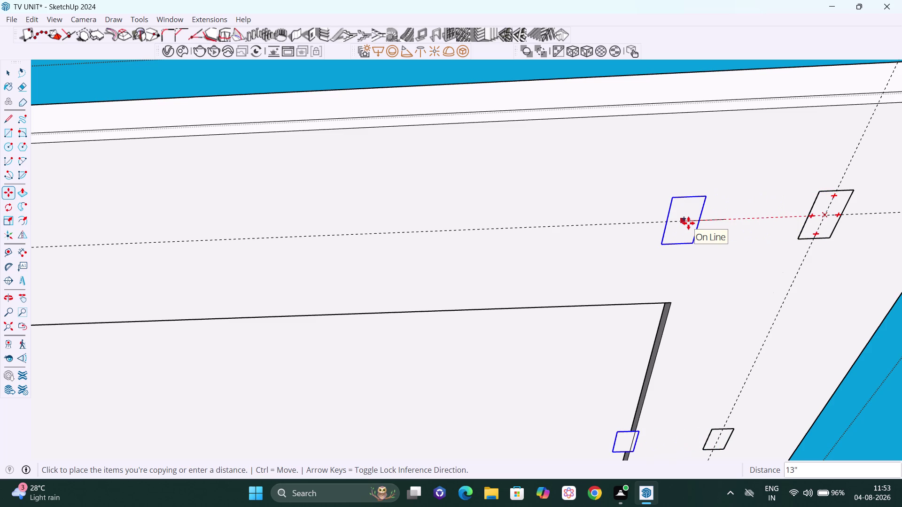
Place the copy at the far corner guide crossing, about 174 inches away, with /3 spacing.
key(Right)
key(h)
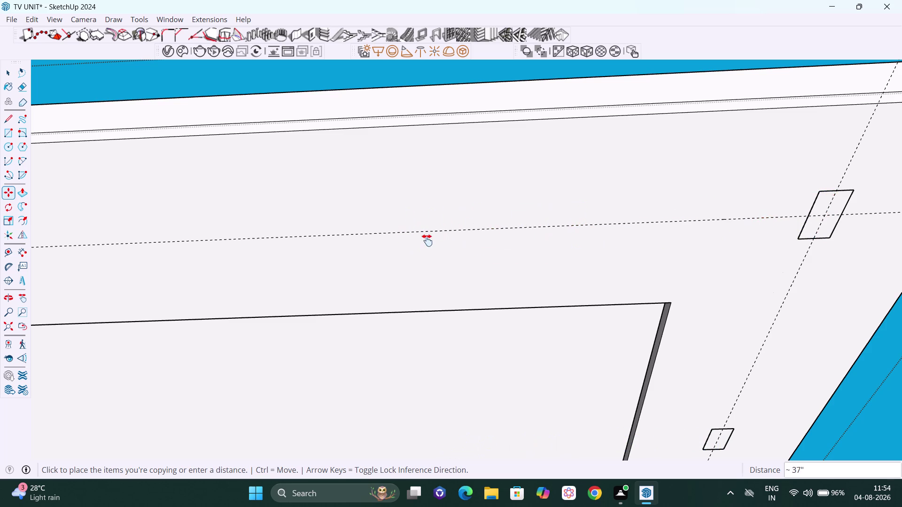
drag(427, 245, 659, 226)
drag(388, 276, 786, 254)
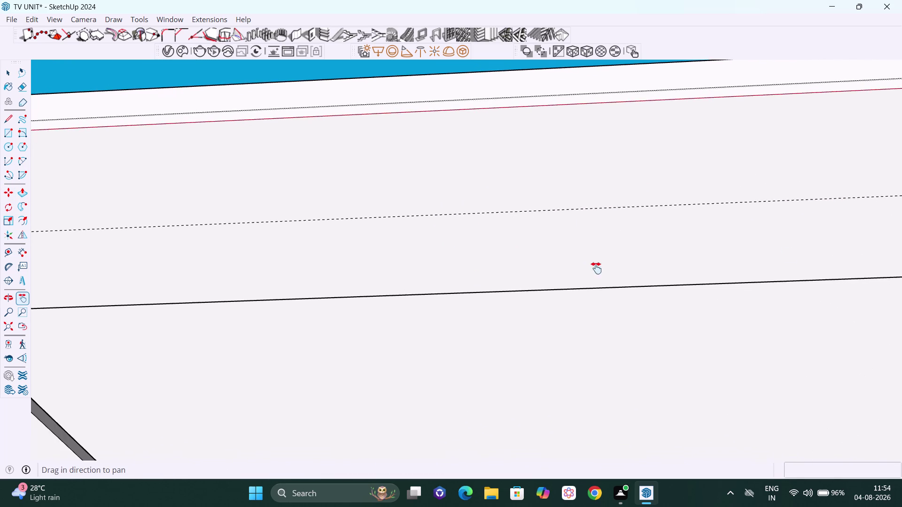
scroll(down, 3)
drag(433, 266, 645, 248)
middle_drag(179, 263, 239, 259)
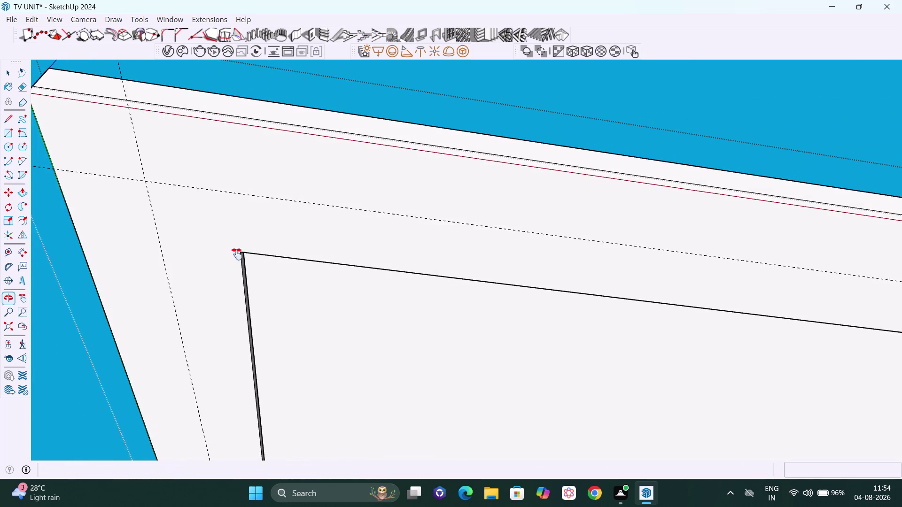
scroll(up, 3)
drag(184, 227, 275, 242)
middle_click(225, 147)
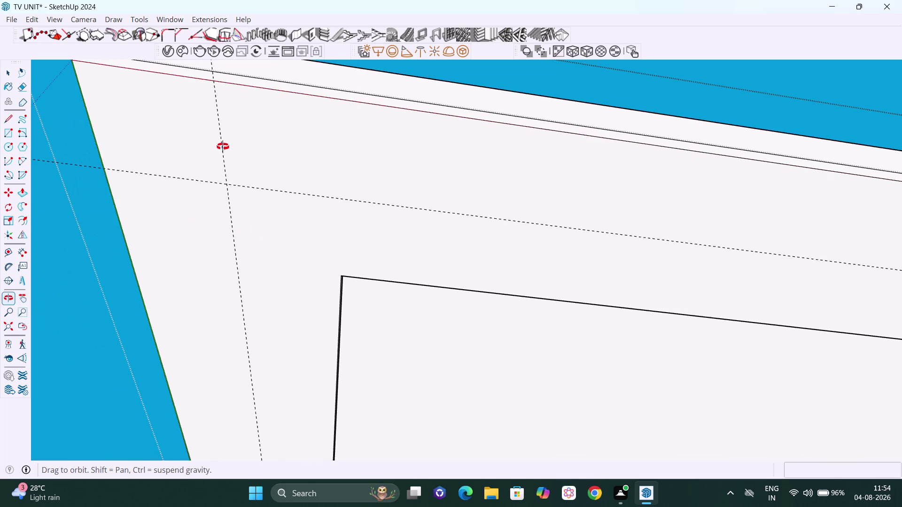
scroll(up, 3)
middle_drag(225, 205, 209, 194)
scroll(up, 3)
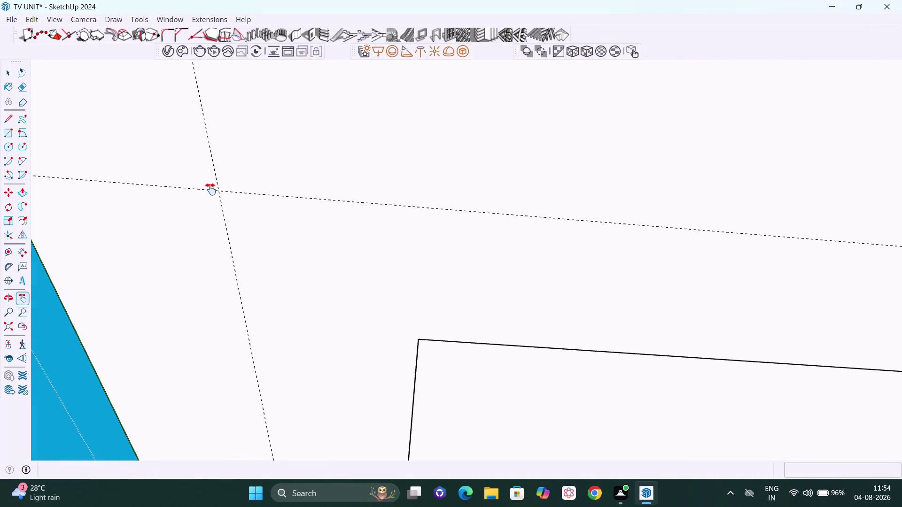
key(Escape)
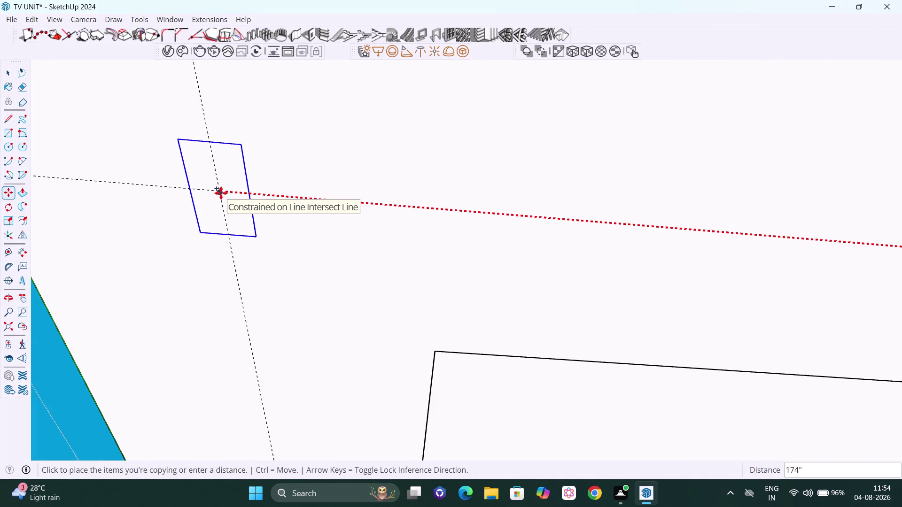
click(221, 193)
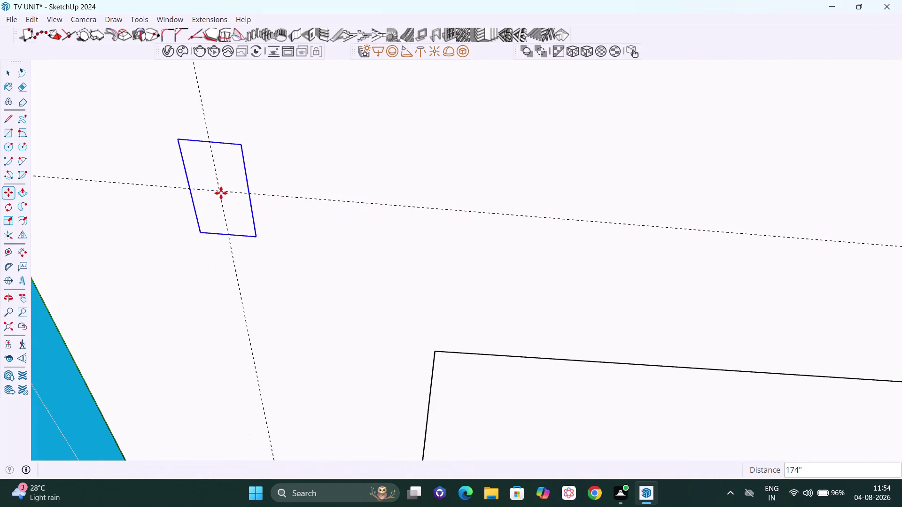
text(/3)
key(Return)
key(space)
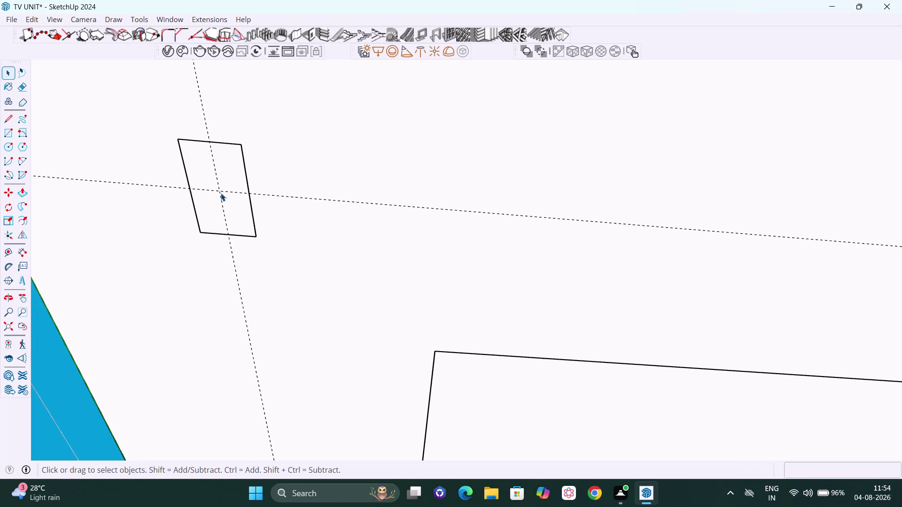
scroll(down, 3)
scroll(down, 3)
scroll(down, 3)
scroll(down, 3)
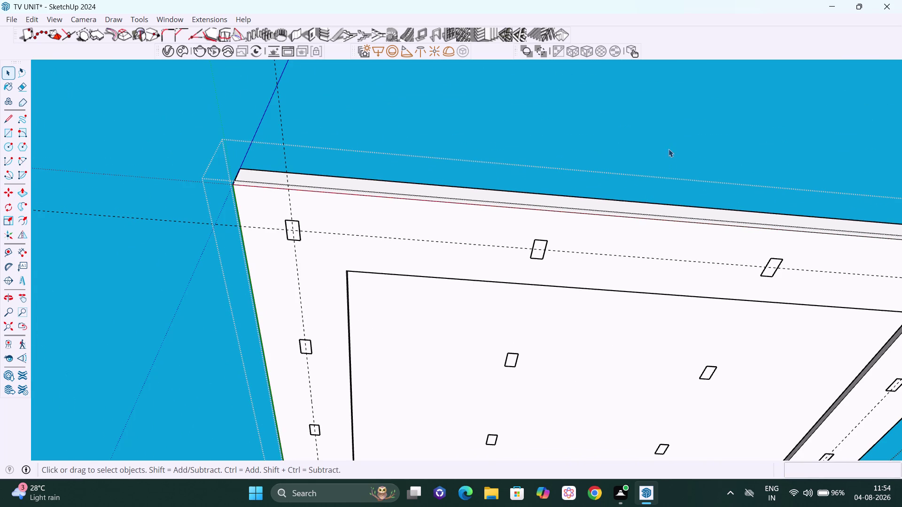
middle_drag(668, 268, 636, 252)
scroll(down, 3)
scroll(down, 3)
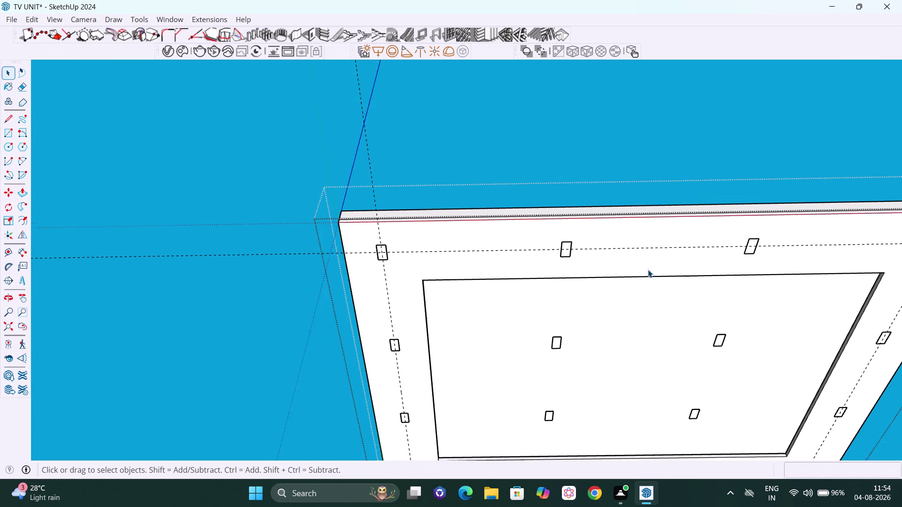
scroll(down, 3)
key(h)
drag(657, 283, 520, 184)
middle_click(565, 283)
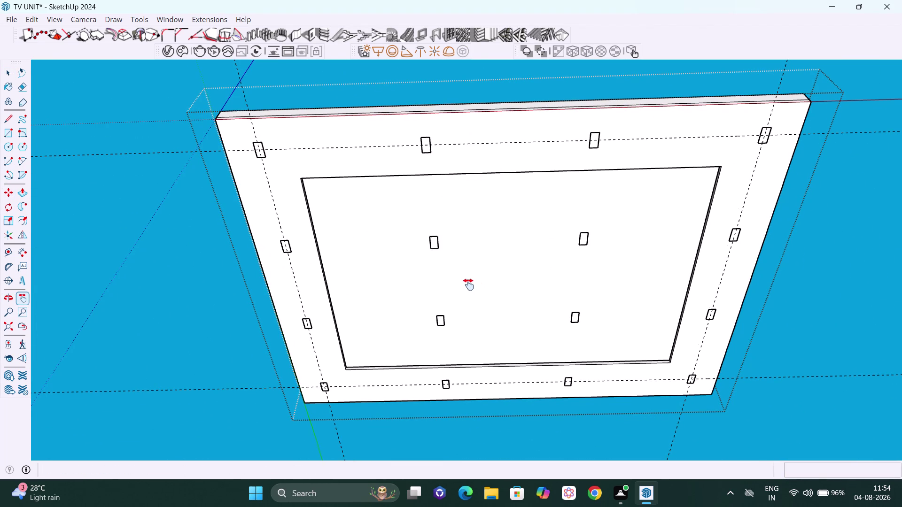
key(space)
Select the four small squares inside the recessed inner panel and delete them.
click(437, 243)
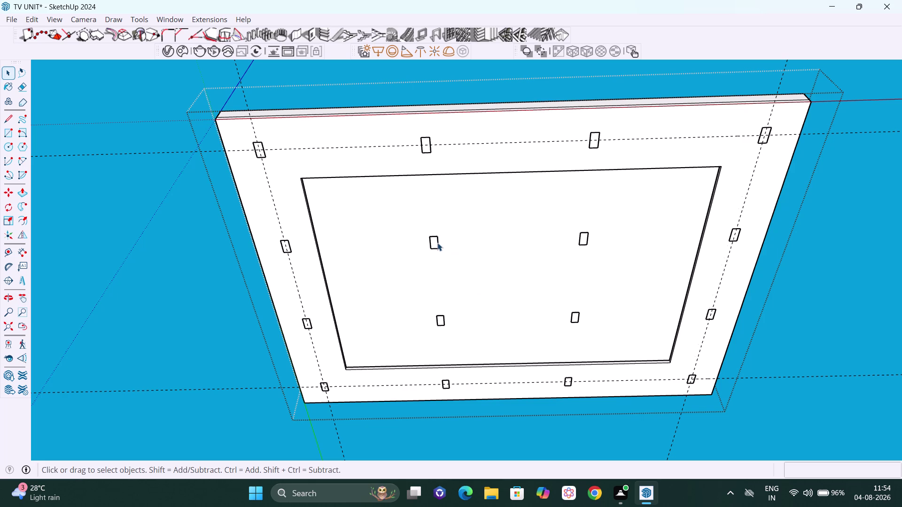
click(580, 244)
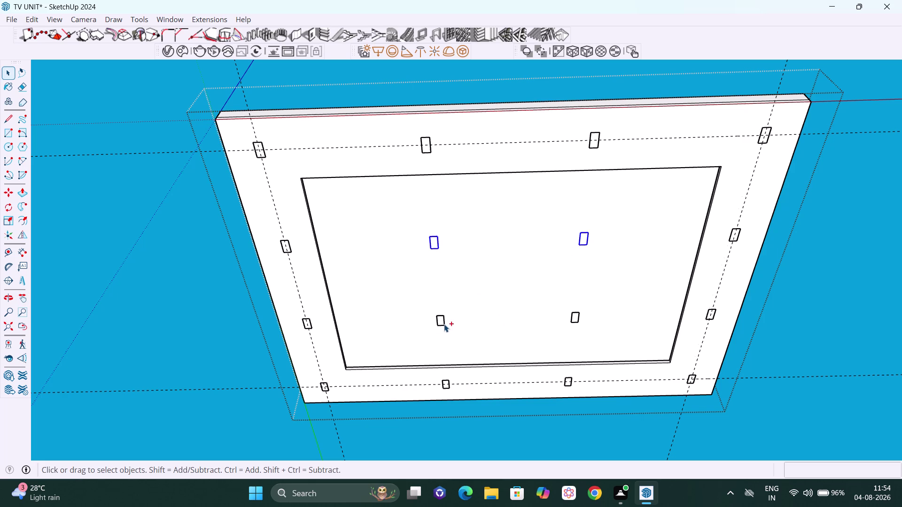
click(444, 324)
click(578, 316)
key(Delete)
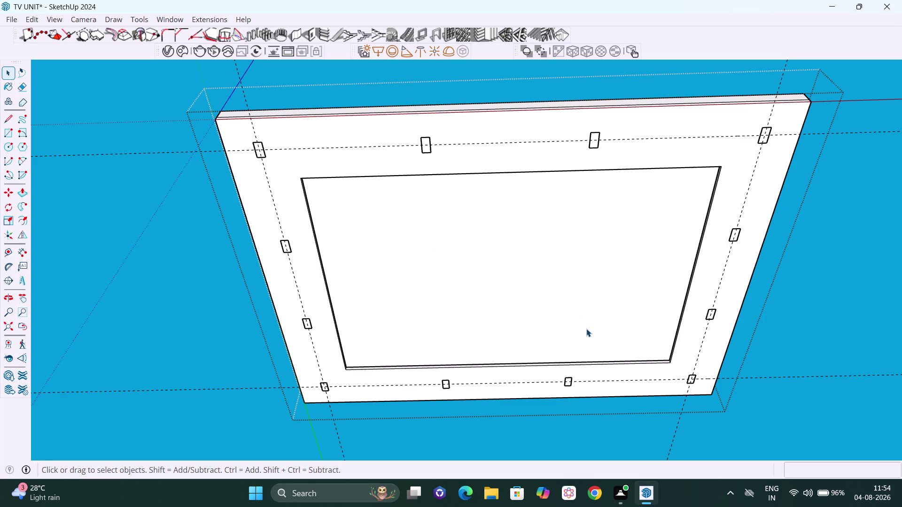
Try erasing guide lines on the slab from outside the group with the Eraser.
scroll(down, 3)
scroll(down, 3)
middle_drag(891, 261, 896, 295)
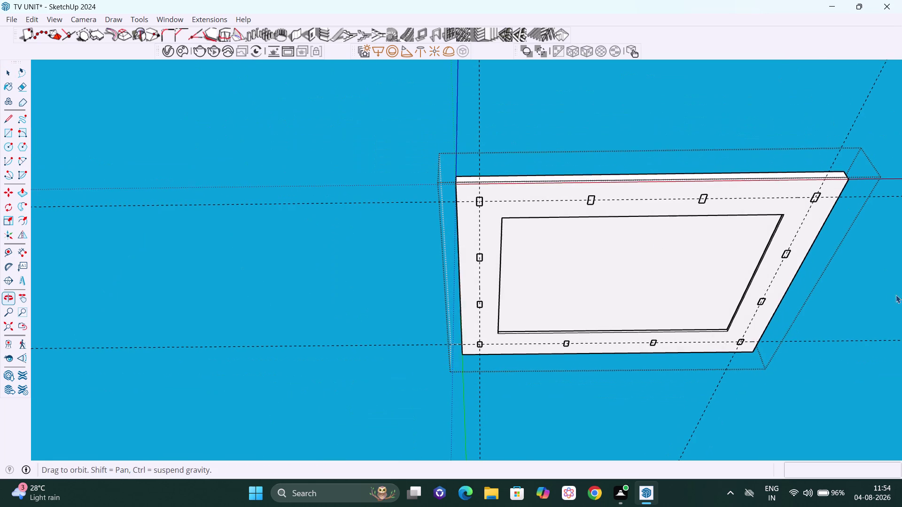
click(383, 167)
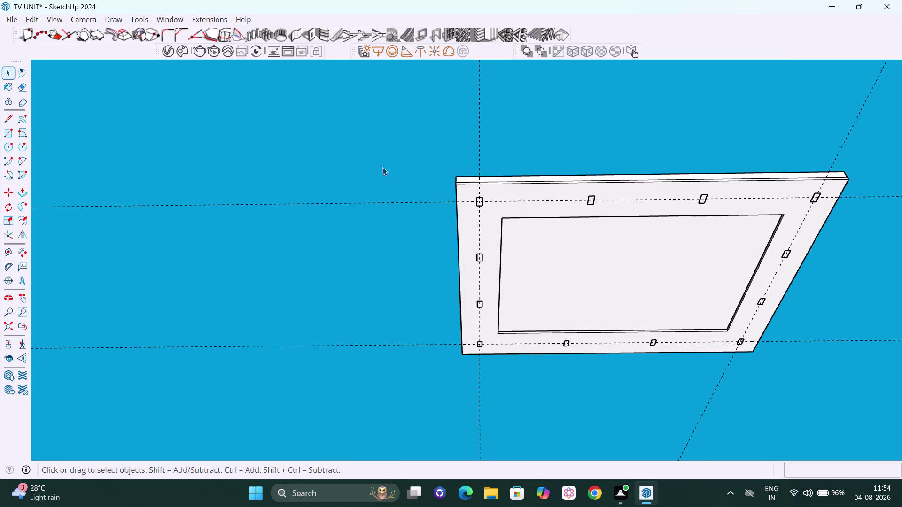
key(e)
drag(382, 167, 385, 216)
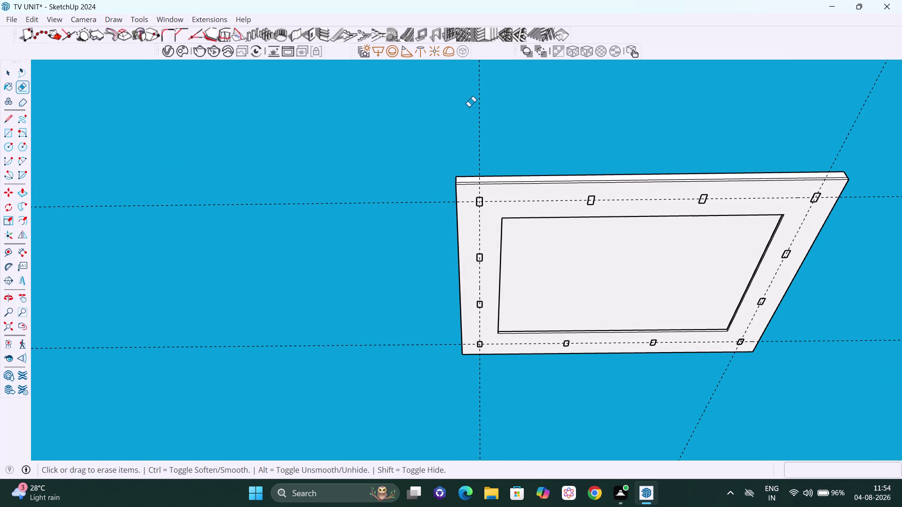
drag(469, 106, 510, 114)
key(space)
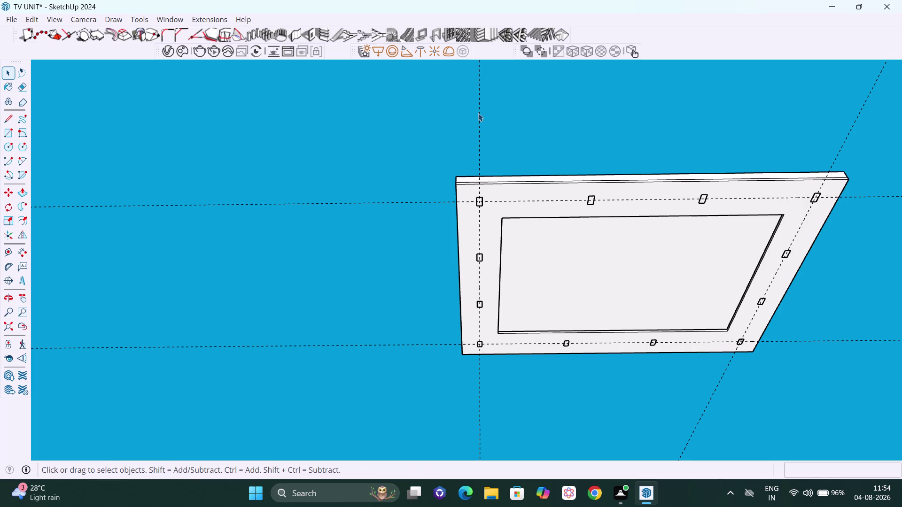
Inside the slab group, erase the guides through the top, side and bottom rectangles.
click(478, 114)
double_click(478, 113)
click(480, 113)
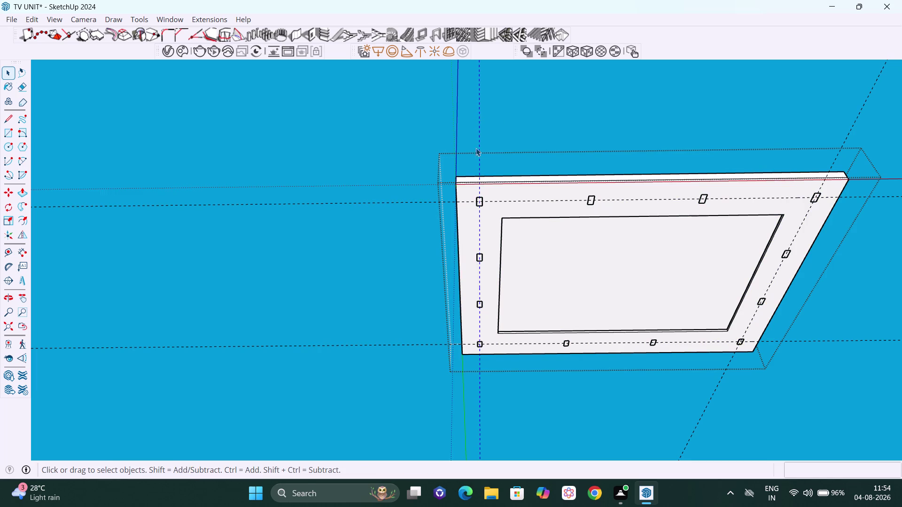
key(e)
drag(400, 186, 400, 223)
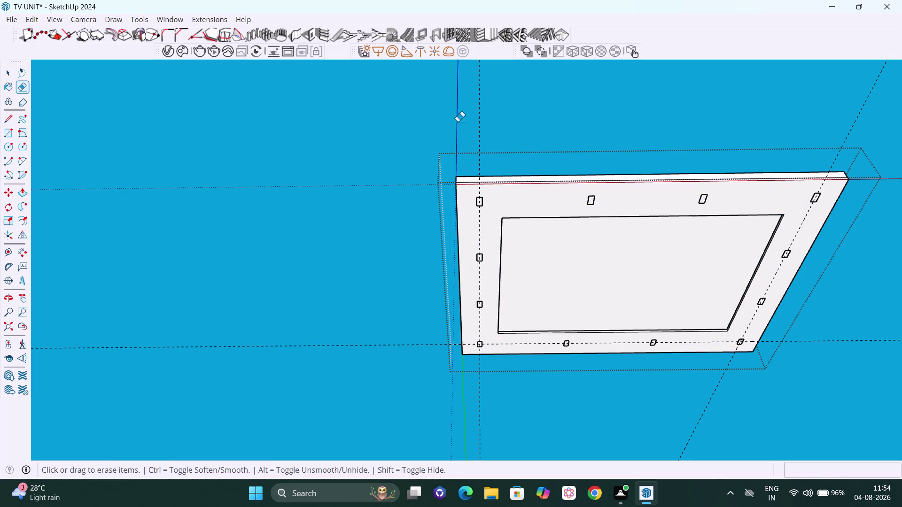
drag(464, 93, 862, 102)
drag(859, 97, 878, 110)
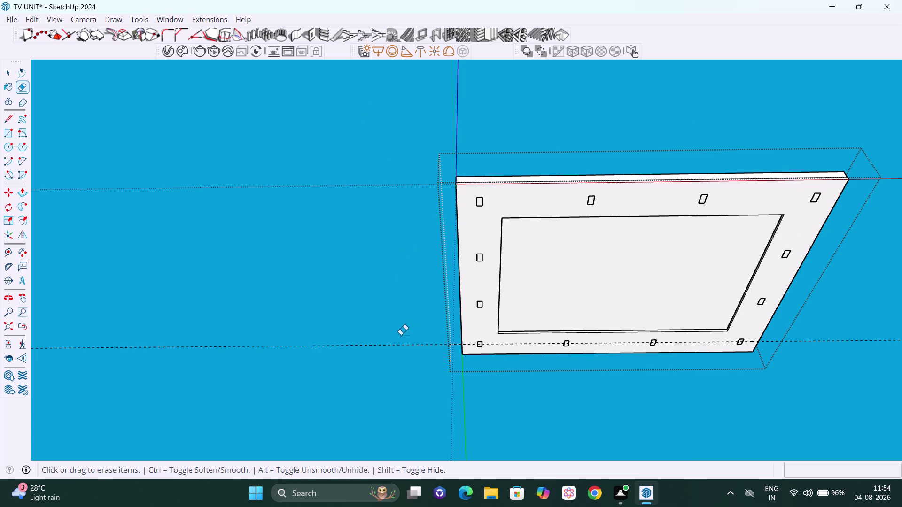
drag(400, 335, 411, 390)
key(space)
scroll(down, 3)
key(h)
drag(580, 320, 566, 317)
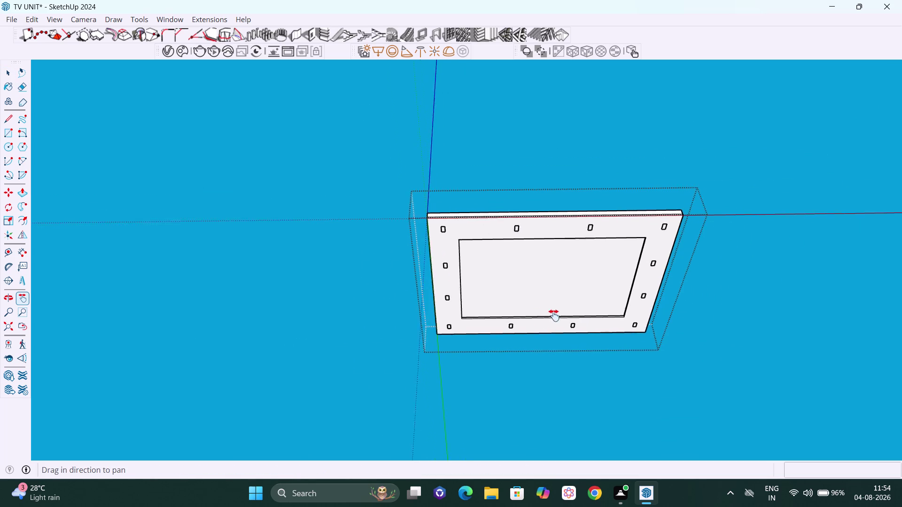
Orbit and zoom under the slab to a small rectangle light on the top border.
drag(566, 317, 469, 319)
middle_drag(479, 268, 485, 312)
scroll(up, 3)
scroll(up, 3)
scroll(up, 3)
middle_drag(500, 243, 539, 235)
scroll(up, 3)
middle_drag(551, 294, 728, 289)
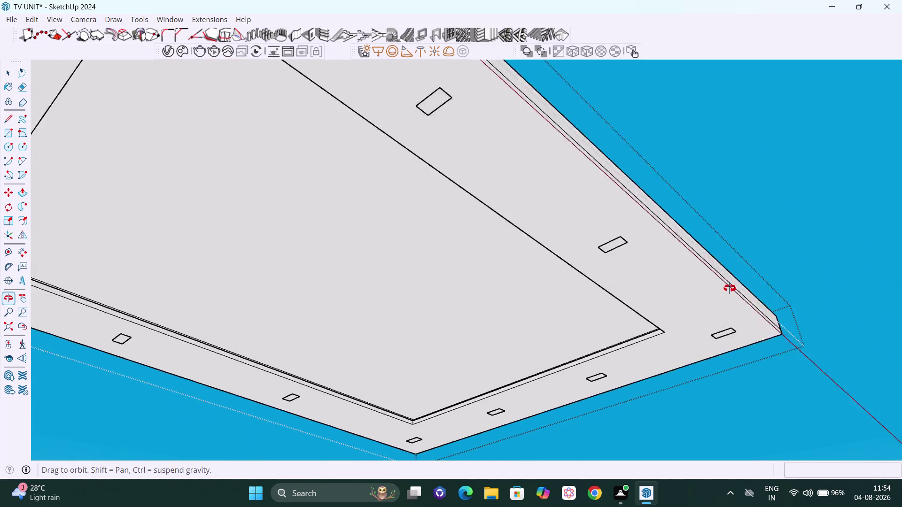
middle_drag(728, 289, 773, 277)
scroll(down, 3)
scroll(down, 3)
middle_drag(561, 245, 378, 274)
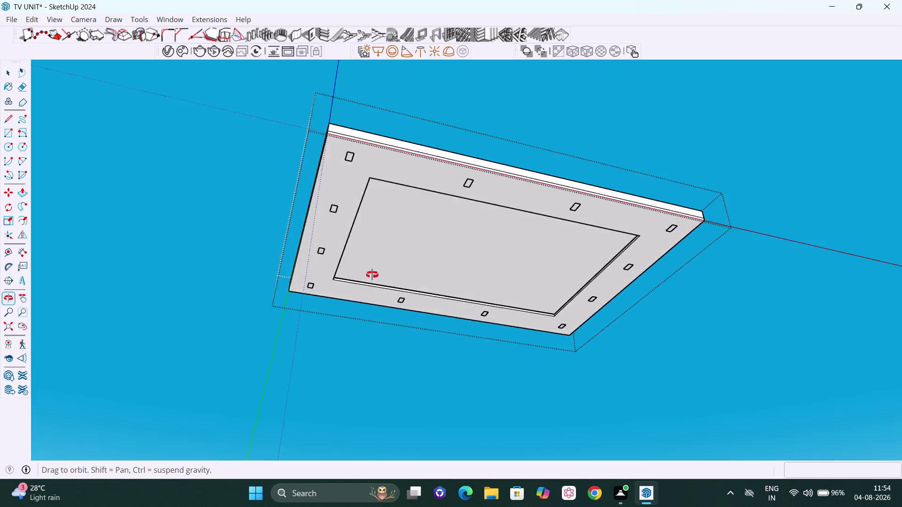
middle_drag(378, 274, 347, 284)
scroll(up, 3)
middle_drag(427, 186, 395, 187)
scroll(up, 3)
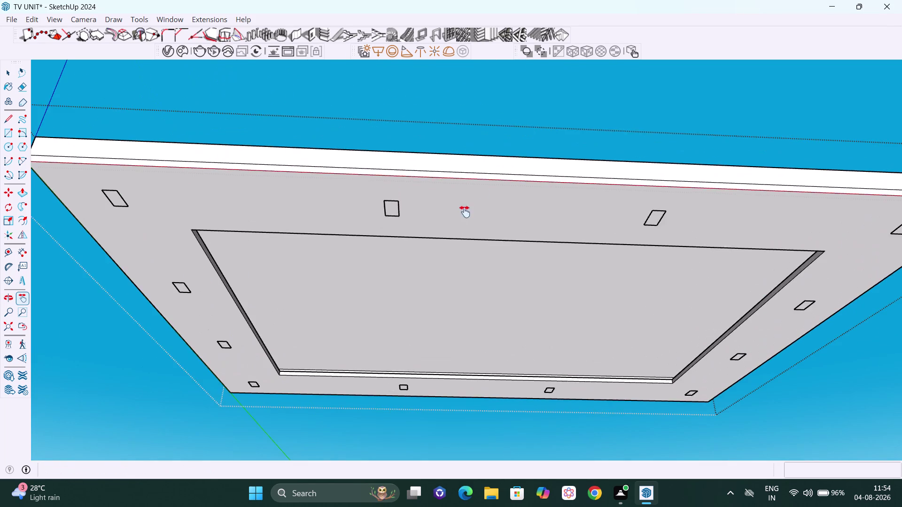
middle_drag(465, 212, 449, 209)
scroll(up, 3)
middle_drag(379, 205, 352, 259)
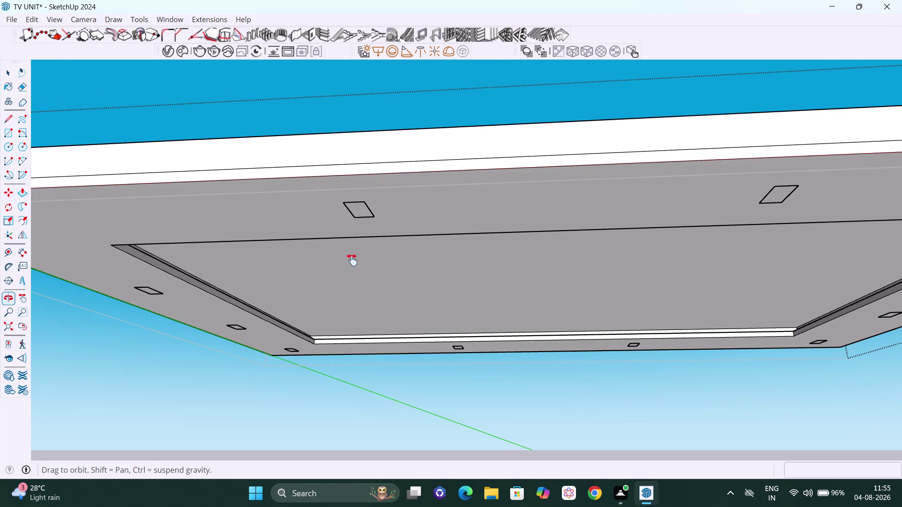
scroll(up, 3)
middle_drag(357, 213, 348, 233)
scroll(up, 3)
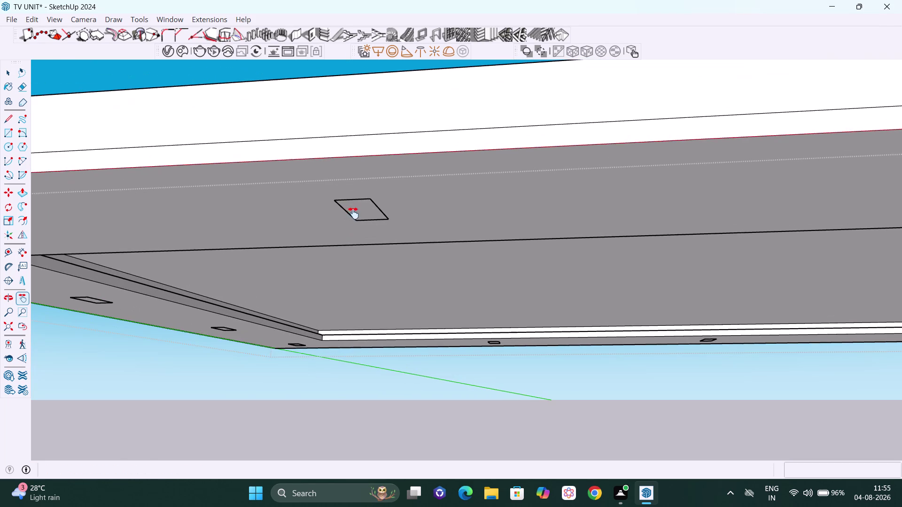
middle_drag(356, 212, 368, 191)
Select the border rectangle and try a push/pull on it, then cancel.
key(Escape)
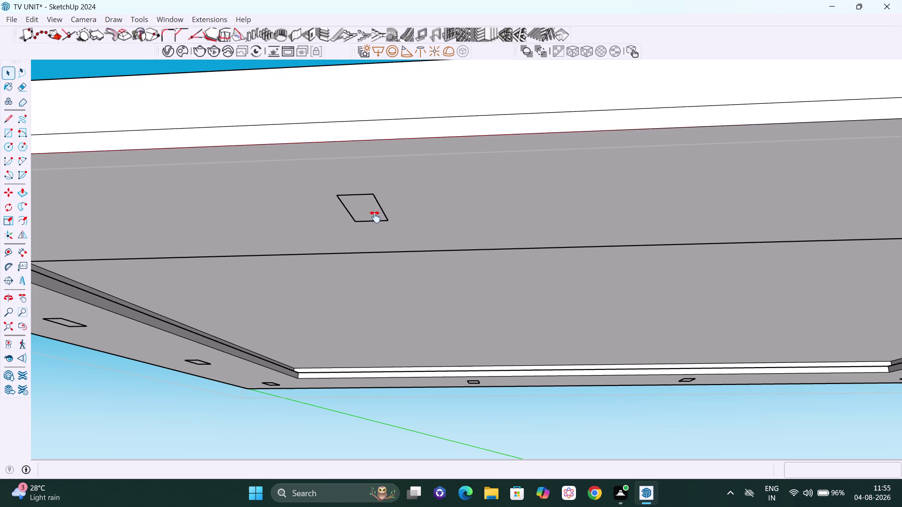
click(371, 210)
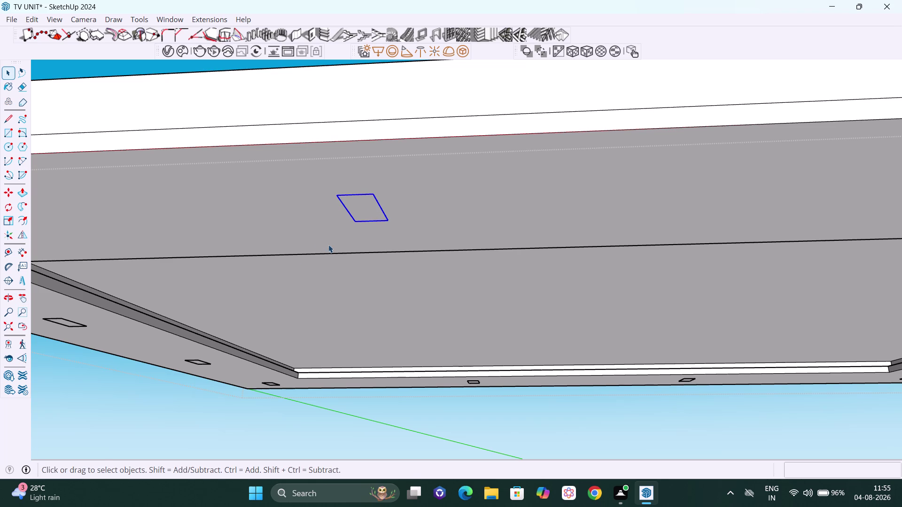
key(p)
scroll(down, 3)
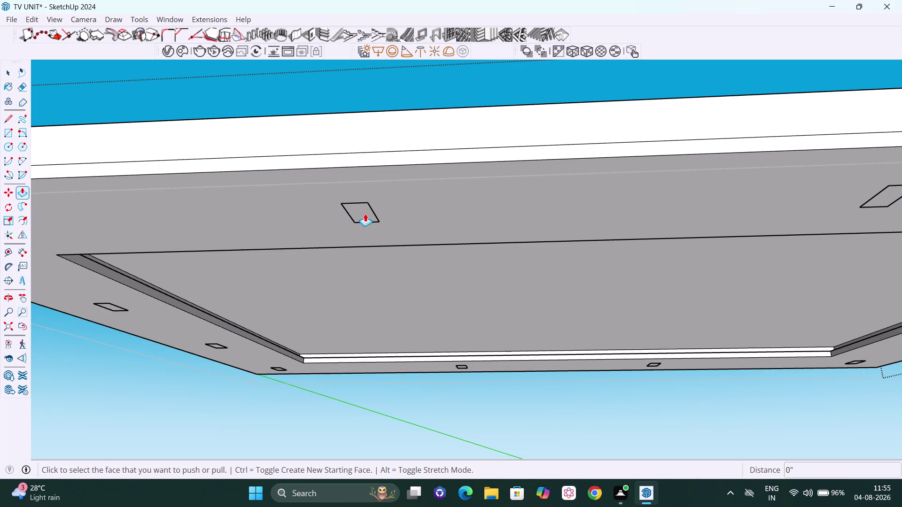
click(364, 208)
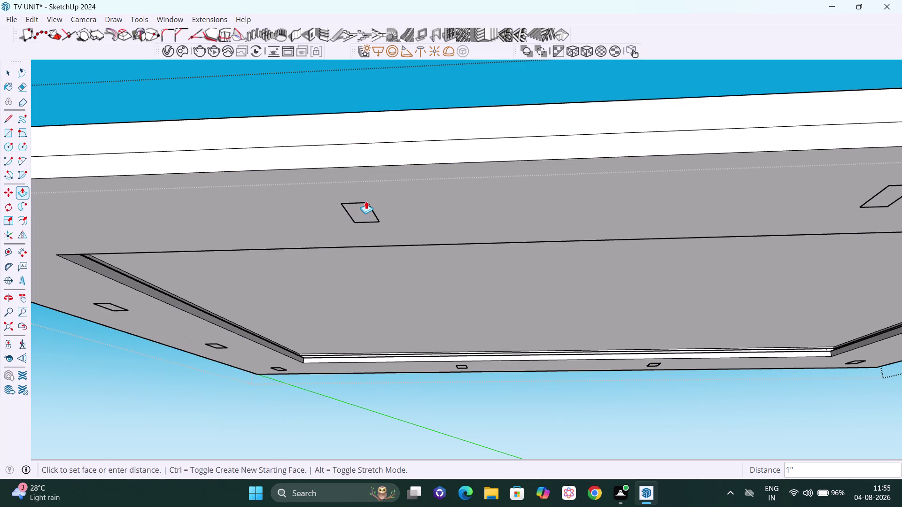
key(Escape)
Reselect the border rectangle group and enter it for editing.
middle_drag(361, 213, 373, 210)
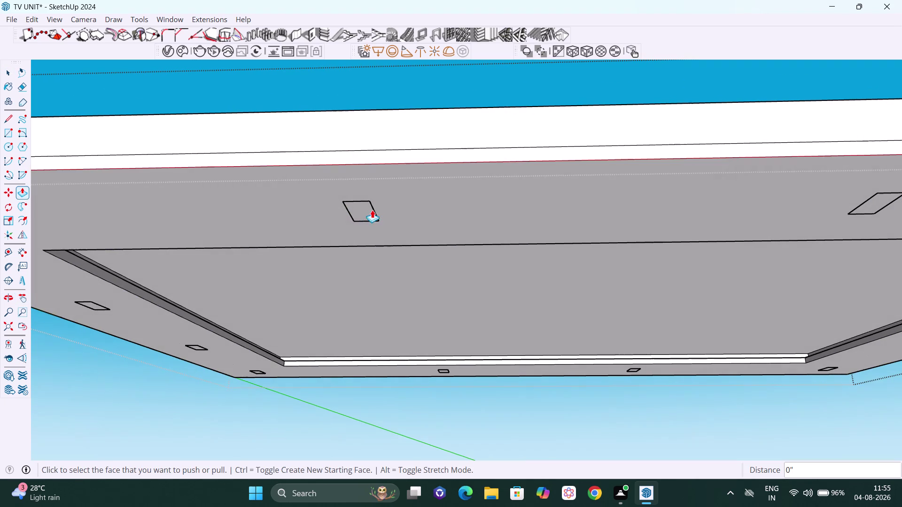
scroll(up, 3)
key(space)
click(360, 208)
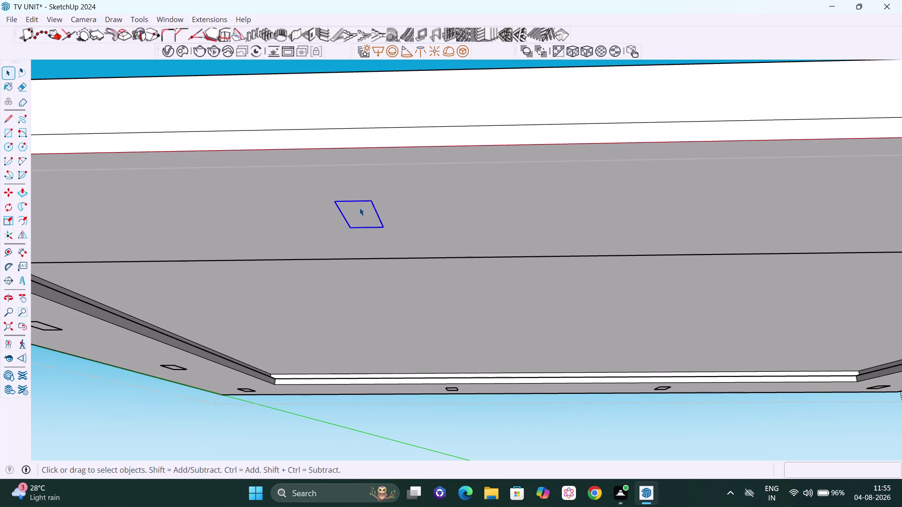
middle_drag(361, 207, 367, 211)
scroll(up, 3)
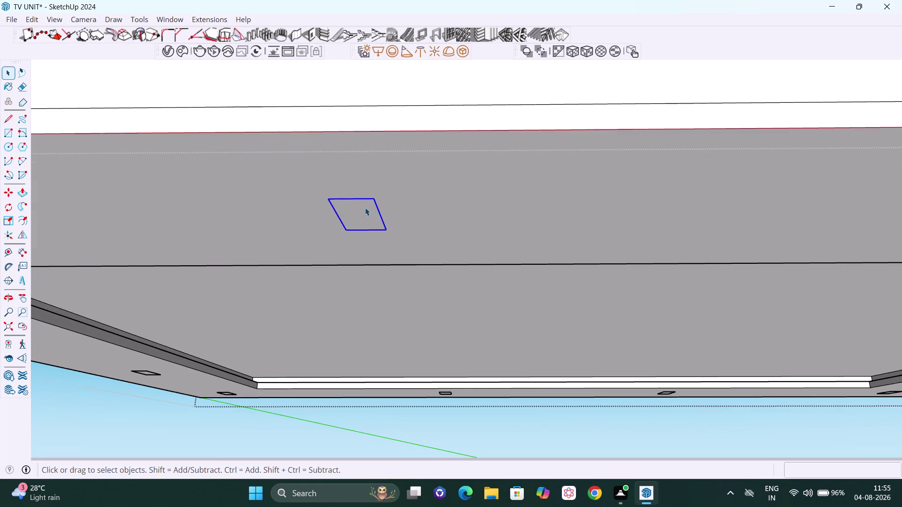
double_click(364, 208)
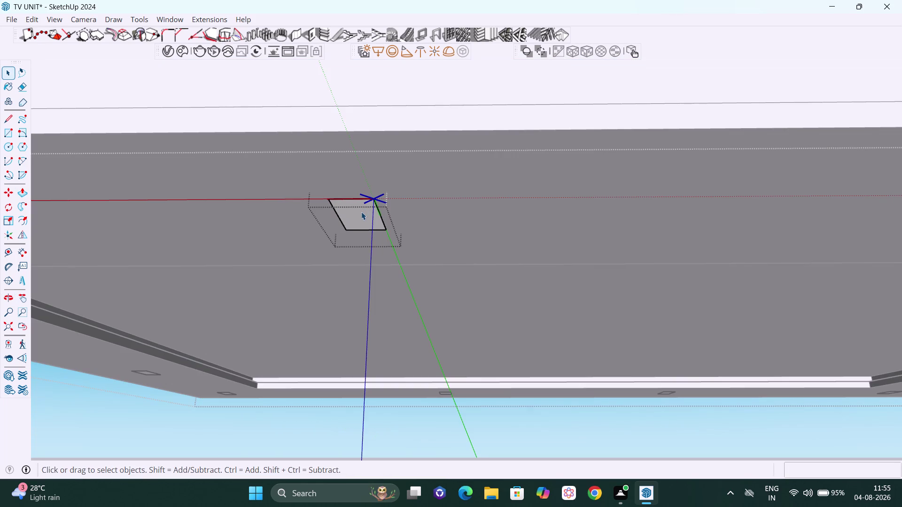
Make a first push/pull on the rectangle light's face, viewing it from lower angles.
key(p)
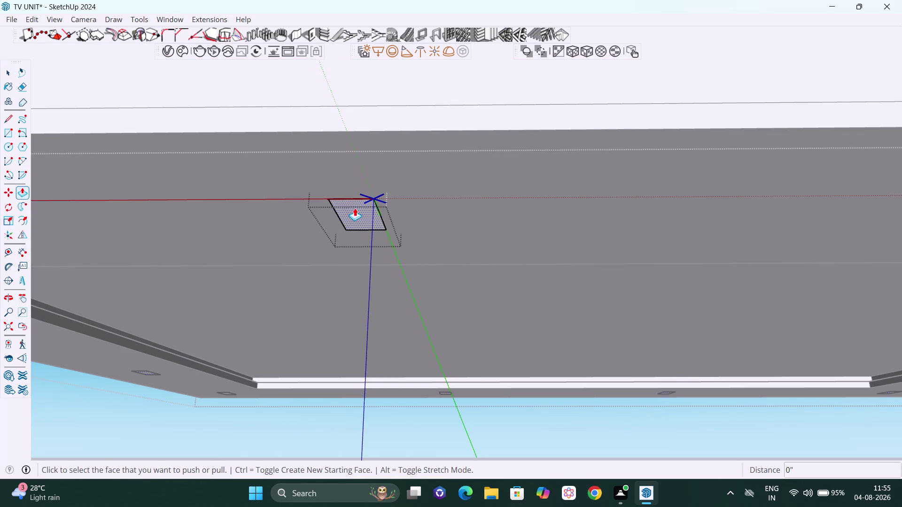
click(354, 208)
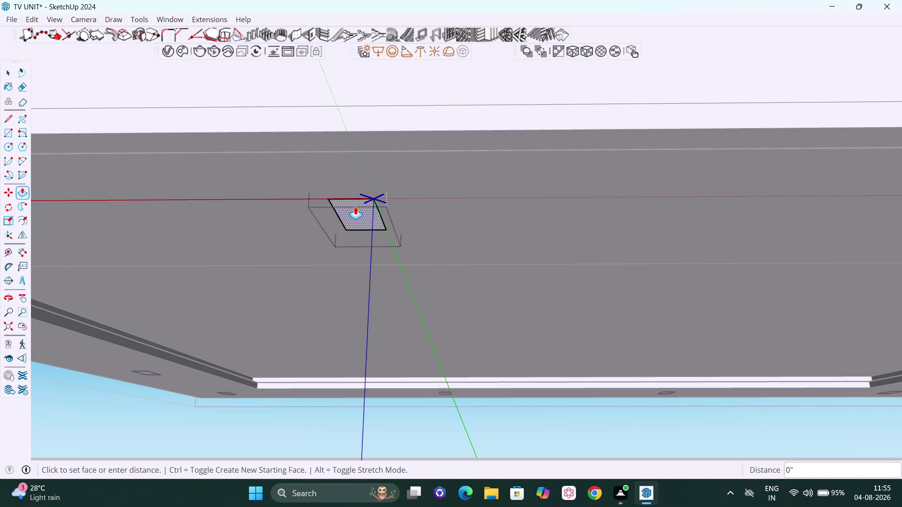
middle_drag(356, 219, 322, 213)
scroll(up, 3)
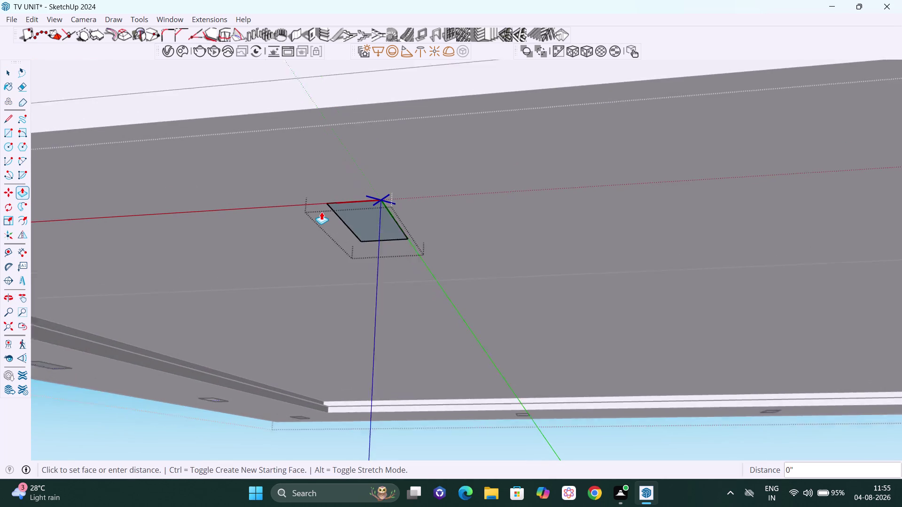
scroll(up, 3)
middle_drag(346, 213, 306, 209)
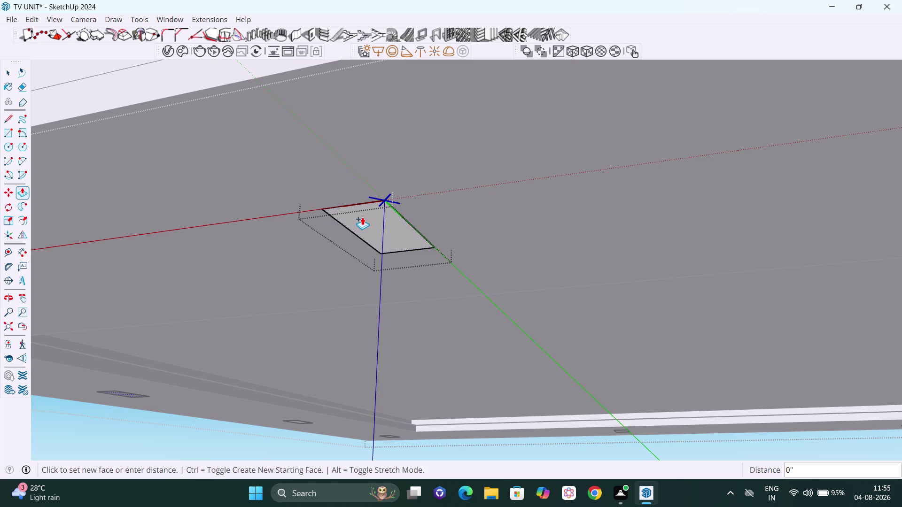
click(369, 221)
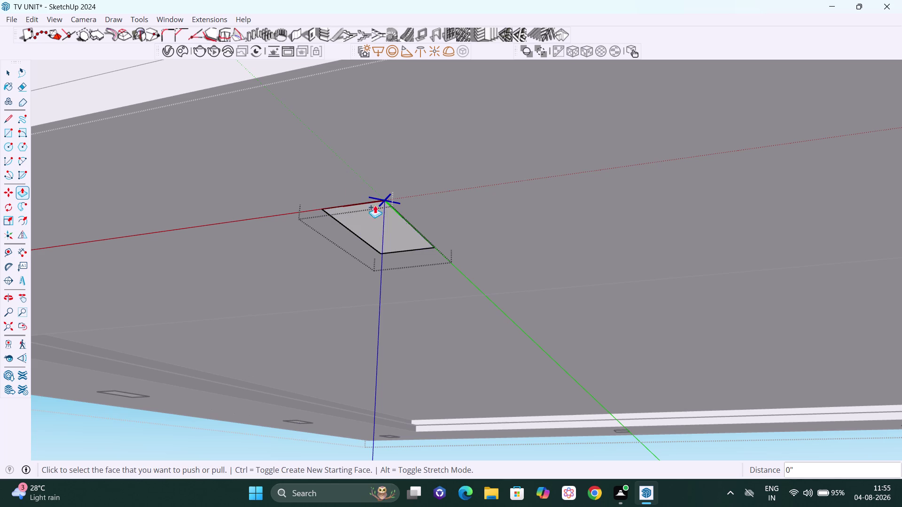
middle_drag(408, 256, 273, 248)
scroll(up, 3)
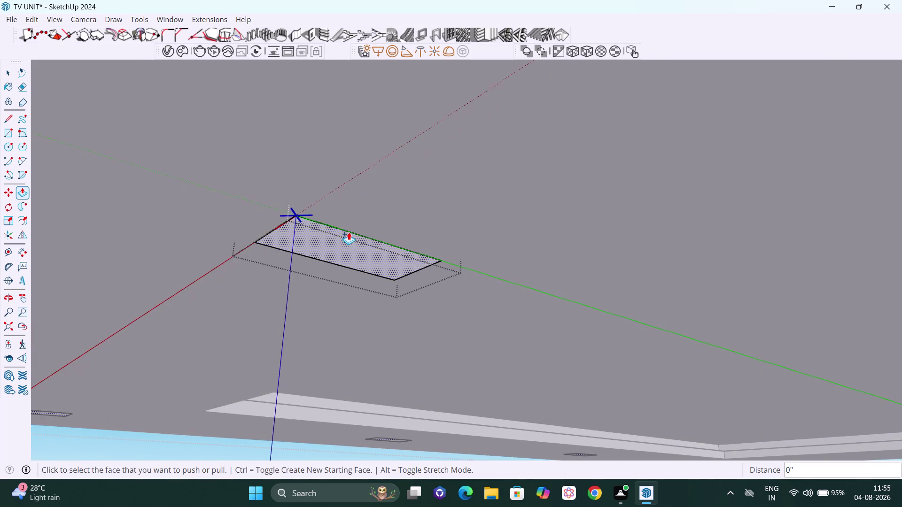
middle_drag(348, 232, 288, 234)
key(Escape)
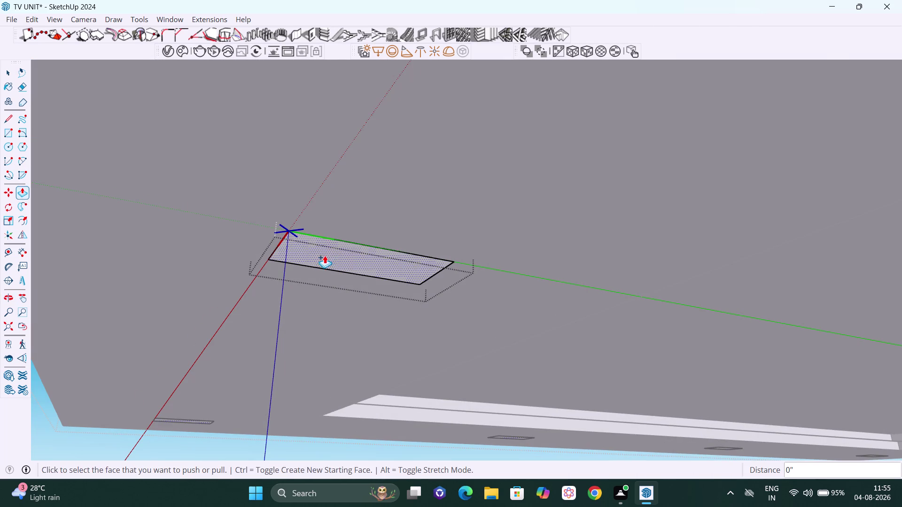
key(space)
middle_drag(338, 260, 326, 258)
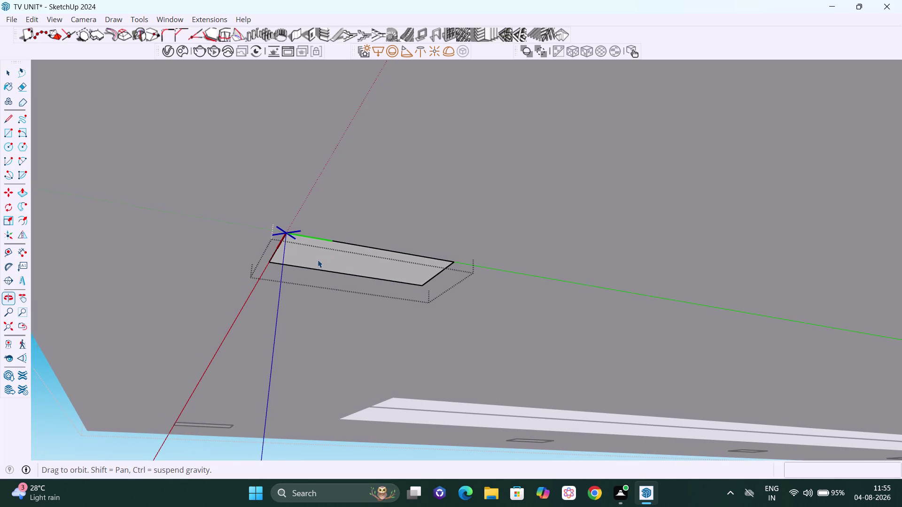
Extrude the rectangle face again, then return to Select with the slab edge in view.
key(p)
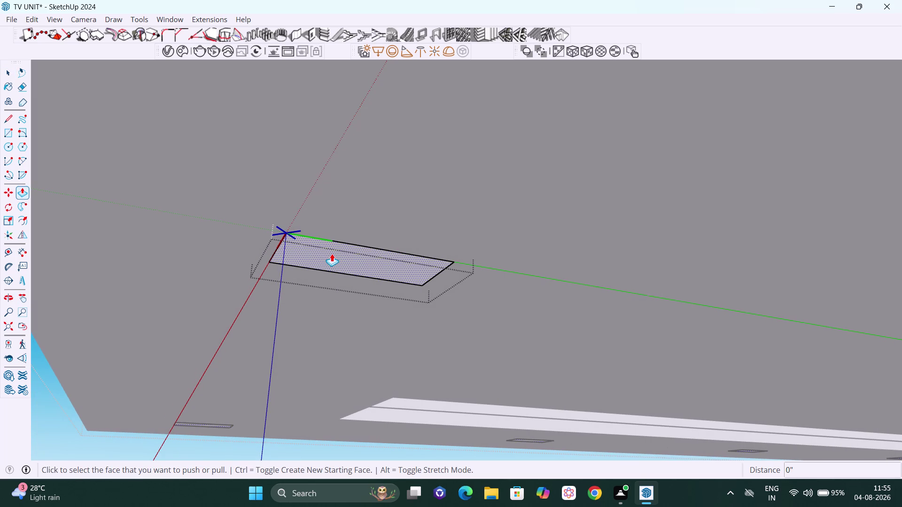
click(331, 253)
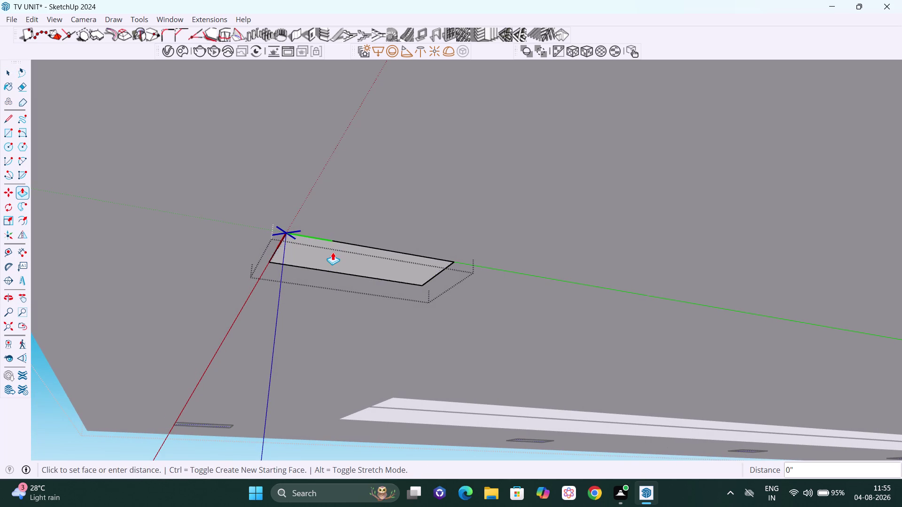
drag(332, 256, 347, 213)
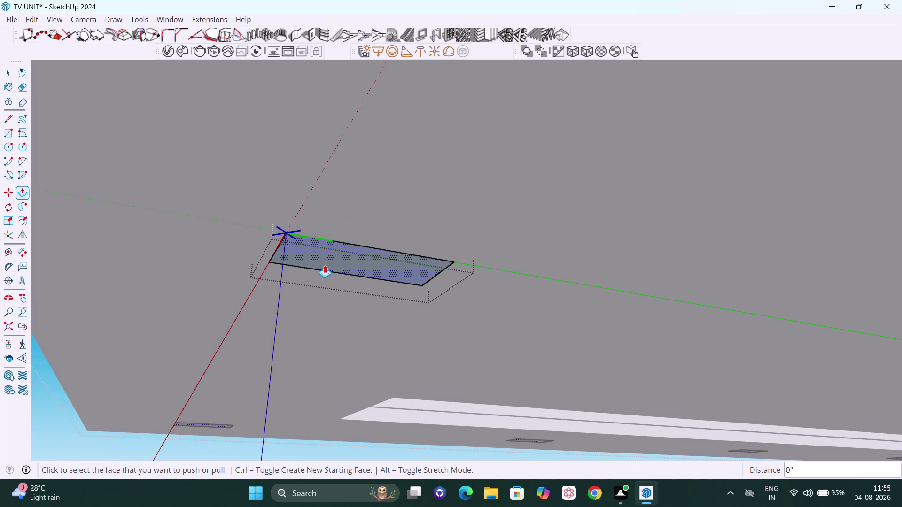
key(Escape)
key(space)
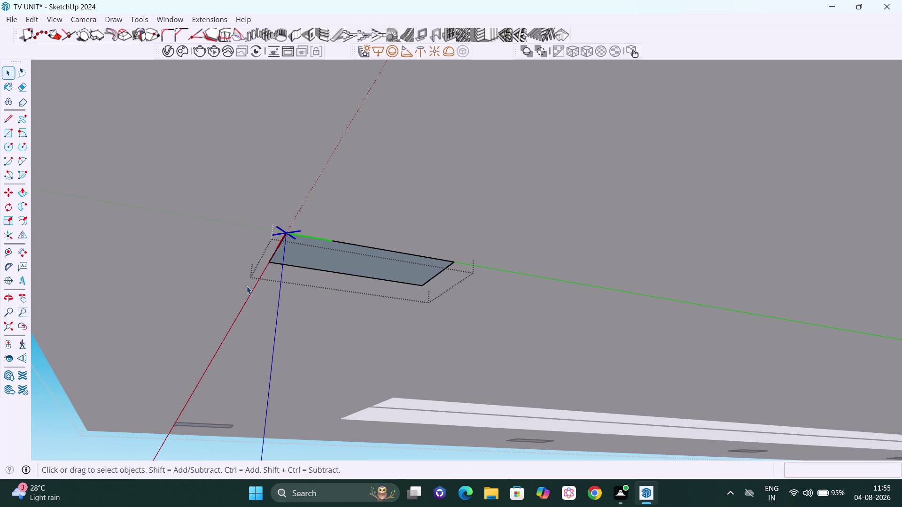
scroll(down, 3)
scroll(down, 3)
middle_drag(279, 273, 334, 281)
click(262, 185)
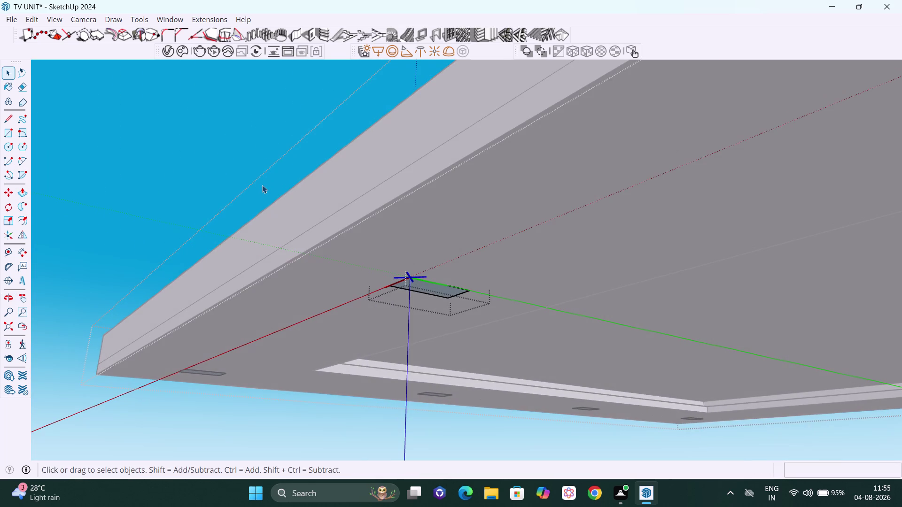
Undo the face changes on the border light and close its group.
scroll(down, 3)
middle_drag(379, 275, 590, 173)
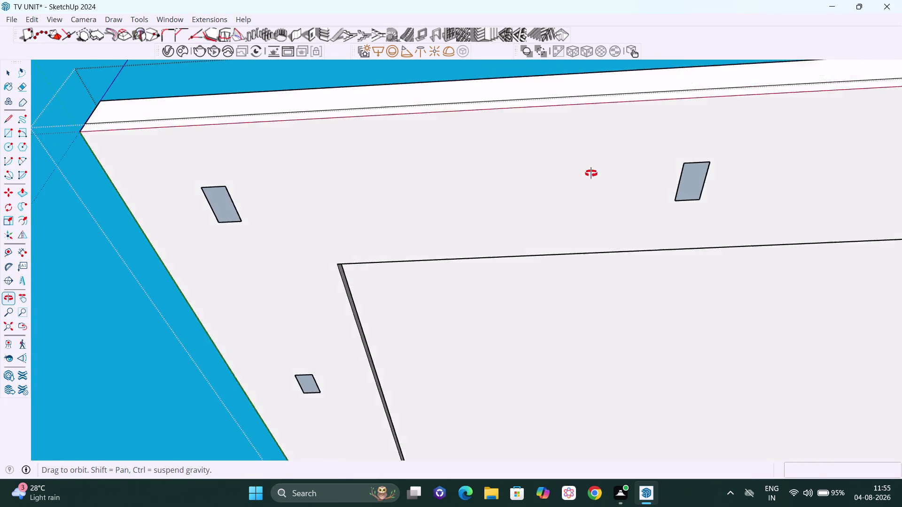
middle_drag(590, 172, 603, 180)
key(ctrl+z)
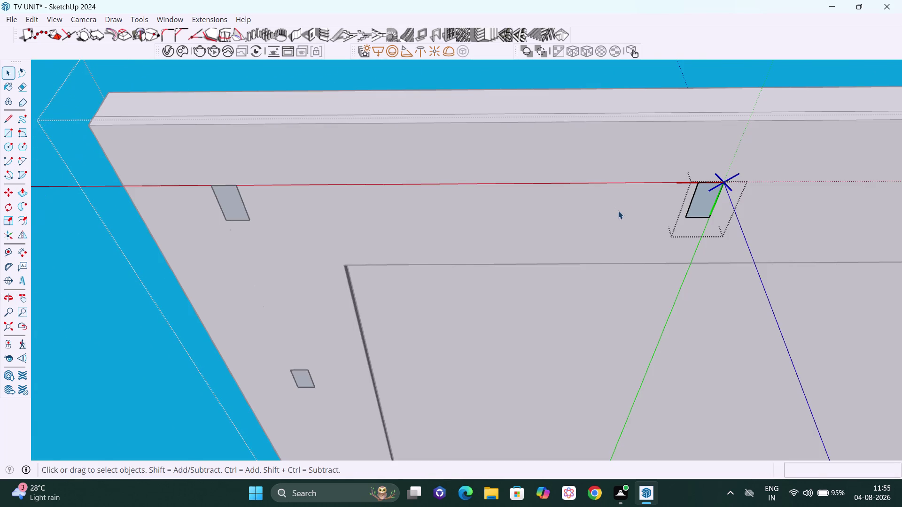
key(ctrl+z)
key(space)
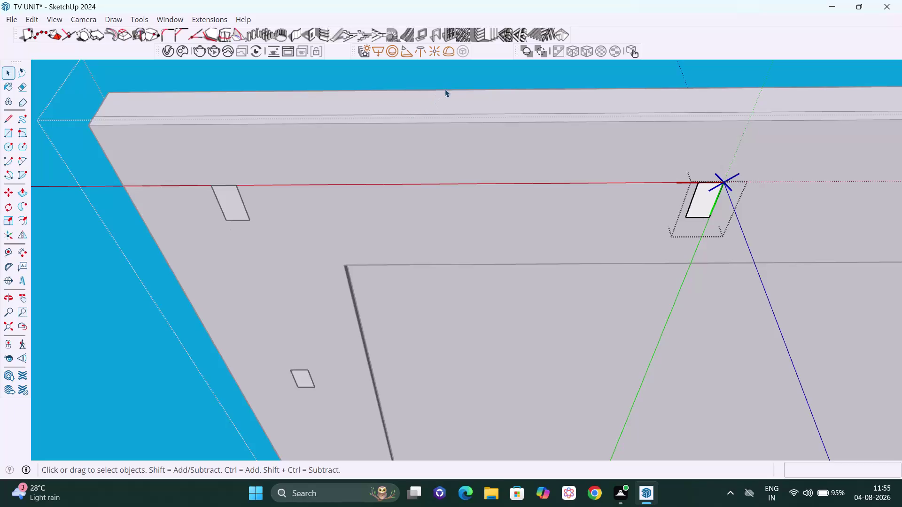
click(76, 287)
Zoom out over the whole slab and orbit toward its right border.
scroll(down, 3)
scroll(down, 3)
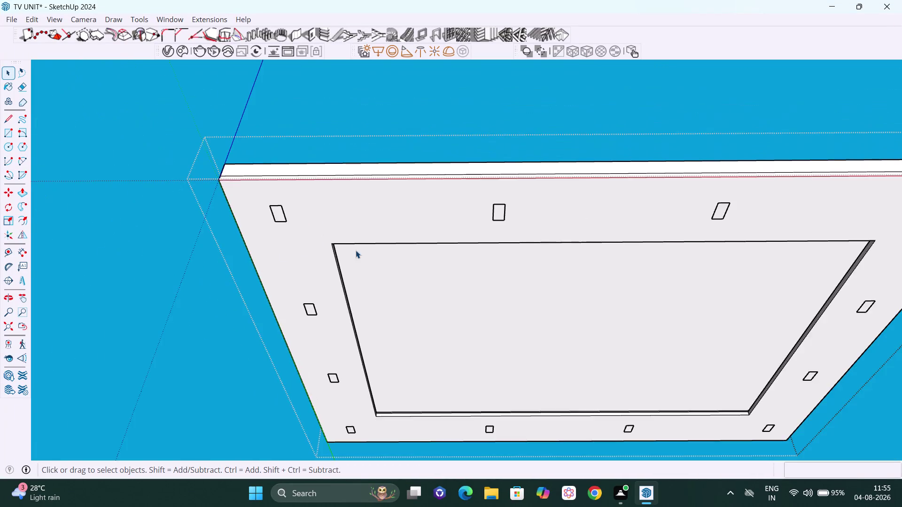
scroll(down, 3)
middle_drag(765, 259, 728, 351)
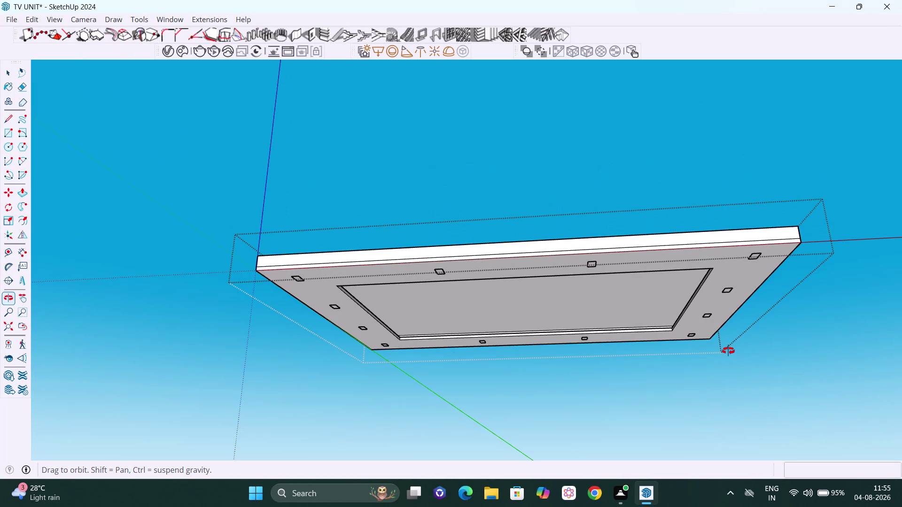
middle_drag(728, 351, 729, 351)
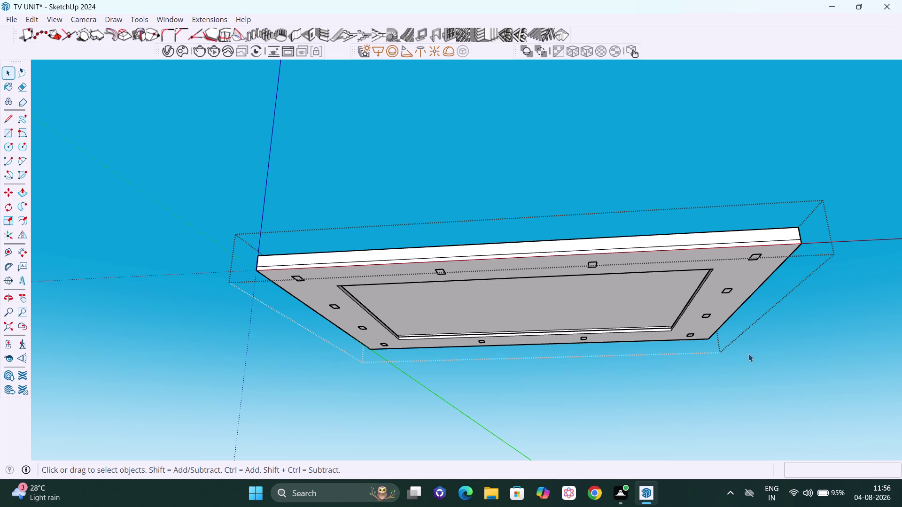
scroll(up, 3)
scroll(up, 3)
middle_drag(770, 224, 761, 292)
scroll(up, 3)
middle_drag(755, 362, 728, 269)
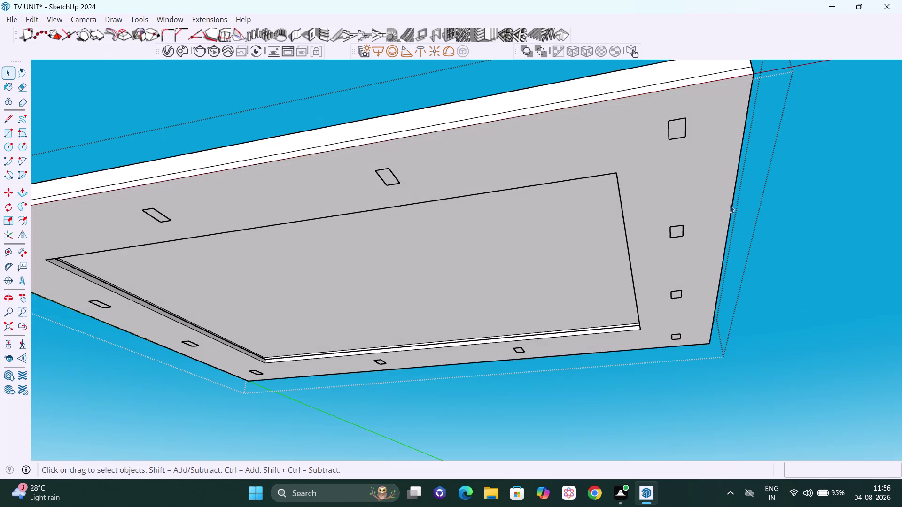
Open the cut-out group and push its small rectangle face 1 inch.
scroll(up, 3)
scroll(up, 3)
scroll(up, 3)
click(668, 229)
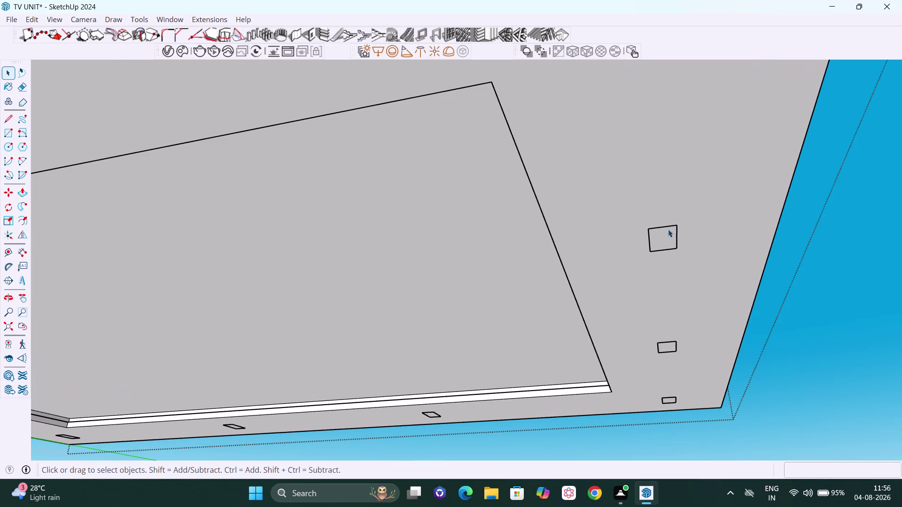
double_click(668, 230)
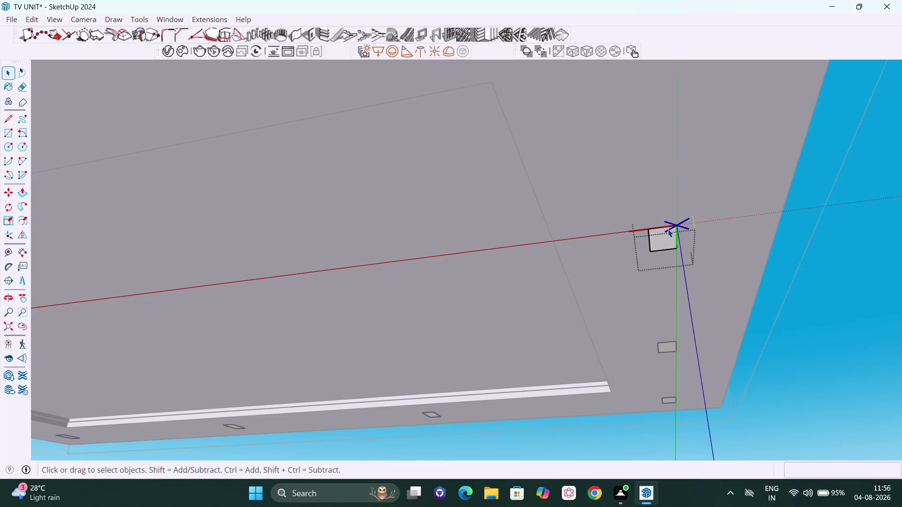
key(p)
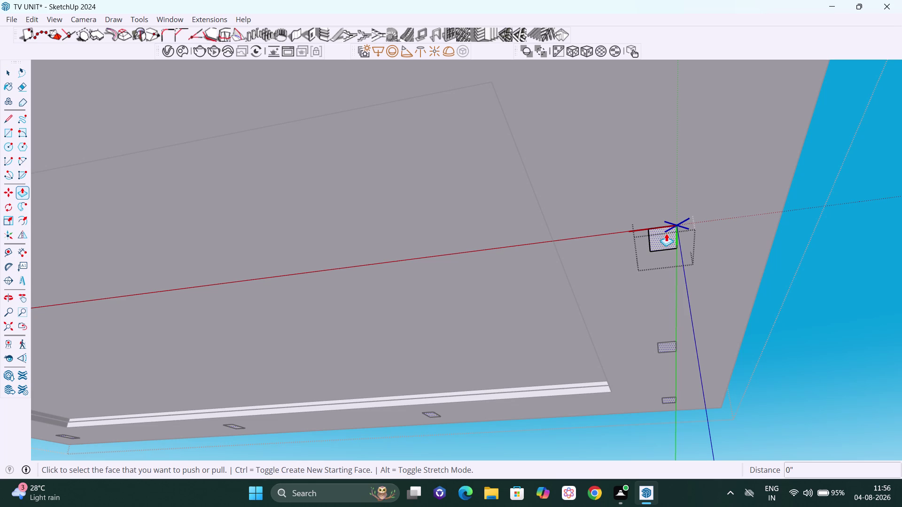
click(666, 234)
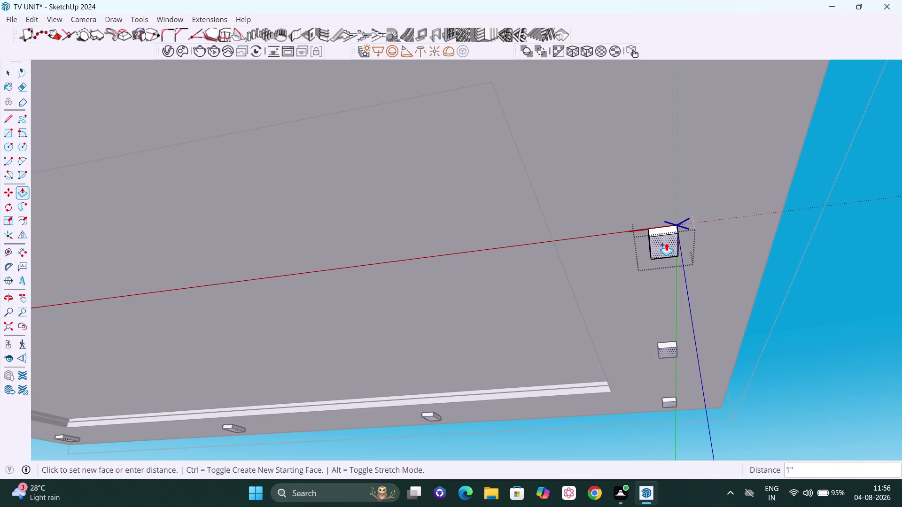
text(1)
text(")
key(Return)
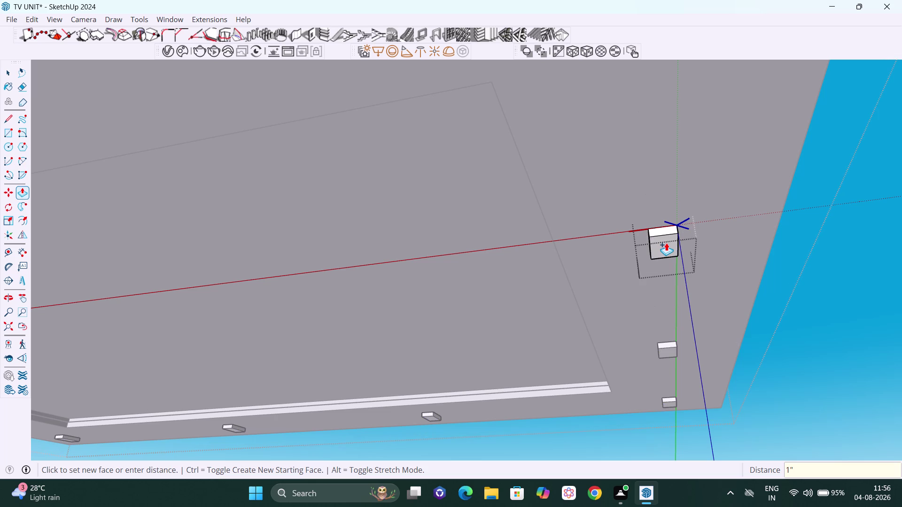
Orbit around the cut-out and push its face another 0.5 inch.
middle_drag(677, 247, 679, 247)
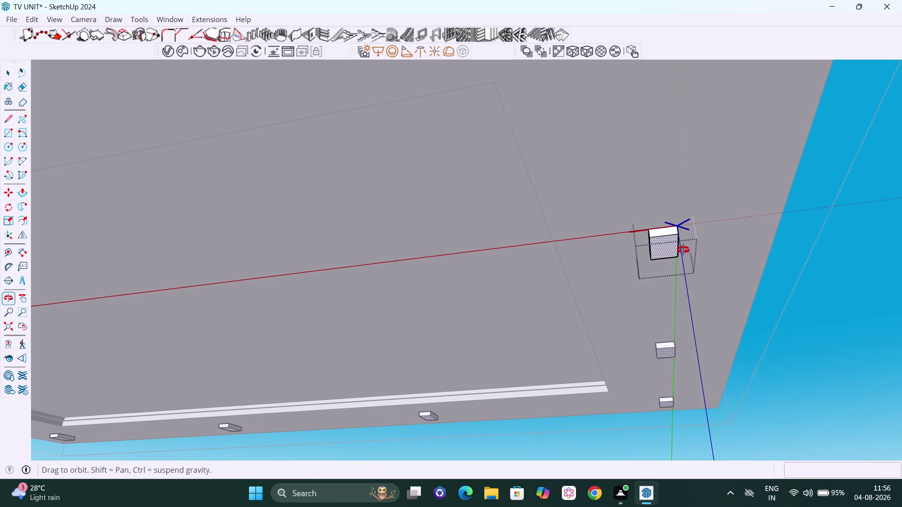
middle_drag(679, 248, 727, 265)
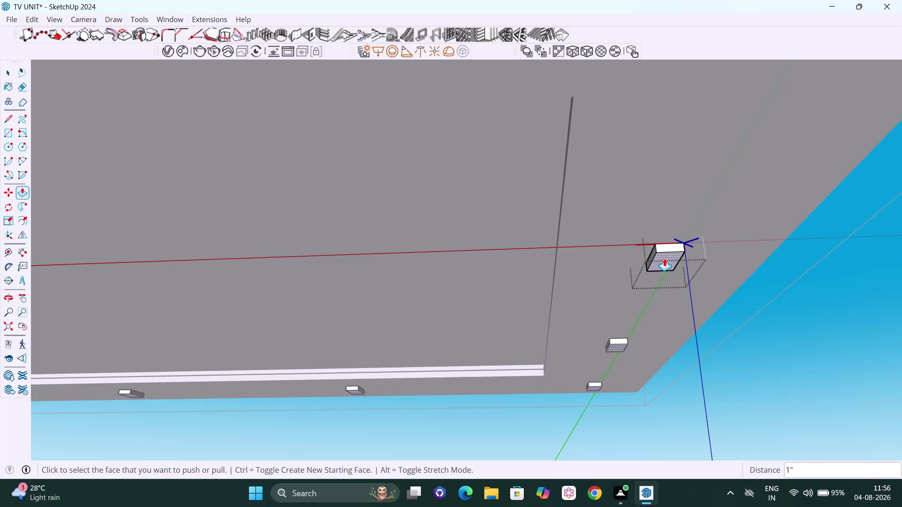
click(664, 259)
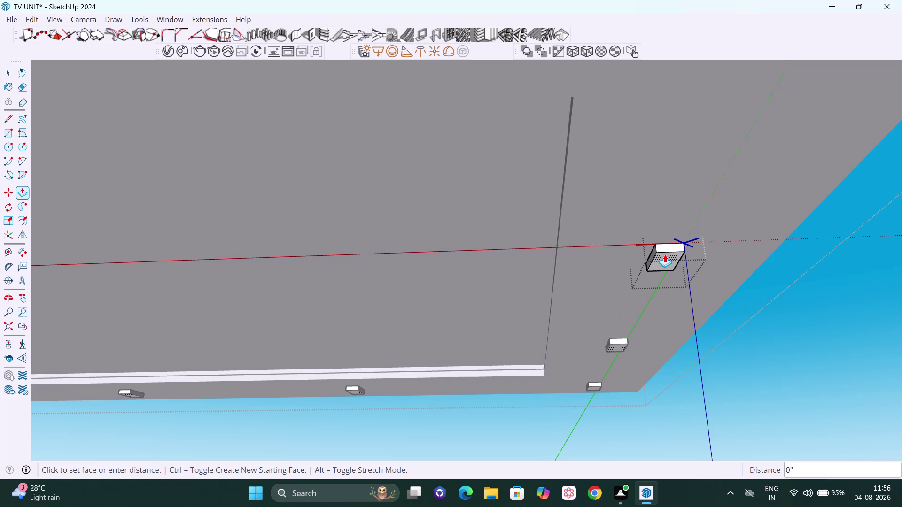
text(0)
text(.5")
key(Return)
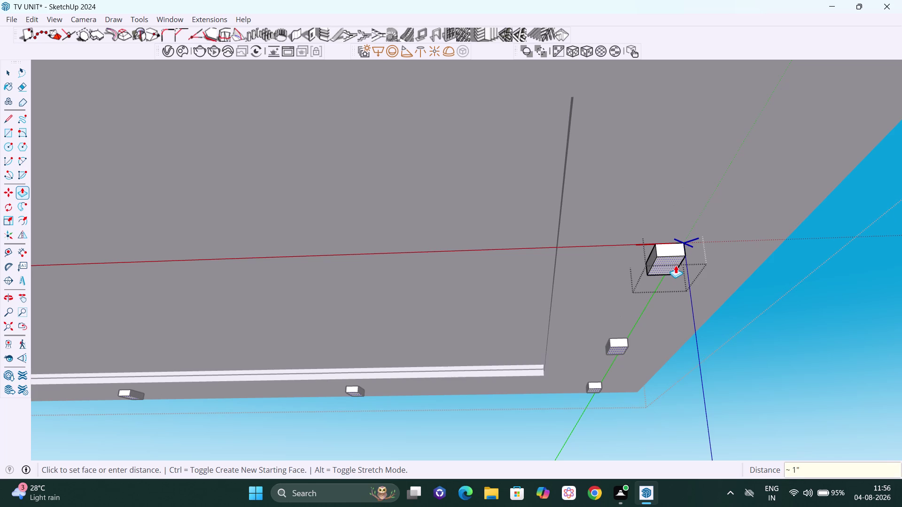
Undo both extrusions and recess the cut-out face 0.5 inch instead.
key(ctrl+z)
key(ctrl+z)
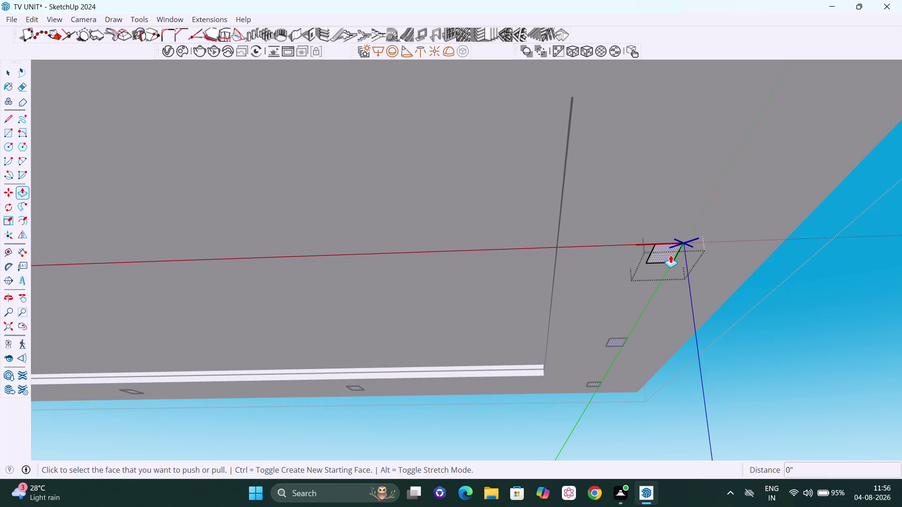
click(668, 253)
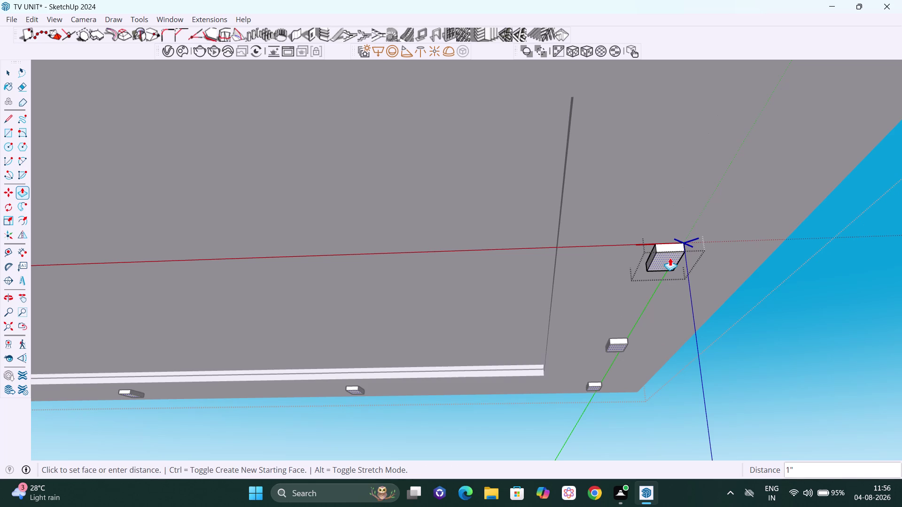
text(0.5")
key(Return)
key(space)
click(791, 309)
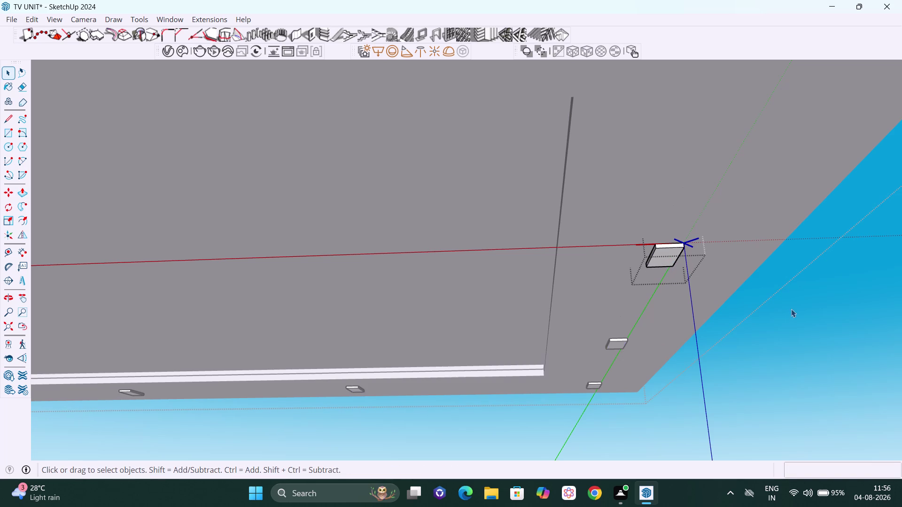
scroll(down, 3)
scroll(down, 3)
middle_drag(791, 292, 849, 274)
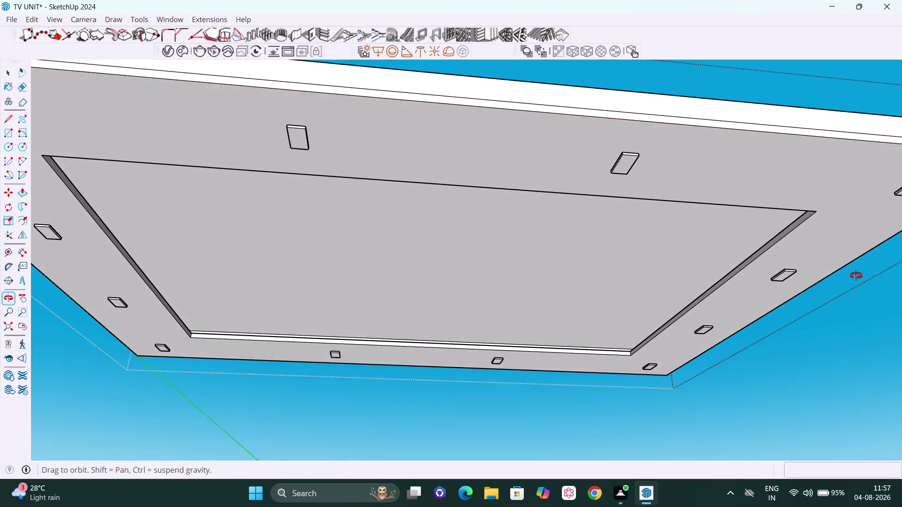
middle_drag(849, 273, 872, 285)
scroll(down, 3)
middle_drag(596, 278, 784, 275)
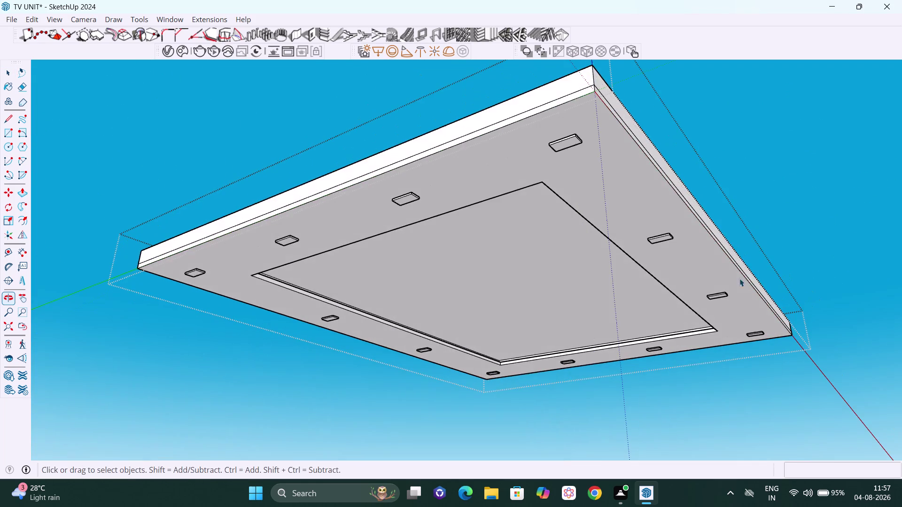
middle_drag(490, 307, 531, 313)
scroll(up, 3)
middle_drag(490, 371, 503, 379)
scroll(up, 3)
middle_drag(509, 389, 525, 393)
key(h)
drag(493, 365, 378, 337)
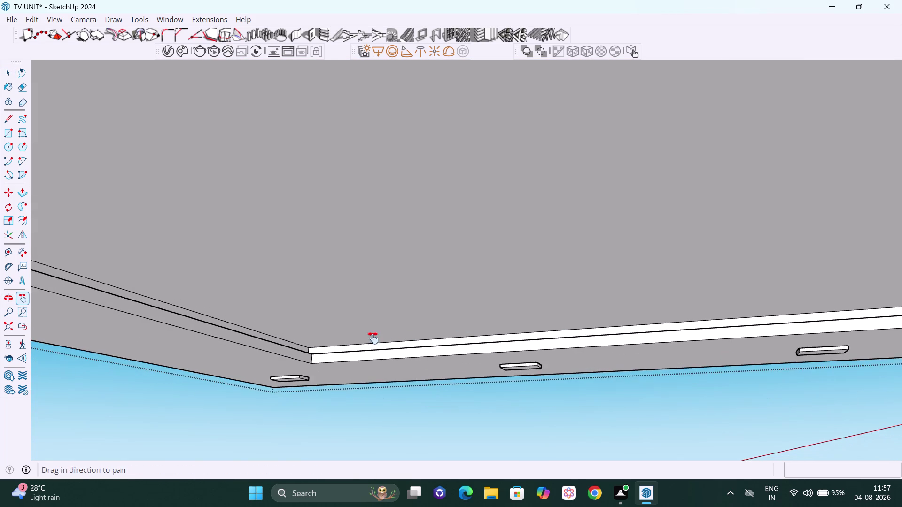
drag(378, 338, 366, 340)
middle_drag(411, 387, 434, 399)
scroll(up, 3)
scroll(up, 3)
drag(304, 412, 304, 411)
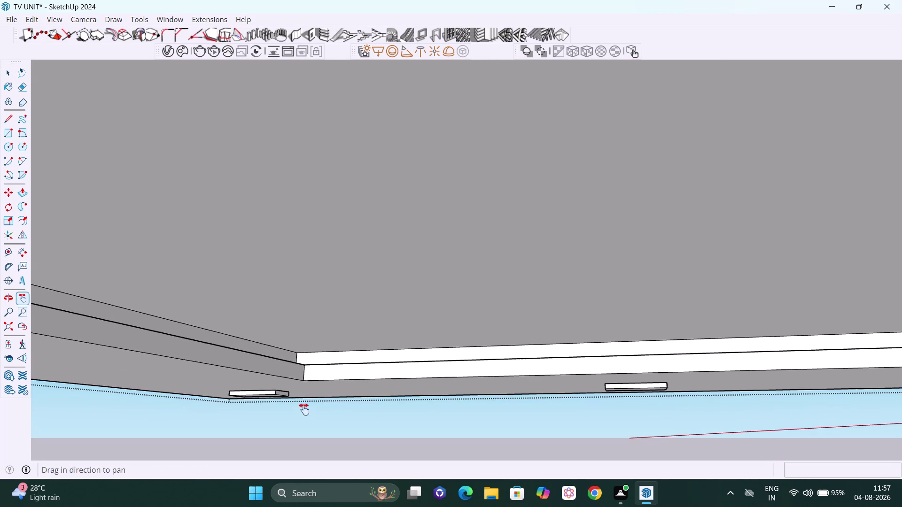
drag(304, 411, 263, 358)
scroll(up, 3)
scroll(up, 3)
middle_drag(243, 303, 238, 330)
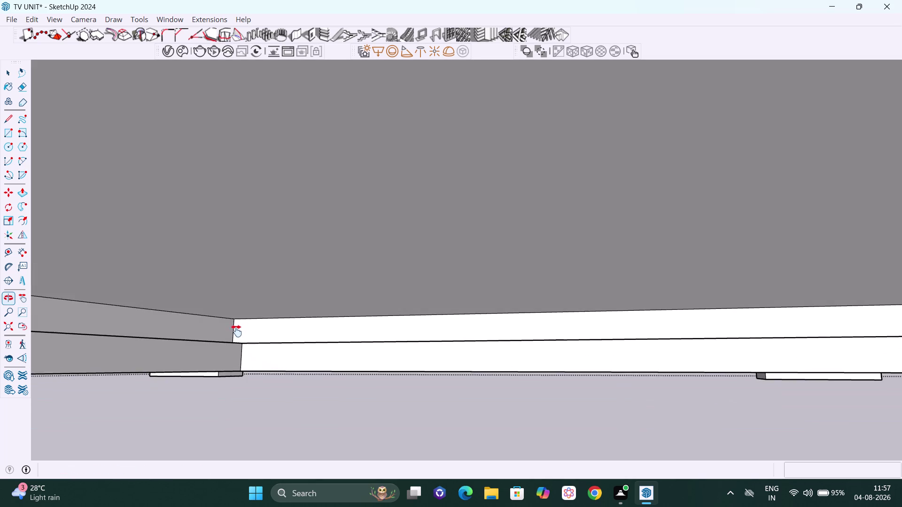
scroll(up, 3)
scroll(up, 3)
drag(266, 346, 305, 264)
middle_drag(304, 282, 290, 300)
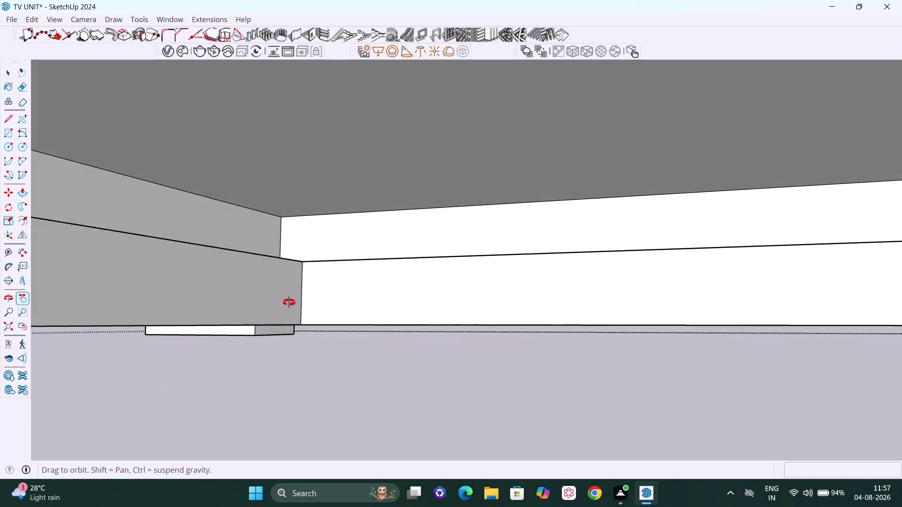
middle_drag(290, 301, 274, 316)
scroll(up, 3)
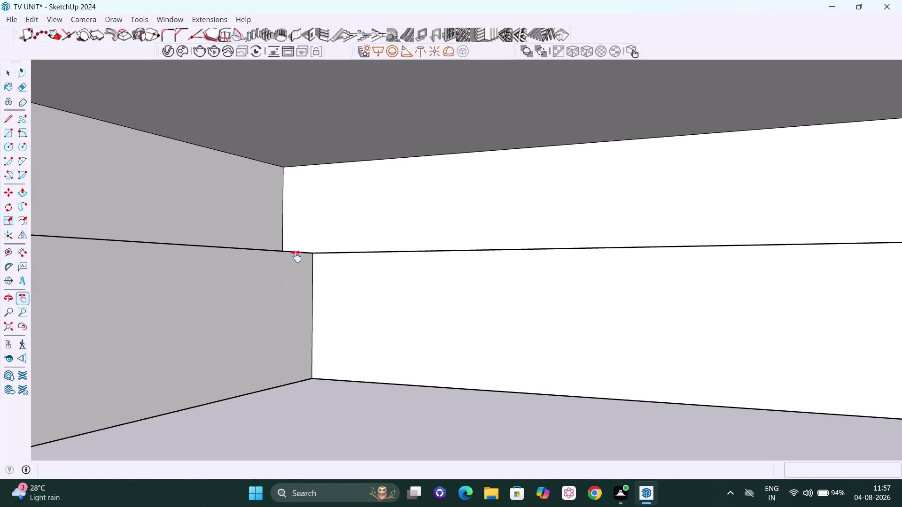
middle_drag(295, 274, 293, 286)
scroll(up, 3)
middle_drag(295, 235, 295, 248)
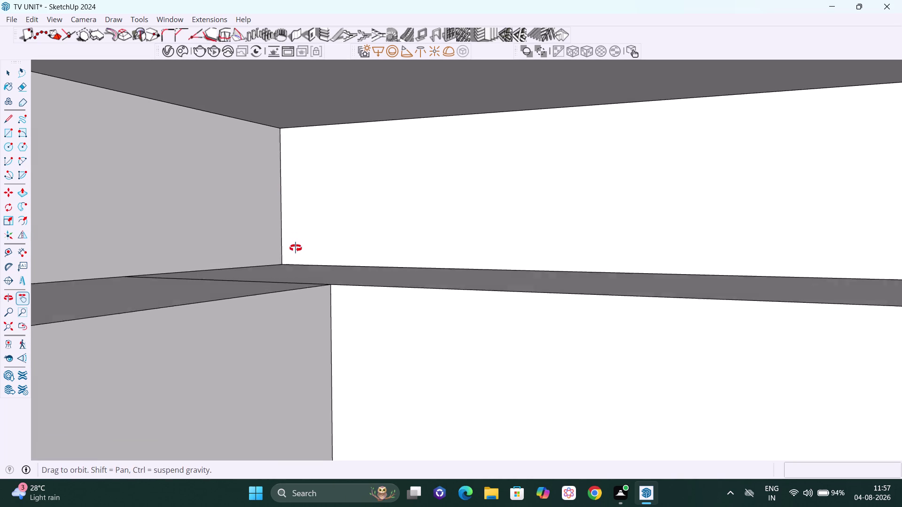
middle_drag(296, 248, 294, 253)
key(e)
drag(255, 301, 280, 299)
drag(272, 294, 290, 289)
scroll(down, 3)
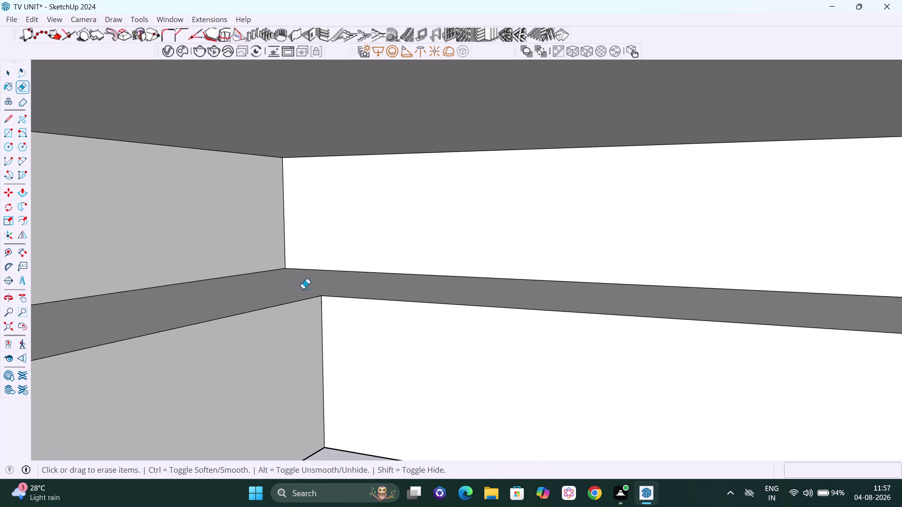
key(space)
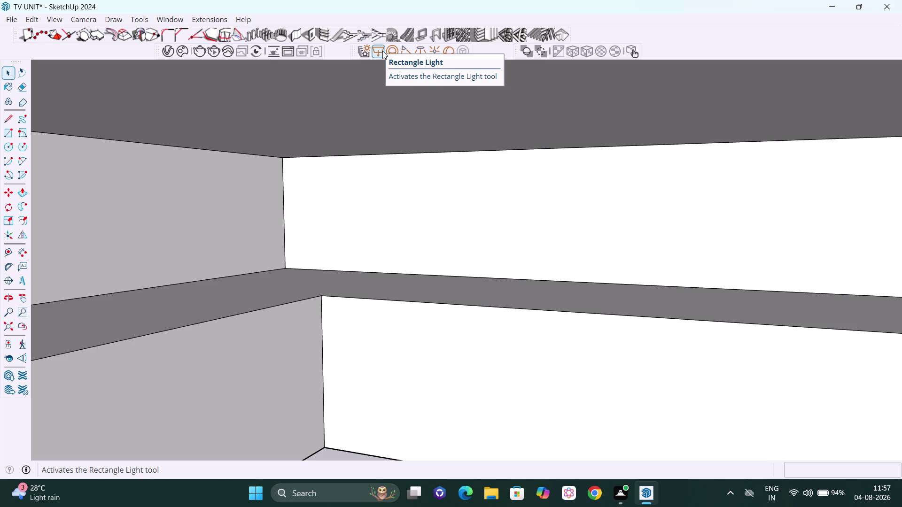
click(382, 50)
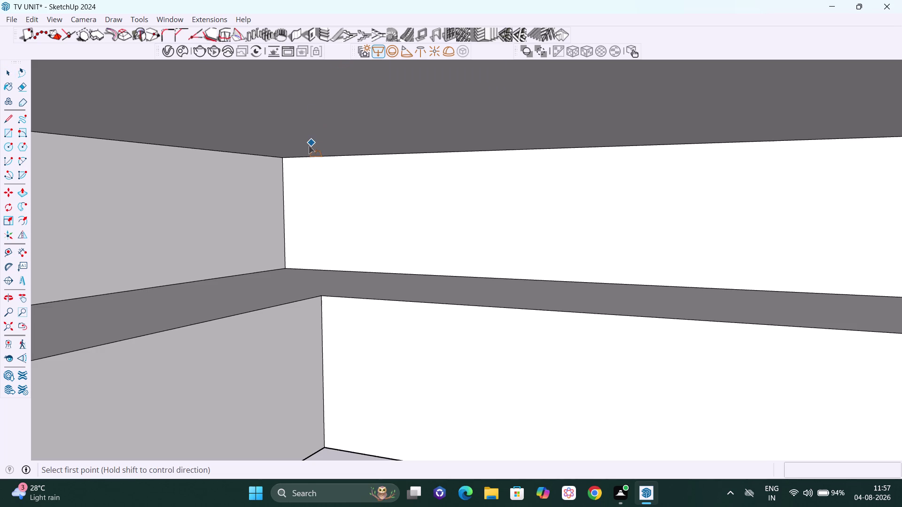
click(282, 157)
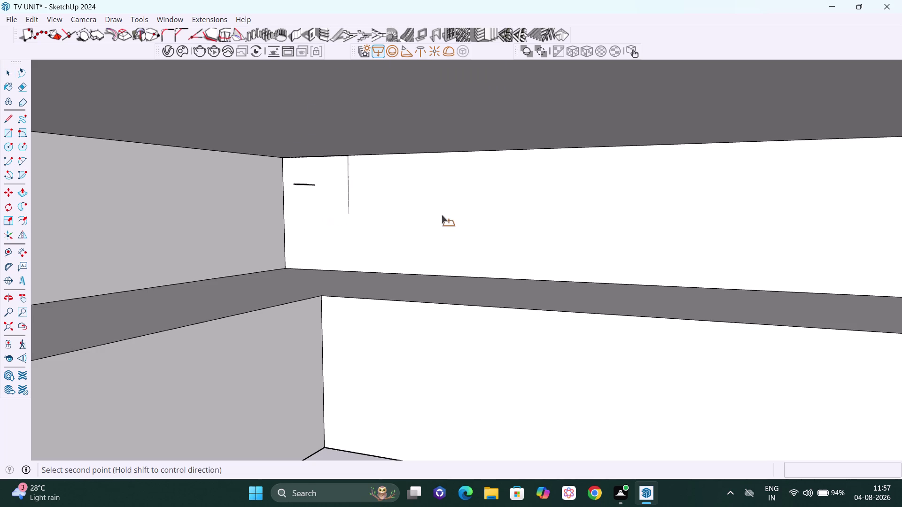
key(h)
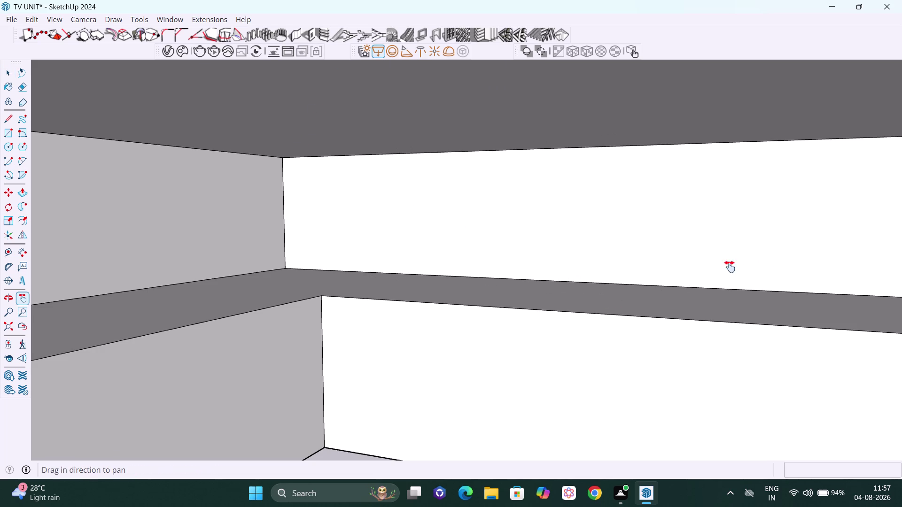
drag(727, 267, 505, 243)
scroll(down, 3)
middle_drag(656, 303, 731, 286)
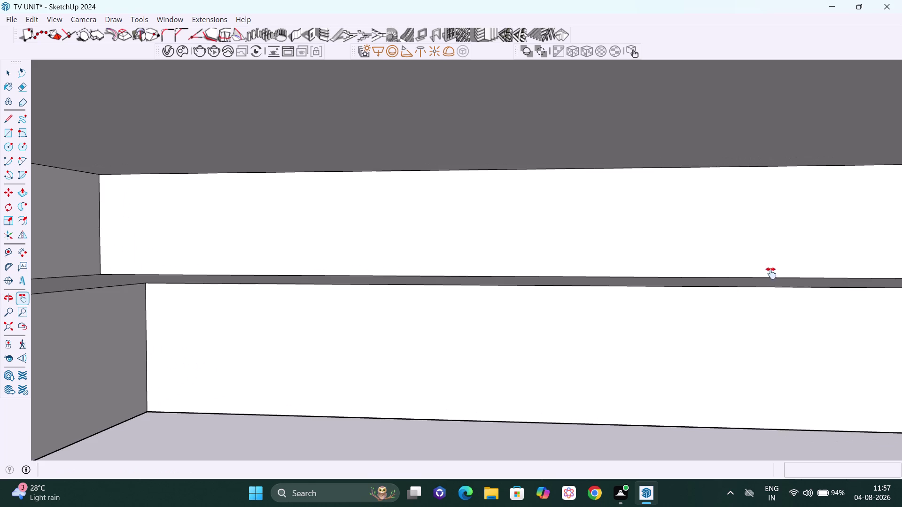
drag(770, 274, 283, 304)
scroll(down, 3)
middle_drag(546, 321, 679, 308)
drag(719, 299, 287, 332)
drag(790, 307, 401, 248)
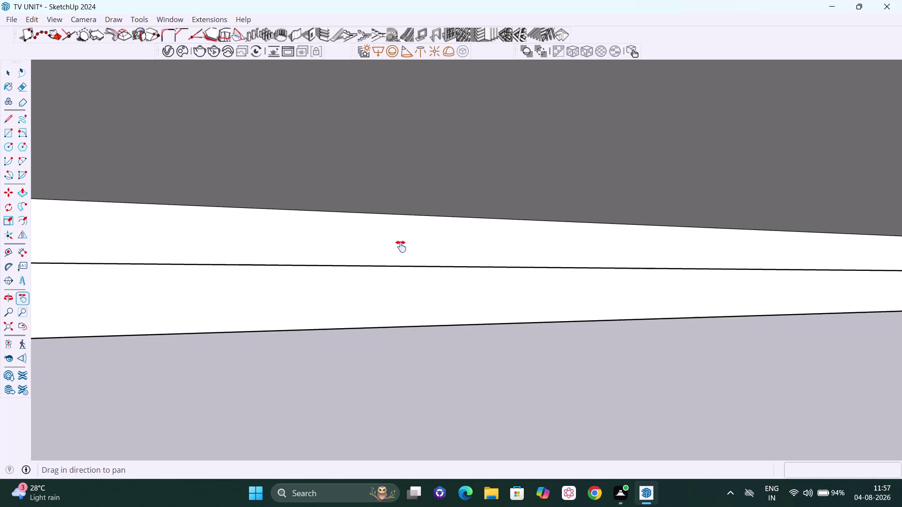
drag(400, 247, 401, 246)
drag(672, 257, 156, 275)
drag(727, 297, 284, 311)
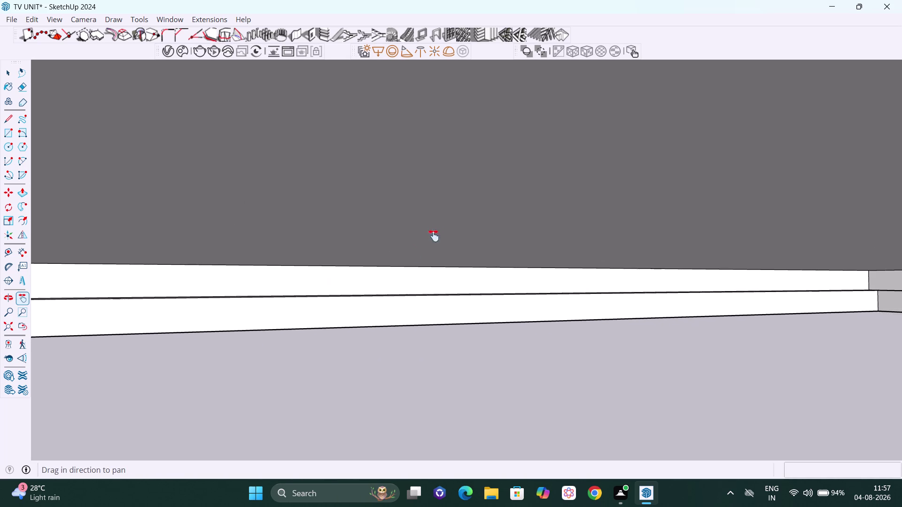
drag(647, 304, 434, 341)
drag(434, 339, 389, 245)
scroll(up, 3)
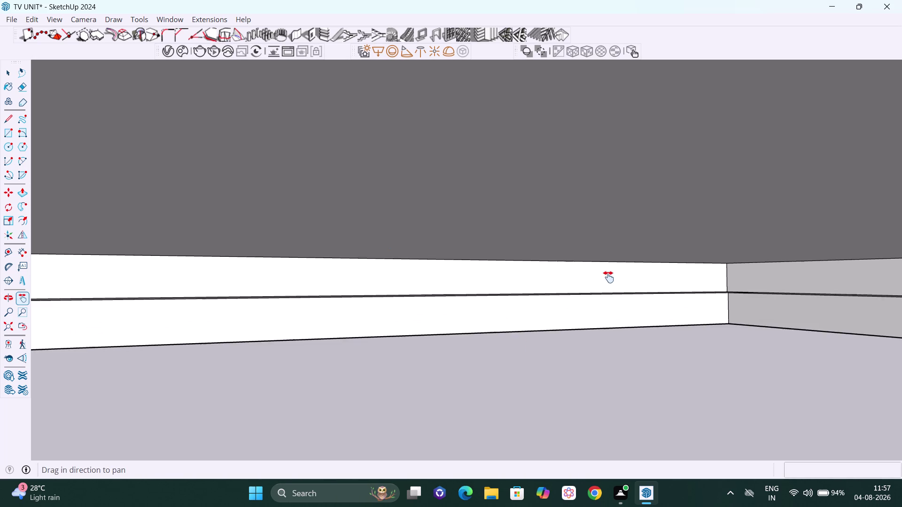
scroll(up, 3)
middle_drag(616, 305, 572, 320)
drag(581, 325, 578, 316)
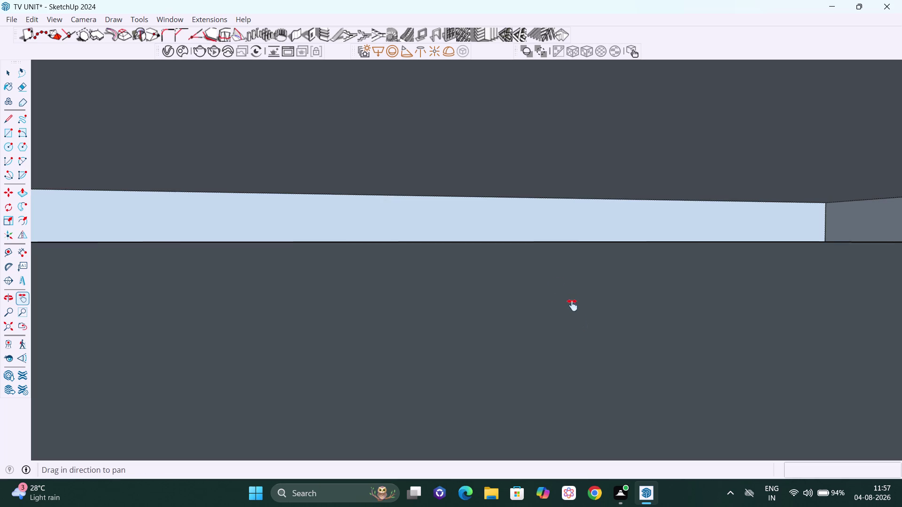
drag(578, 316, 528, 276)
drag(583, 373, 524, 214)
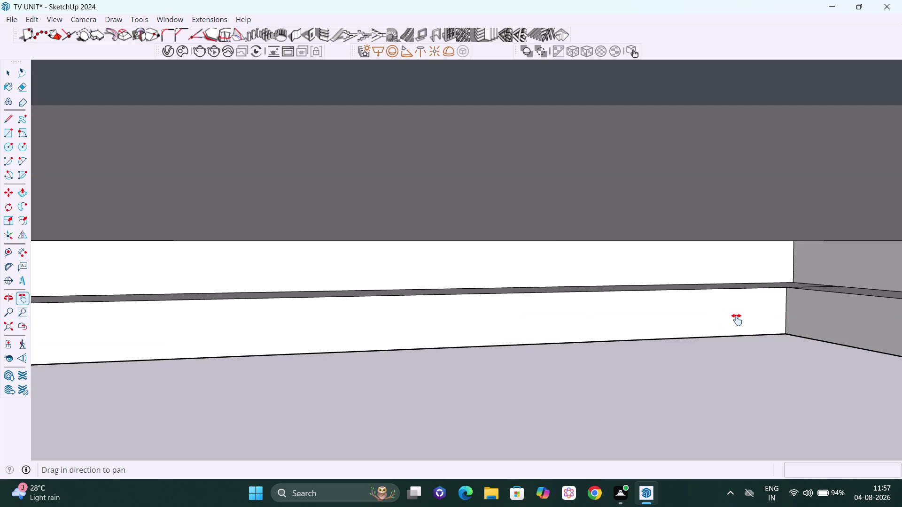
drag(737, 321, 529, 322)
click(529, 320)
drag(591, 361, 584, 309)
scroll(up, 3)
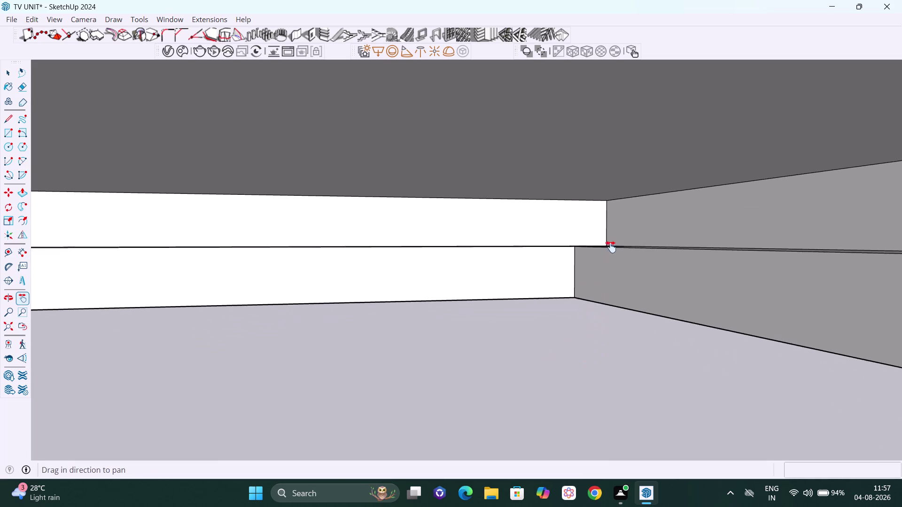
scroll(up, 3)
middle_drag(604, 270, 608, 286)
scroll(up, 3)
middle_drag(579, 273, 590, 279)
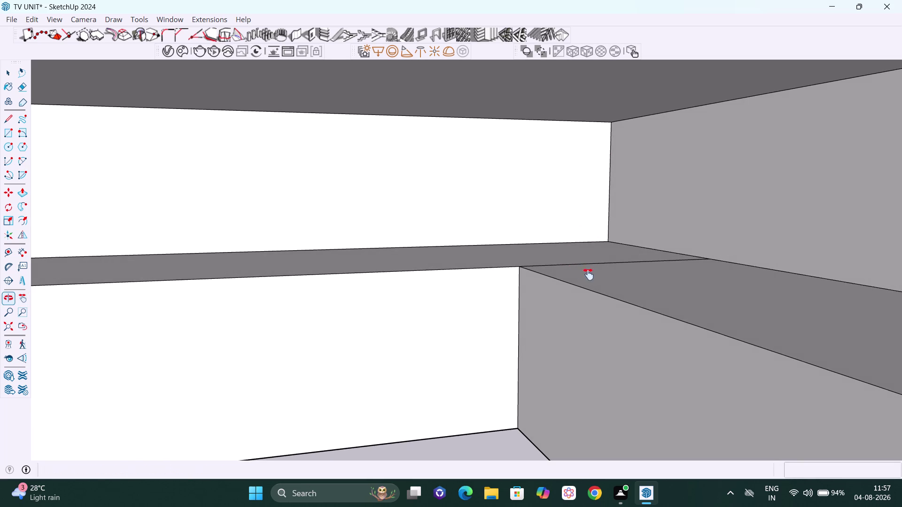
key(Escape)
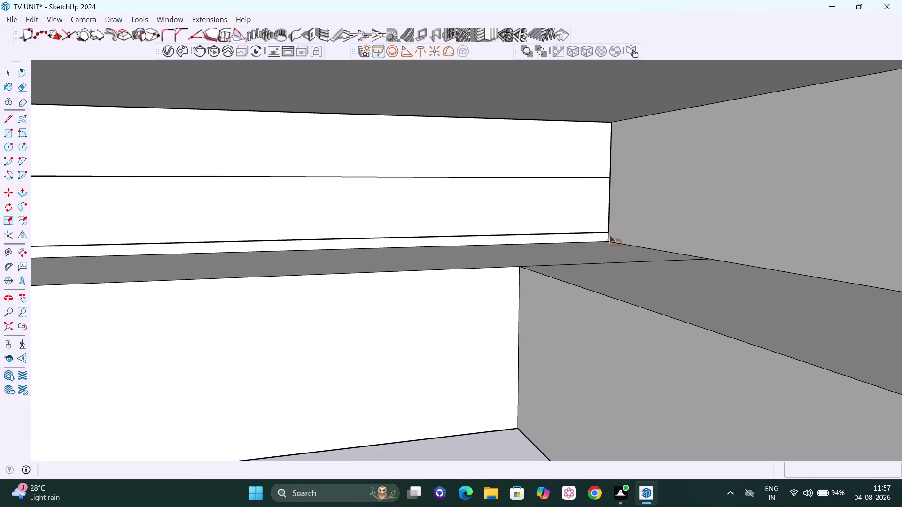
click(609, 238)
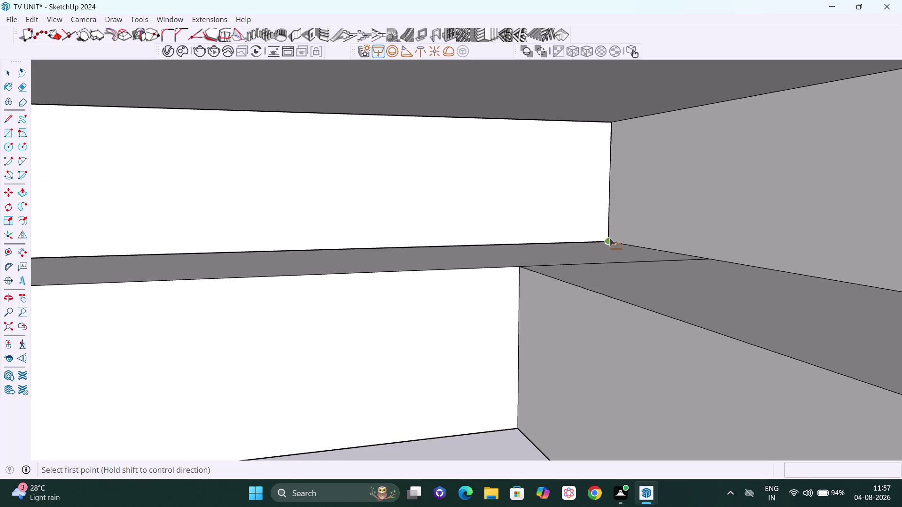
key(e)
drag(597, 259, 601, 276)
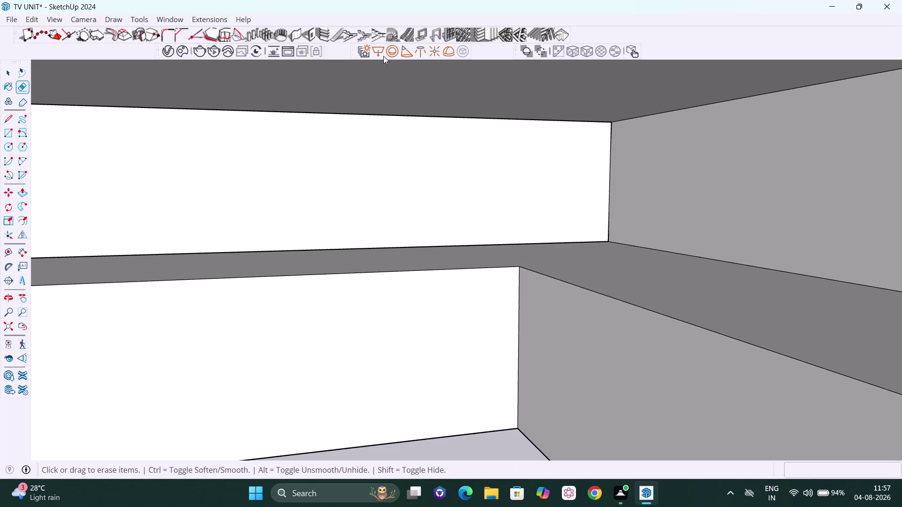
click(380, 53)
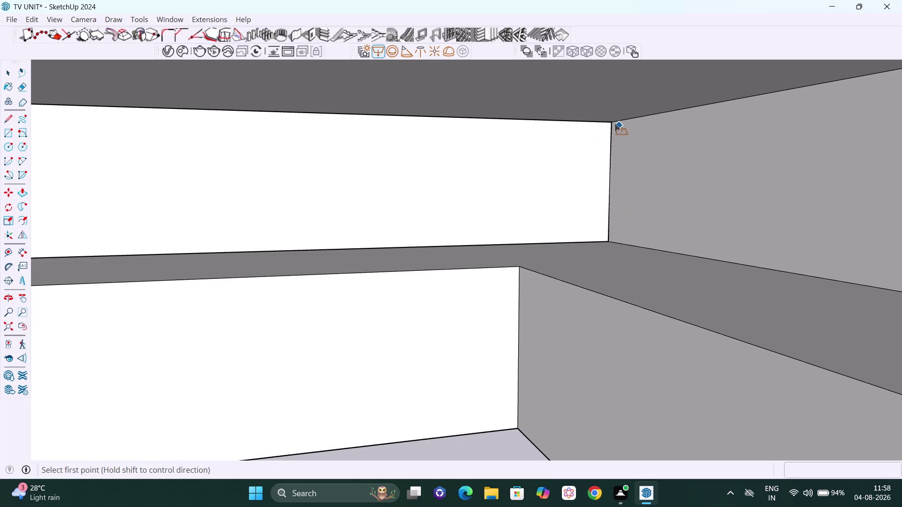
click(611, 121)
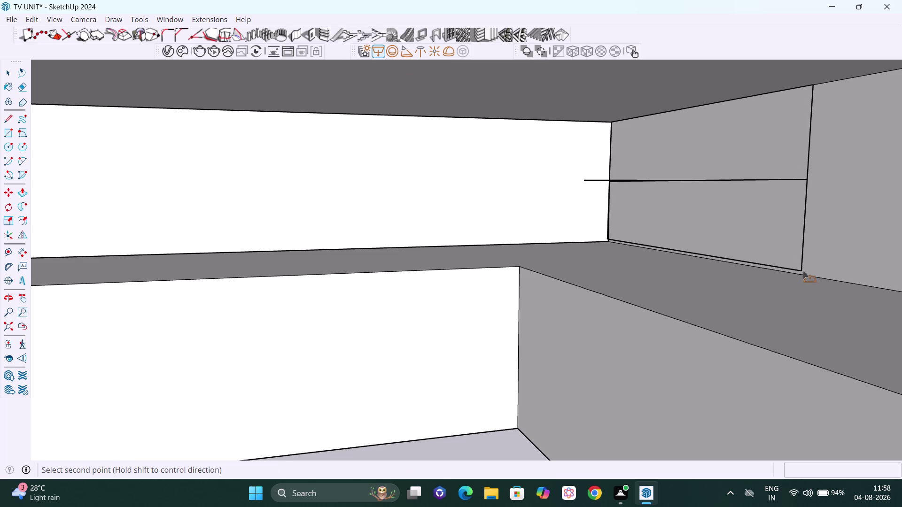
key(h)
drag(799, 271, 704, 231)
scroll(down, 3)
middle_drag(702, 348, 805, 347)
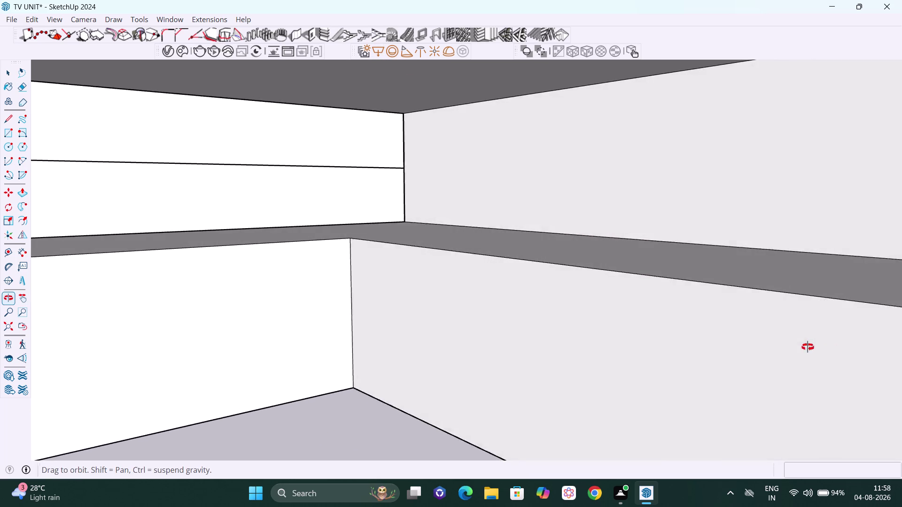
middle_drag(805, 347, 829, 347)
drag(826, 341, 523, 317)
scroll(down, 3)
middle_drag(554, 340, 565, 313)
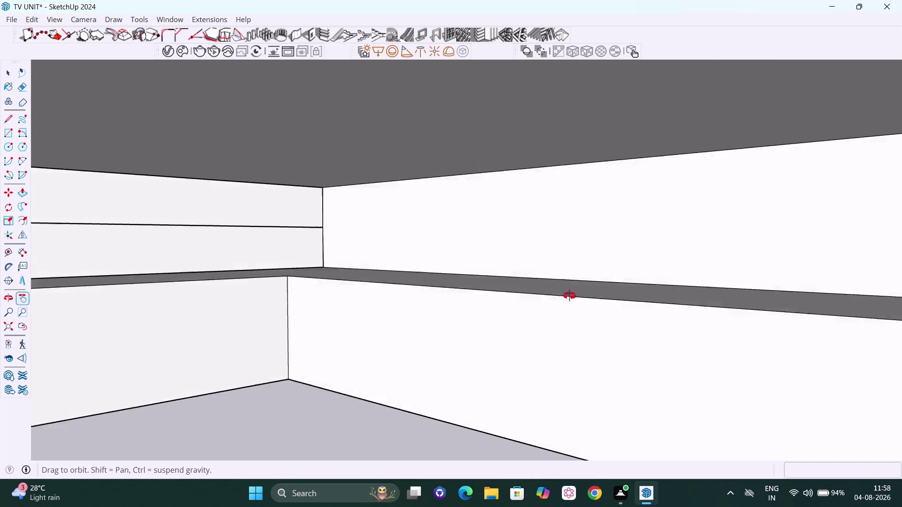
middle_drag(565, 312, 726, 301)
drag(744, 322, 238, 319)
scroll(down, 3)
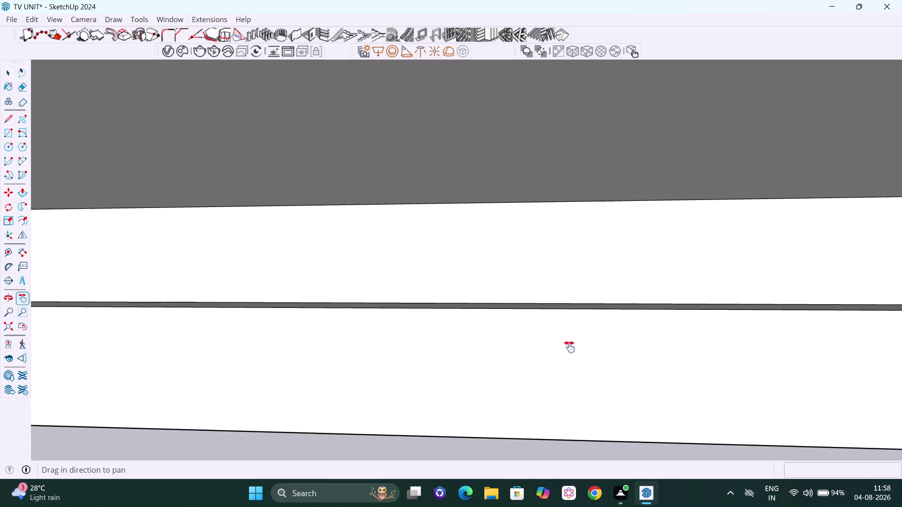
drag(635, 362, 211, 301)
scroll(down, 3)
drag(691, 313, 677, 308)
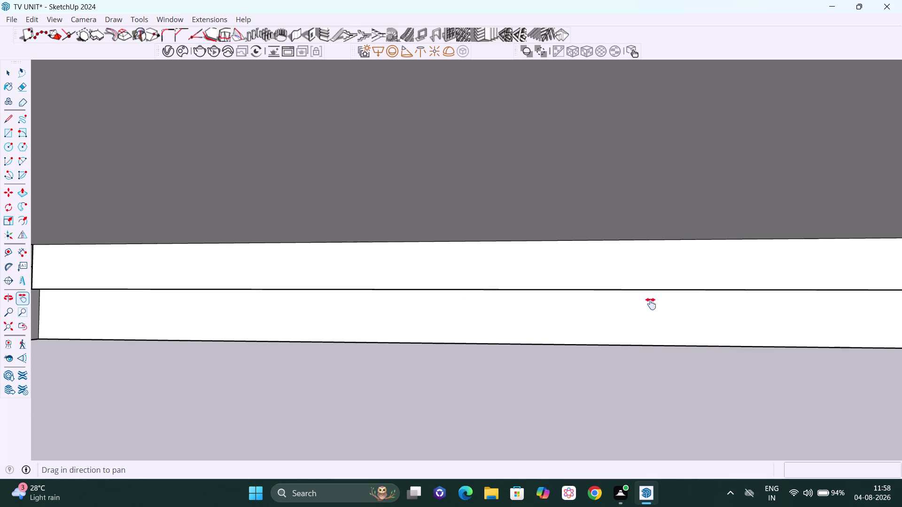
drag(677, 308, 133, 320)
drag(659, 334, 0, 320)
drag(596, 332, 279, 323)
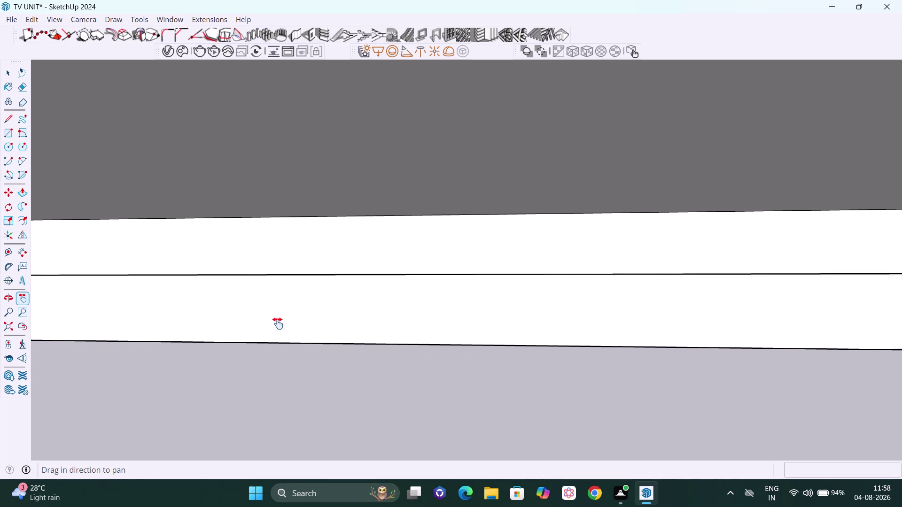
drag(279, 323, 278, 323)
scroll(down, 3)
drag(700, 333, 251, 339)
drag(697, 335, 226, 338)
drag(773, 342, 262, 333)
drag(590, 335, 181, 321)
scroll(down, 3)
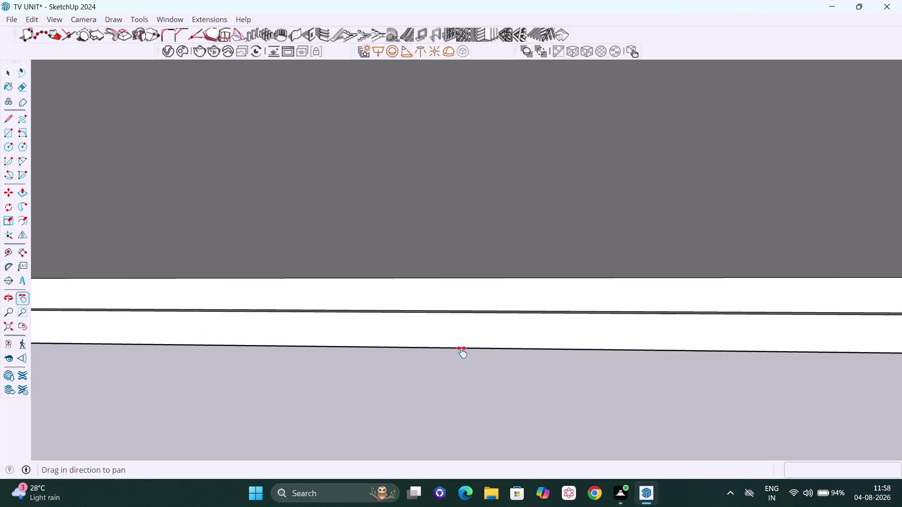
scroll(down, 3)
drag(566, 347, 167, 205)
drag(779, 360, 373, 326)
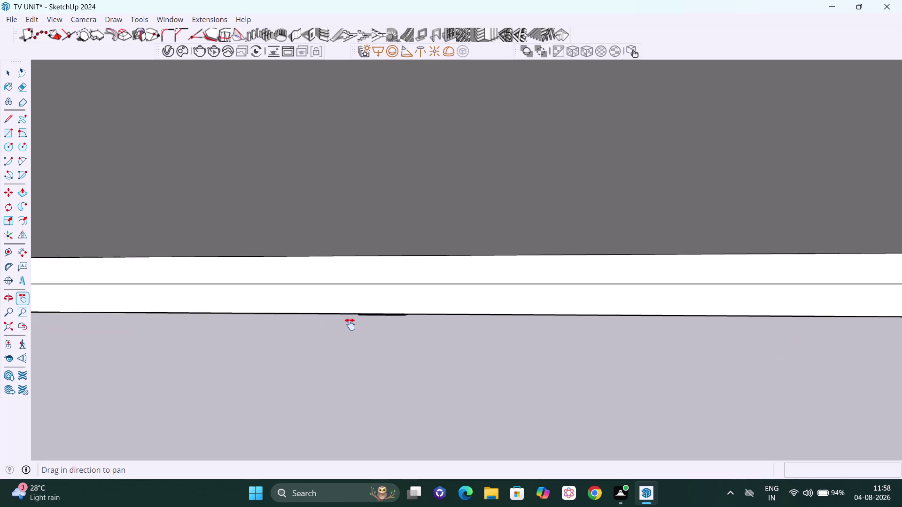
drag(373, 326, 227, 325)
drag(801, 331, 284, 340)
drag(814, 373, 721, 376)
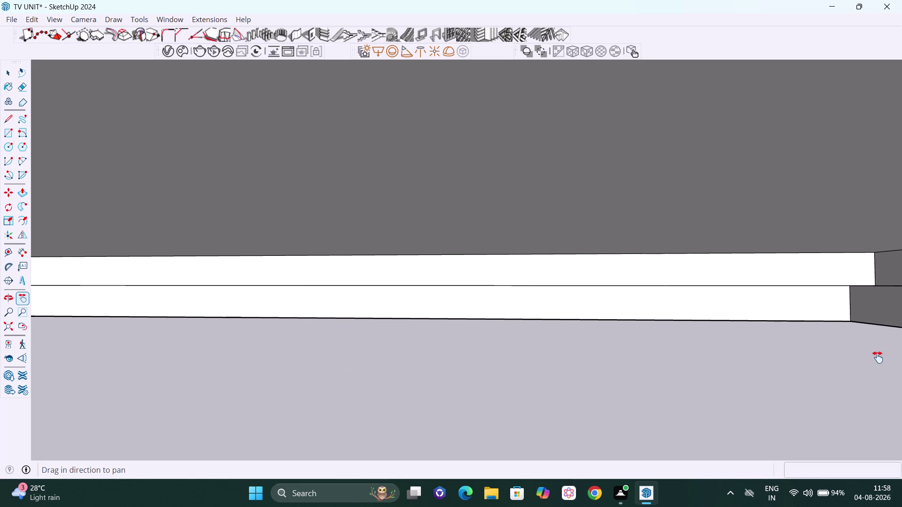
middle_drag(881, 357, 901, 355)
scroll(up, 3)
middle_drag(845, 325, 868, 346)
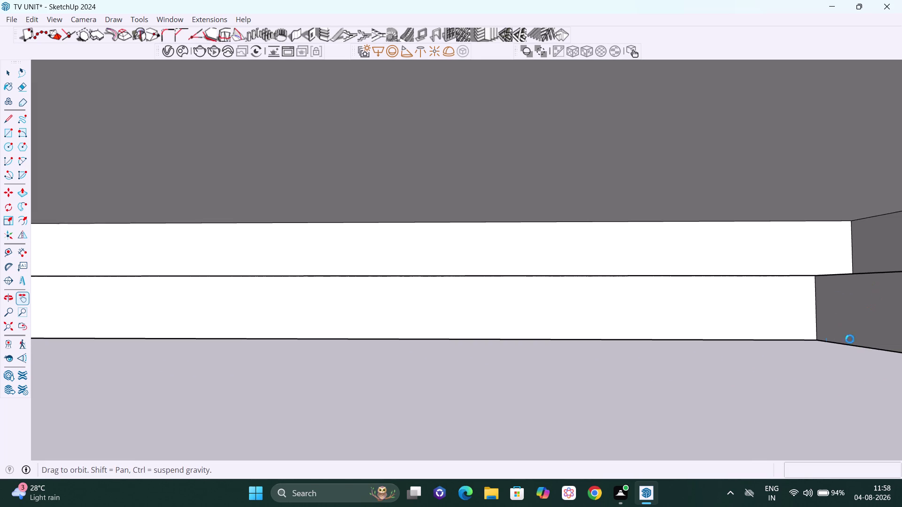
drag(843, 339, 600, 352)
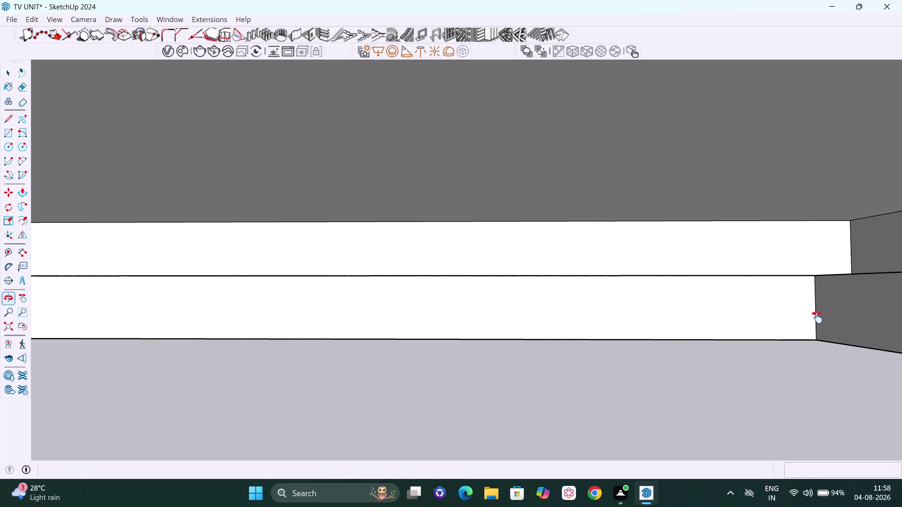
scroll(up, 3)
middle_drag(697, 320, 775, 344)
drag(816, 294, 672, 313)
scroll(up, 3)
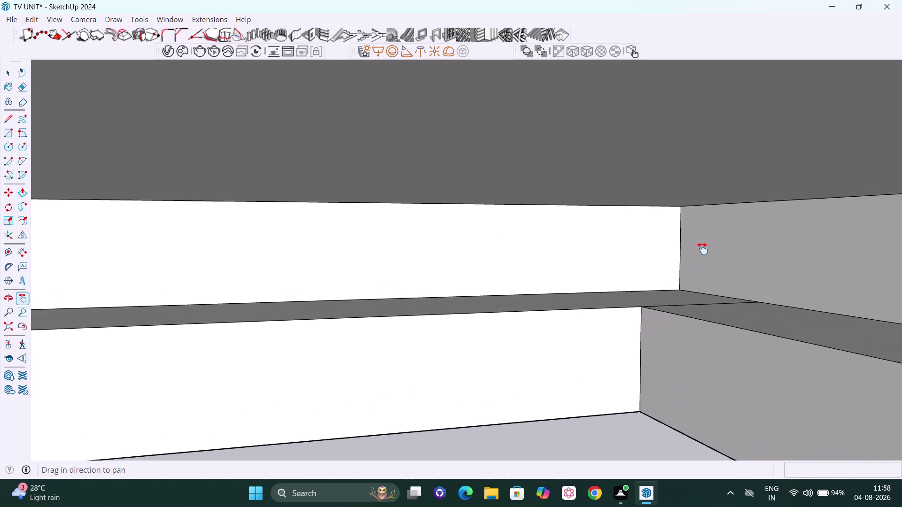
middle_drag(664, 267, 662, 258)
scroll(up, 3)
scroll(up, 3)
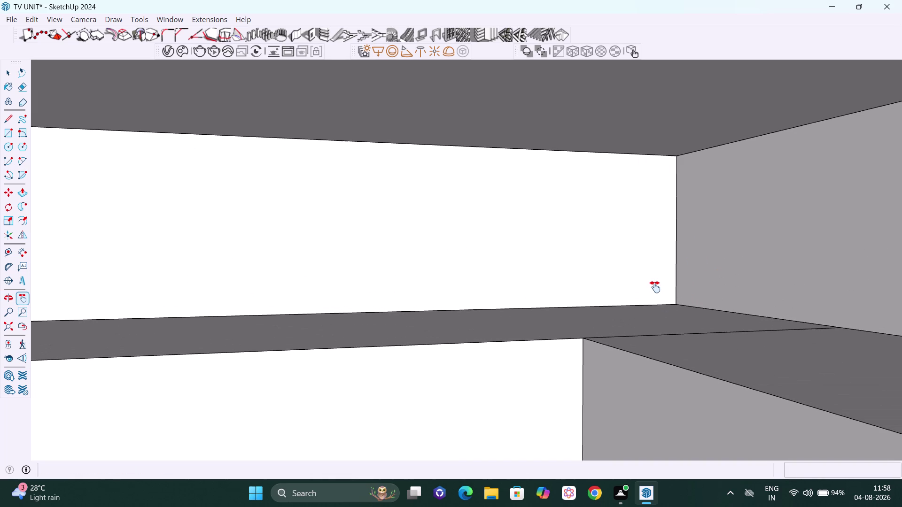
key(Escape)
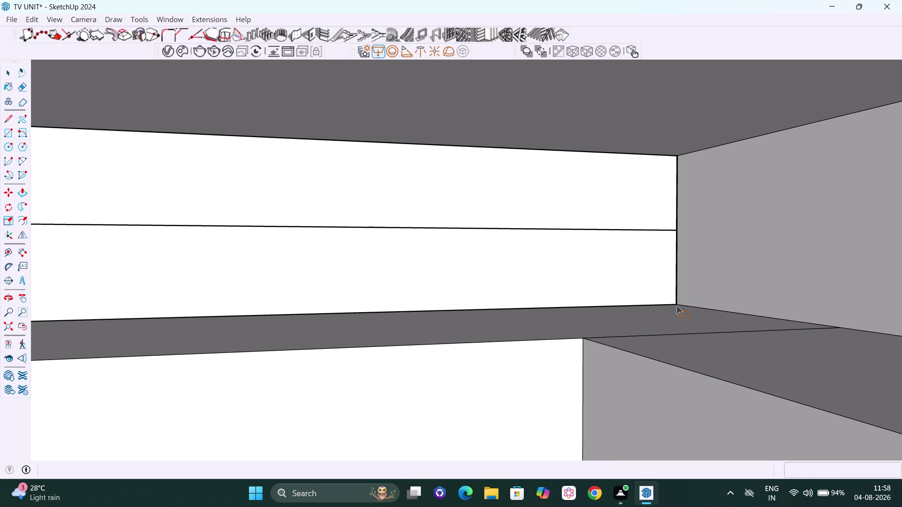
click(676, 306)
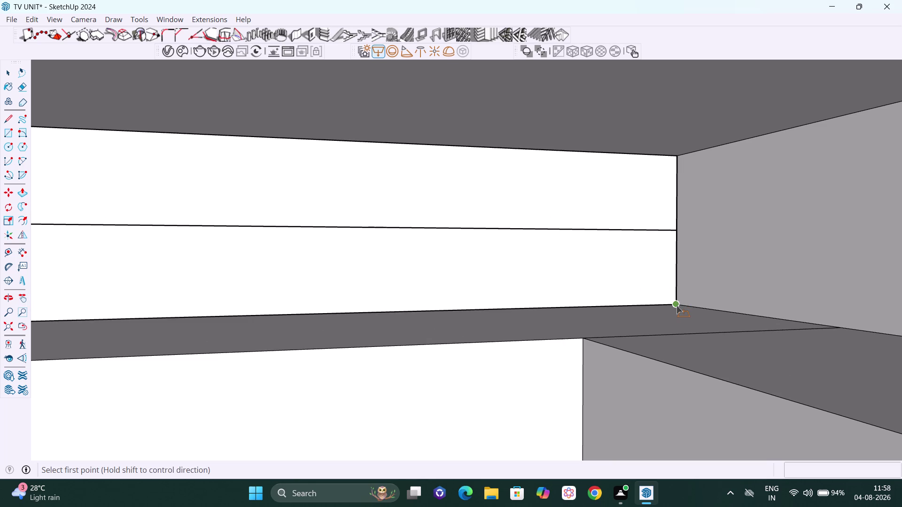
key(e)
drag(667, 333, 669, 345)
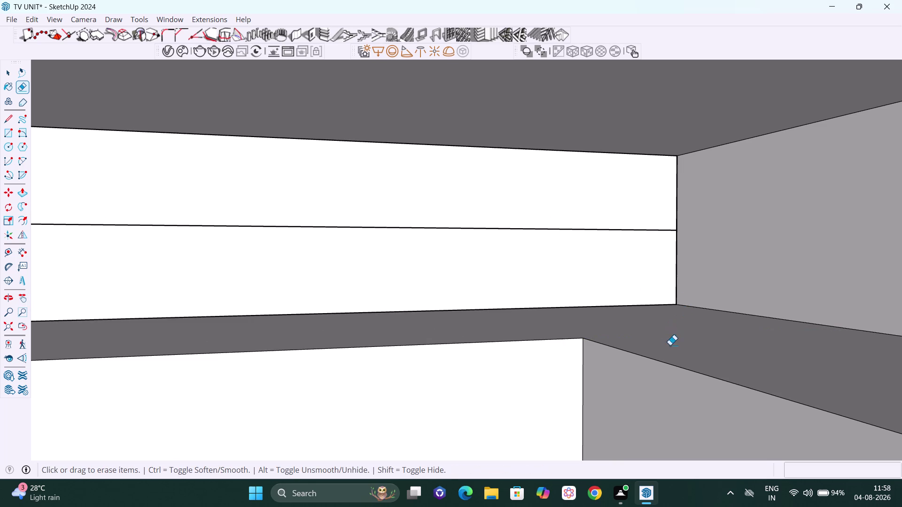
click(384, 54)
drag(378, 50, 387, 54)
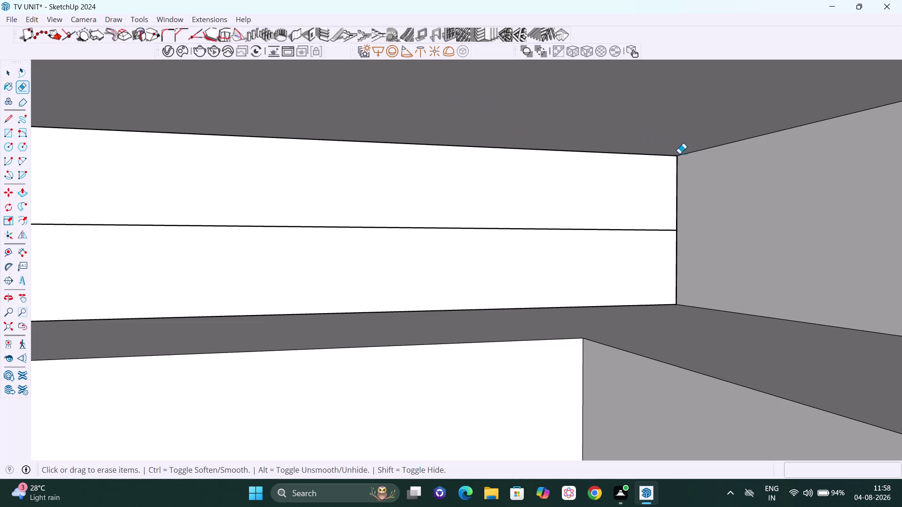
key(space)
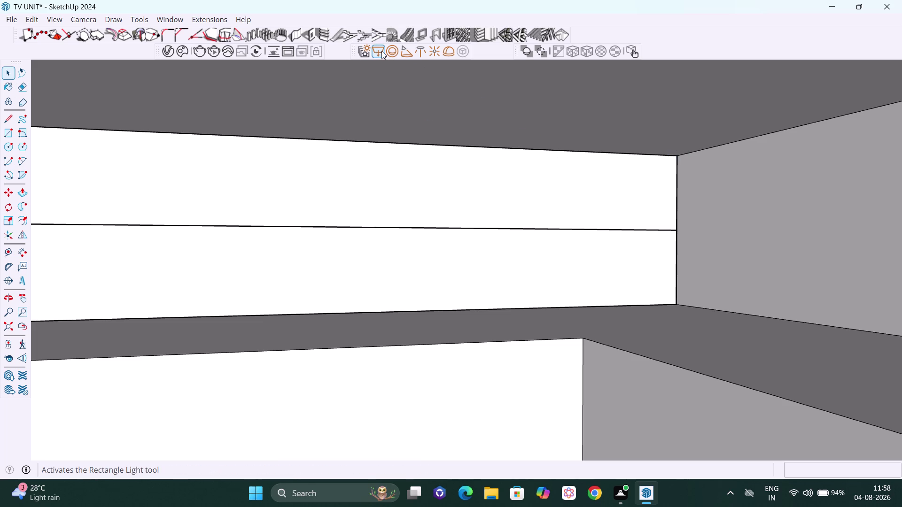
click(381, 51)
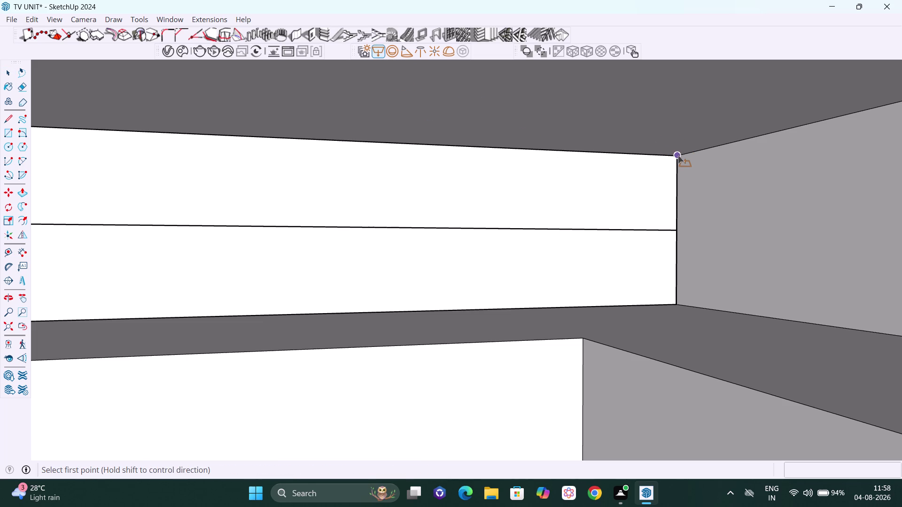
click(678, 155)
key(h)
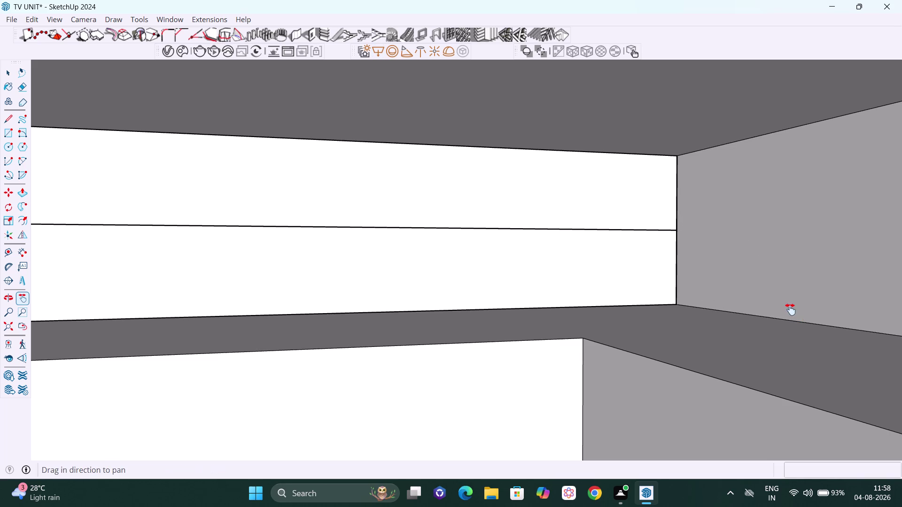
drag(790, 309, 663, 262)
scroll(down, 3)
middle_drag(702, 351, 778, 351)
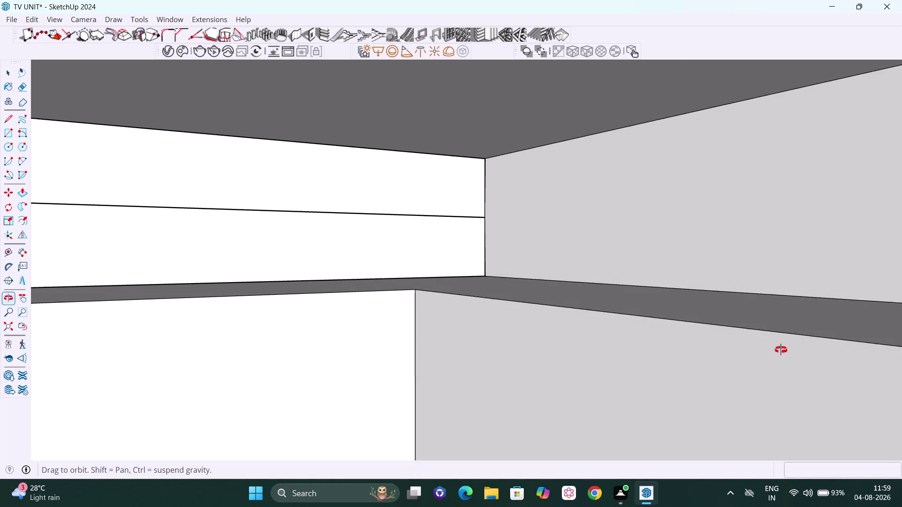
middle_drag(778, 351, 781, 350)
drag(779, 339, 464, 318)
scroll(down, 3)
middle_drag(551, 376, 700, 368)
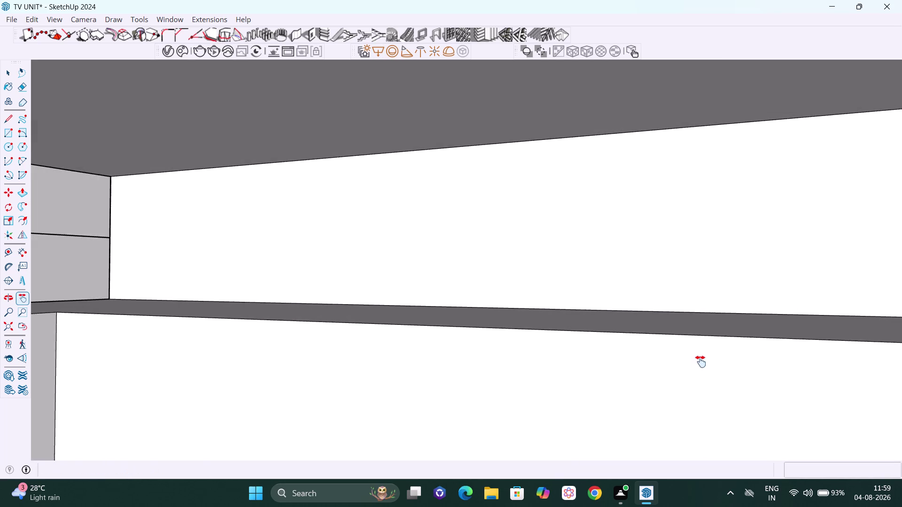
drag(701, 357, 419, 360)
scroll(down, 3)
drag(618, 361, 383, 289)
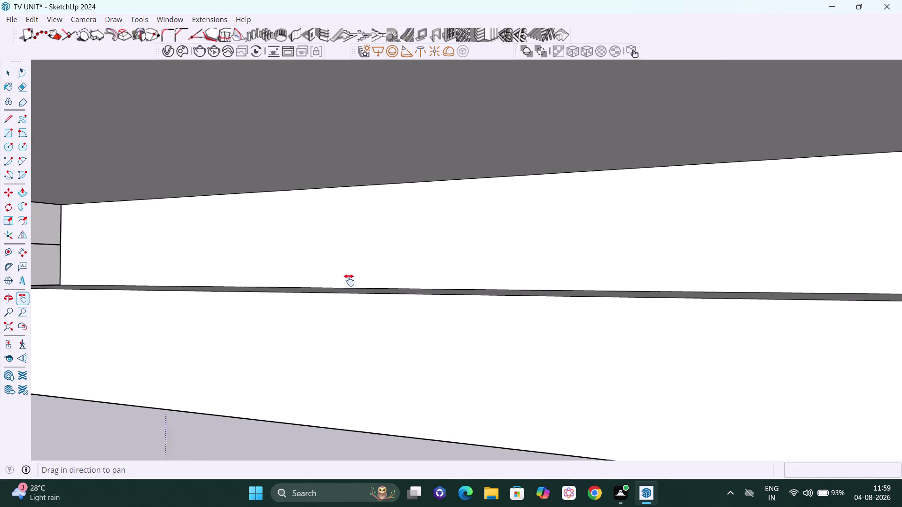
drag(383, 289, 248, 276)
scroll(down, 3)
scroll(down, 3)
drag(650, 362, 268, 285)
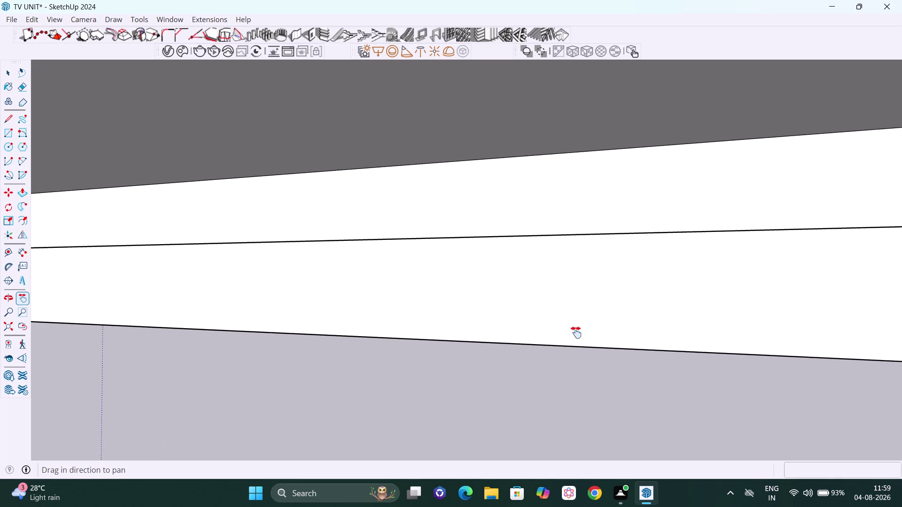
scroll(down, 3)
scroll(down, 3)
middle_drag(676, 363, 748, 363)
drag(781, 339, 220, 359)
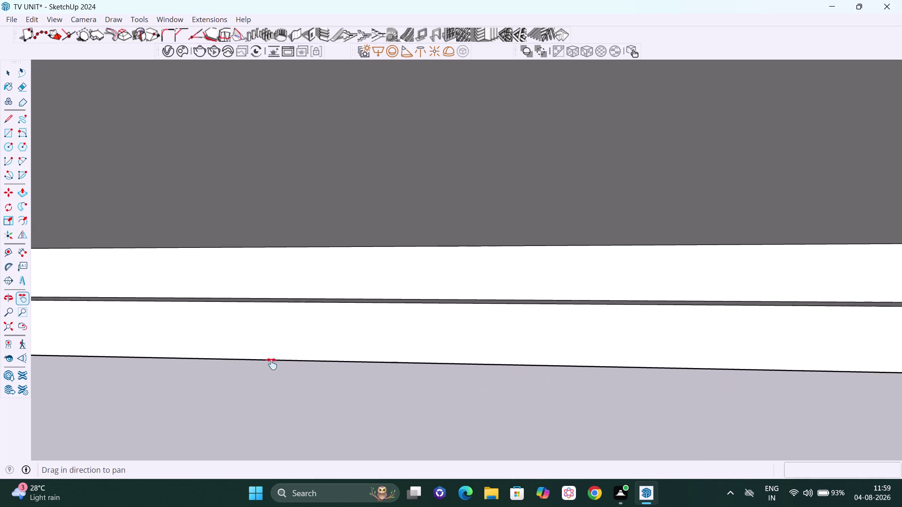
scroll(down, 3)
drag(816, 377, 550, 142)
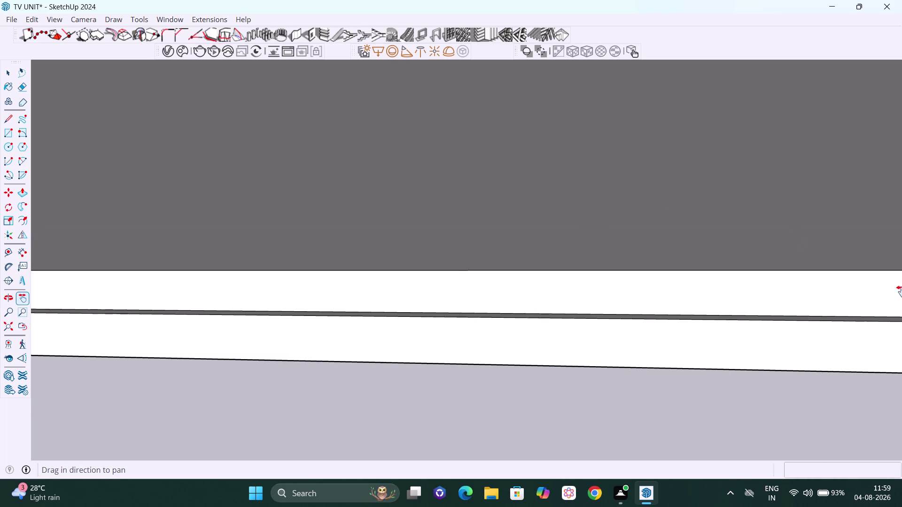
drag(894, 304, 507, 270)
drag(895, 354, 329, 300)
scroll(down, 3)
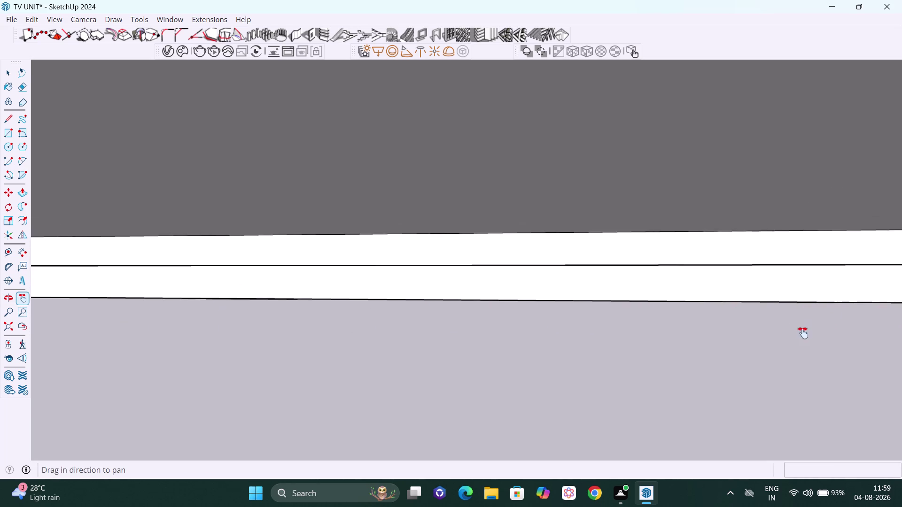
drag(797, 329, 351, 280)
scroll(down, 3)
drag(804, 294, 343, 296)
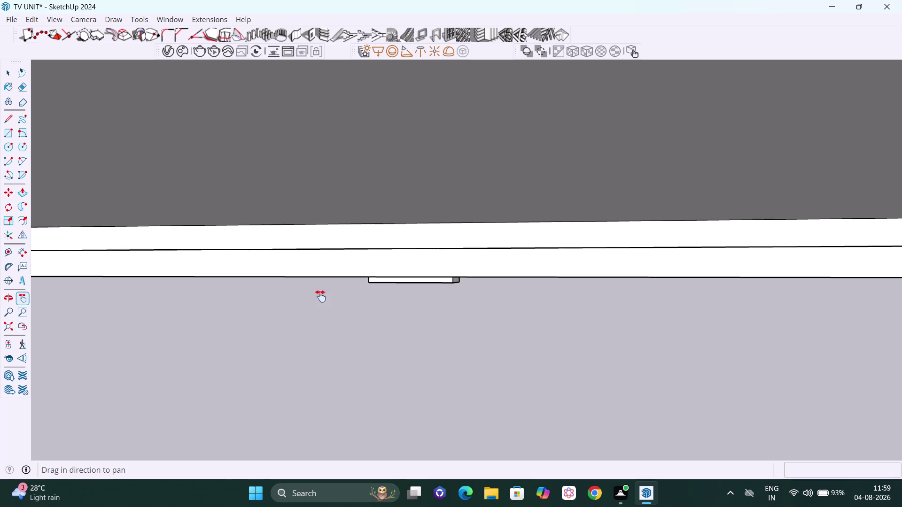
drag(344, 295, 279, 298)
drag(790, 320, 633, 333)
middle_drag(836, 343, 882, 350)
scroll(up, 3)
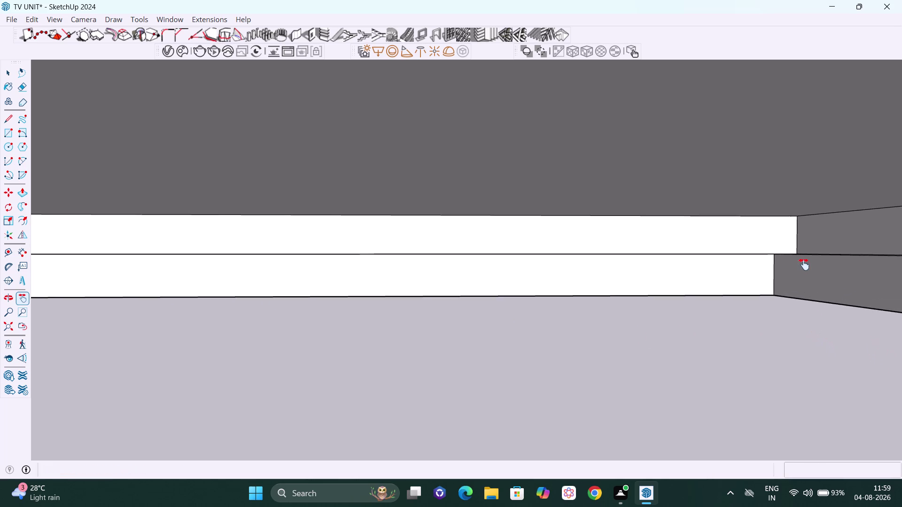
scroll(up, 3)
middle_drag(787, 259, 788, 269)
scroll(up, 3)
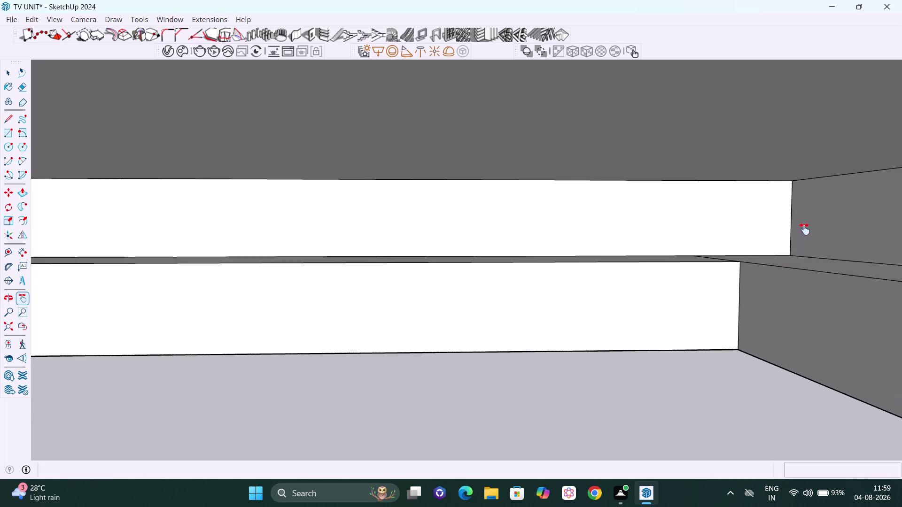
scroll(up, 3)
middle_drag(774, 268, 773, 278)
scroll(up, 3)
middle_drag(797, 242, 796, 252)
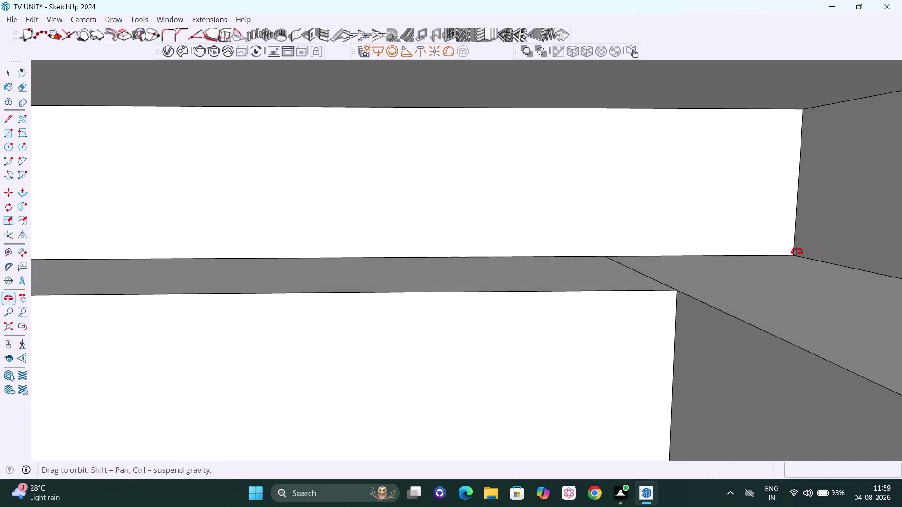
middle_drag(797, 252, 797, 253)
Erase the stray edge on the wall strip and draw a rectangle light across the side wall.
key(Escape)
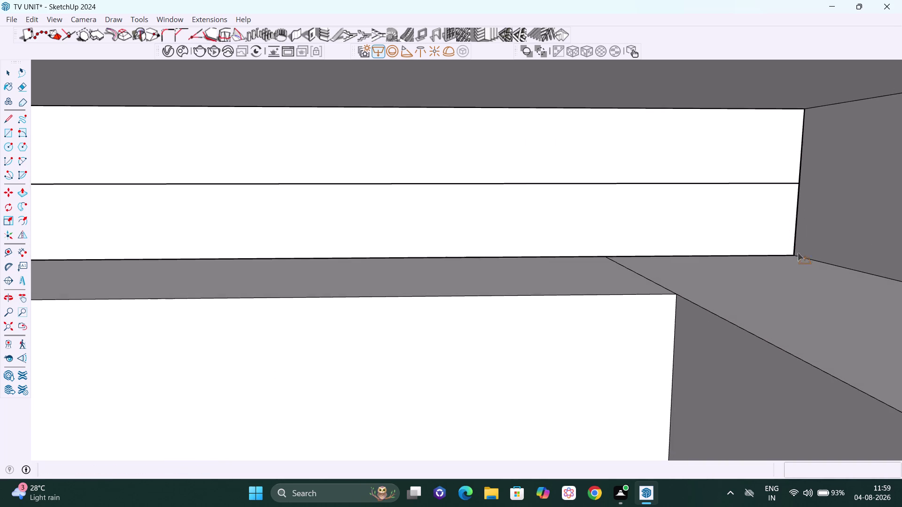
click(794, 255)
key(e)
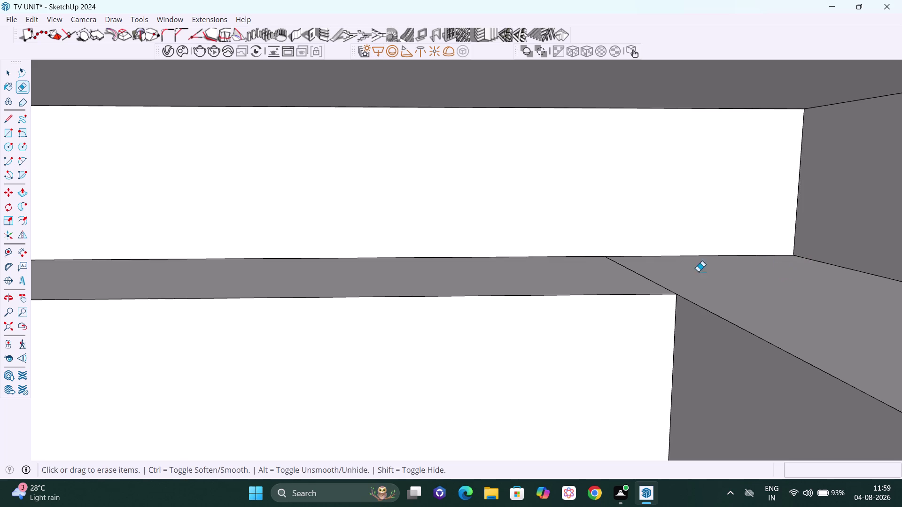
drag(652, 280, 664, 283)
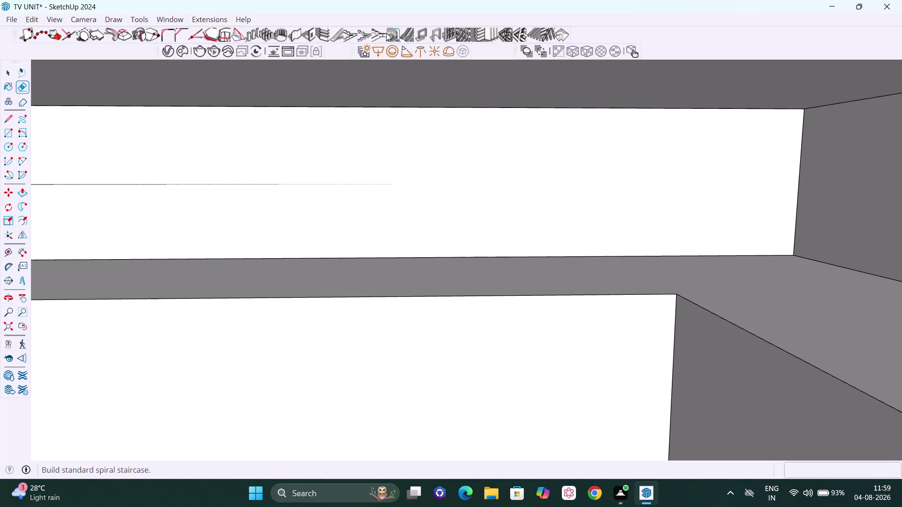
click(377, 50)
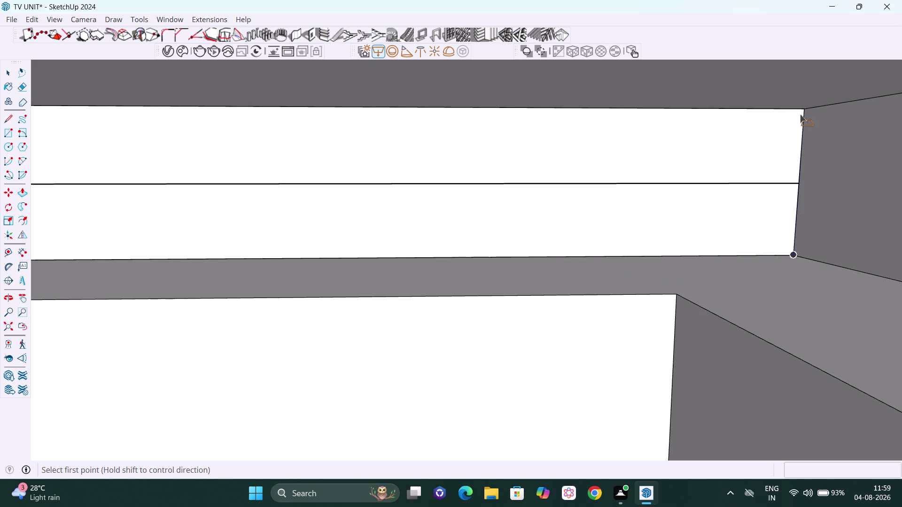
drag(803, 108, 803, 166)
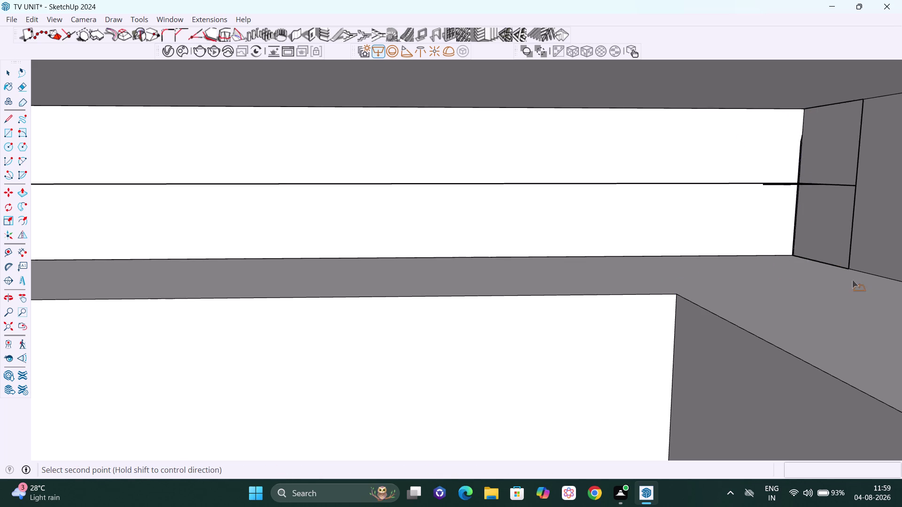
Pan, zoom and orbit along the cove walls to check the new side-wall light.
key(h)
drag(874, 246, 740, 235)
scroll(down, 3)
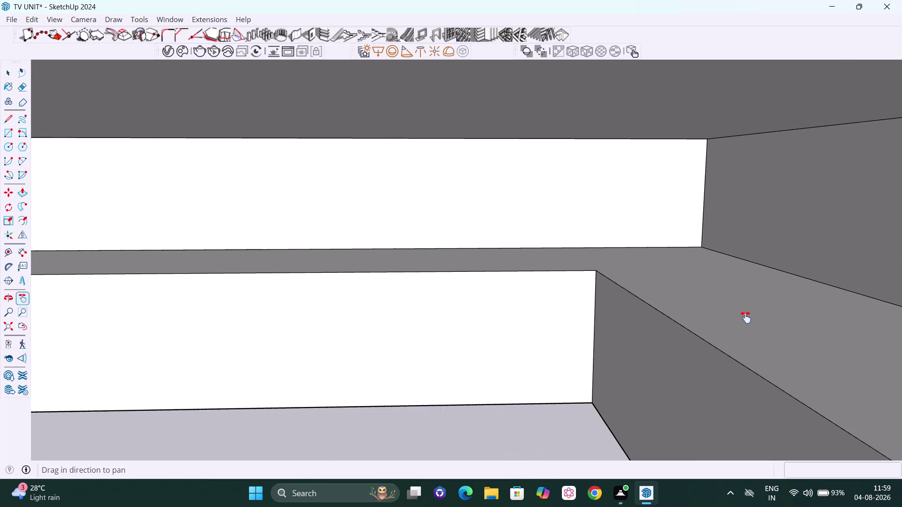
scroll(down, 3)
middle_drag(738, 367, 895, 346)
drag(831, 338, 443, 258)
scroll(down, 3)
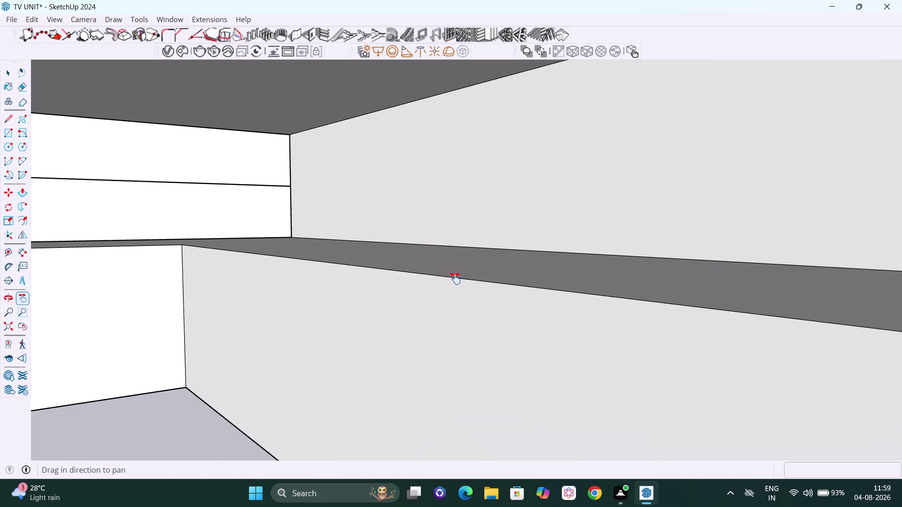
scroll(down, 3)
middle_drag(572, 365, 719, 362)
drag(747, 352, 485, 339)
scroll(down, 3)
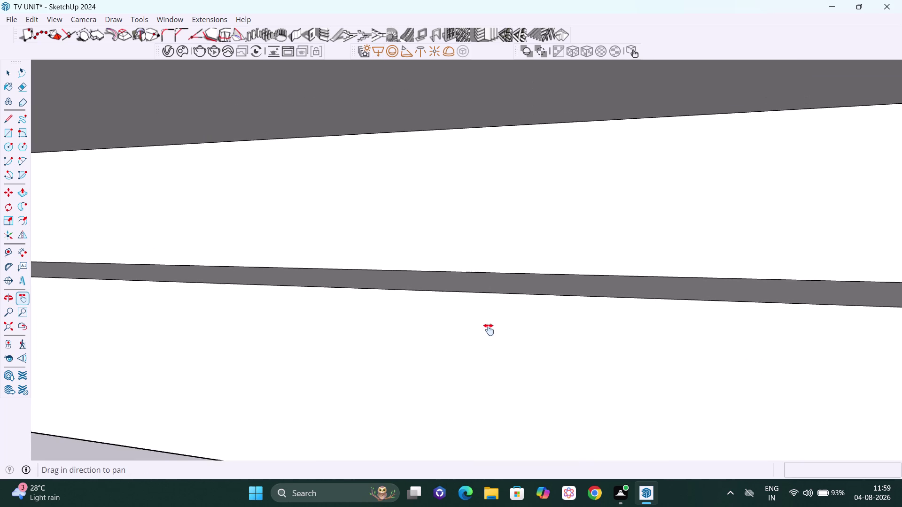
scroll(down, 3)
drag(623, 356, 480, 217)
scroll(down, 3)
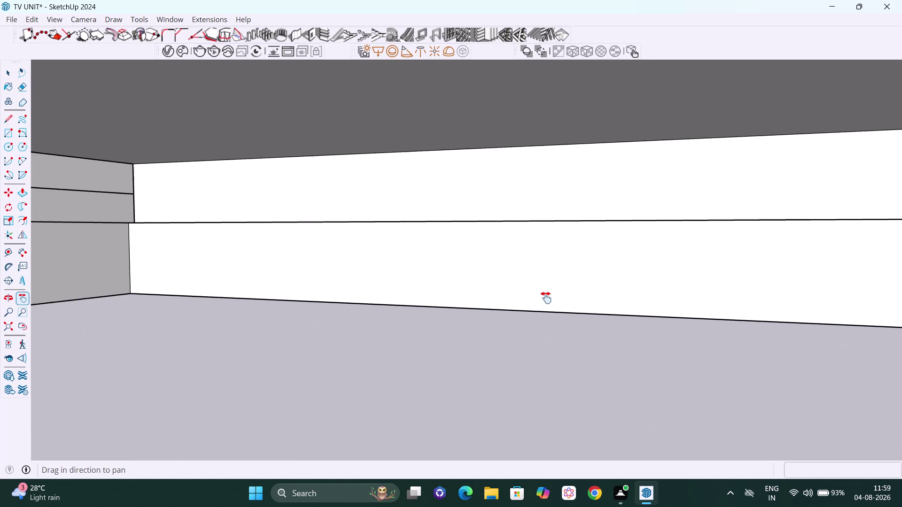
scroll(down, 3)
drag(751, 365, 293, 265)
scroll(down, 3)
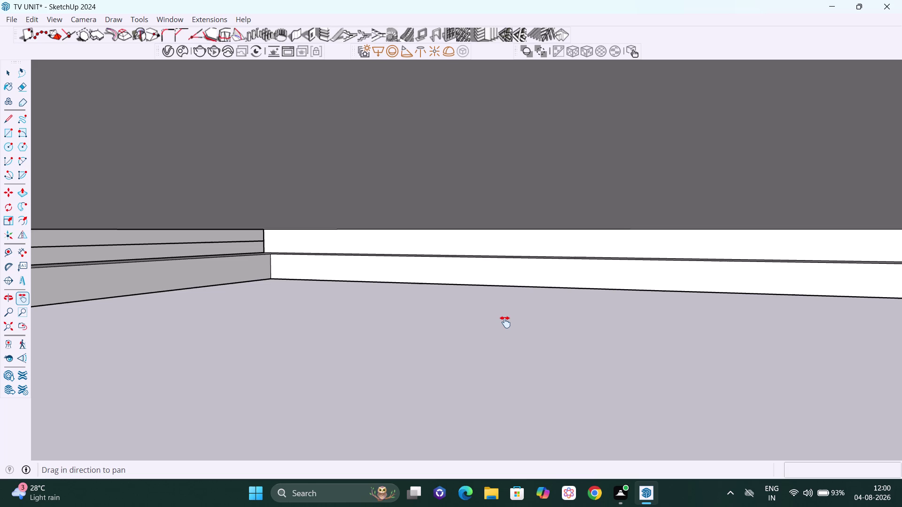
drag(810, 260, 662, 245)
drag(662, 244, 603, 243)
scroll(down, 3)
drag(644, 320, 588, 100)
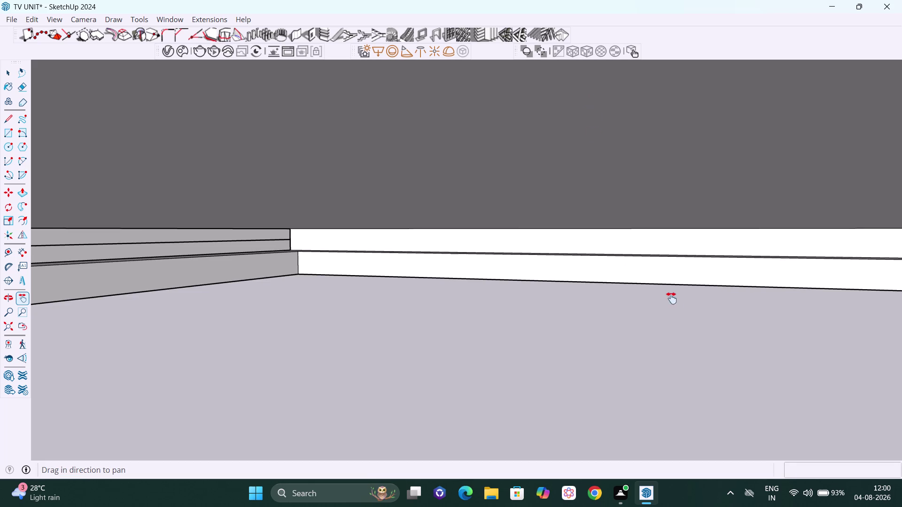
middle_drag(672, 313, 749, 279)
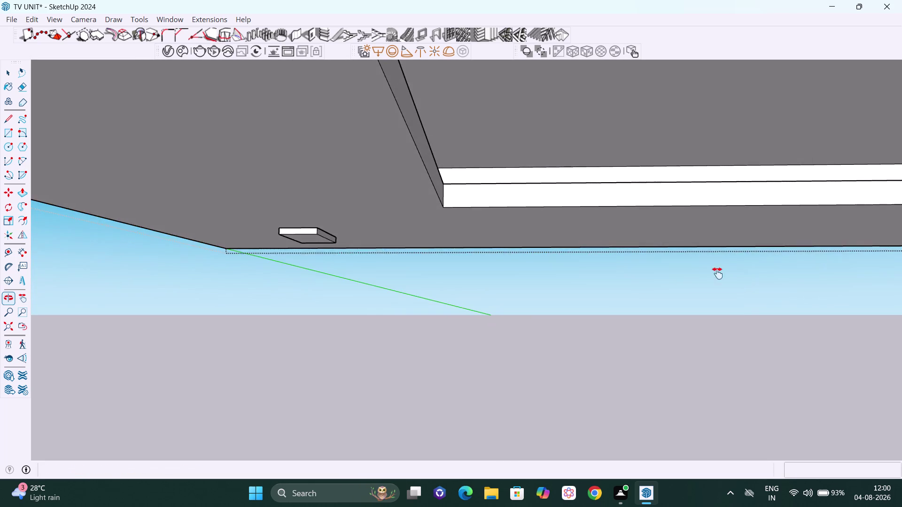
drag(702, 273, 245, 277)
scroll(down, 3)
drag(800, 304, 0, 303)
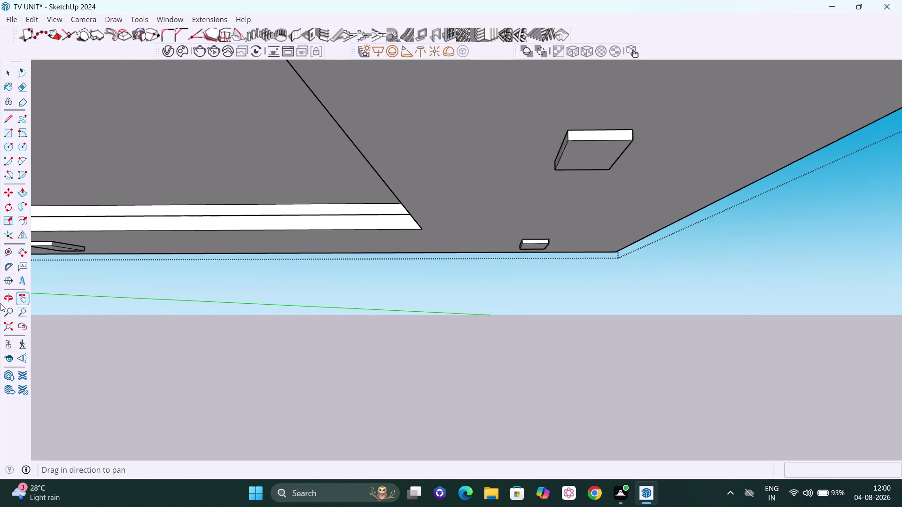
middle_drag(78, 325, 259, 357)
scroll(up, 3)
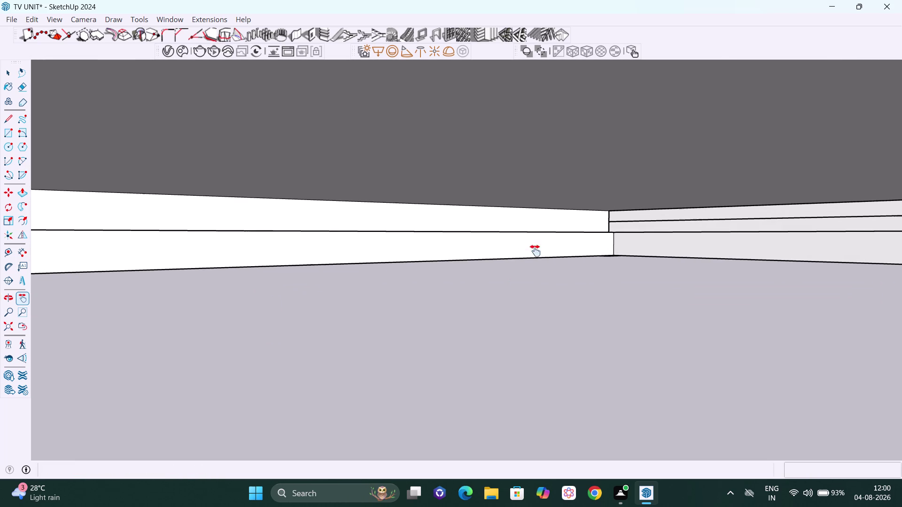
middle_drag(697, 237, 666, 219)
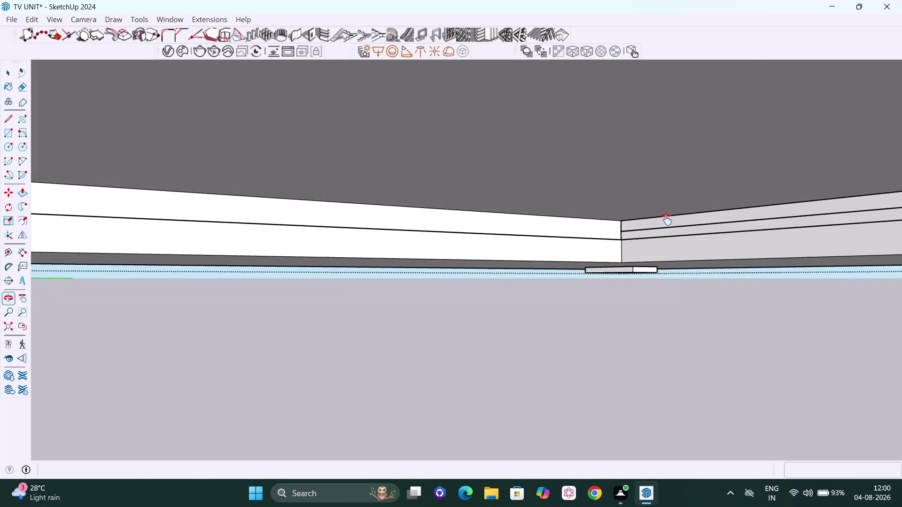
scroll(up, 3)
scroll(up, 3)
middle_drag(613, 242, 612, 253)
scroll(up, 3)
scroll(up, 3)
middle_drag(613, 234, 612, 254)
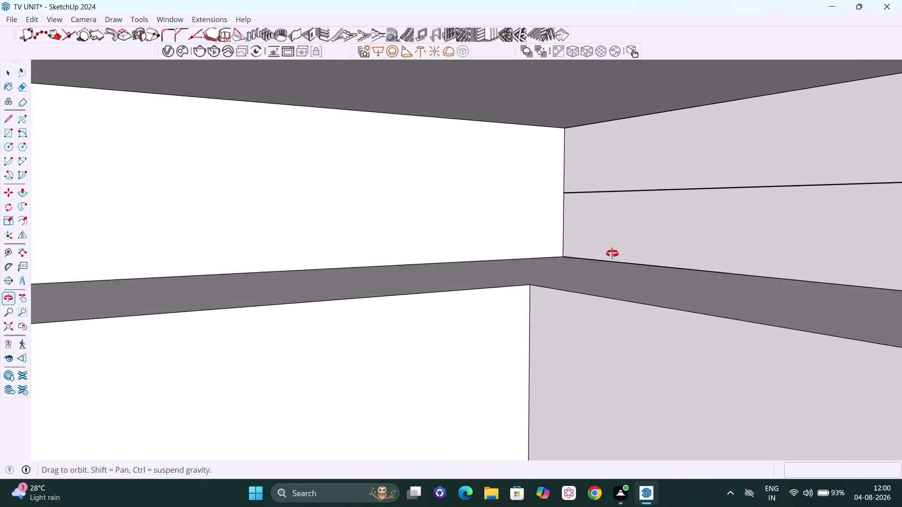
middle_drag(612, 254, 610, 264)
middle_click(610, 263)
key(Escape)
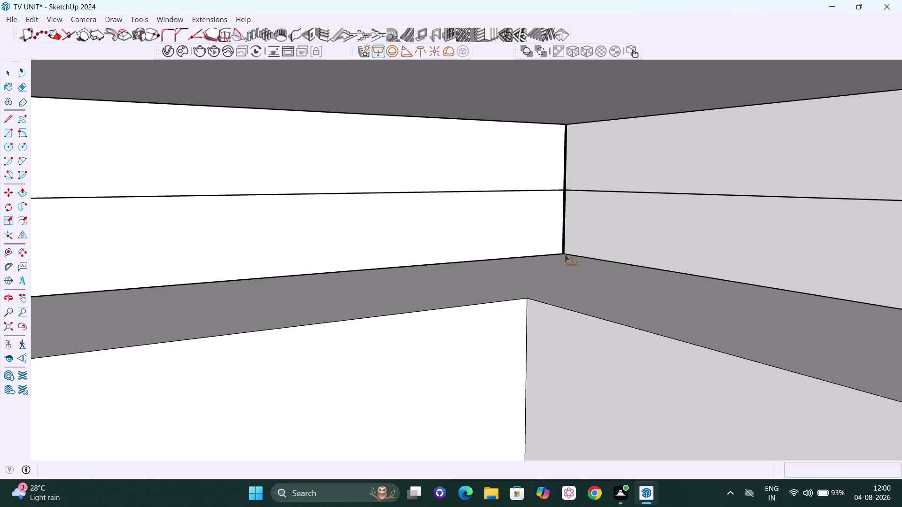
click(565, 254)
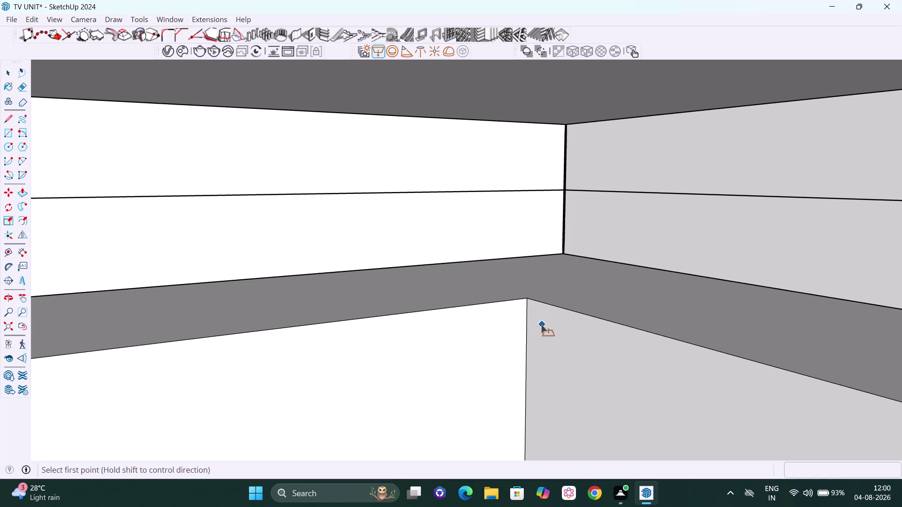
key(space)
scroll(down, 3)
scroll(down, 3)
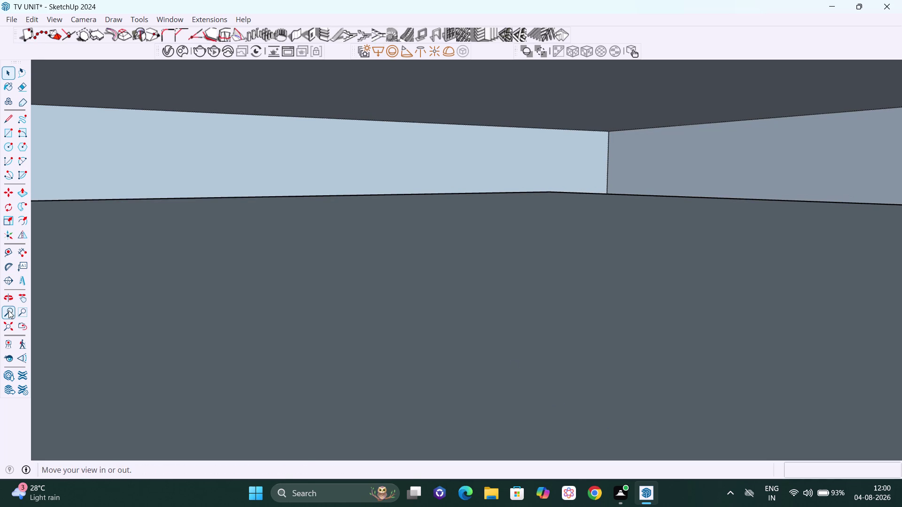
click(7, 327)
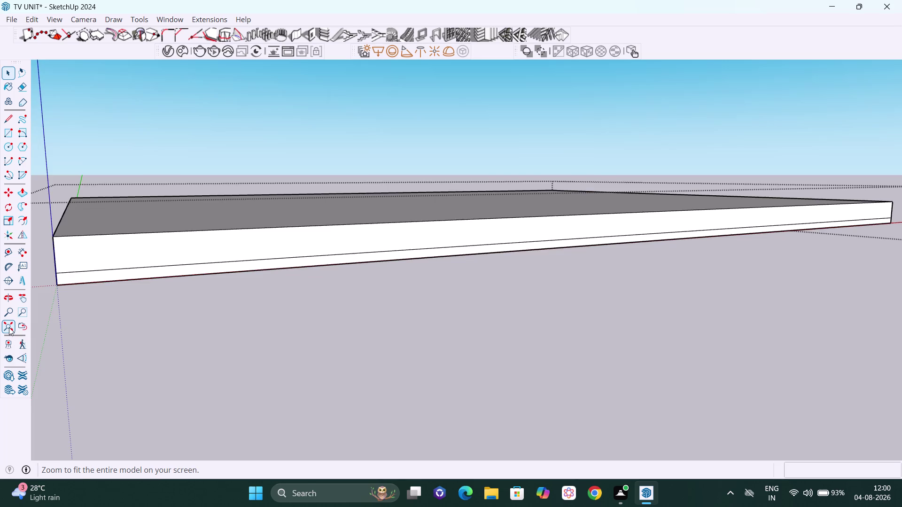
middle_drag(373, 291, 617, 236)
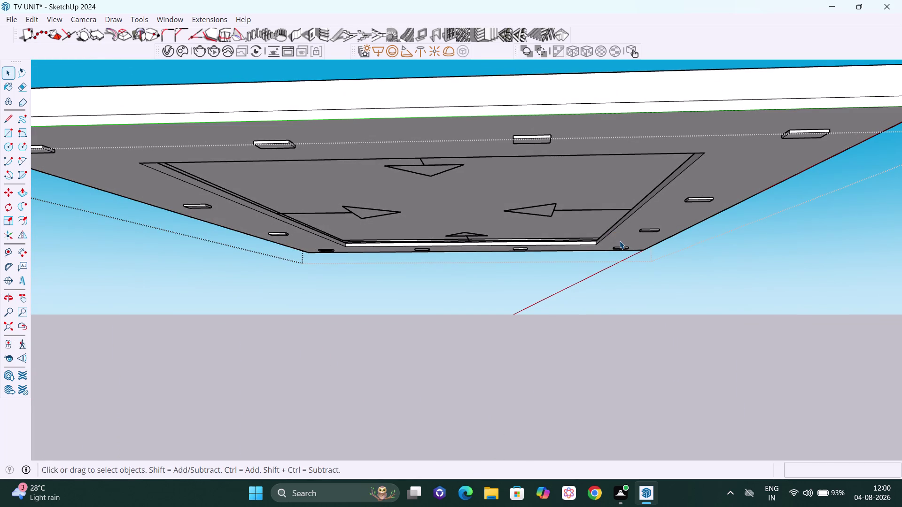
middle_drag(522, 169, 591, 159)
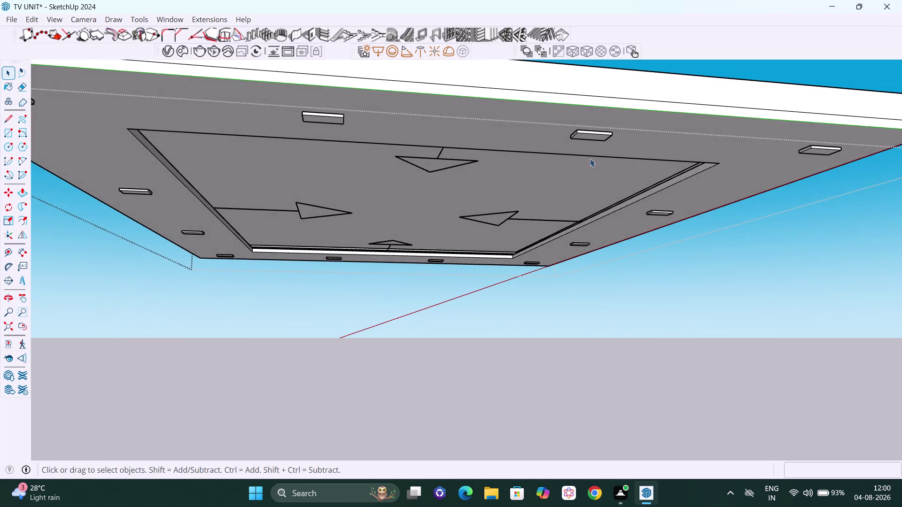
scroll(down, 3)
middle_drag(595, 221, 547, 182)
scroll(down, 3)
middle_drag(532, 198, 533, 245)
scroll(up, 3)
middle_drag(497, 197, 461, 160)
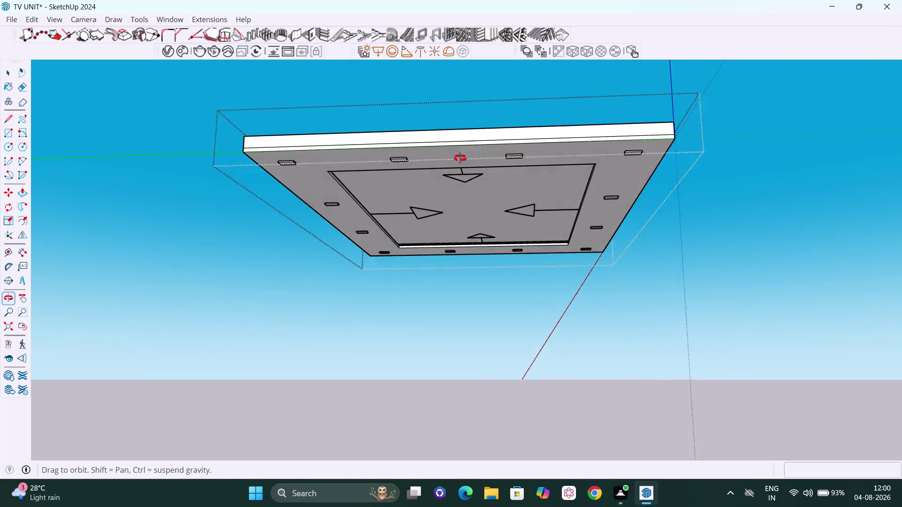